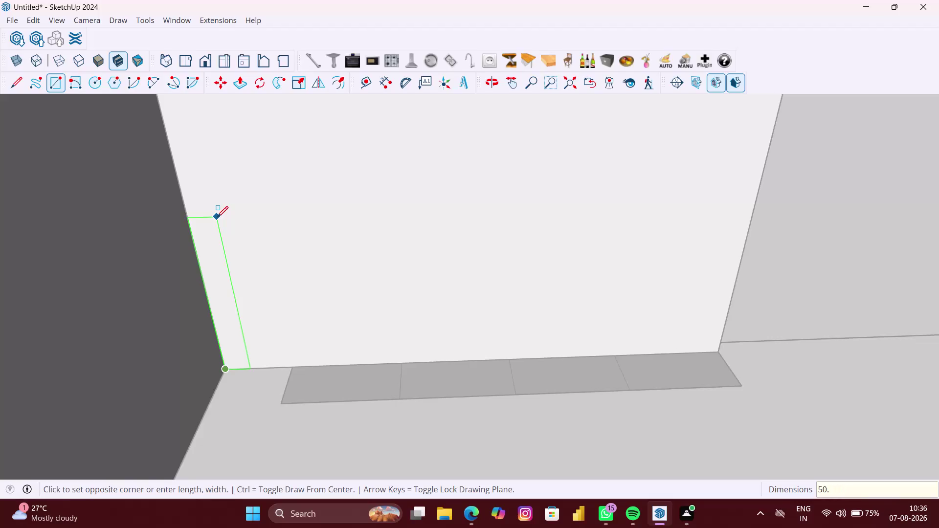
Enter a 1200 × 2660 mm rectangle size, then undo the wrongly sized result.
key(BackSpace)
key(BackSpace)
key(BackSpace)
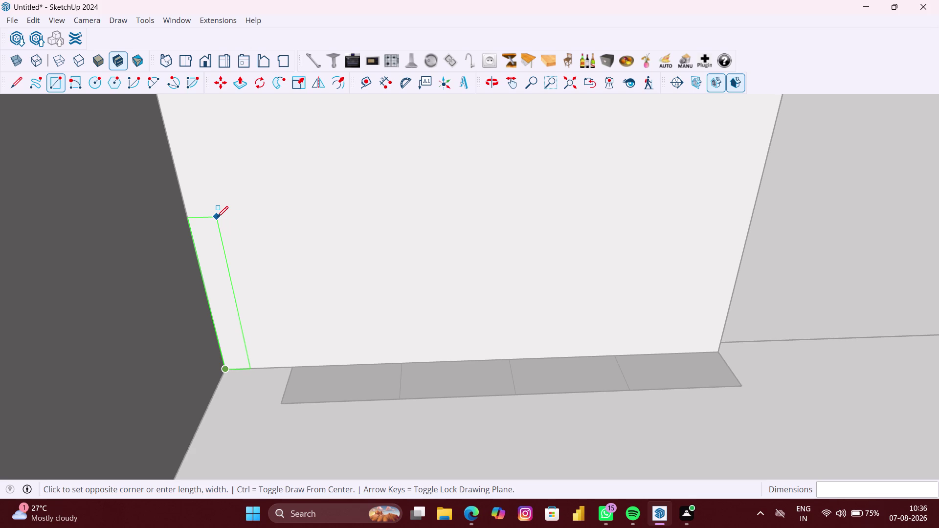
text(1200)
text(MM)
key(comma)
key(2)
key(6)
text(60)
text(MM)
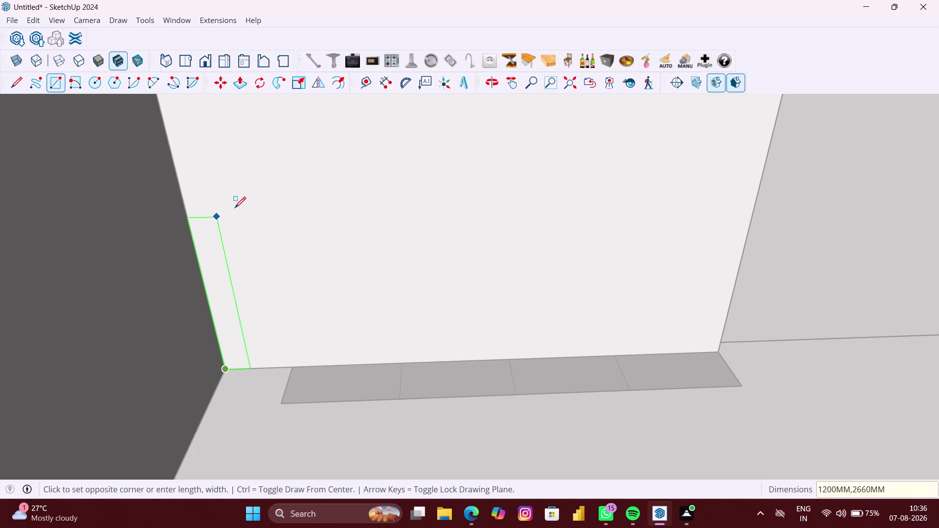
key(Return)
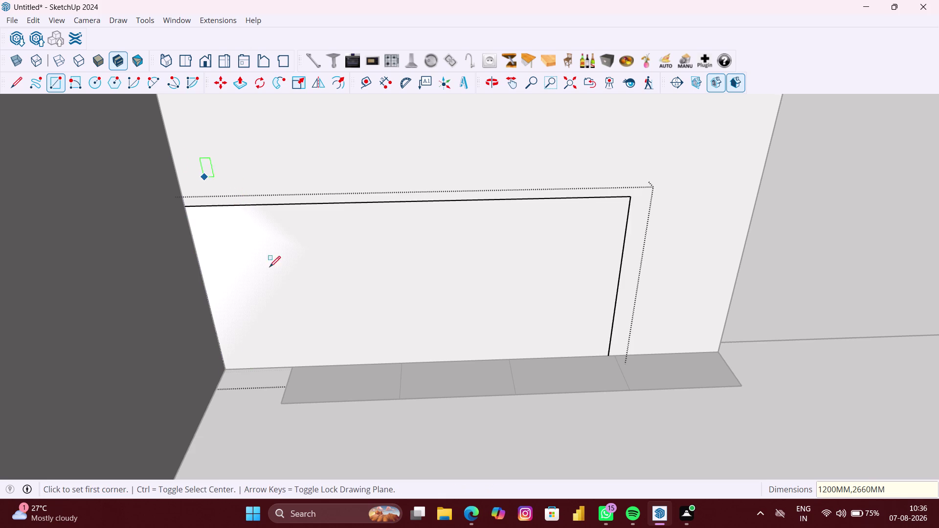
scroll(down, 3)
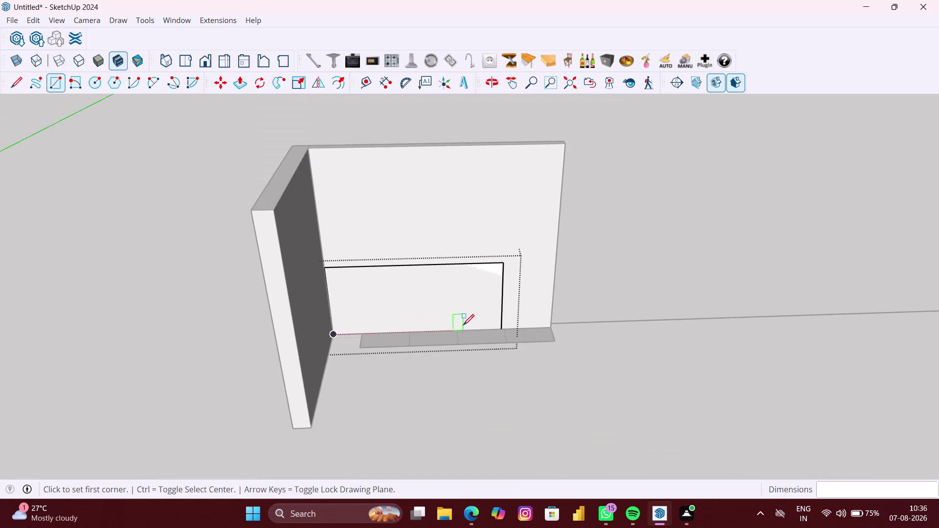
middle_drag(463, 326, 438, 273)
scroll(up, 3)
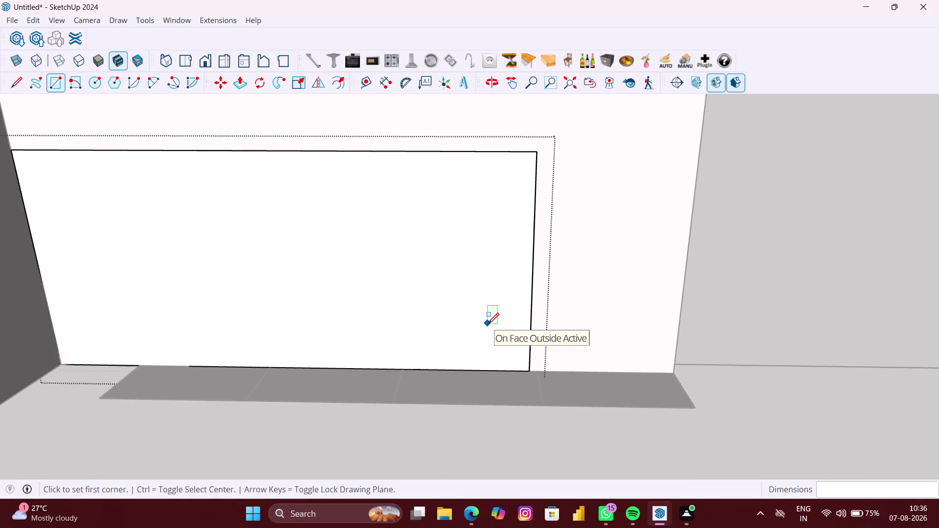
key(ctrl+z)
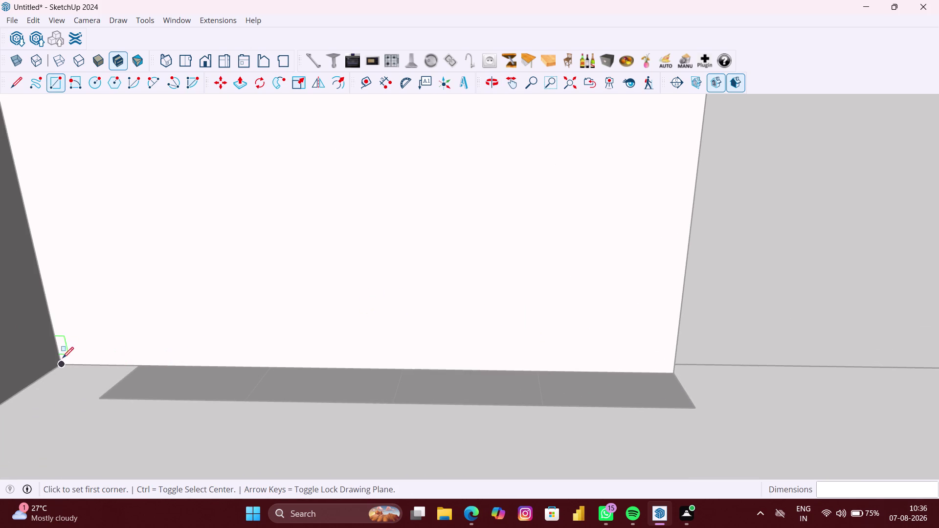
Start a rectangle at the wall's bottom-left corner, then erase the typed 1200MM,2660M size.
click(59, 364)
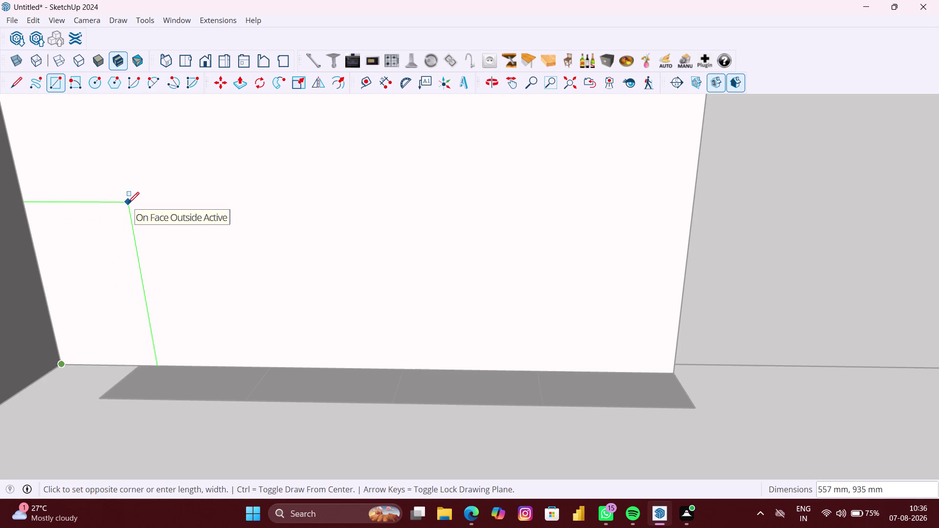
text(1200MM)
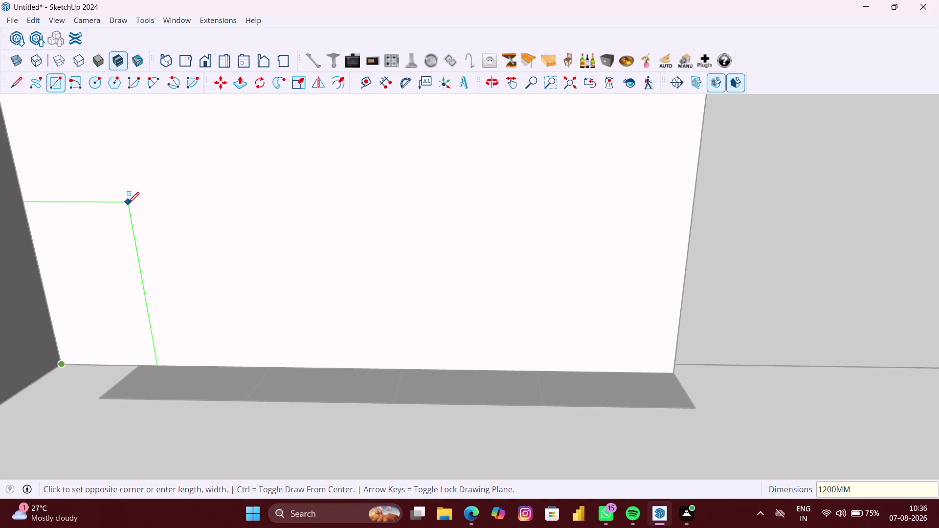
text(,)
text(2660M)
text(M)
key(BackSpace)
key(BackSpace)
key(BackSpace)
key(BackSpace)
key(BackSpace)
key(BackSpace)
key(BackSpace)
key(BackSpace)
key(BackSpace)
key(BackSpace)
key(BackSpace)
key(BackSpace)
key(BackSpace)
key(BackSpace)
key(BackSpace)
key(BackSpace)
key(BackSpace)
key(BackSpace)
key(BackSpace)
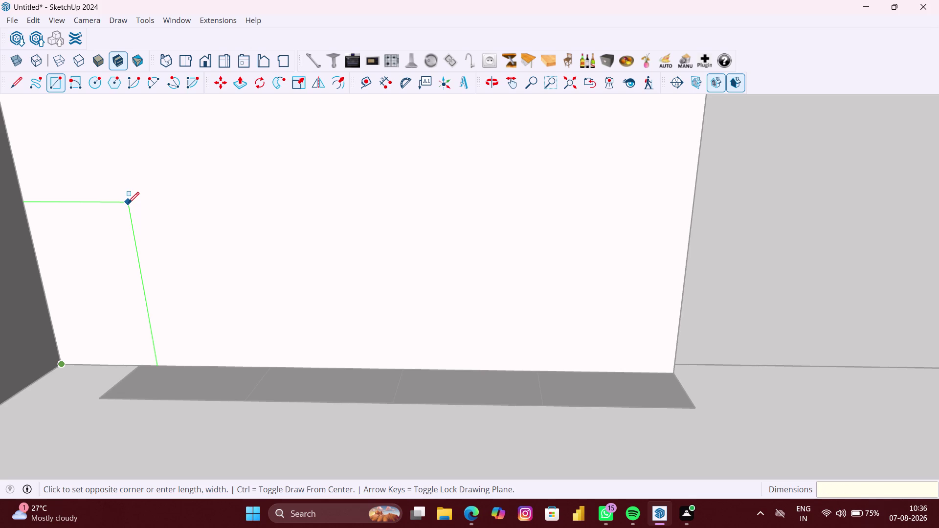
Enter a 2660 × 1200 mm size, then undo the resulting wide rectangle.
text(2660)
text(MM,)
text(1)
text(200MM)
key(Return)
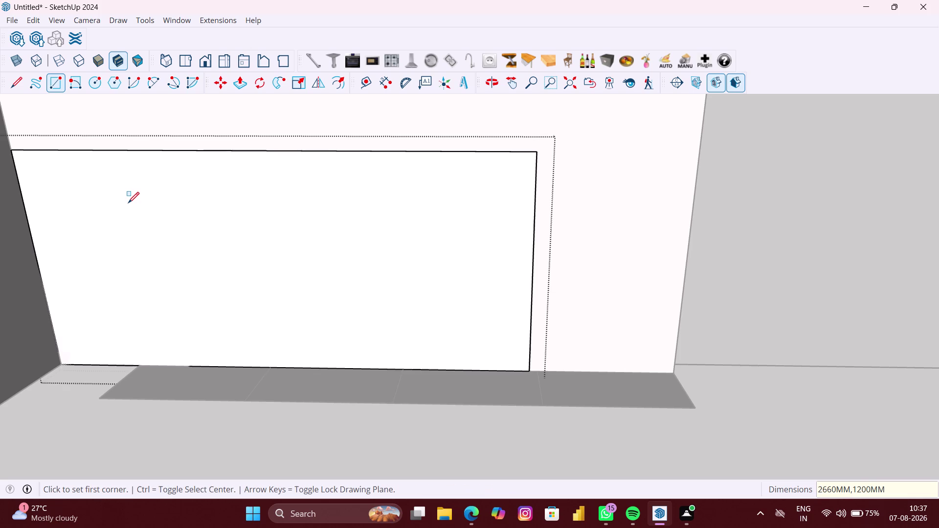
key(ctrl+z)
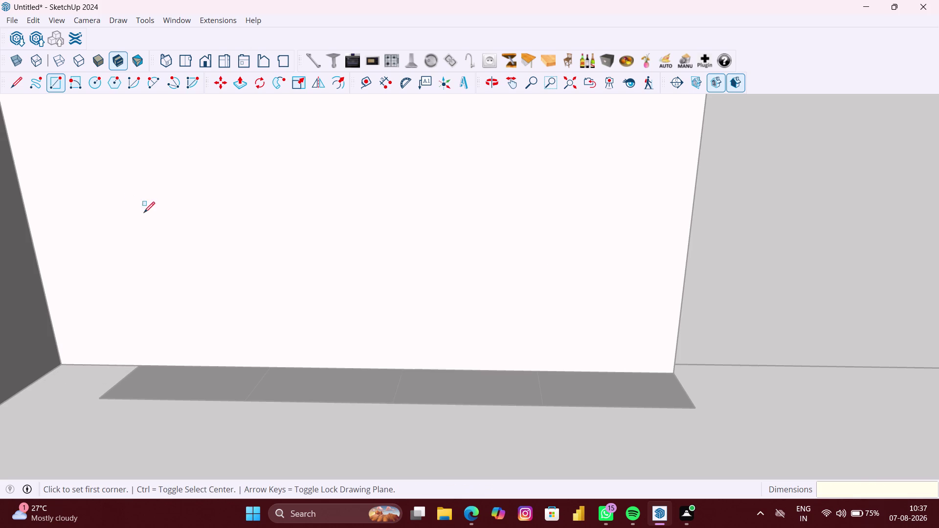
Draw the 1200 × 2660 mm panel from the wall's bottom-left corner and deselect.
scroll(down, 3)
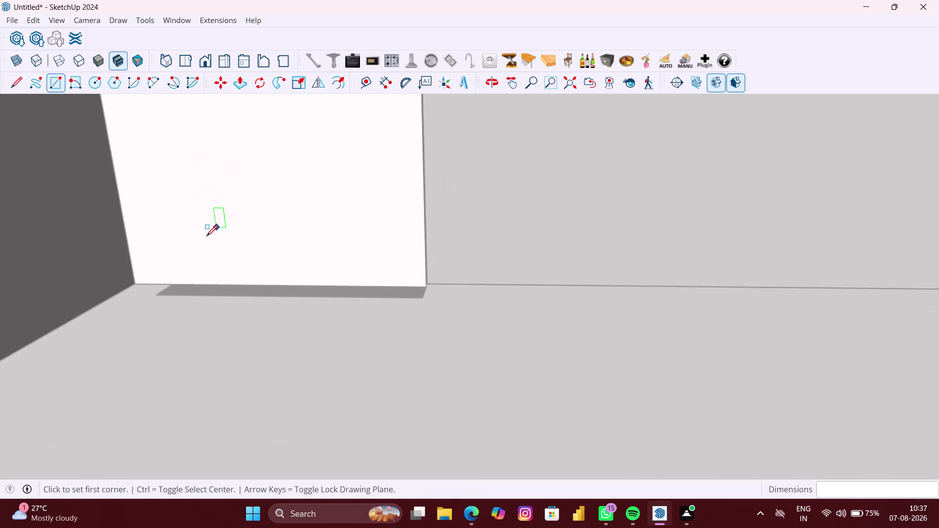
scroll(down, 3)
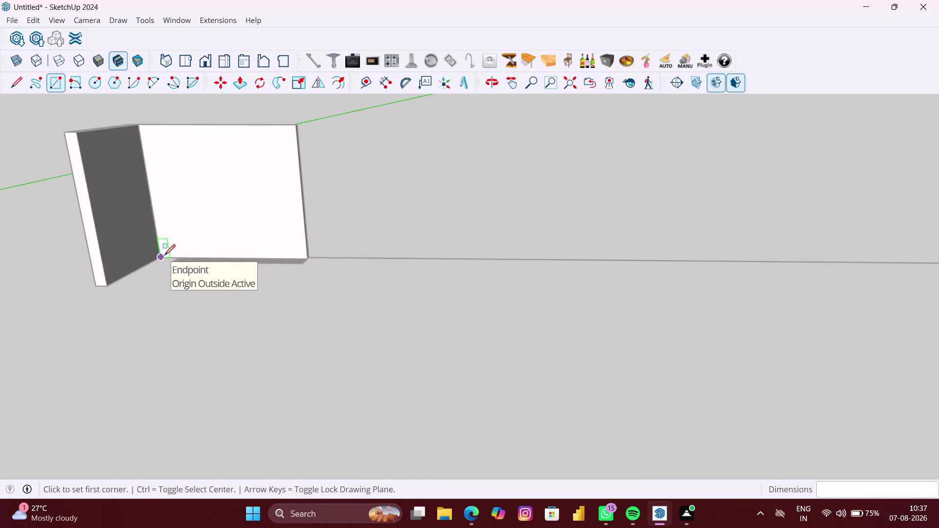
click(165, 255)
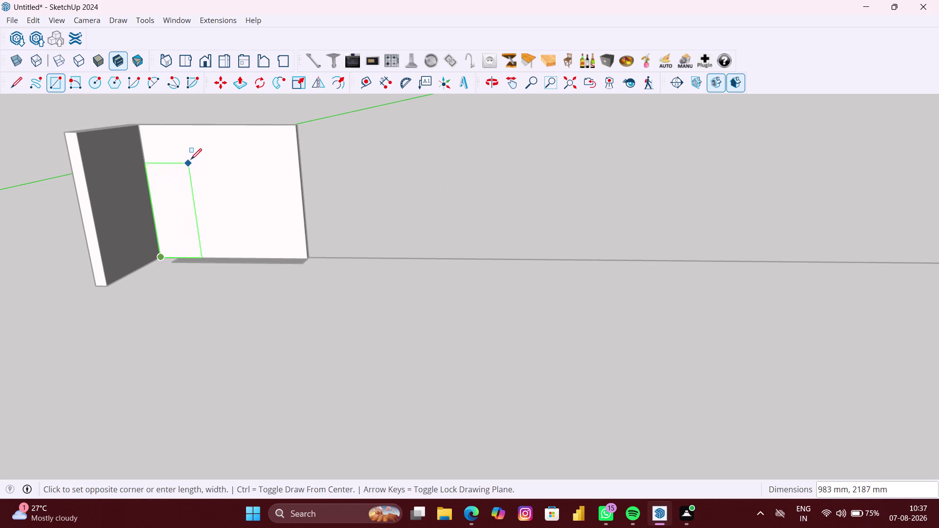
text(1200)
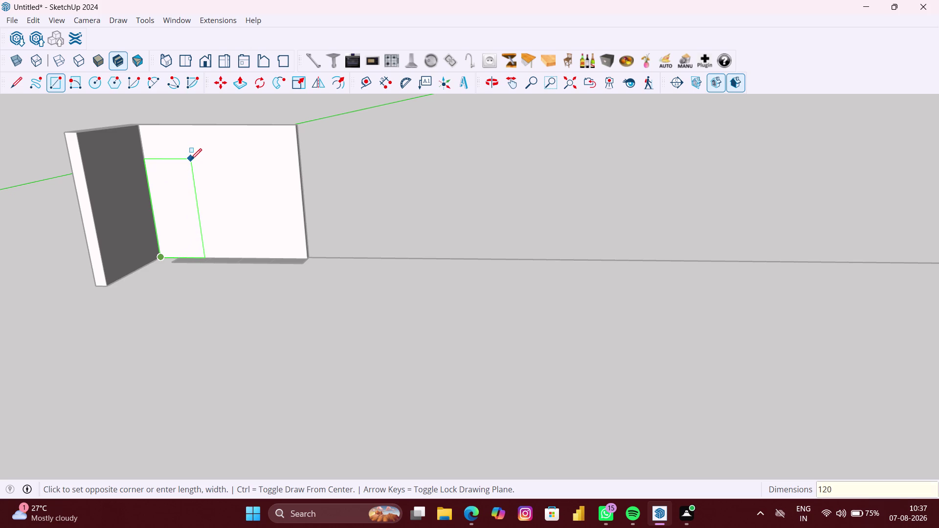
text(MM,)
text(2660)
text(MM)
key(Return)
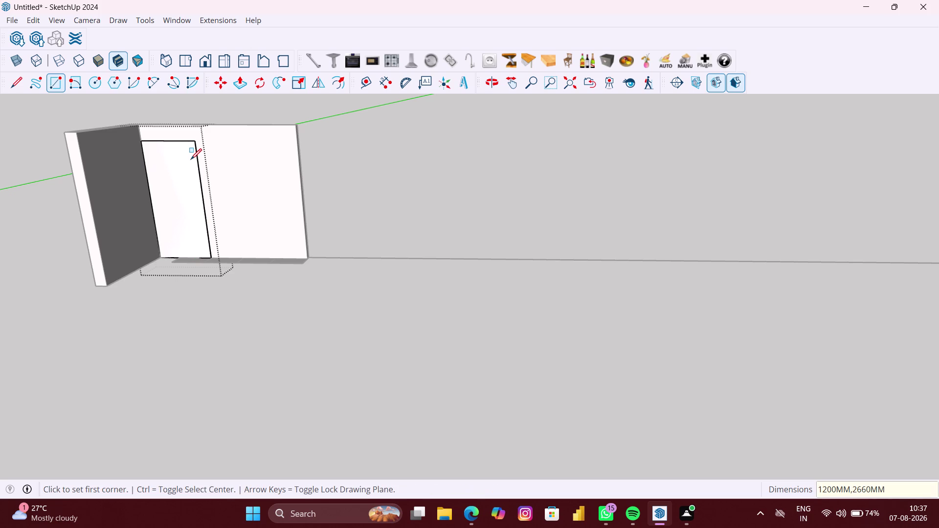
key(space)
scroll(up, 3)
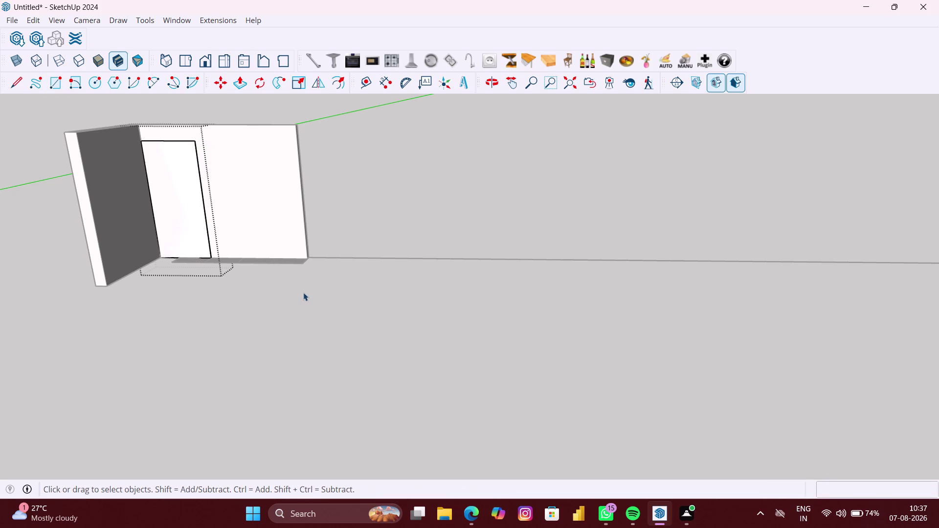
click(276, 285)
middle_drag(219, 283, 289, 298)
Pull the left wall panel out 0.5" with Push/Pull.
scroll(up, 3)
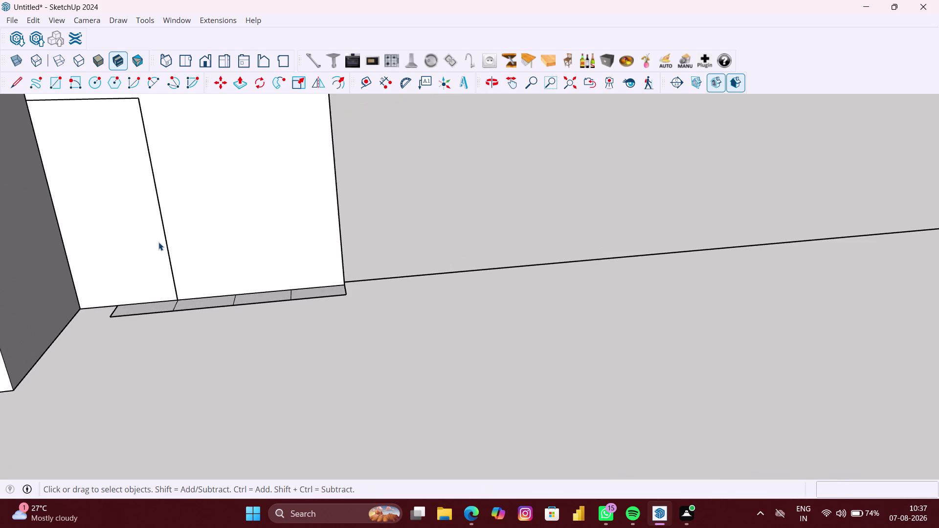
middle_drag(158, 242, 153, 245)
key(p)
scroll(up, 3)
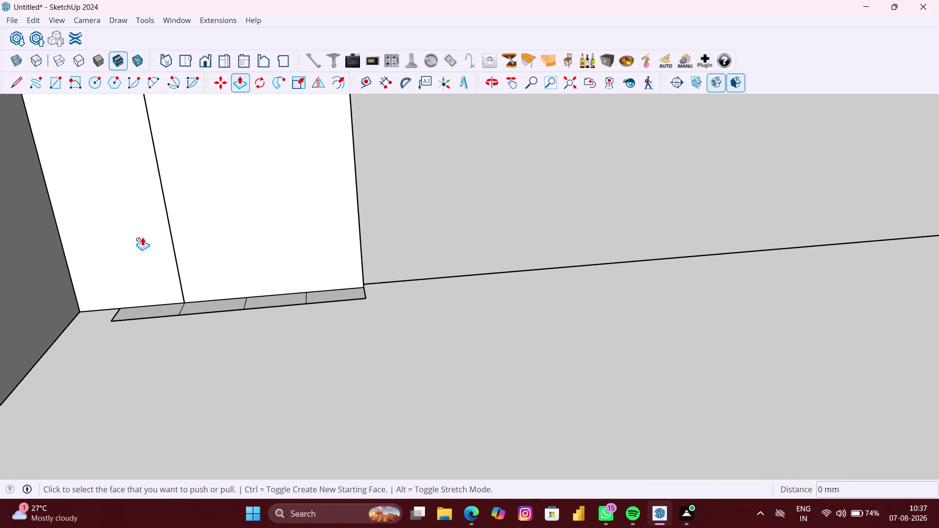
key(space)
double_click(142, 237)
key(p)
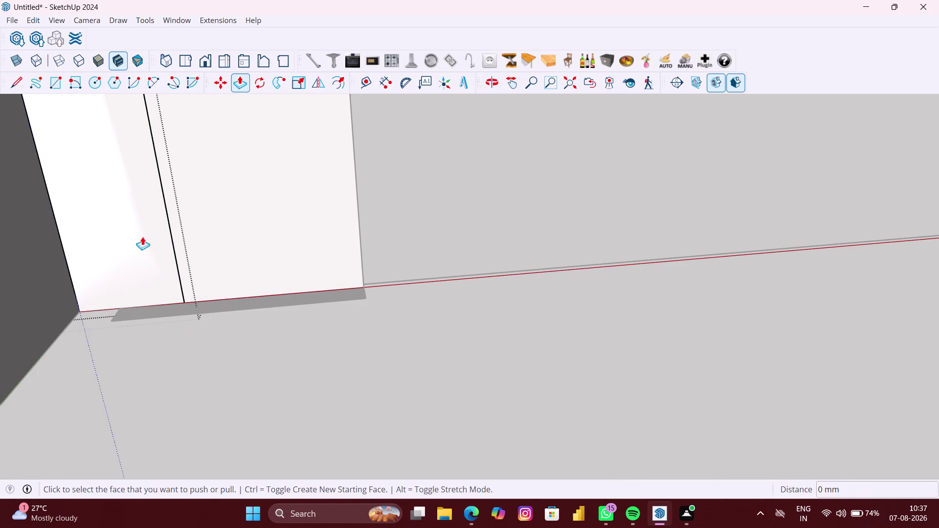
click(143, 236)
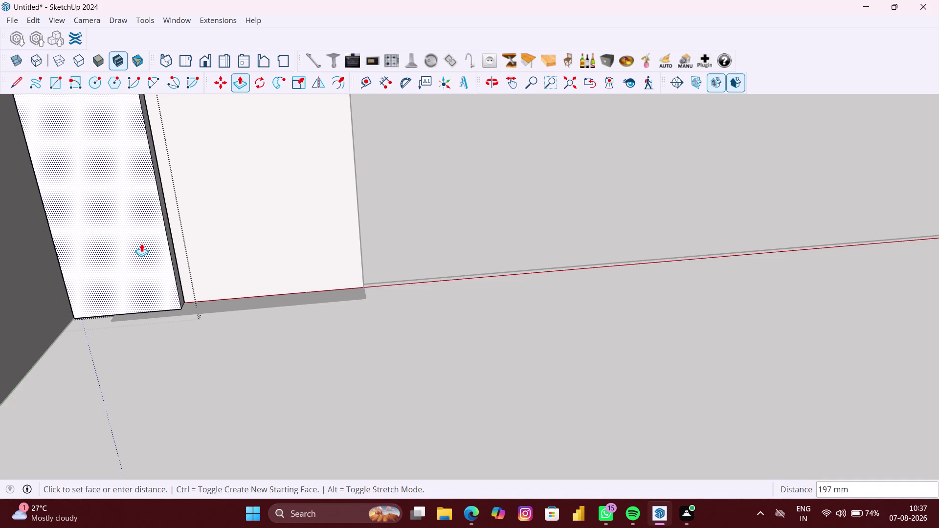
text(0.5")
key(Return)
scroll(up, 3)
middle_drag(217, 255, 147, 284)
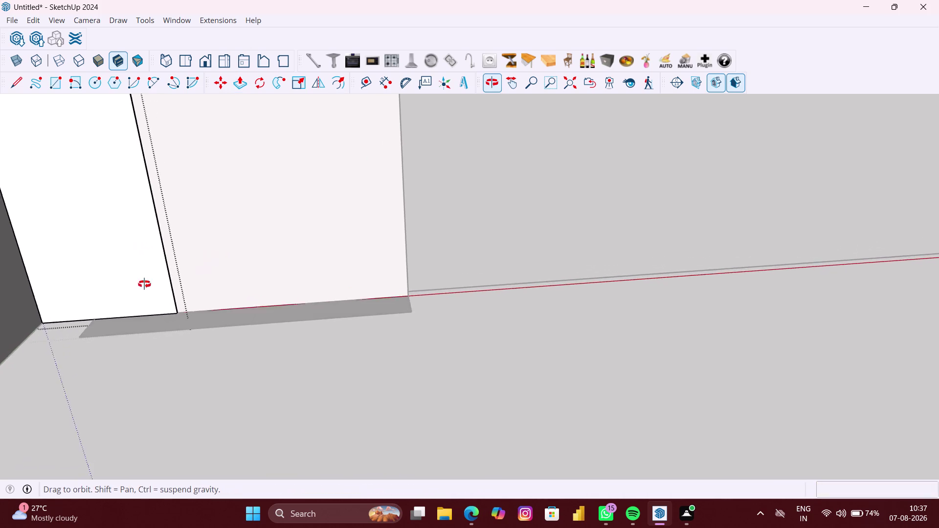
middle_drag(147, 284, 117, 294)
scroll(up, 3)
scroll(up, 3)
middle_drag(270, 250, 317, 242)
scroll(down, 3)
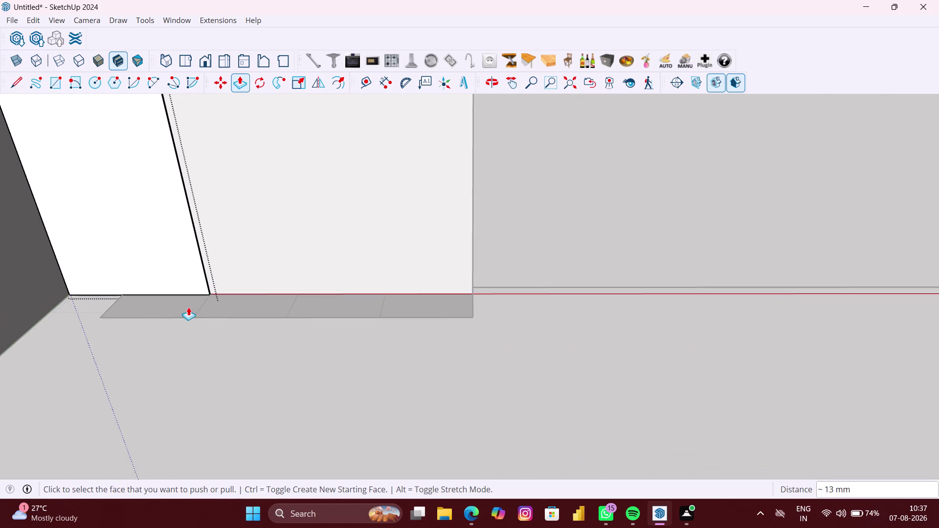
Make the panel a component with its origin at the bottom corner.
key(space)
right_click(533, 232)
click(551, 255)
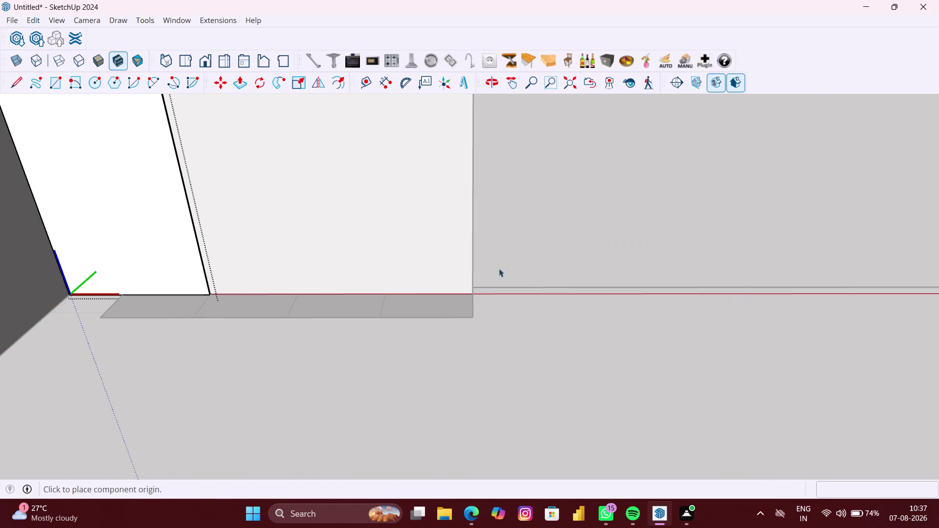
scroll(up, 3)
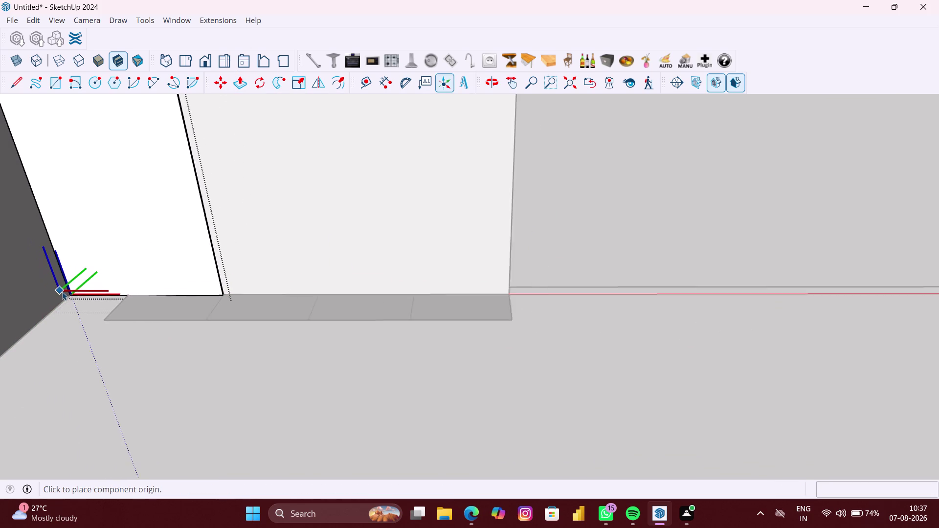
scroll(up, 3)
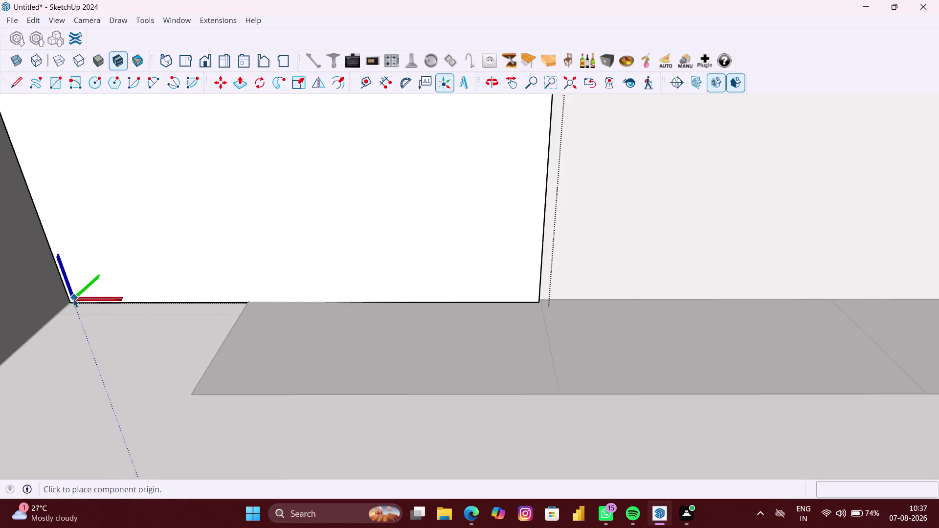
click(72, 299)
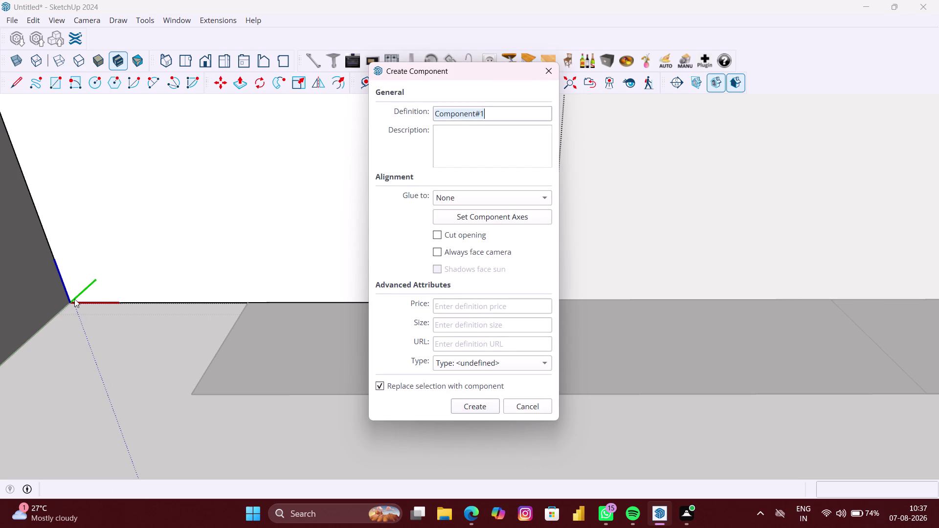
click(476, 409)
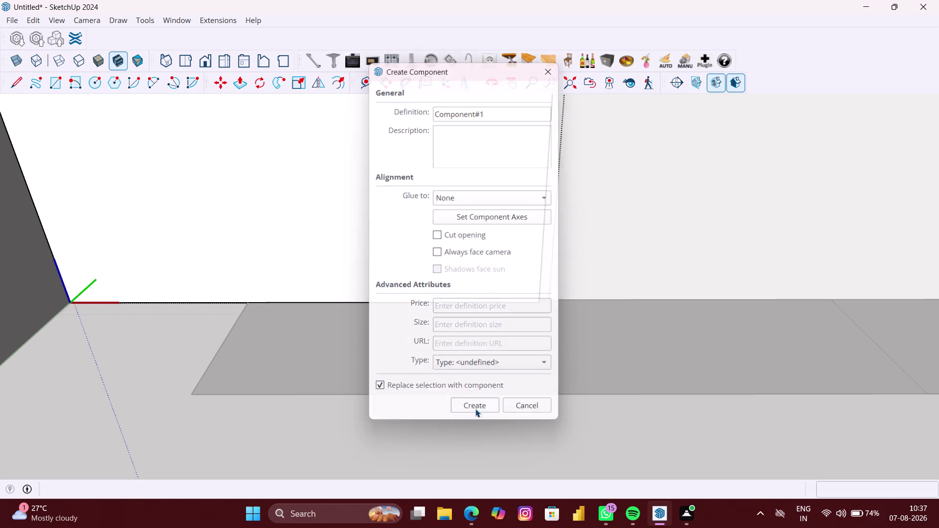
scroll(down, 3)
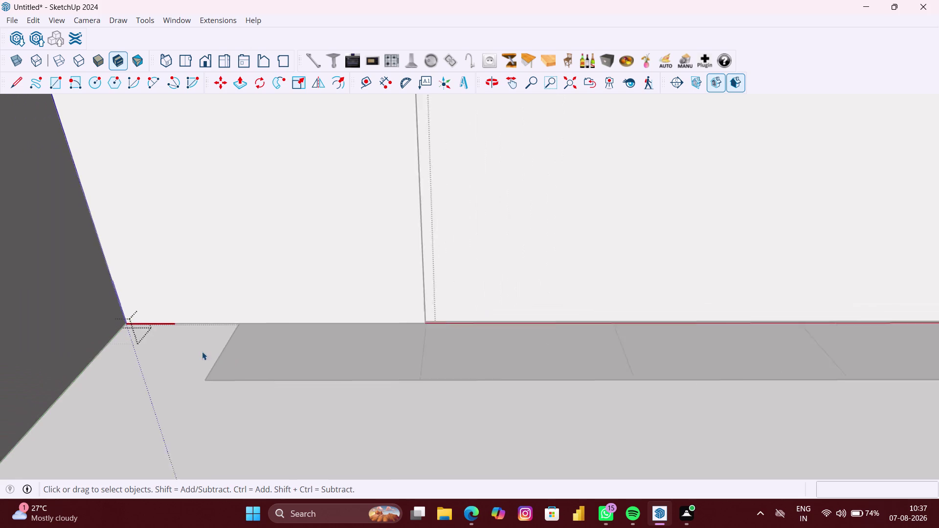
Draw a 50.4 × 2660 mm slat outline from the panel's bottom-left wall corner.
scroll(down, 3)
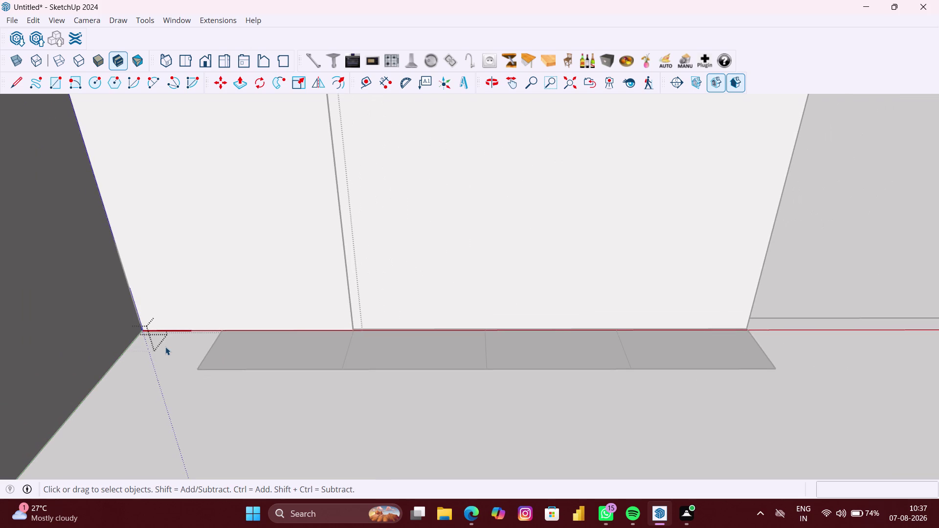
key(r)
scroll(up, 3)
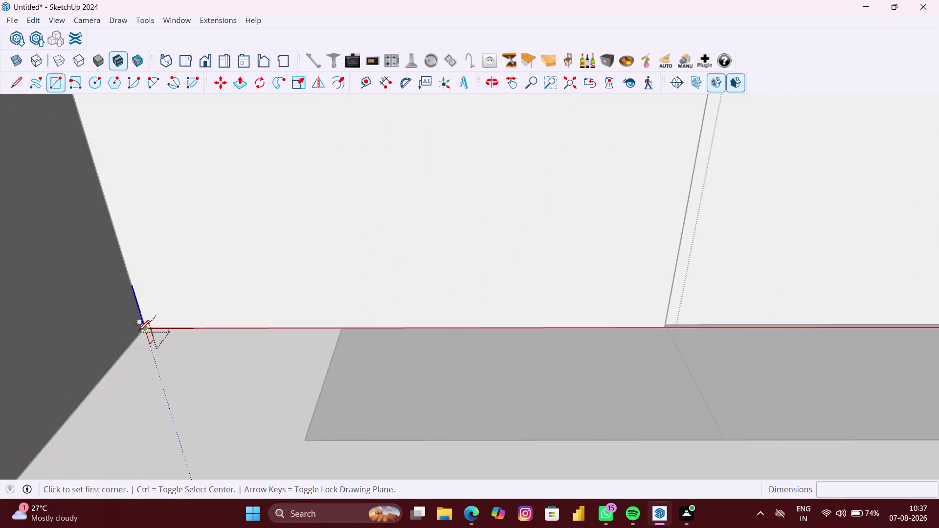
scroll(up, 3)
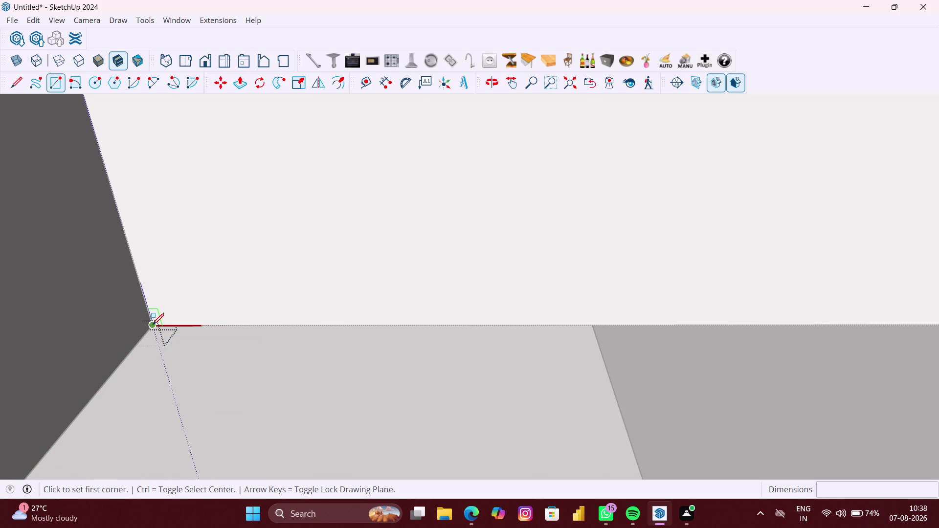
click(153, 325)
scroll(down, 3)
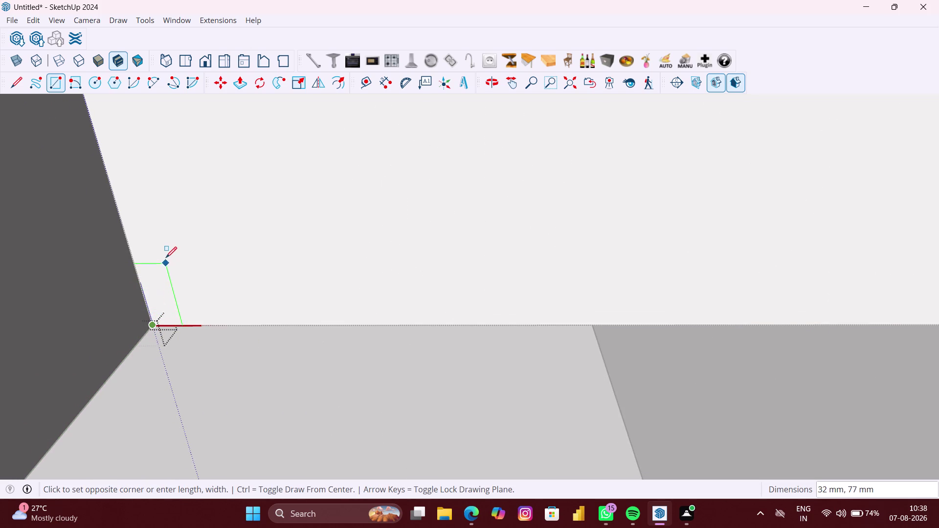
scroll(down, 3)
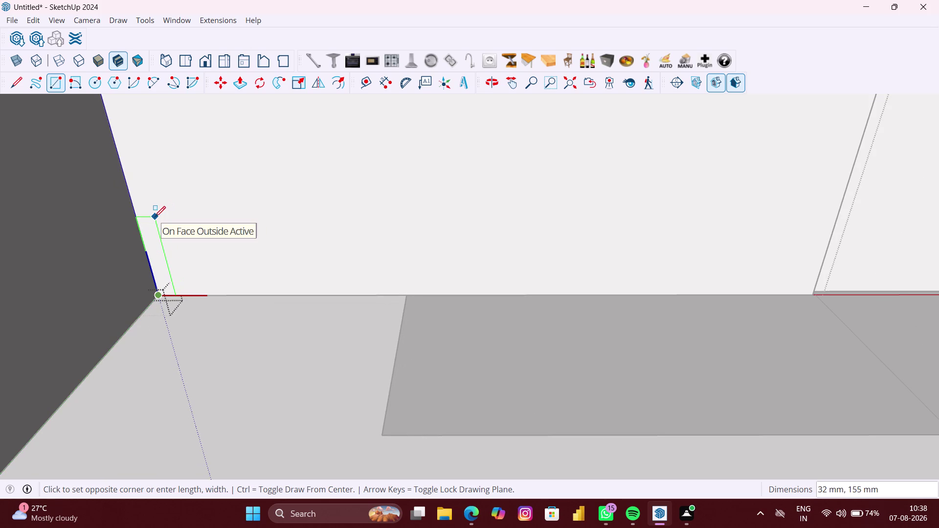
text(5)
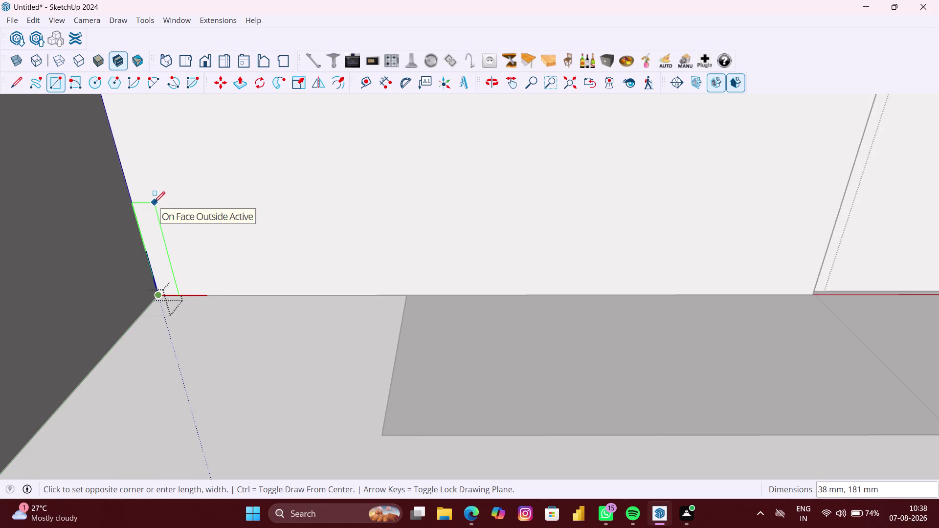
text(0.4)
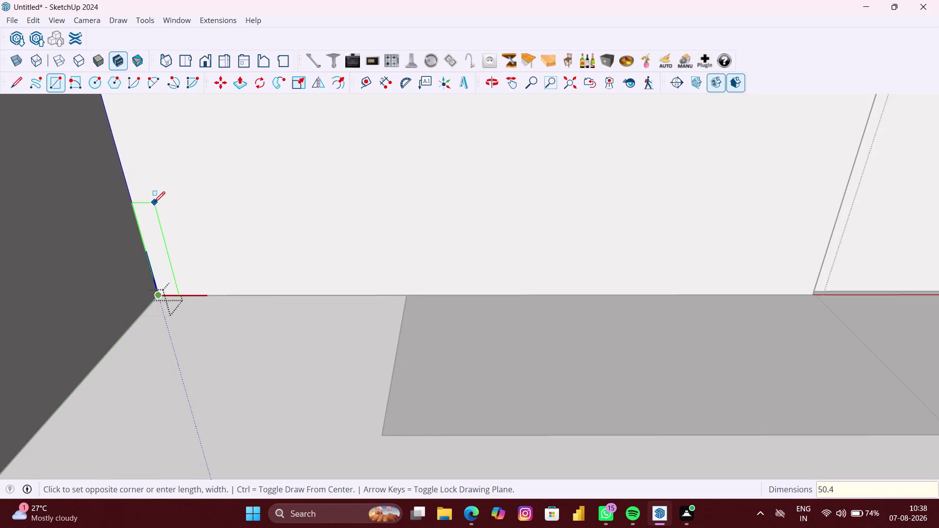
text(MM,)
text(2660)
text(MM)
key(Return)
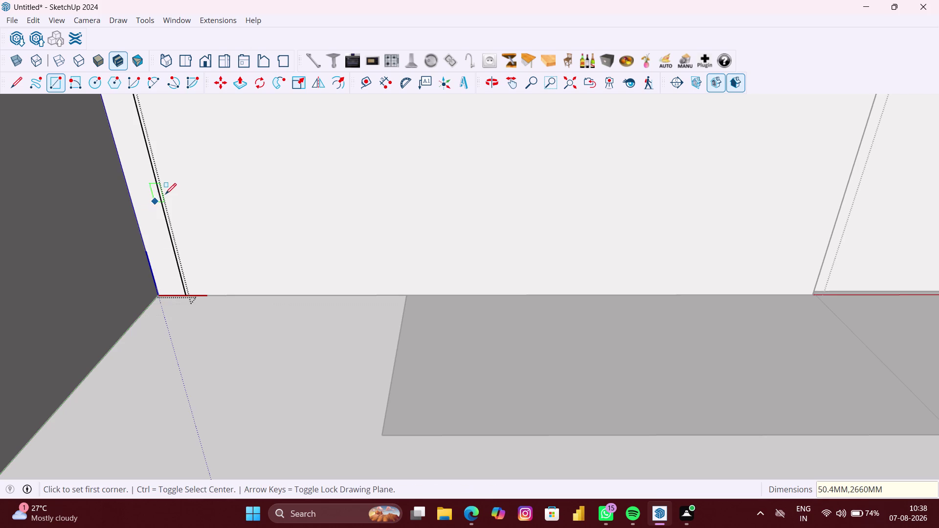
scroll(down, 3)
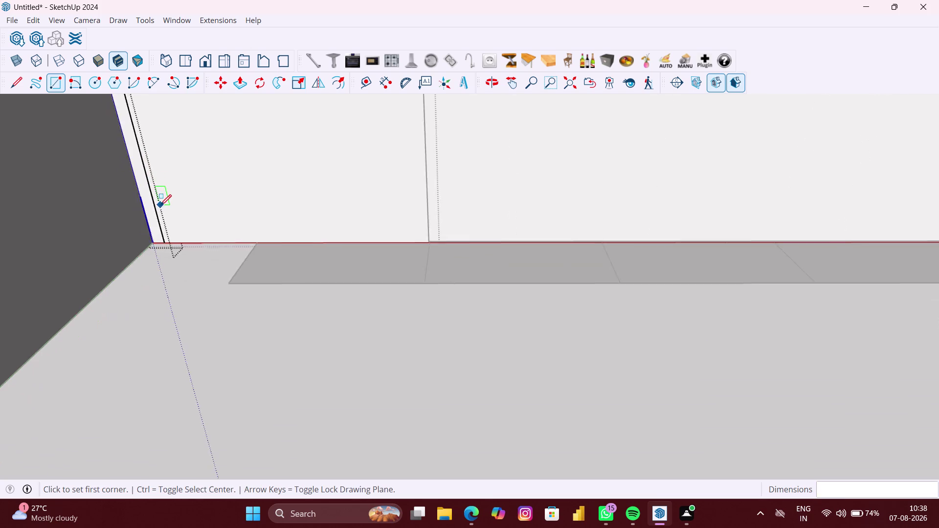
Extrude the 50.4 mm strip 0.5" outward, then return to Select.
scroll(down, 3)
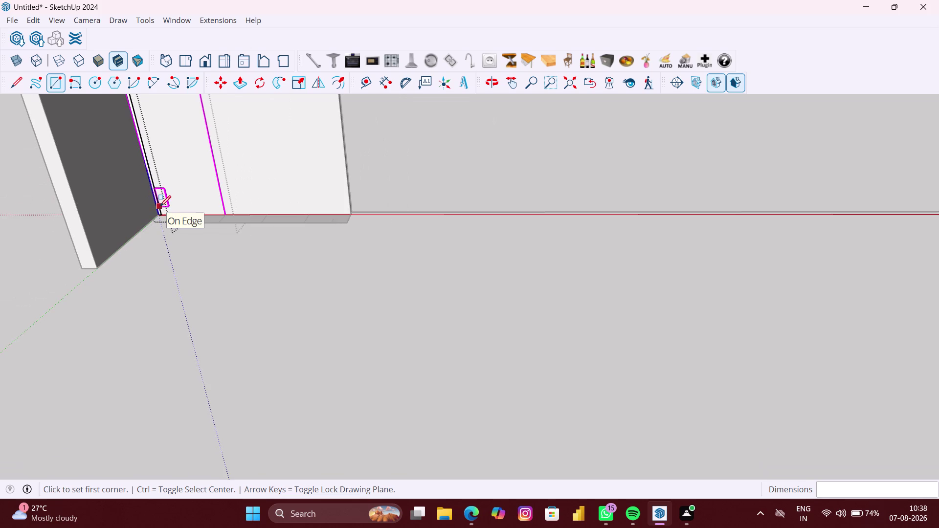
middle_drag(160, 206, 199, 380)
scroll(up, 3)
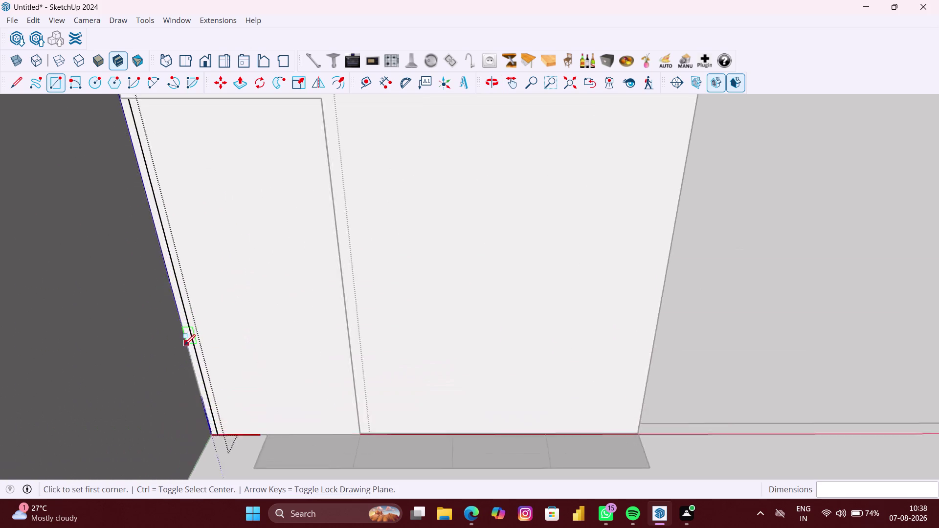
scroll(up, 3)
key(p)
scroll(up, 3)
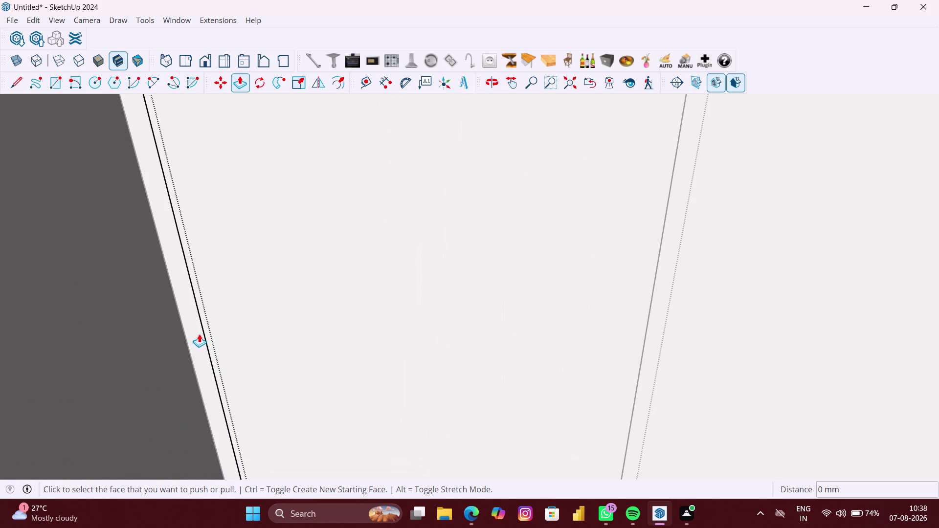
scroll(up, 3)
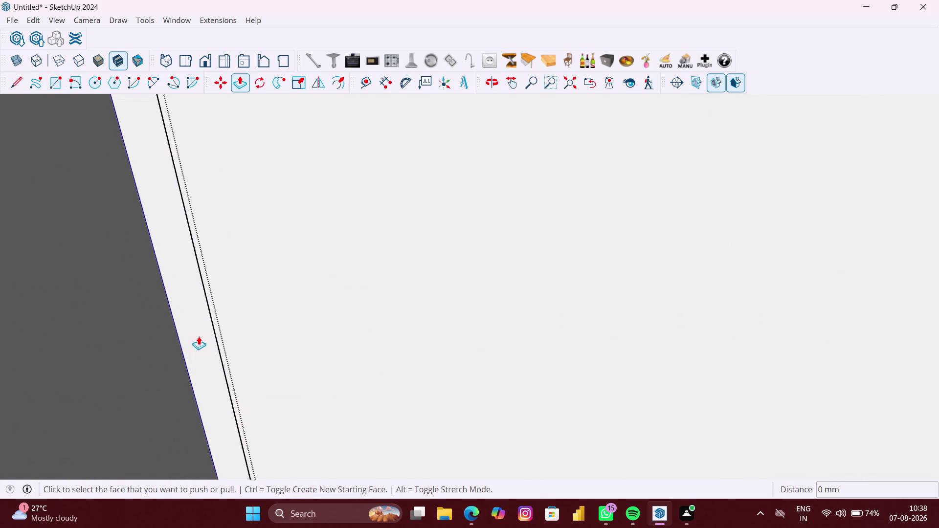
click(206, 336)
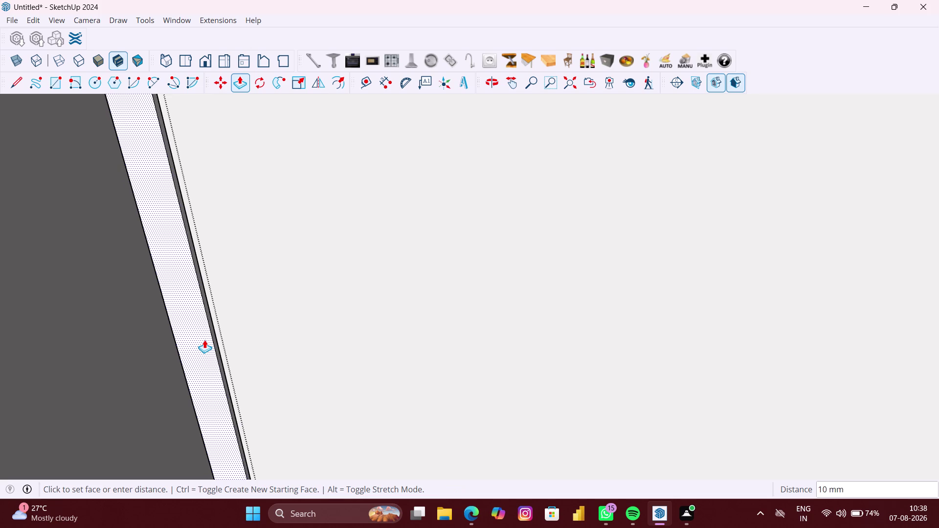
text(0.5")
key(Return)
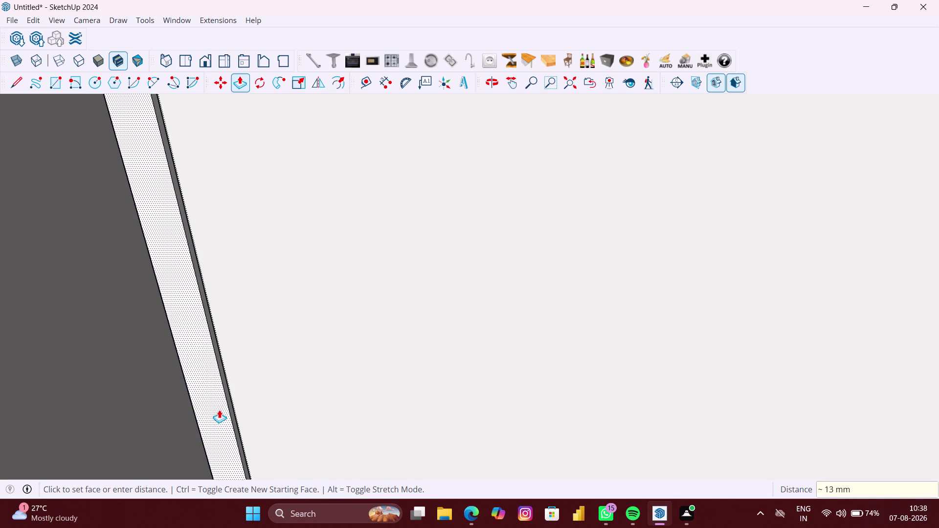
scroll(down, 3)
key(space)
scroll(down, 3)
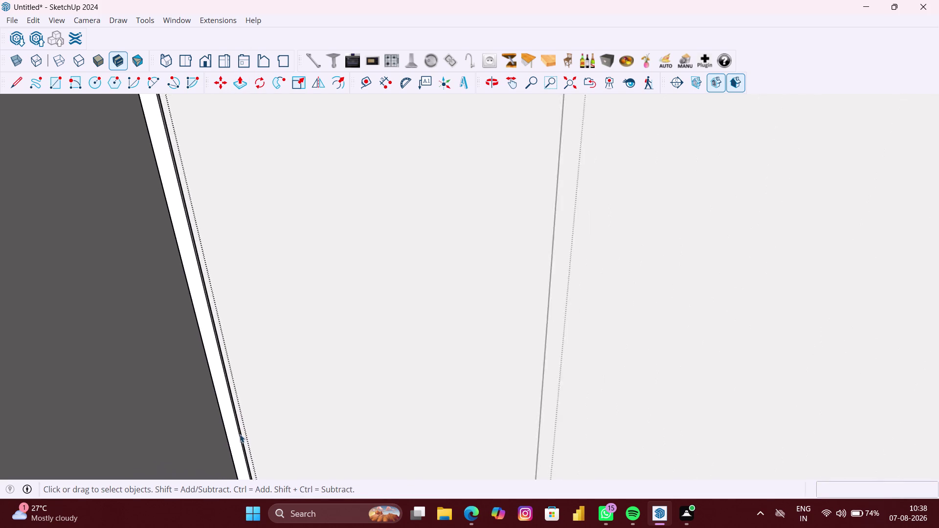
scroll(down, 3)
Select the new slat and all of its geometry.
middle_drag(313, 435, 317, 410)
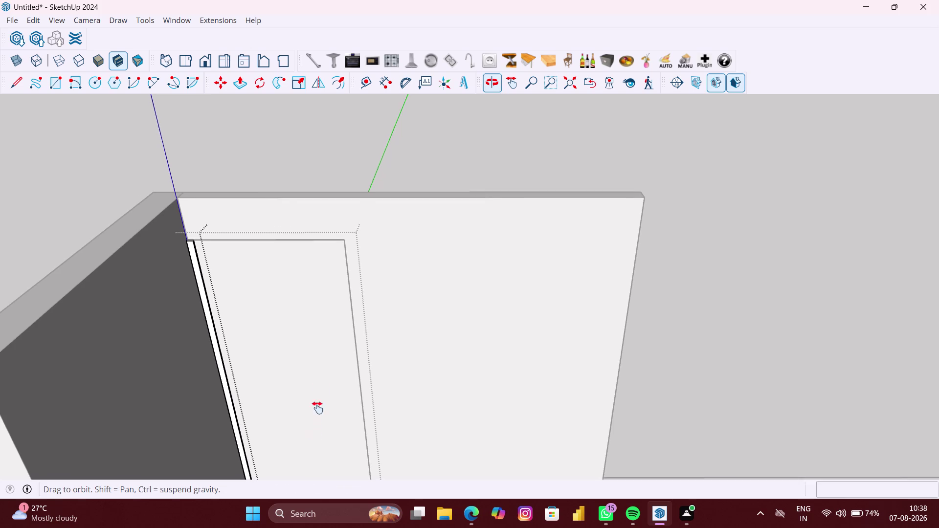
middle_drag(317, 410, 340, 304)
scroll(up, 3)
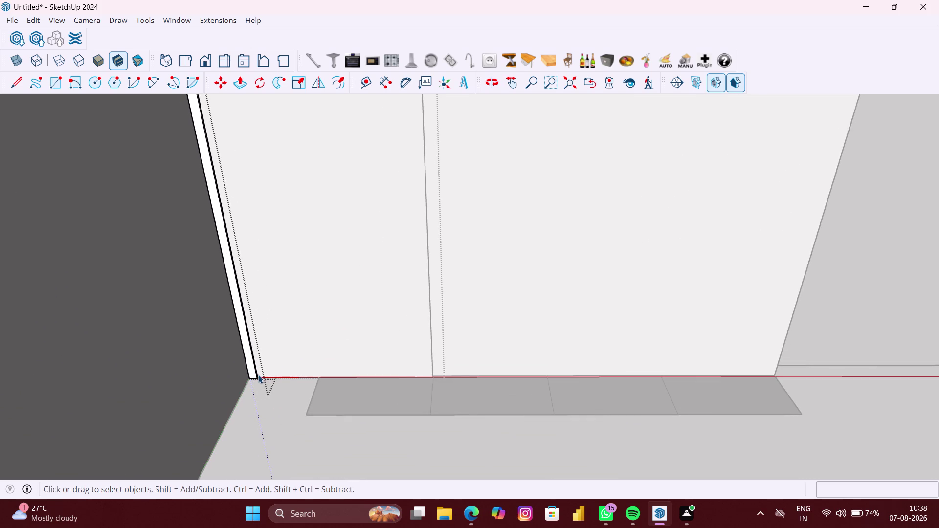
click(255, 376)
click(256, 427)
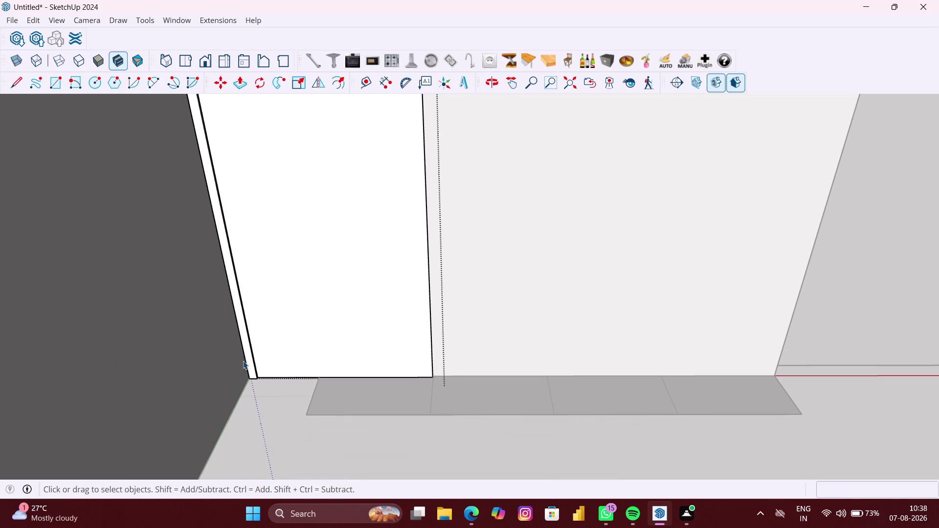
click(249, 364)
Start moving a copy of the slat, picking it up by its bottom corner.
key(m)
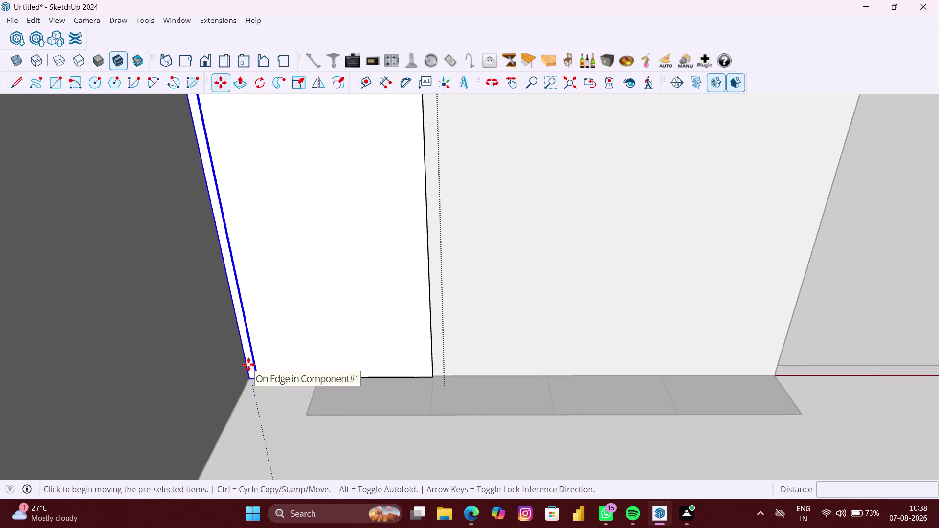
scroll(up, 3)
scroll(up, 3)
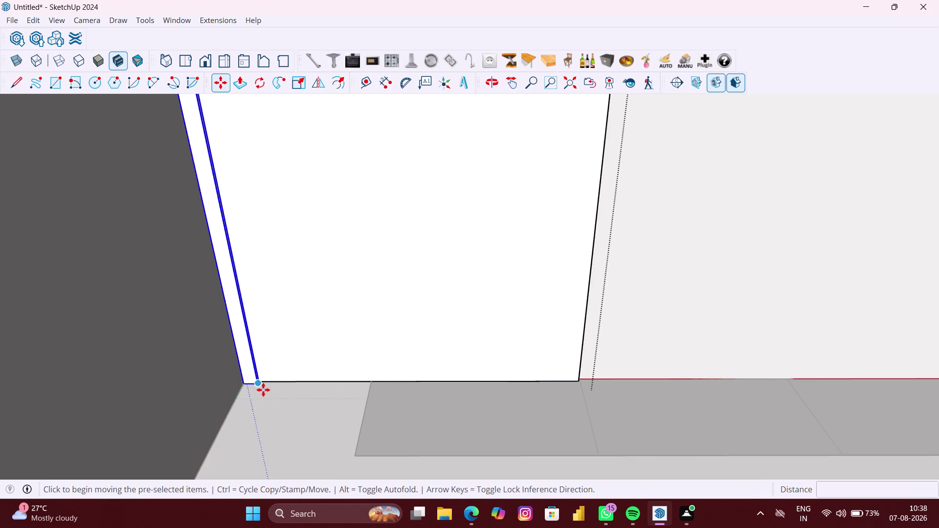
middle_drag(254, 387, 248, 385)
scroll(up, 3)
scroll(up, 3)
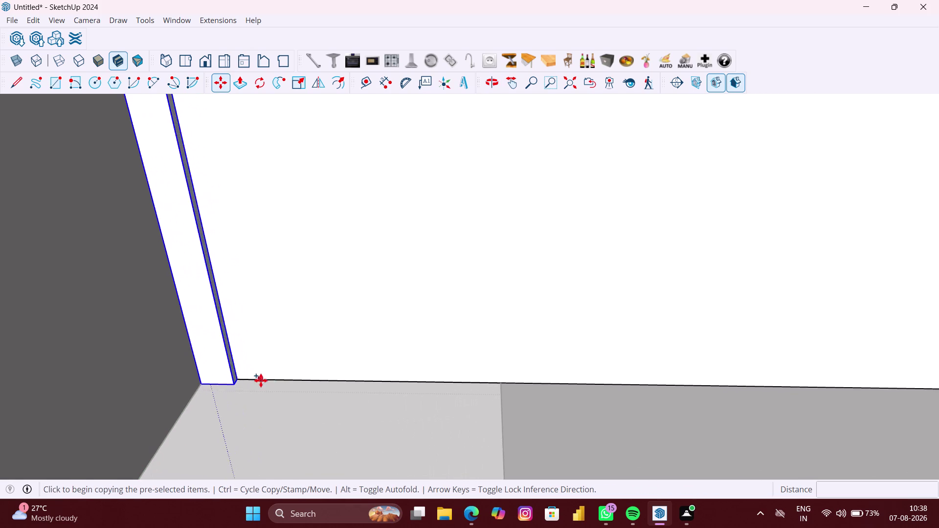
scroll(up, 3)
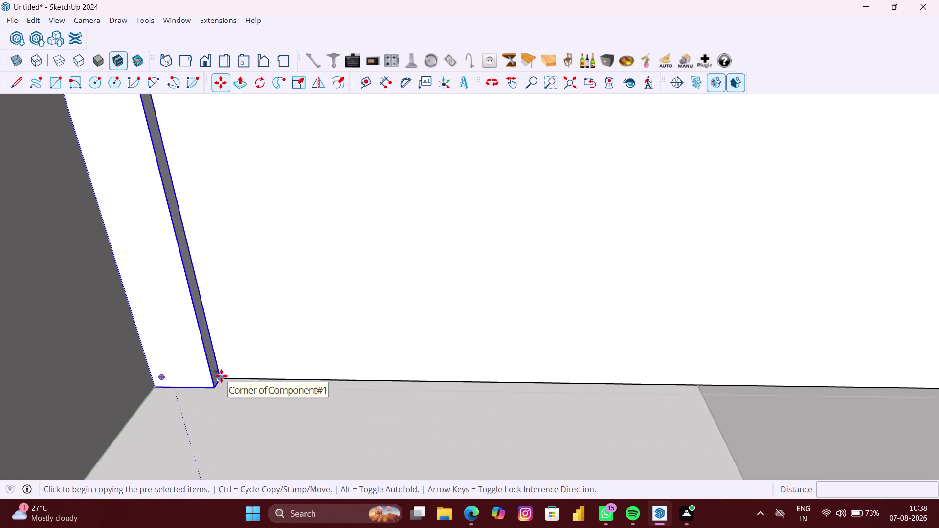
click(220, 376)
scroll(down, 3)
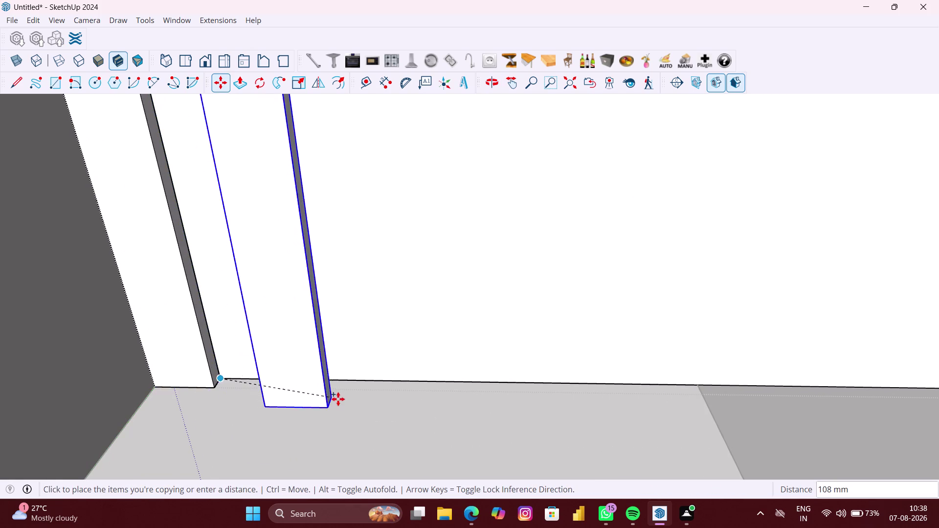
scroll(down, 3)
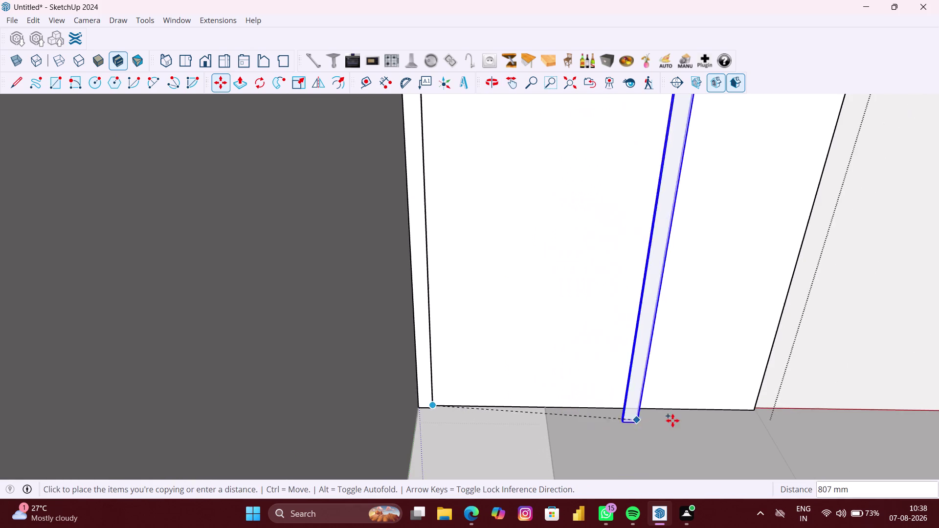
Place the slat copy at the panel area's far right edge.
middle_drag(673, 421, 453, 403)
scroll(up, 3)
middle_drag(533, 404, 527, 404)
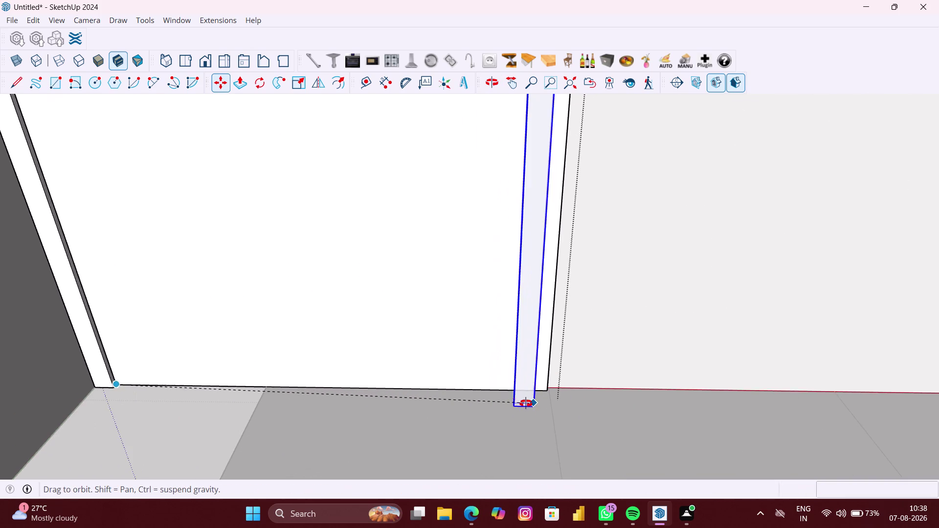
middle_drag(528, 403, 436, 397)
scroll(up, 3)
scroll(up, 3)
scroll(up, 3)
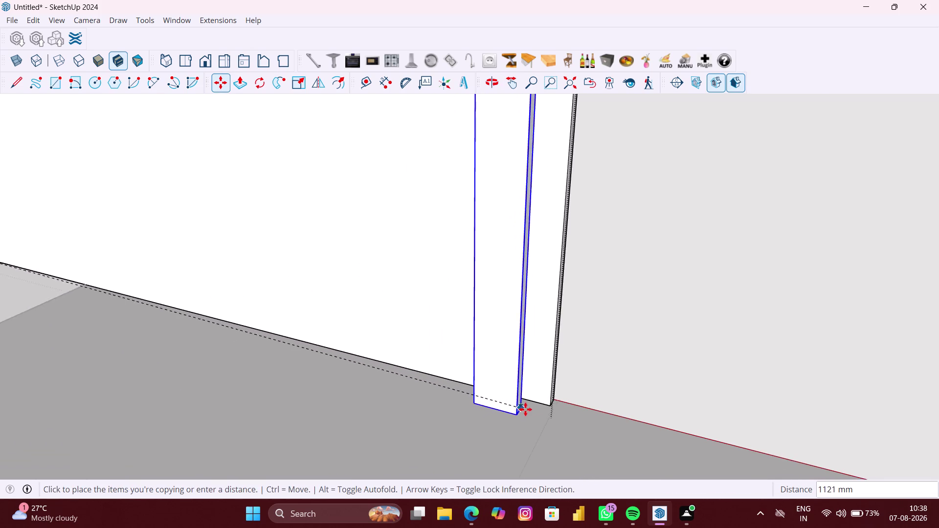
click(549, 408)
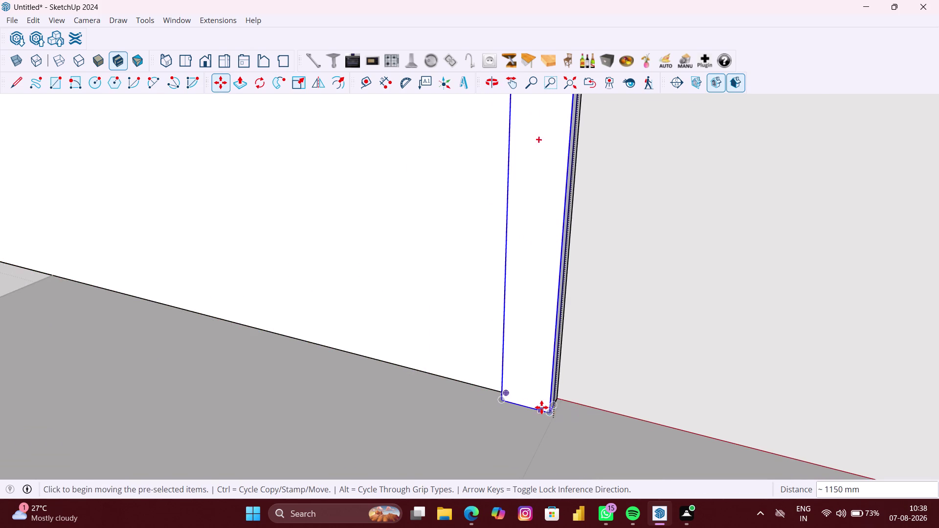
scroll(down, 3)
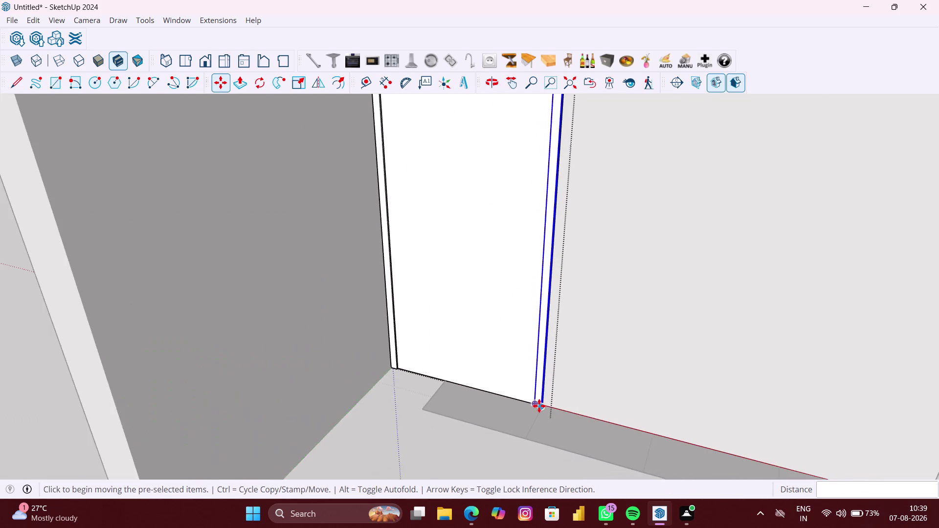
scroll(down, 3)
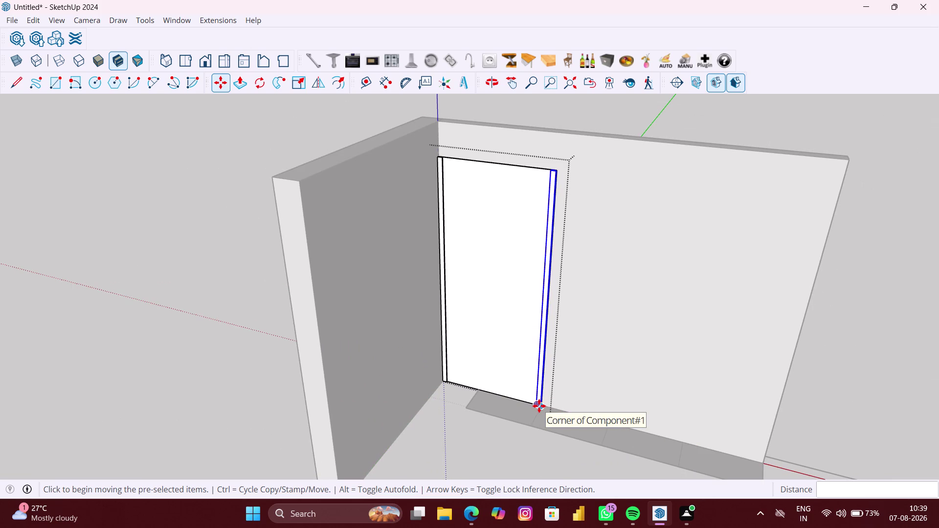
text(/18)
key(Return)
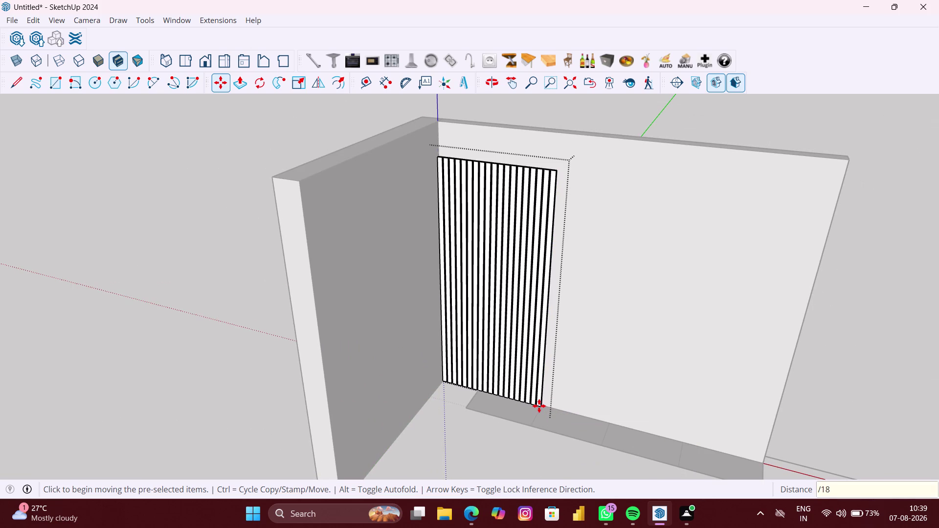
key(space)
scroll(up, 3)
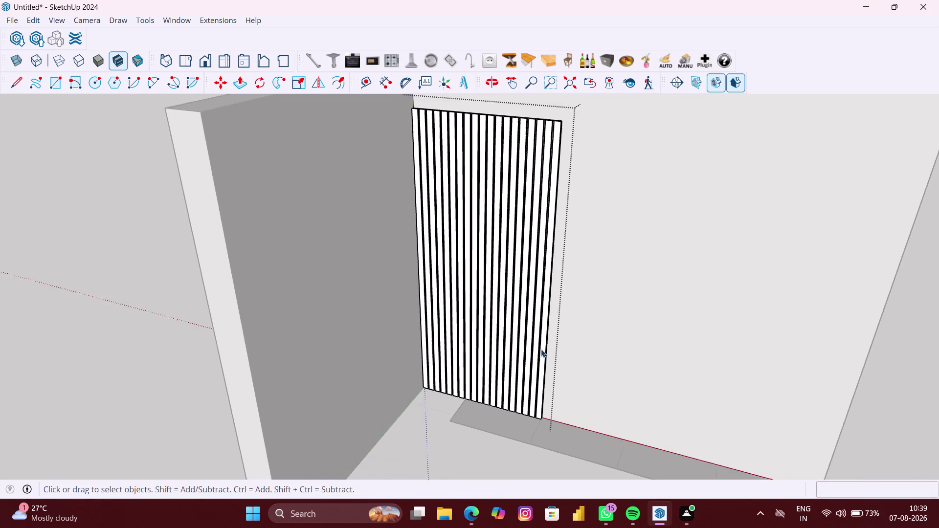
scroll(up, 3)
click(542, 351)
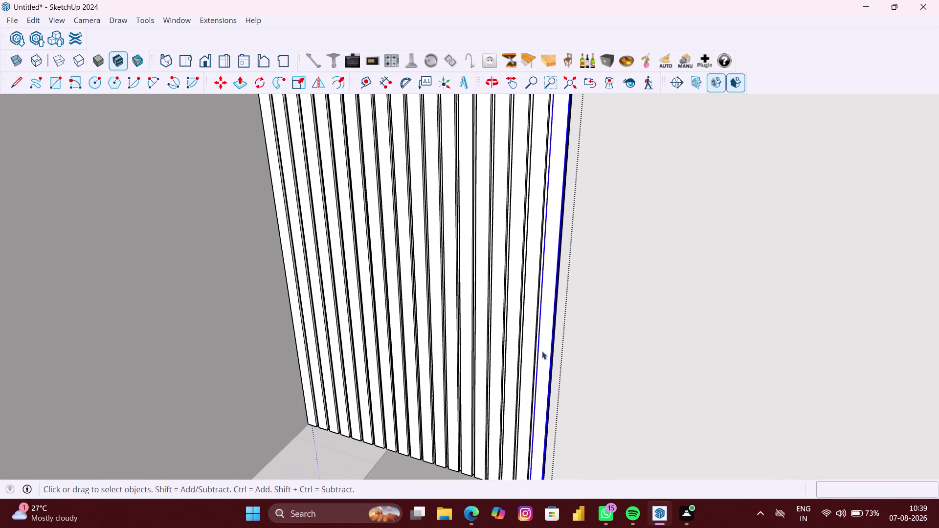
right_click(542, 351)
click(541, 367)
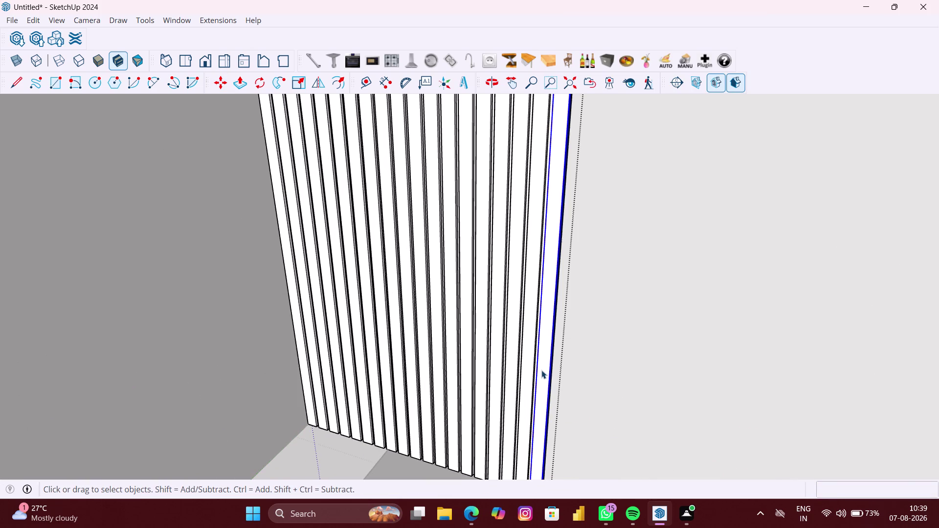
double_click(542, 370)
click(542, 370)
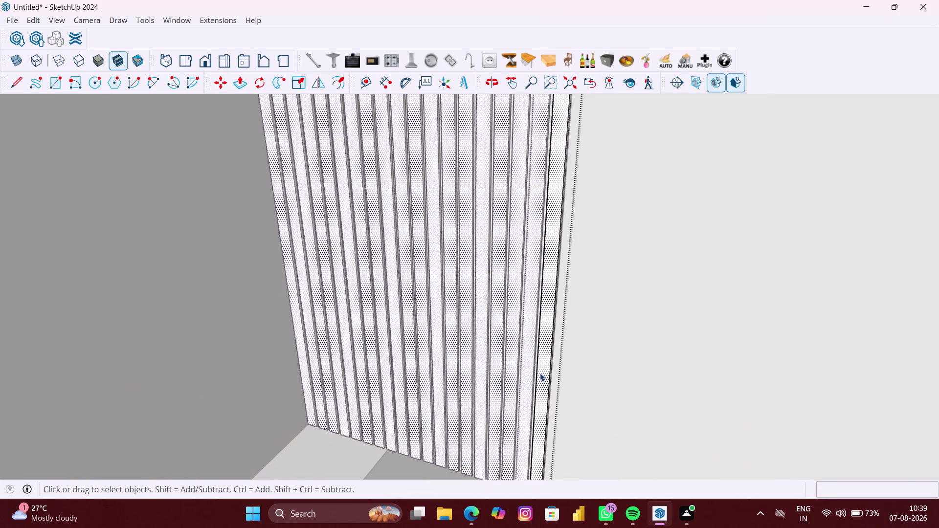
double_click(542, 373)
click(541, 374)
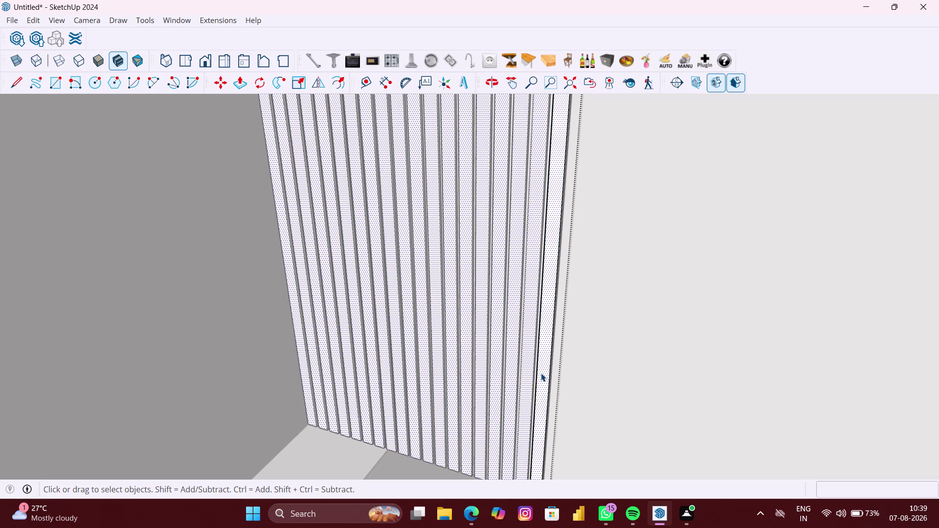
right_click(541, 373)
click(540, 383)
key(b)
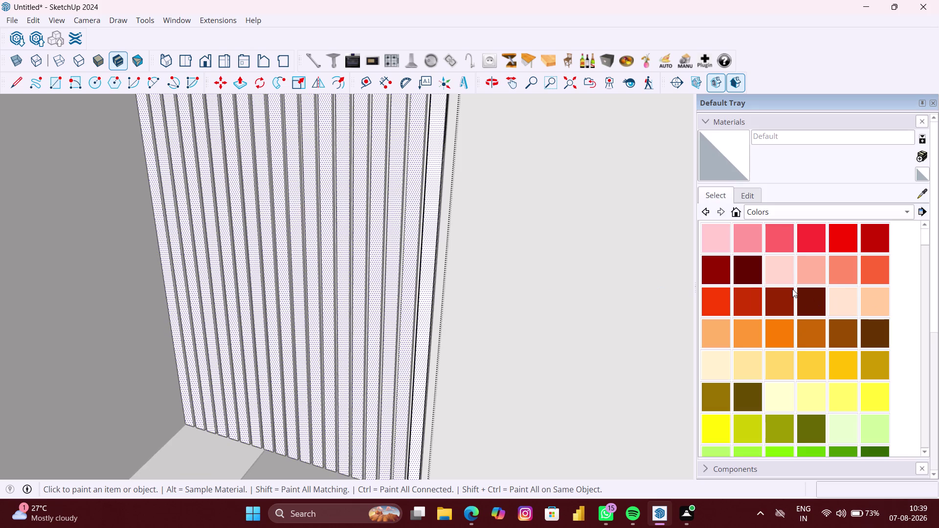
Paint the wall slats with Wood Bamboo from the Wood materials.
click(810, 210)
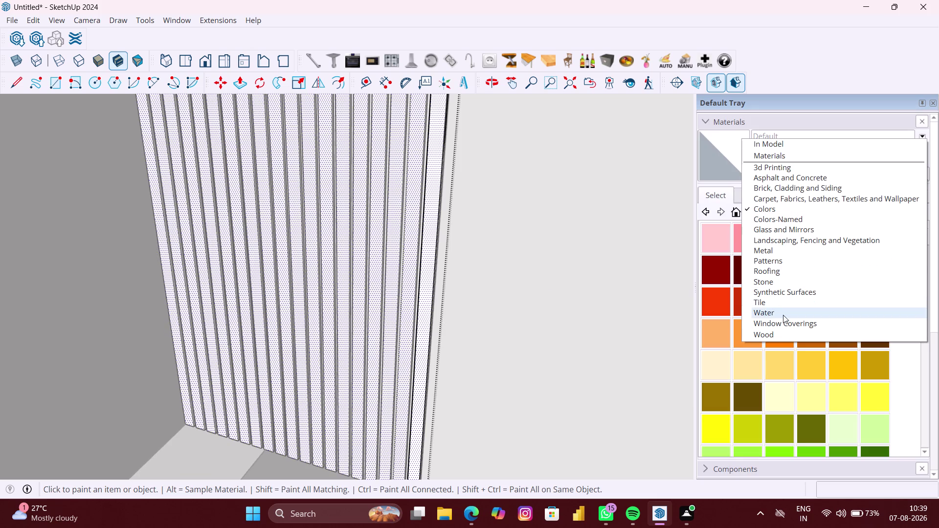
click(782, 333)
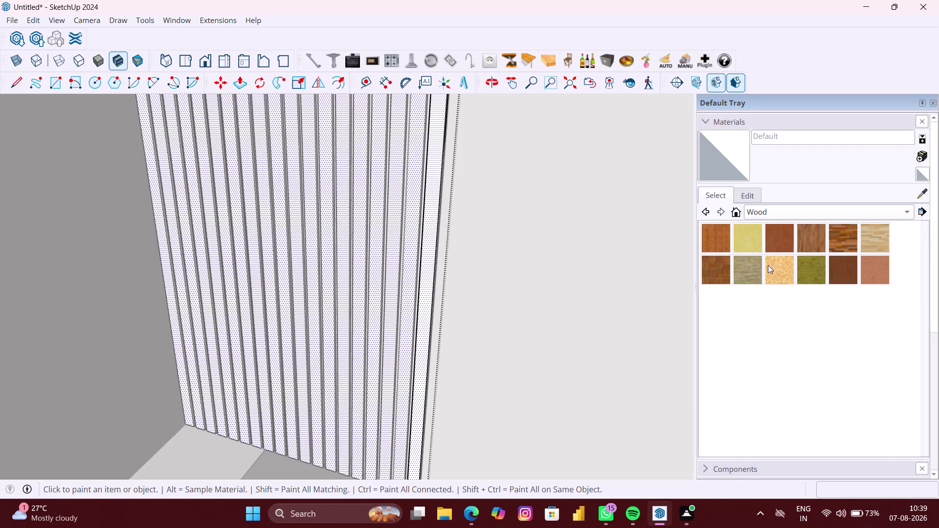
click(749, 242)
scroll(up, 3)
click(426, 293)
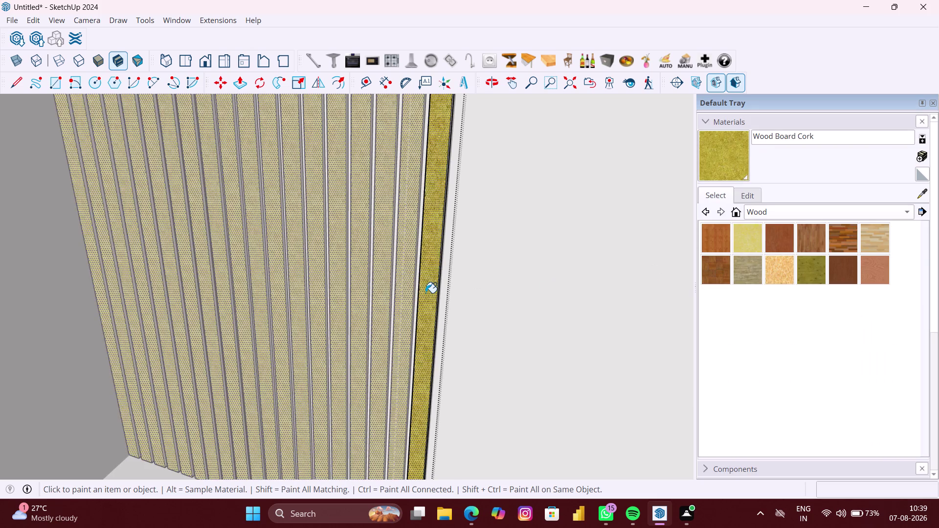
click(720, 249)
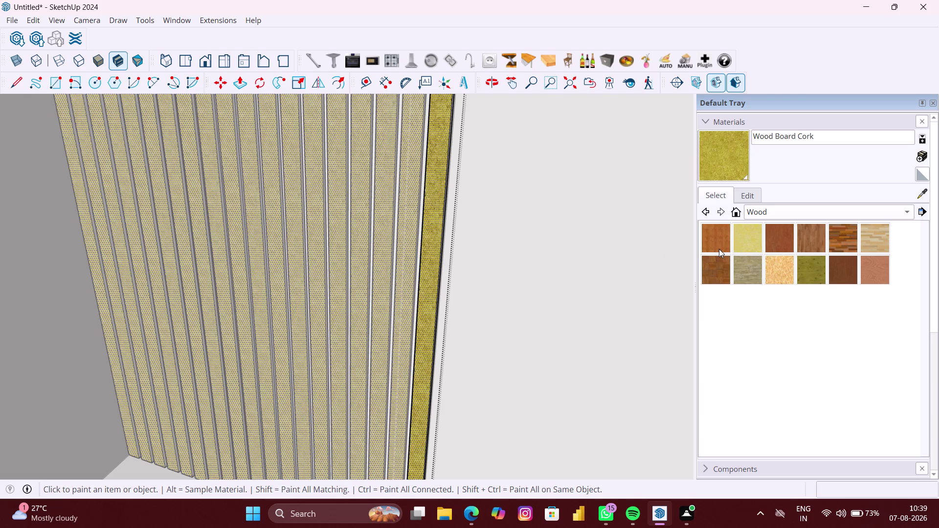
click(429, 278)
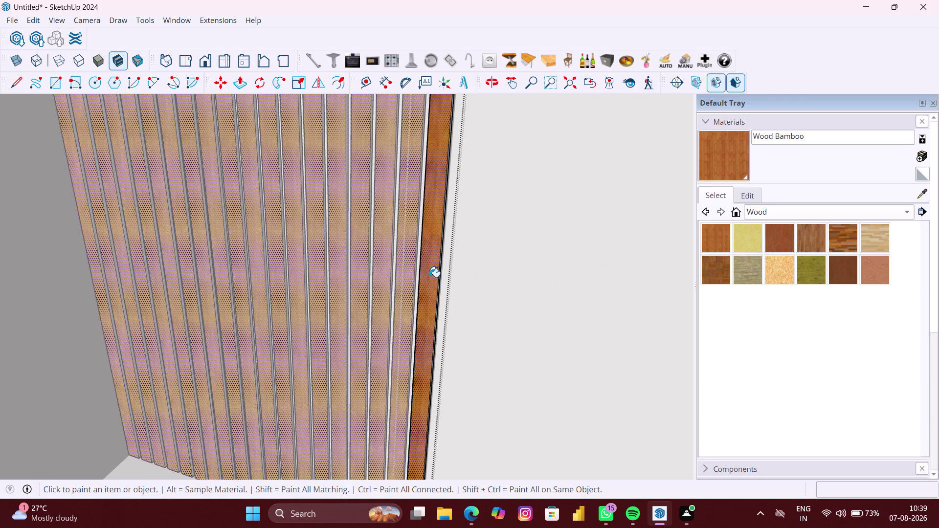
Orbit to the side of the slats and open the slat group for editing.
middle_drag(670, 281, 549, 273)
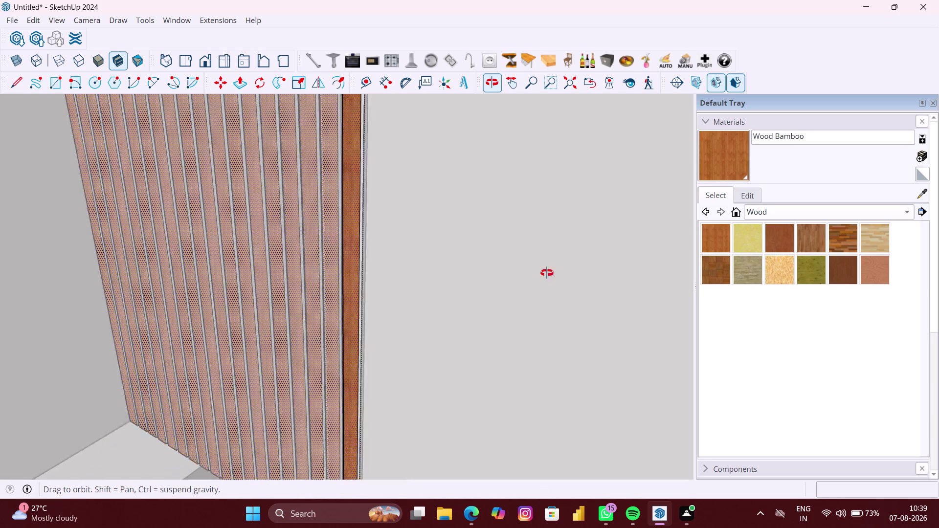
middle_drag(548, 273, 515, 266)
key(space)
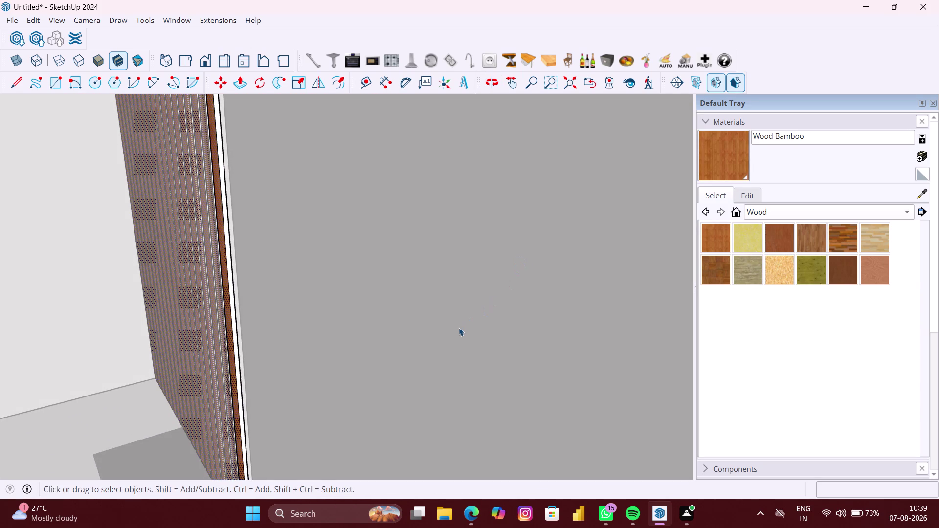
key(space)
click(459, 328)
scroll(up, 3)
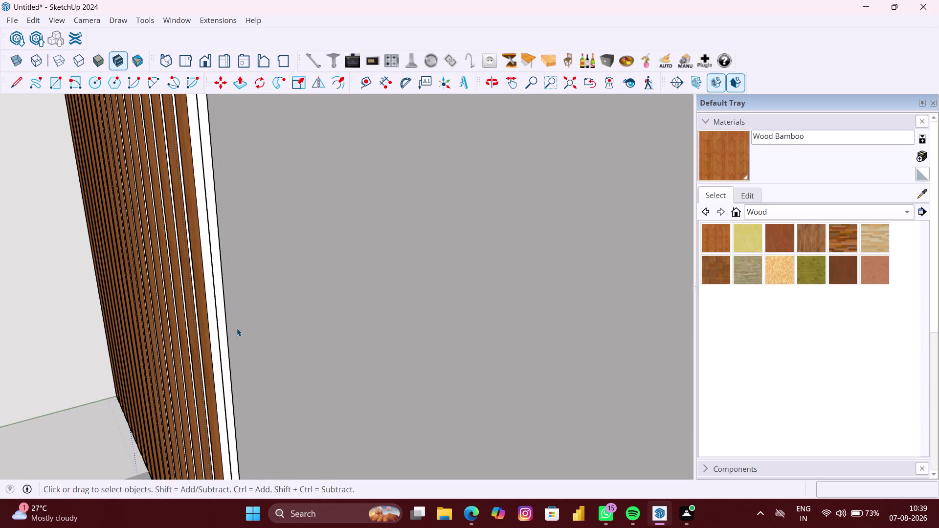
scroll(up, 3)
double_click(214, 327)
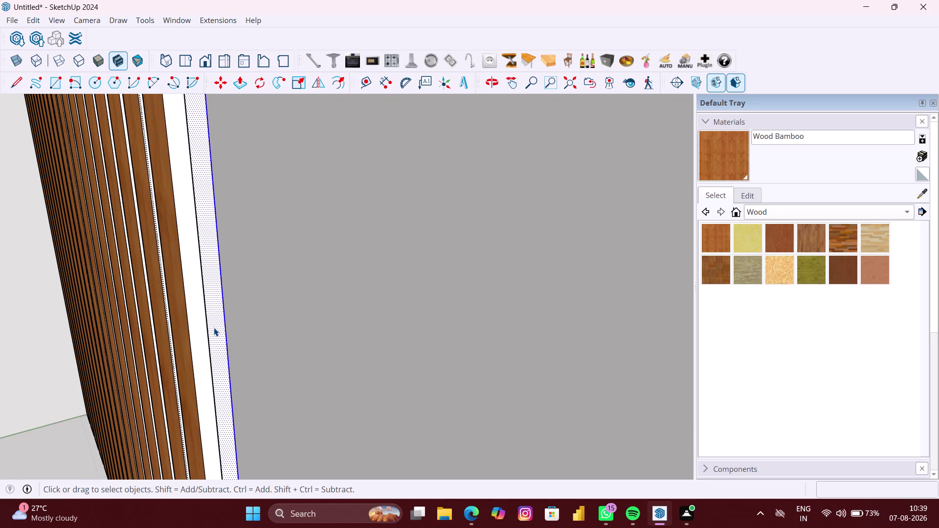
Paint the slat side faces with Wood Board Cork and leave the slat group.
click(754, 245)
click(217, 300)
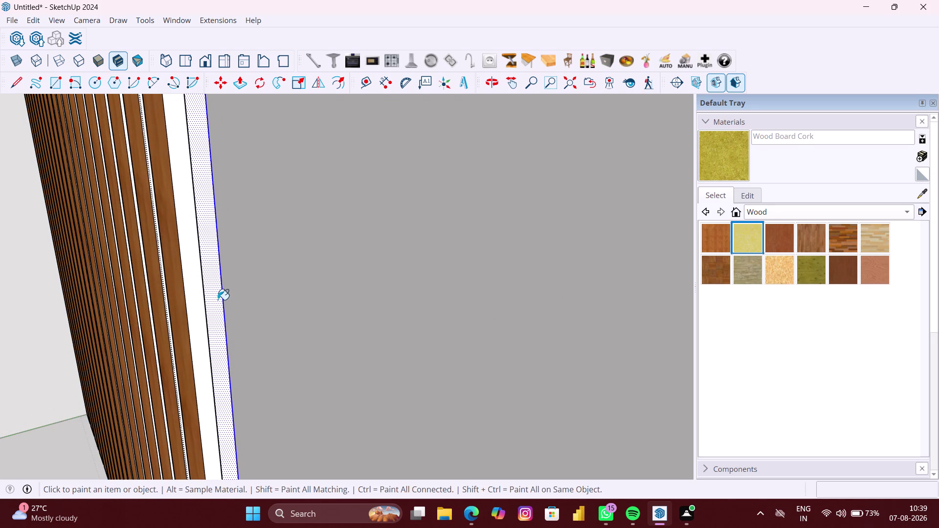
scroll(down, 3)
middle_drag(219, 332, 372, 320)
scroll(up, 3)
click(507, 332)
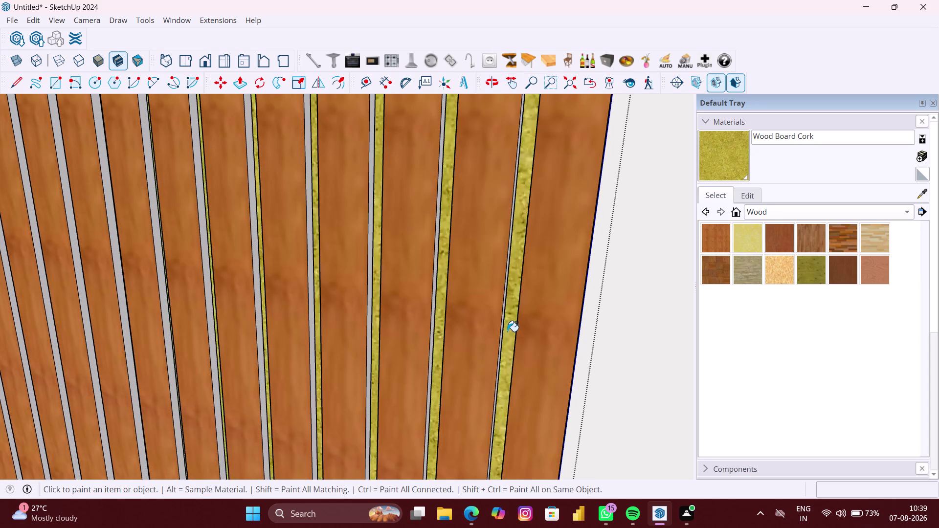
scroll(down, 3)
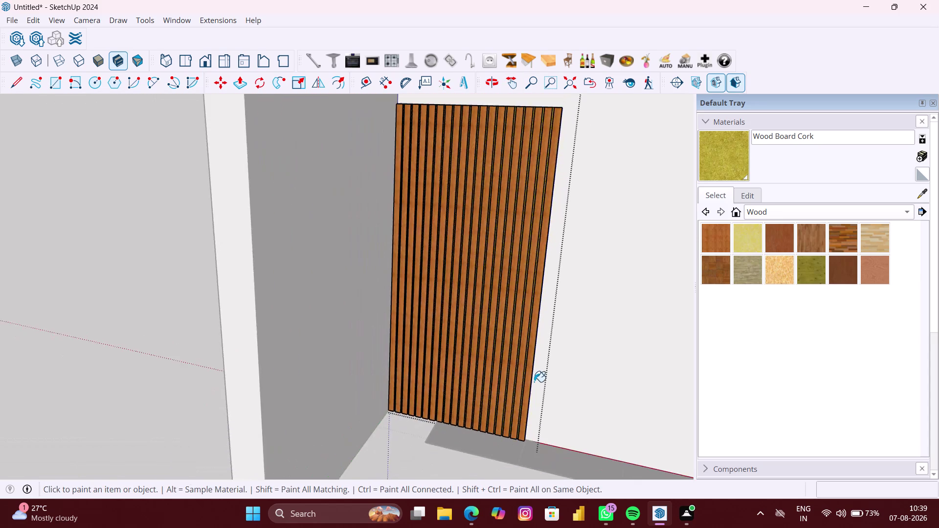
scroll(down, 3)
key(space)
click(307, 383)
scroll(up, 3)
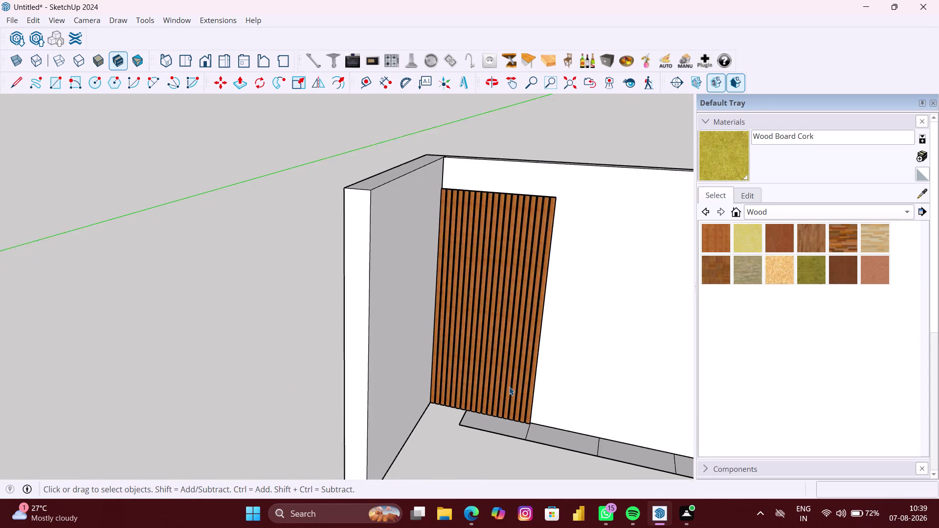
Orbit and zoom to face the empty back wall, with Tape Measure active.
middle_drag(510, 387, 566, 387)
scroll(up, 3)
middle_drag(588, 394, 562, 391)
scroll(down, 3)
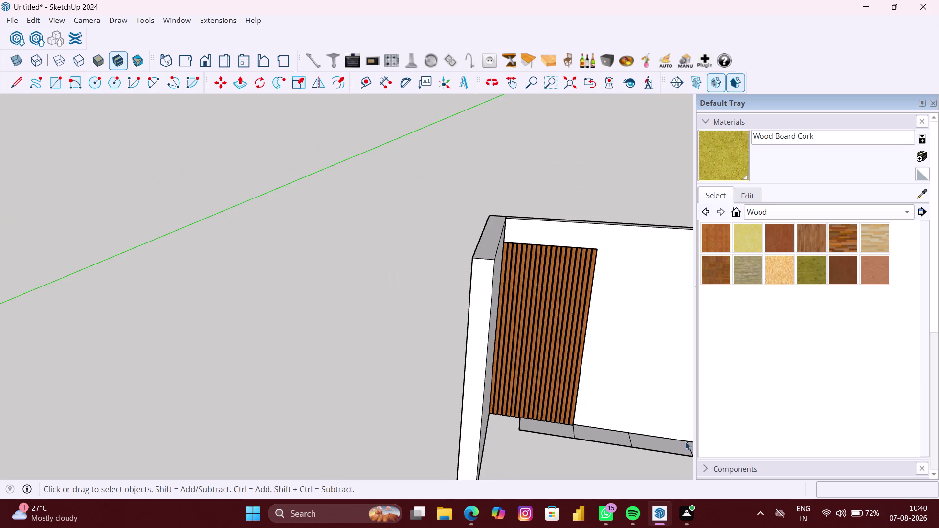
middle_drag(686, 441, 452, 365)
scroll(up, 3)
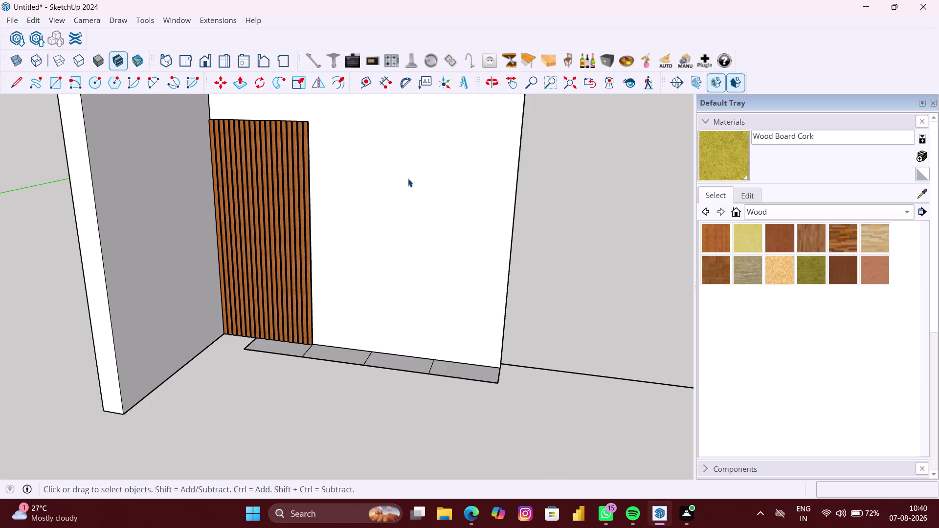
click(369, 81)
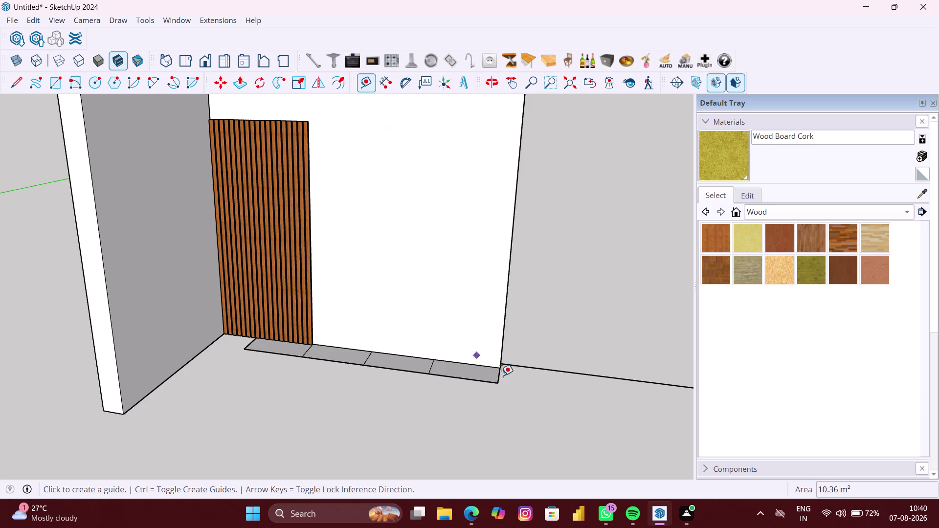
Place horizontal guides 430 mm above the wall's bottom edge and 250 mm above that.
scroll(up, 3)
scroll(up, 3)
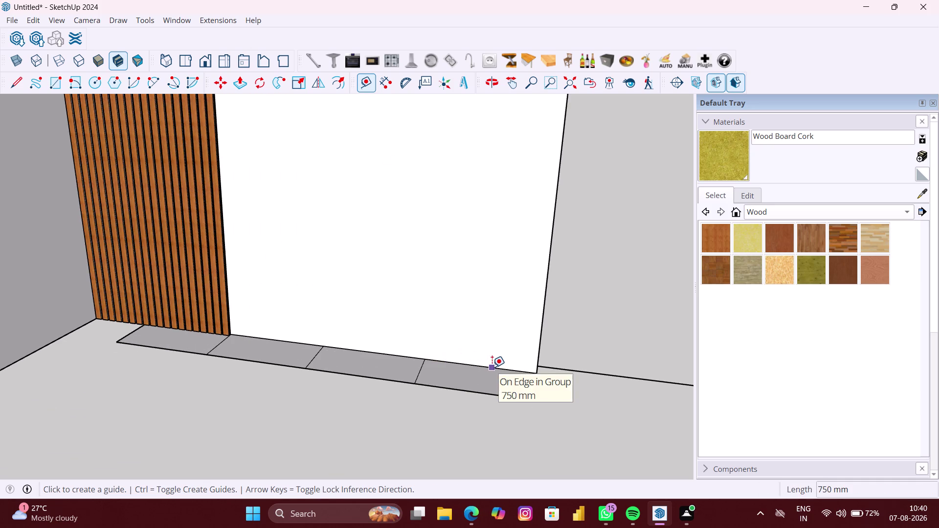
click(492, 367)
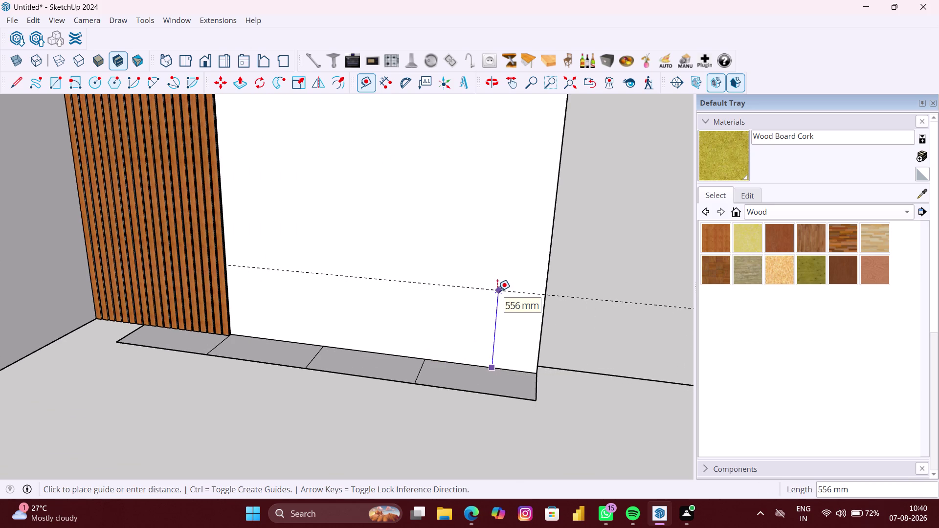
text(430)
text(MM)
key(Return)
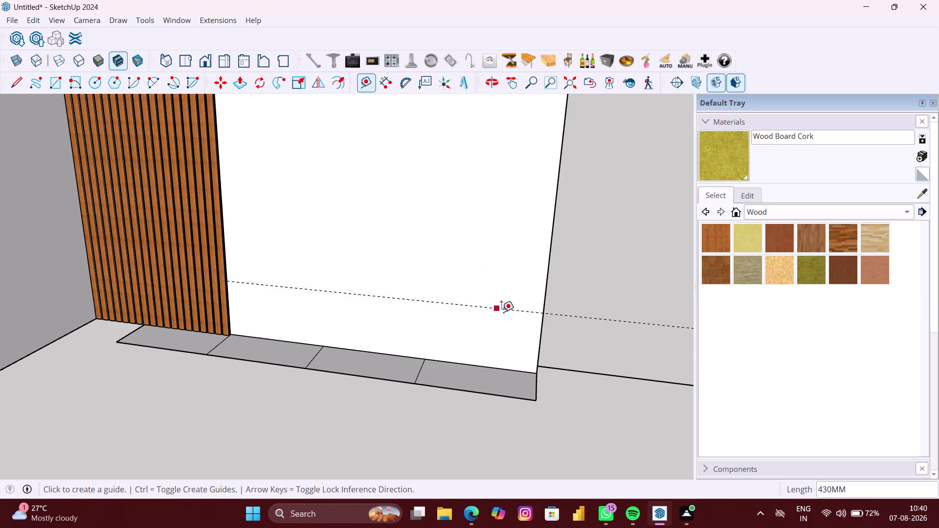
click(503, 311)
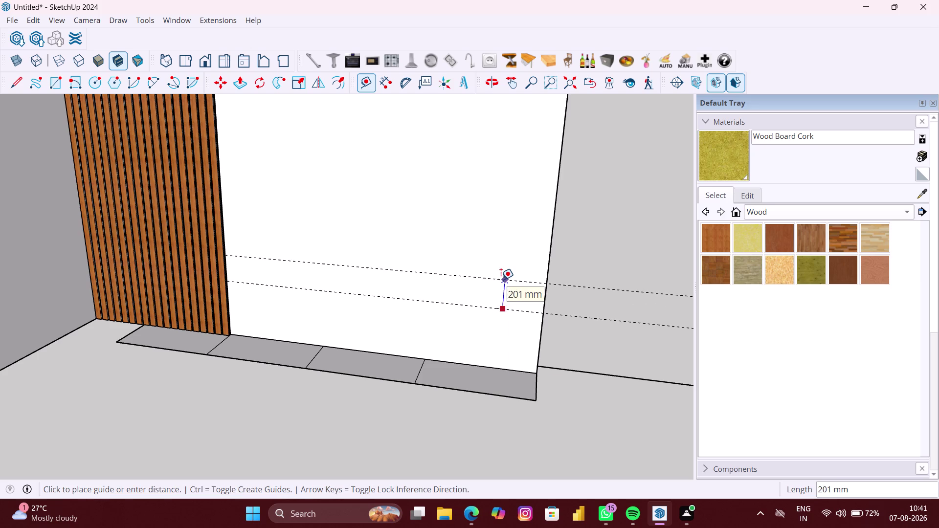
text(250)
text(MM)
key(Return)
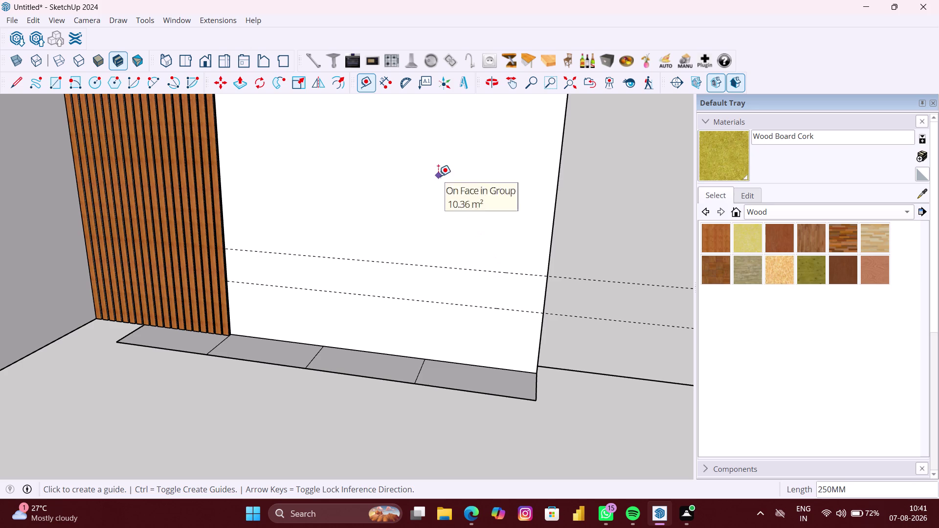
Add a vertical guide 750 mm from the wall's right edge.
scroll(up, 3)
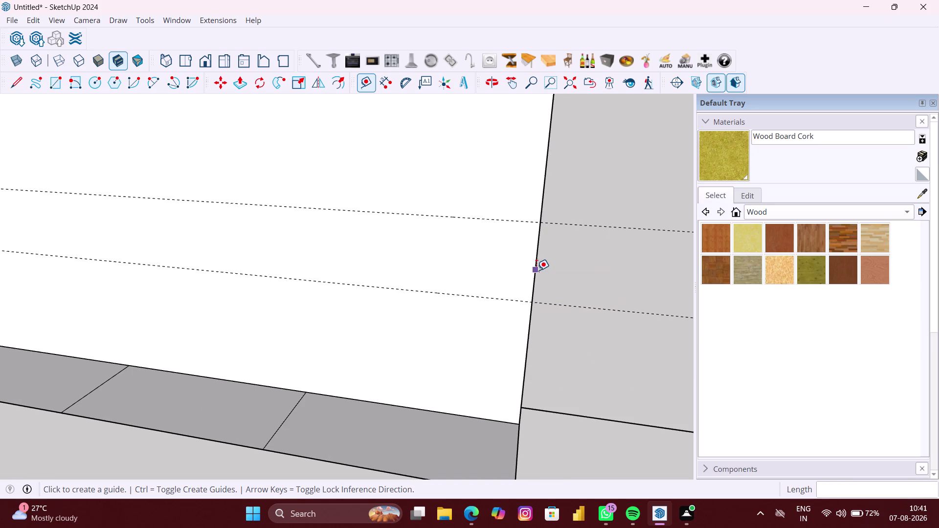
click(536, 269)
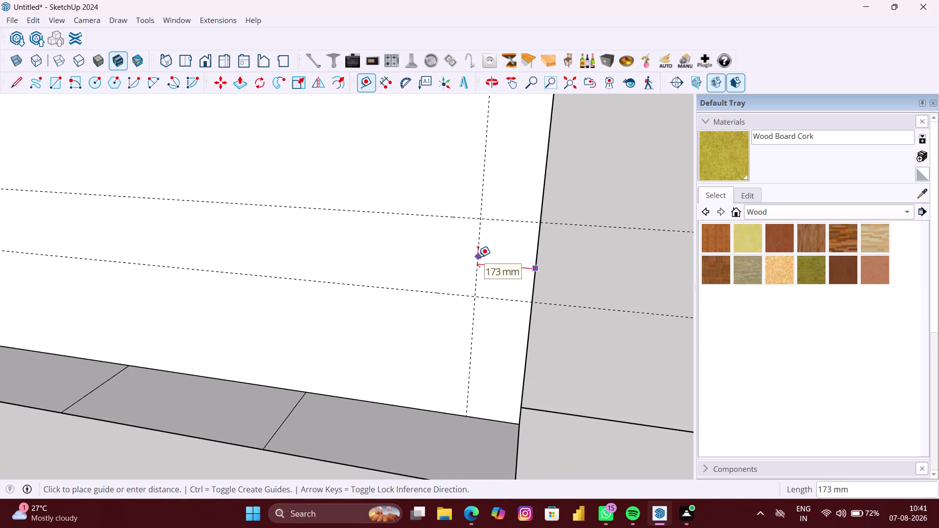
text(750)
text(MM)
key(Return)
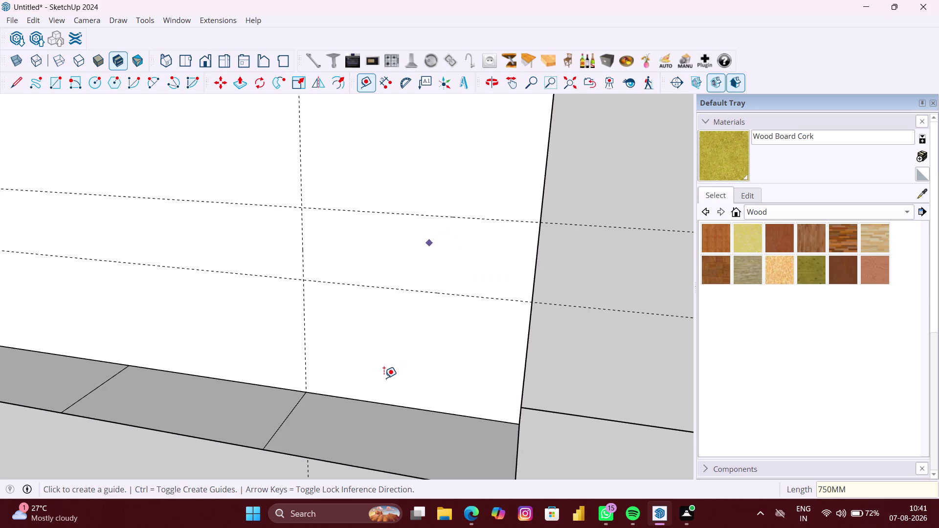
scroll(down, 3)
middle_drag(384, 377, 450, 378)
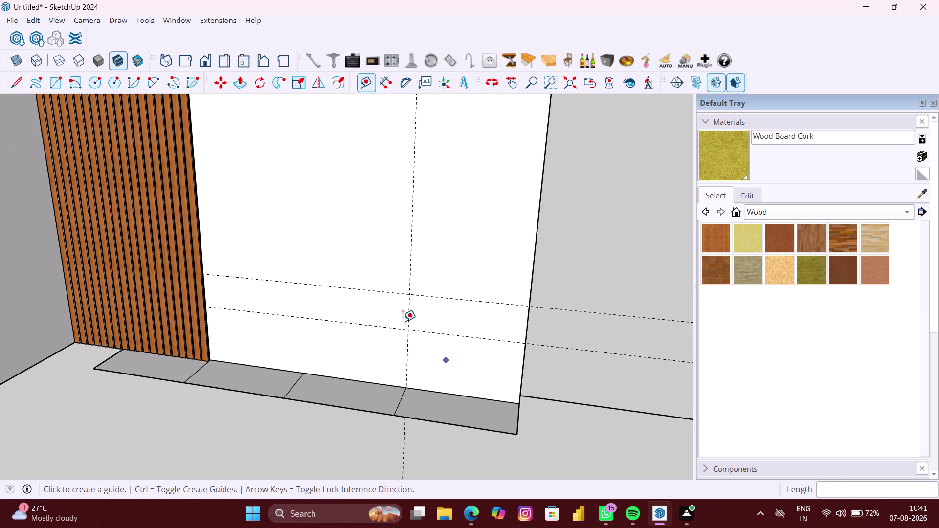
scroll(up, 3)
Add two more vertical guides, each 750 mm from the previous one.
click(410, 315)
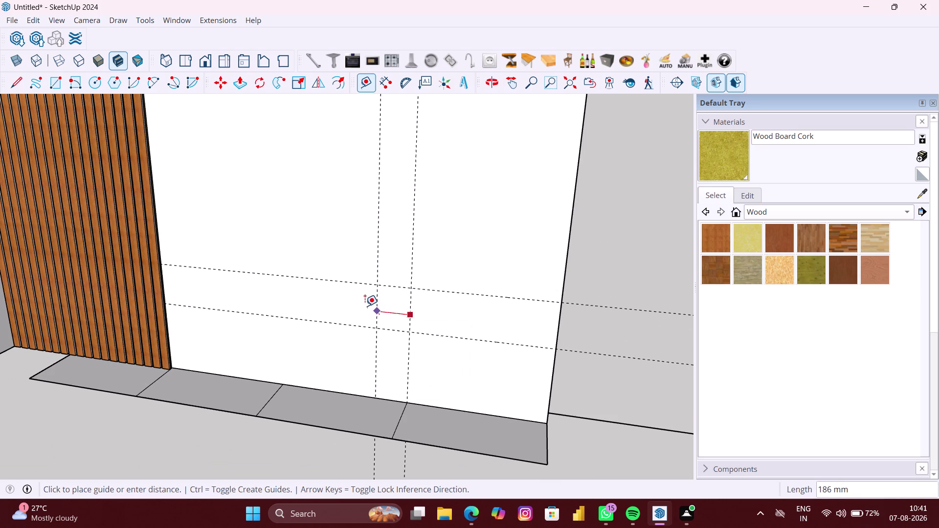
text(750)
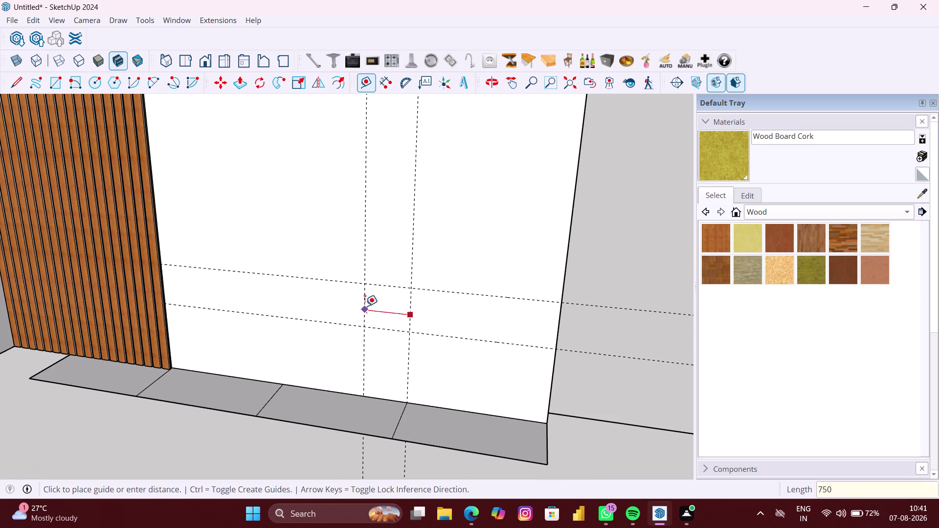
text(MM)
key(Return)
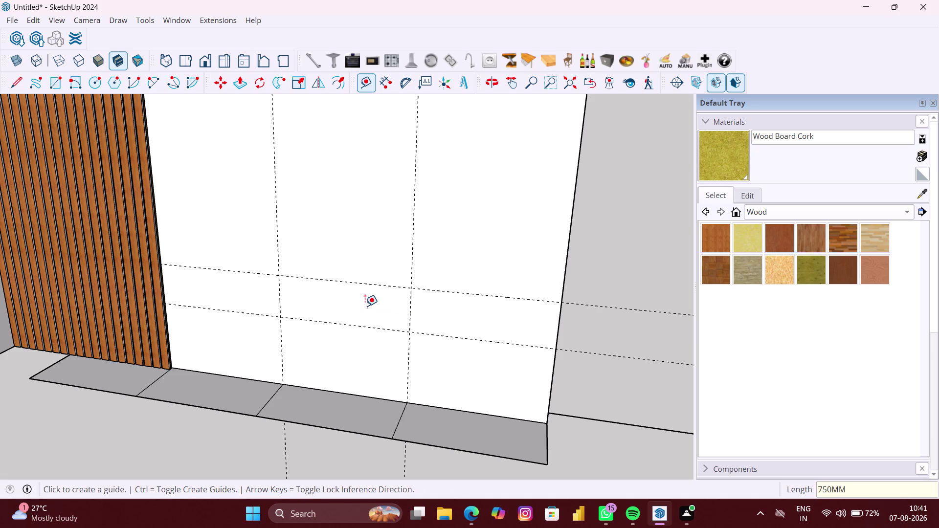
click(277, 295)
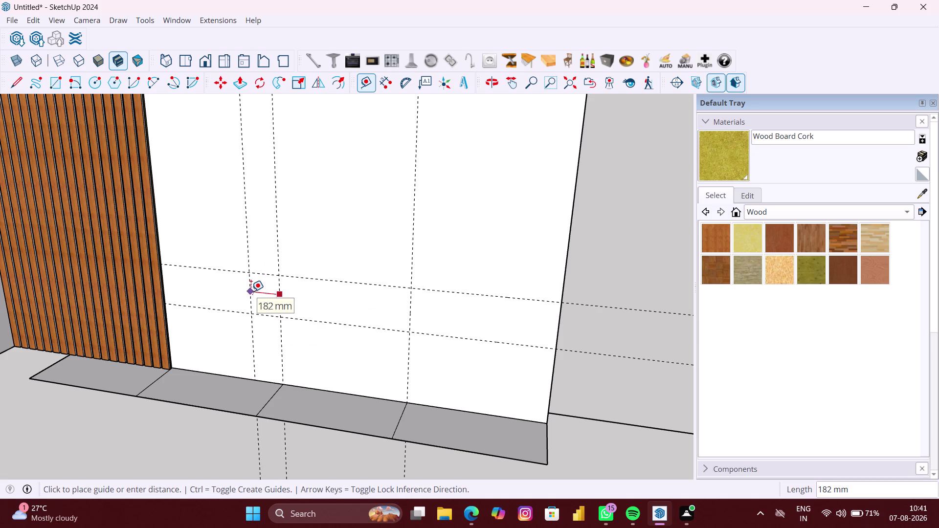
text(750)
text(MM)
key(Return)
Orbit toward the slat wall panel and select it.
scroll(down, 3)
key(space)
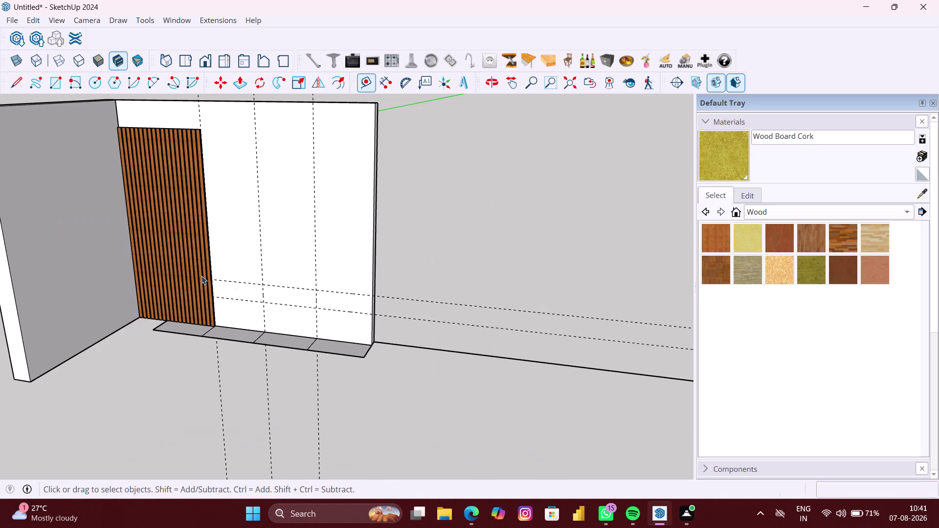
middle_drag(209, 265, 281, 256)
click(166, 257)
Hide the slat wall panel.
right_click(160, 259)
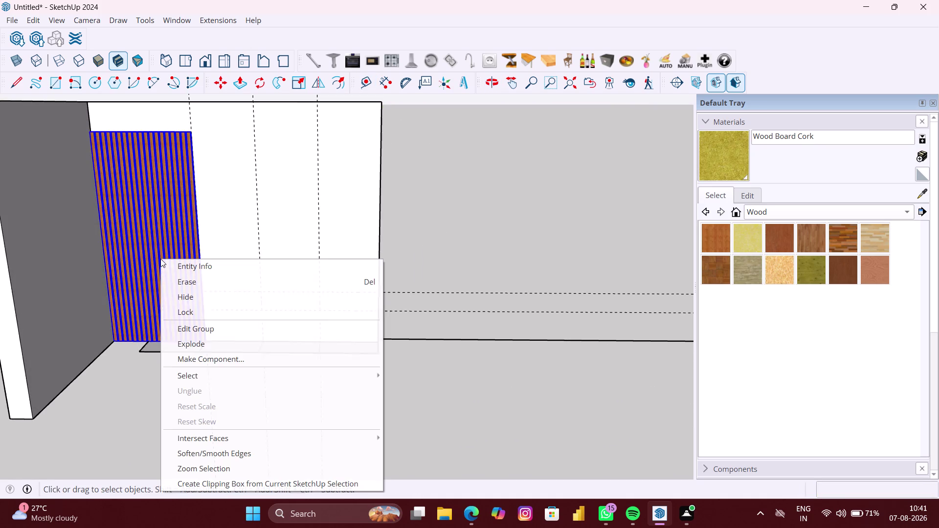
click(196, 300)
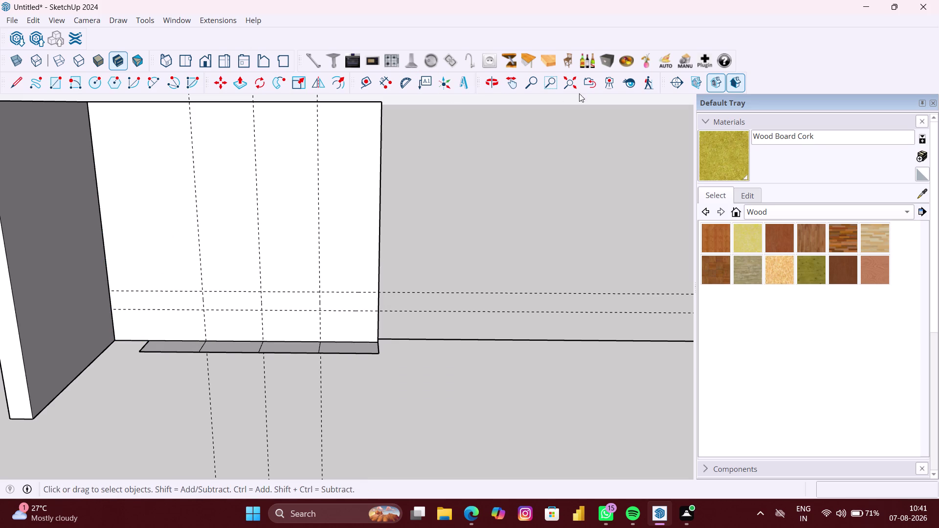
click(365, 87)
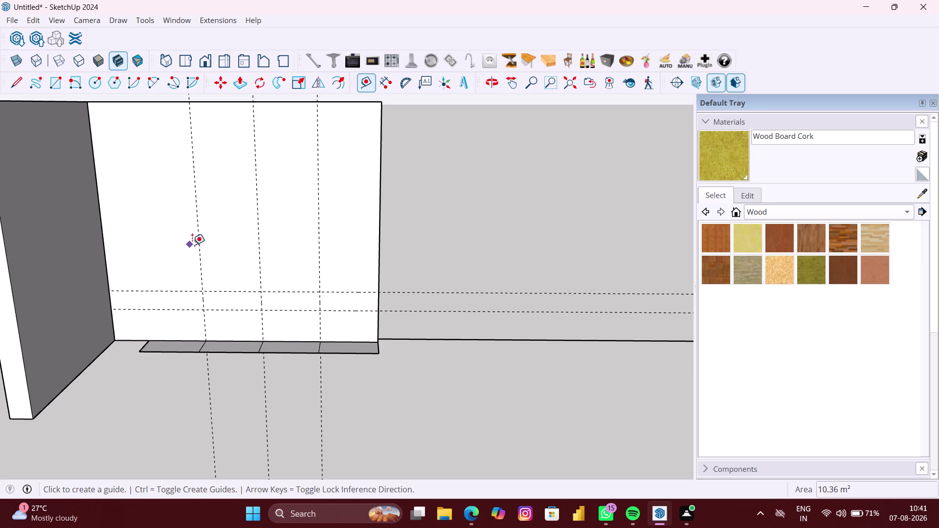
Add a vertical guide 750 mm from the existing guide and orbit closer to the bare wall.
click(198, 248)
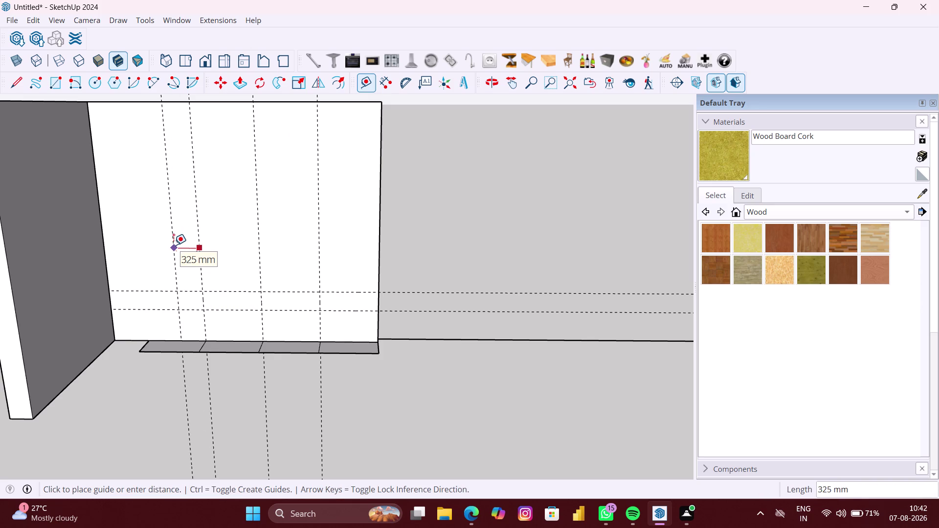
text(750)
text(MM)
key(Return)
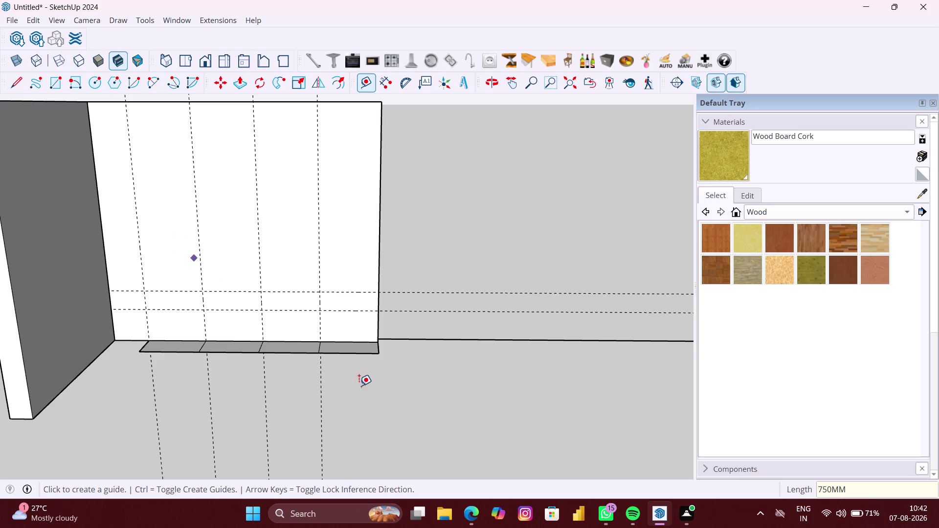
key(space)
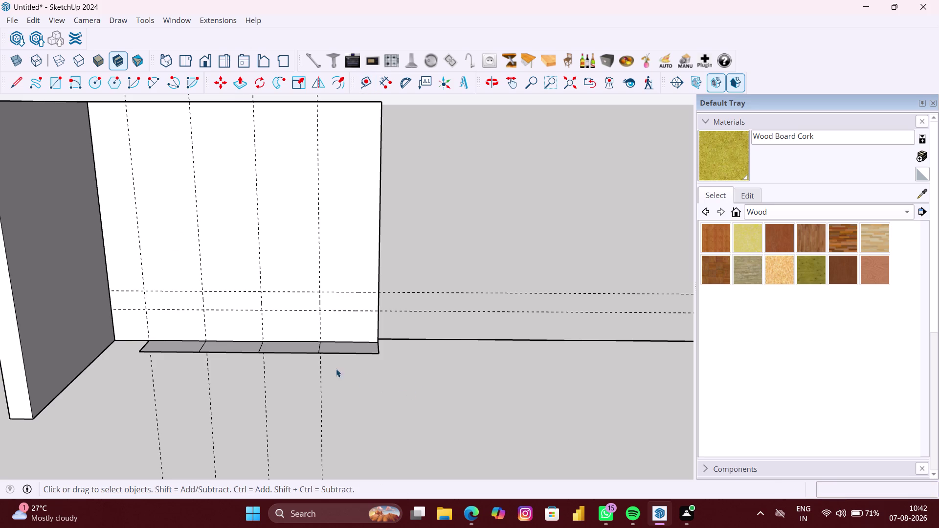
scroll(up, 3)
middle_drag(304, 359, 315, 360)
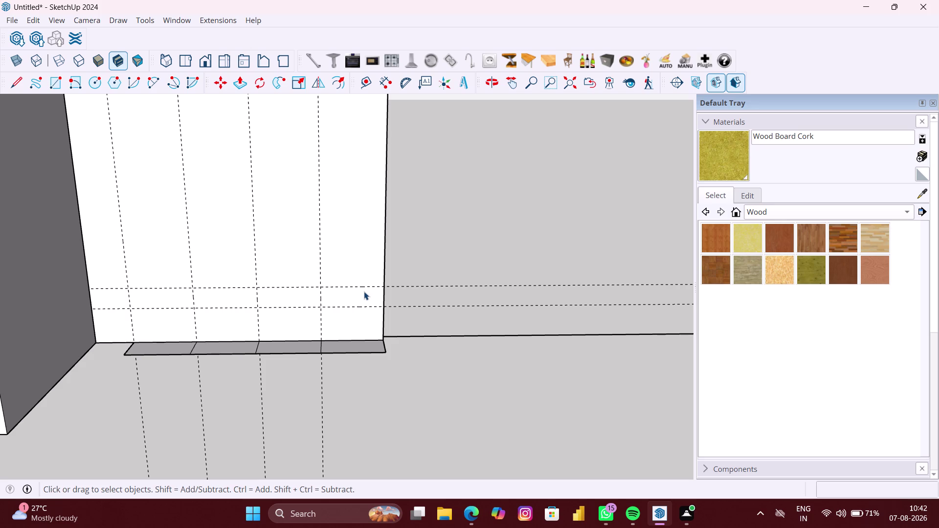
right_click(516, 225)
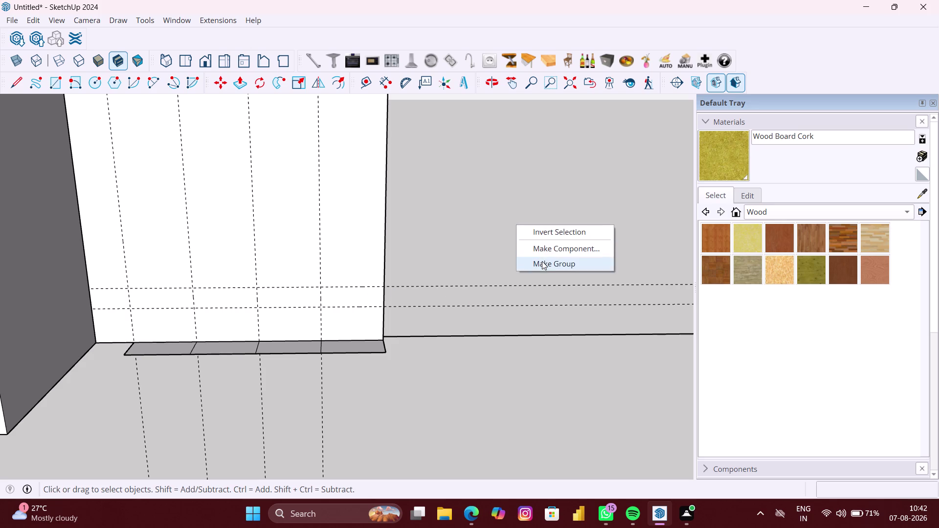
Group the selection and draw the first two 750 × 250 mm rectangles along the guides.
click(542, 261)
scroll(up, 3)
key(r)
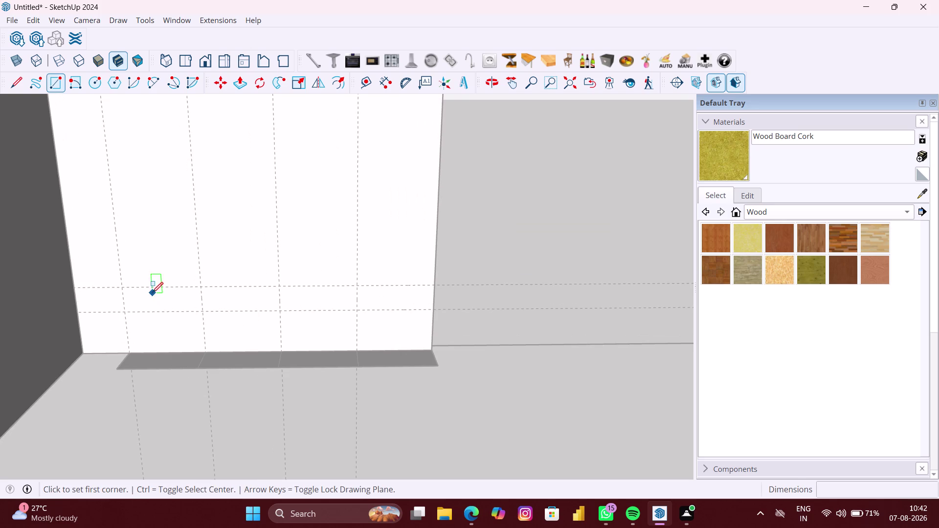
click(121, 289)
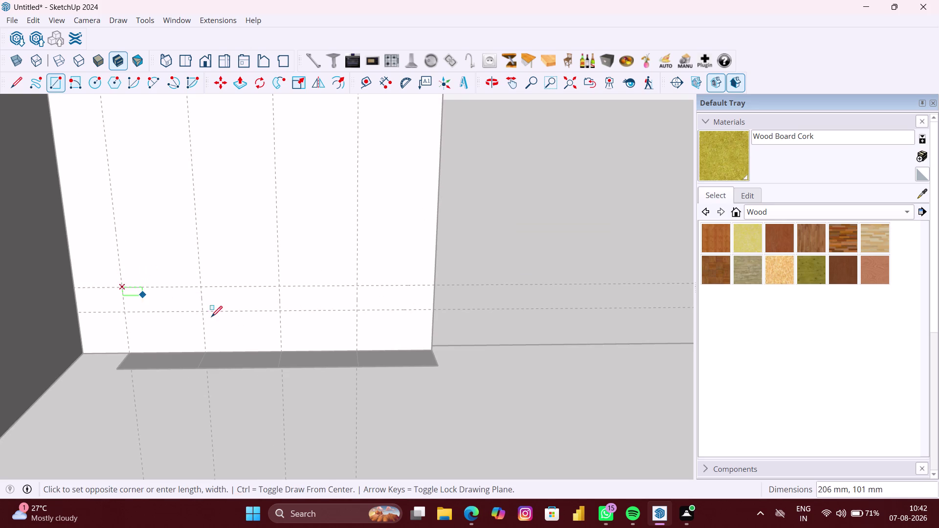
click(204, 312)
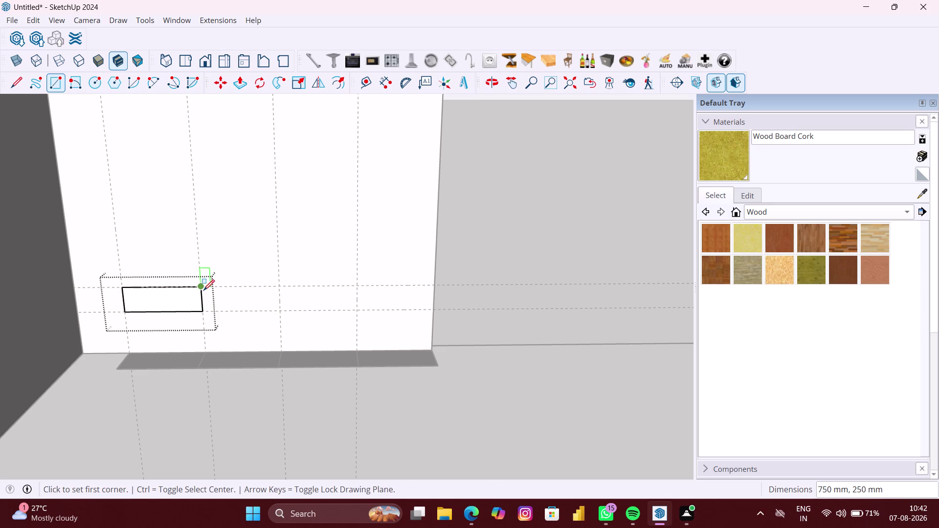
click(203, 290)
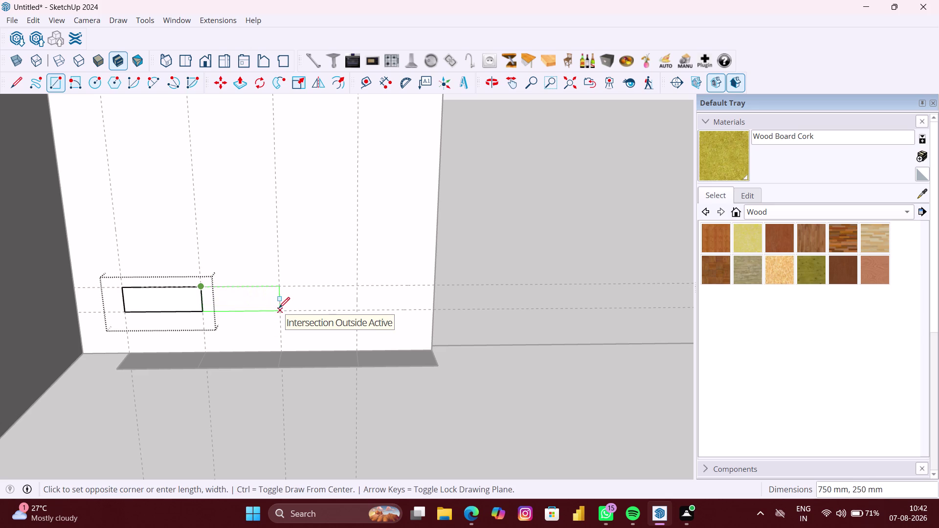
click(279, 309)
Draw the third and fourth 750 × 250 mm rectangles beside them.
click(279, 289)
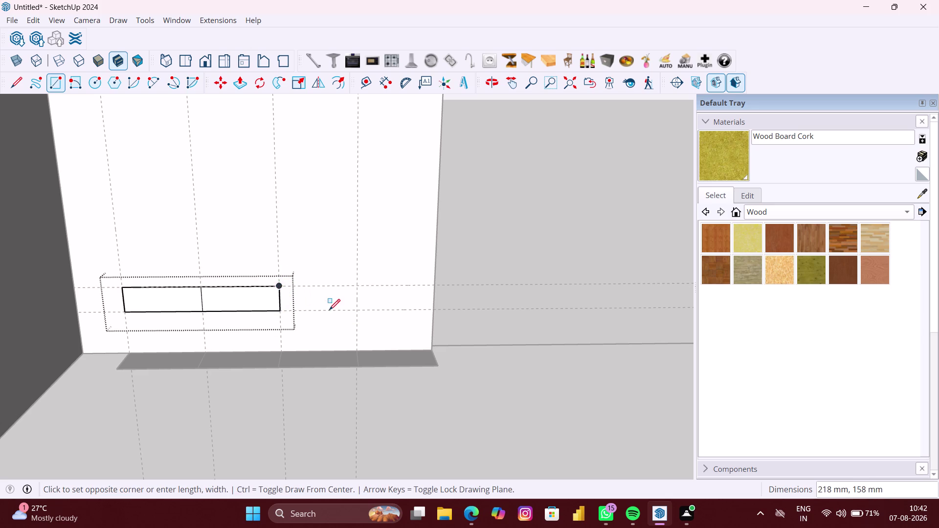
click(355, 311)
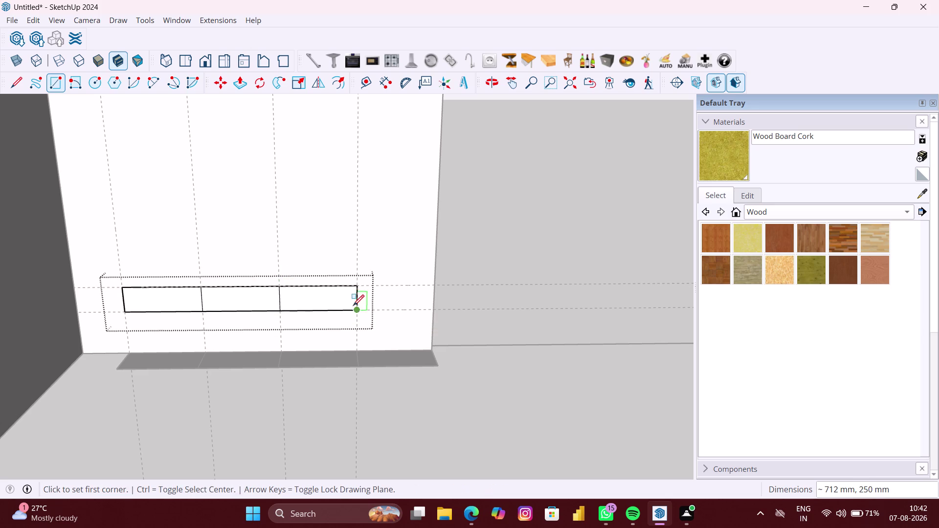
click(357, 289)
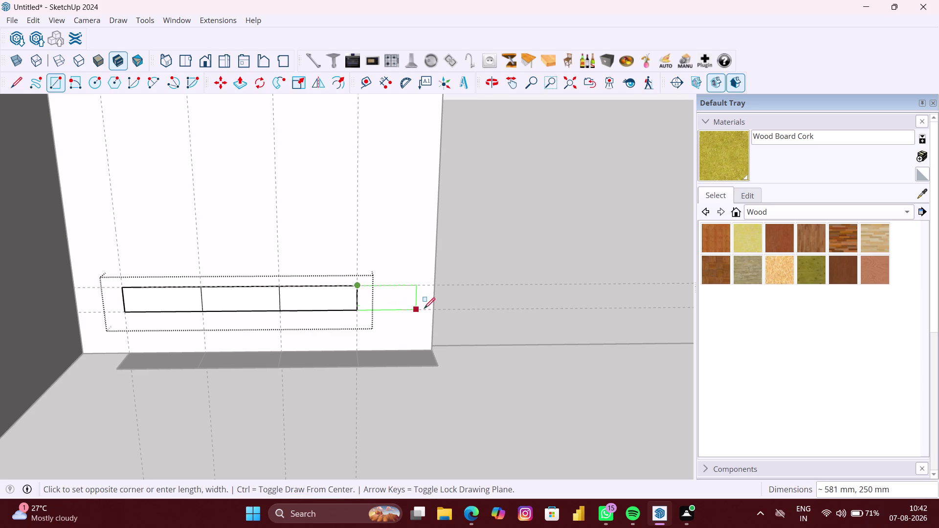
click(432, 309)
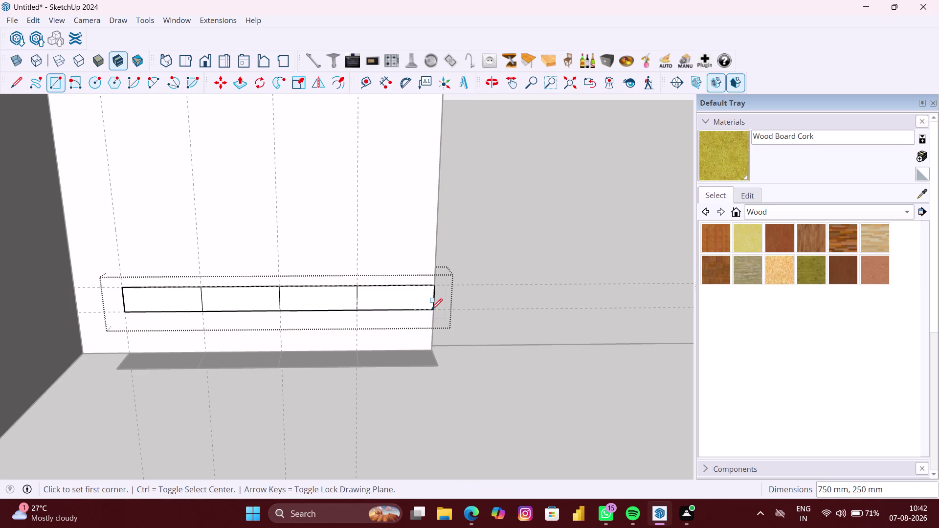
key(space)
scroll(up, 3)
key(p)
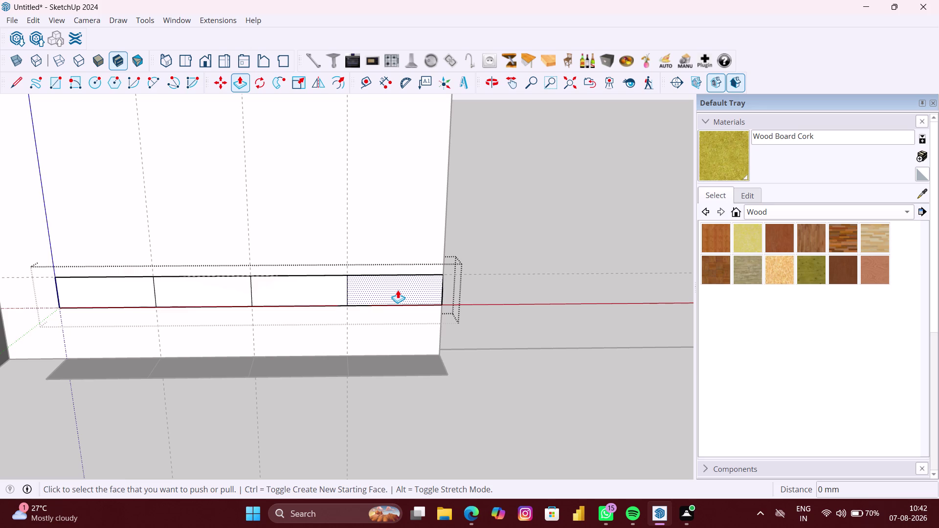
Extrude the rightmost rectangle 380 mm and repeat that depth on the other three.
click(398, 291)
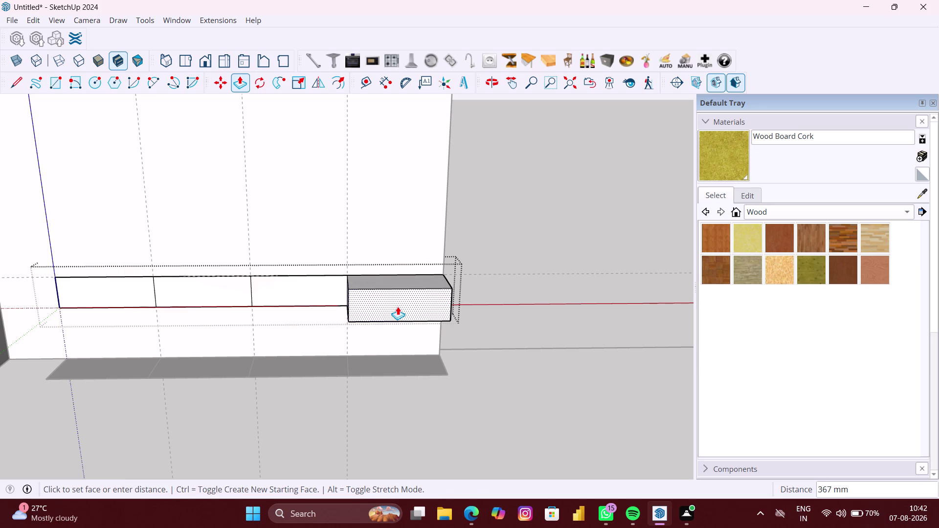
text(380)
text(M)
text(M)
key(Return)
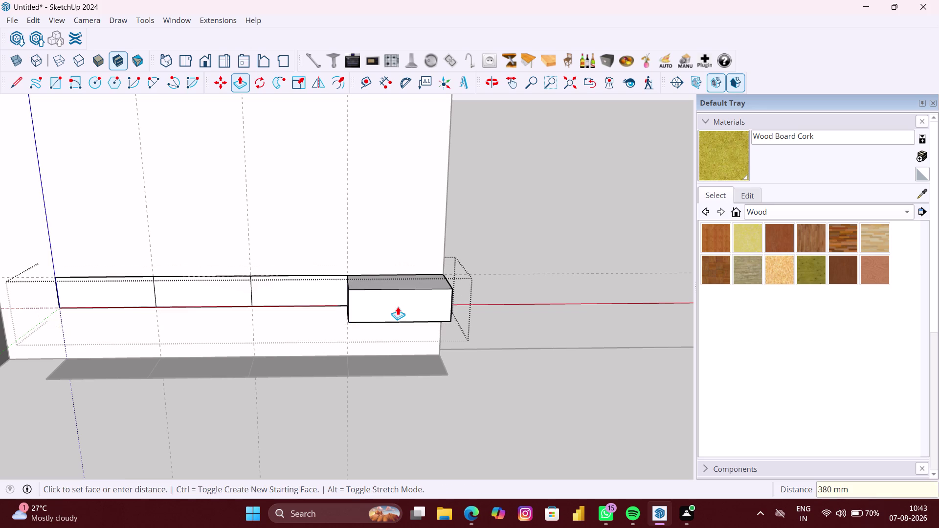
double_click(330, 292)
double_click(226, 292)
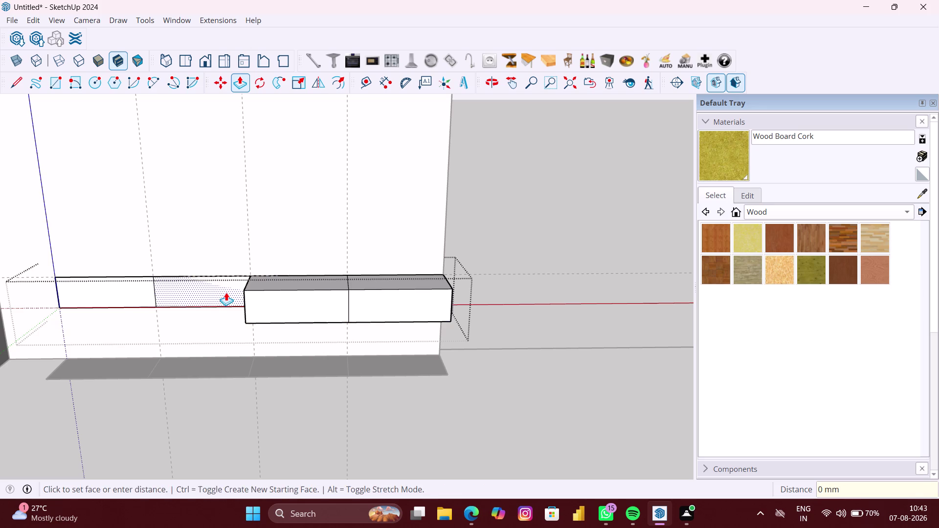
double_click(132, 289)
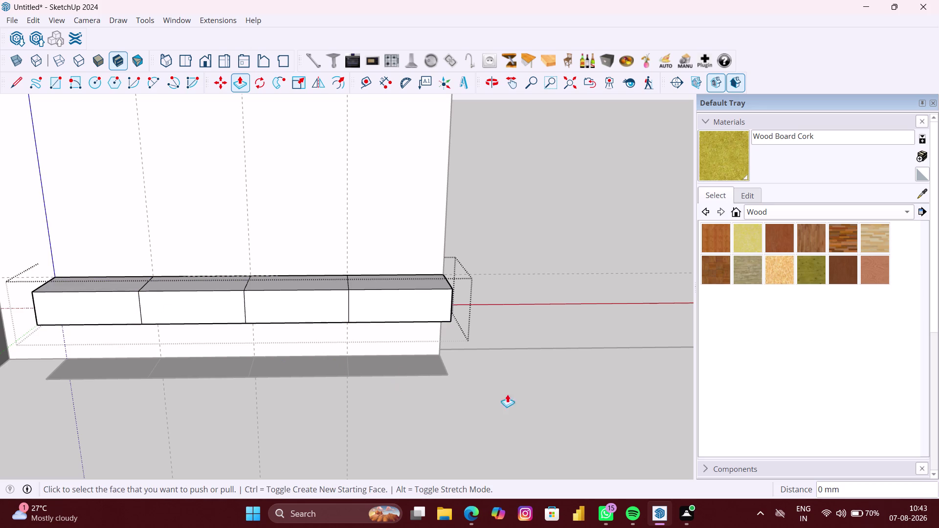
key(space)
scroll(up, 3)
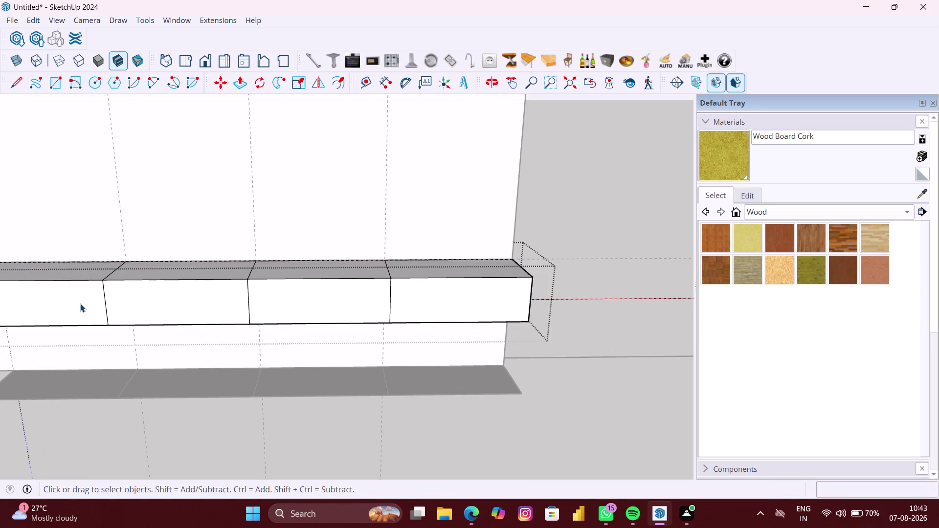
click(81, 304)
scroll(down, 3)
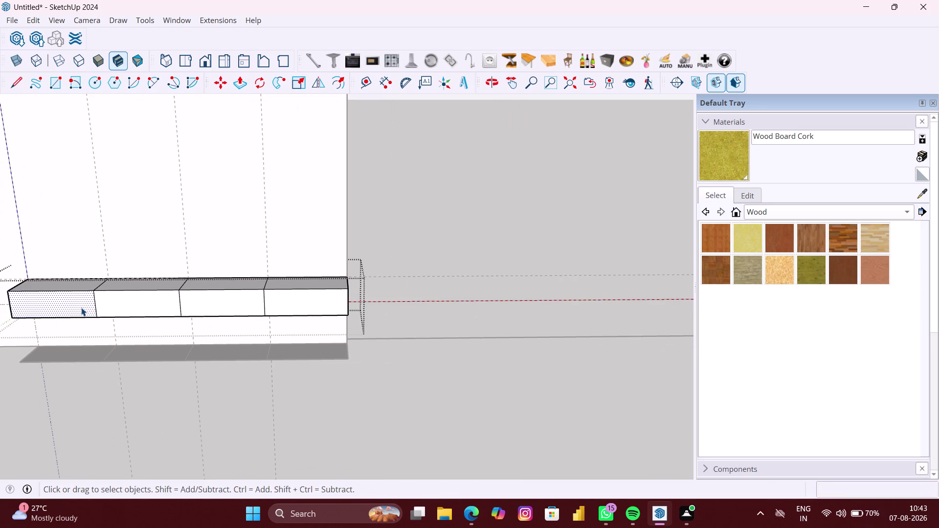
Offset the leftmost box's front face by 3 mm.
key(f)
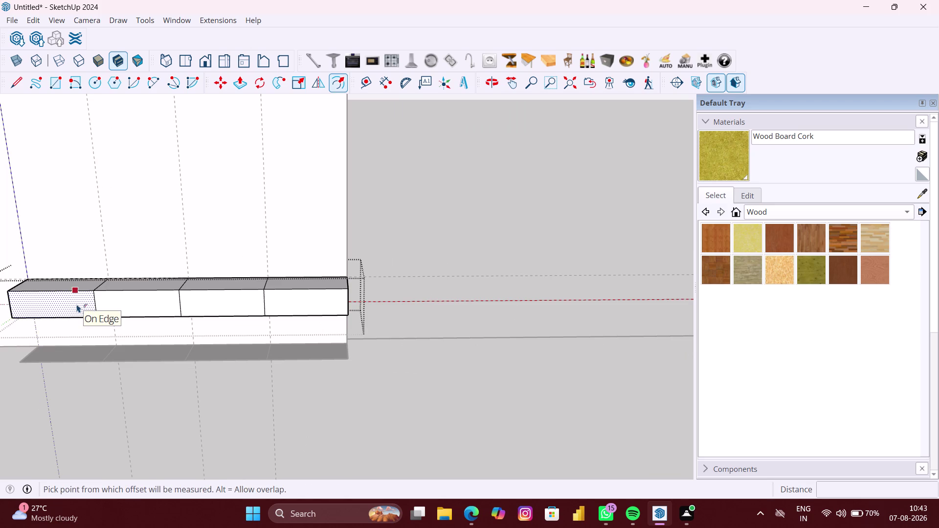
click(77, 304)
scroll(up, 3)
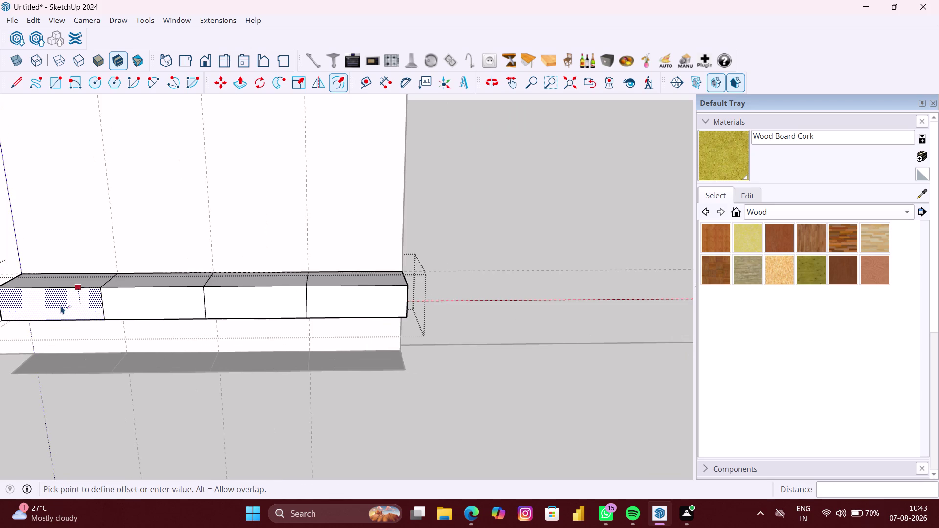
scroll(up, 3)
scroll(up, 3)
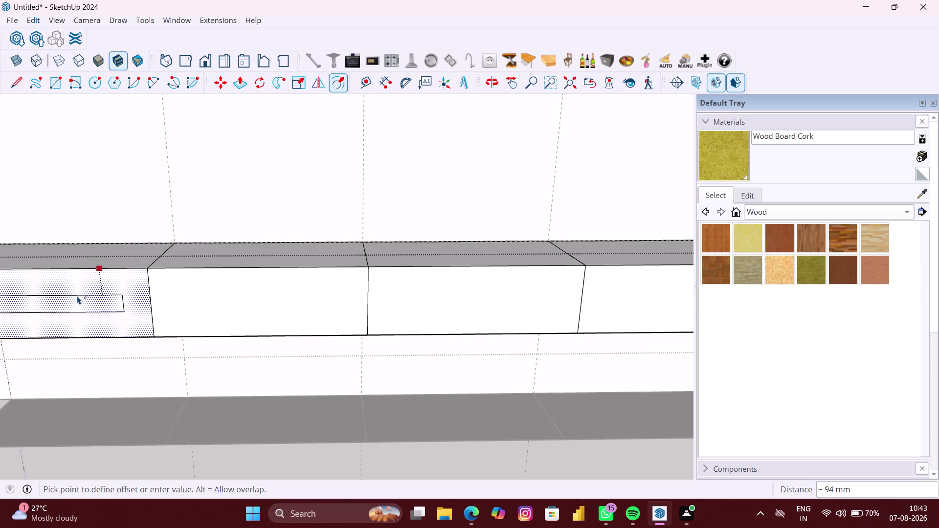
text(3MM)
key(Return)
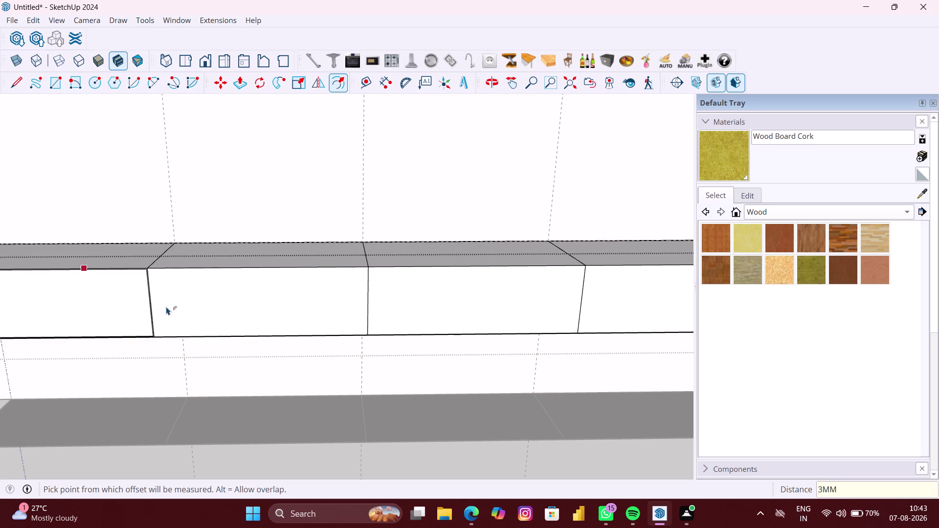
Repeat the offset on the other box fronts.
double_click(283, 300)
scroll(down, 3)
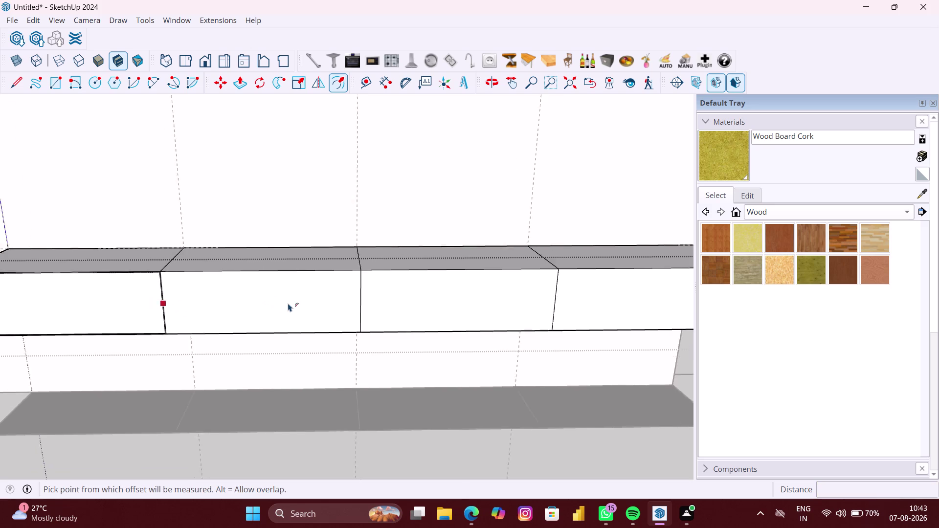
click(535, 308)
click(535, 308)
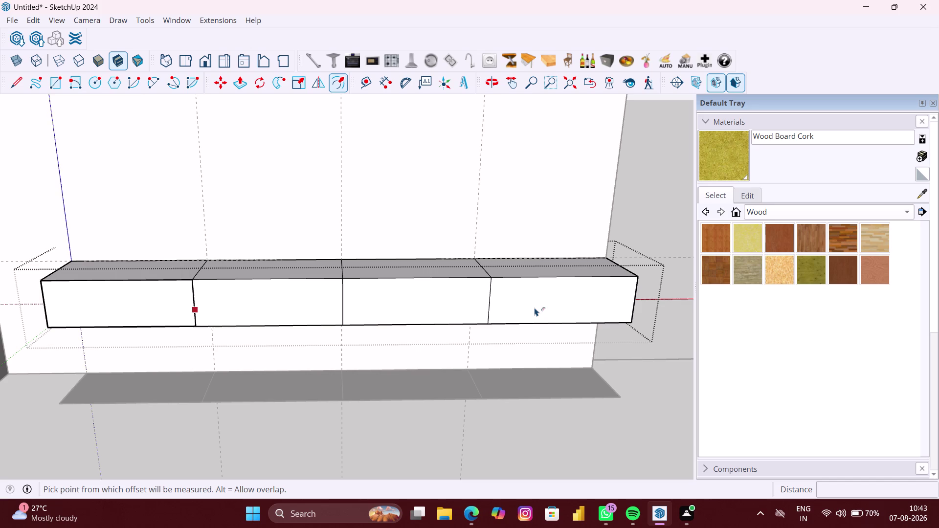
scroll(up, 3)
click(429, 304)
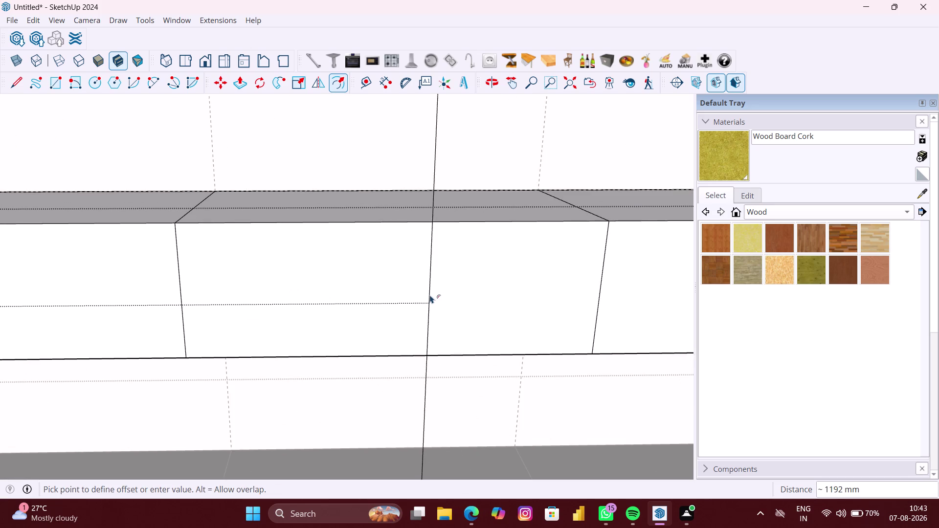
key(space)
scroll(down, 3)
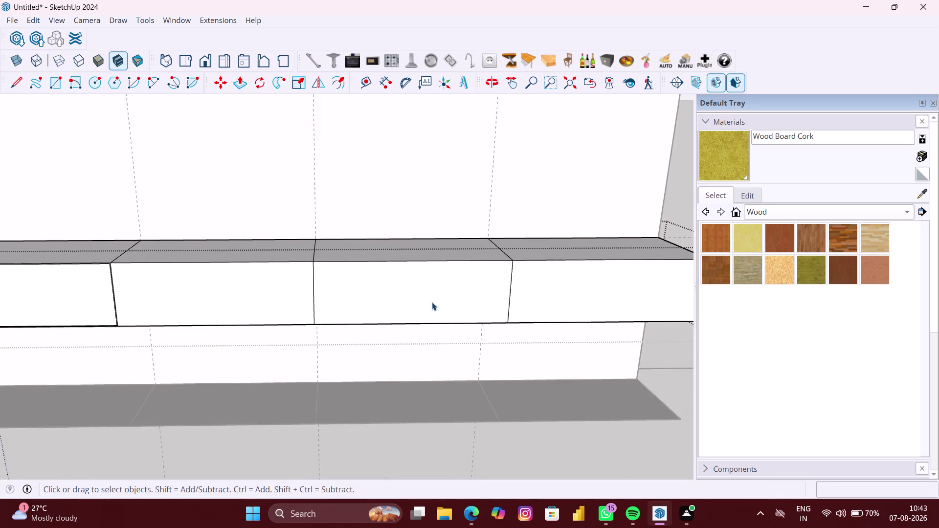
scroll(down, 3)
click(689, 382)
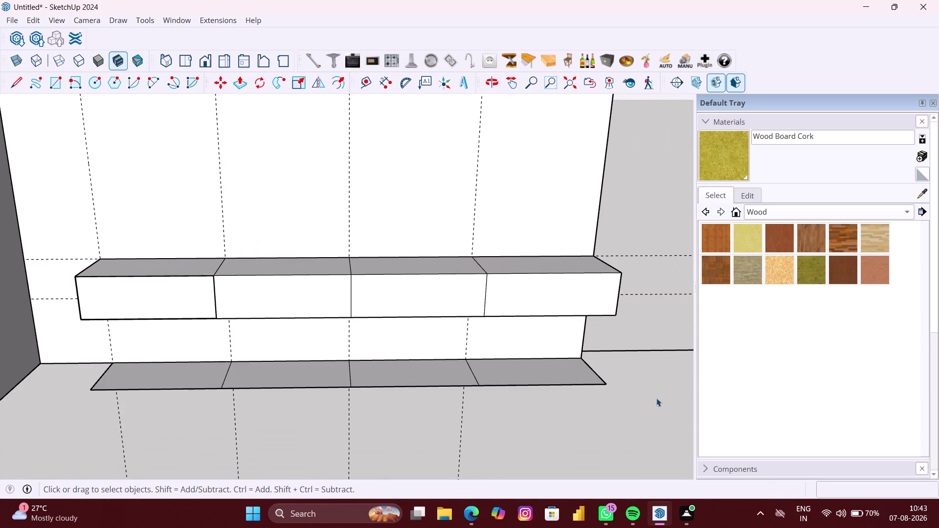
Open the TV unit group and inset the third section's front face by 30 mm.
click(399, 292)
double_click(401, 292)
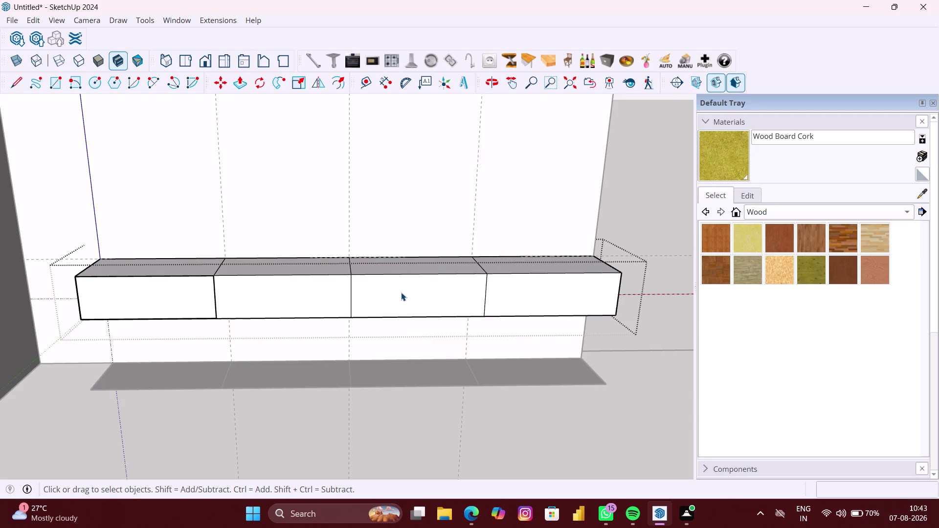
key(f)
click(404, 293)
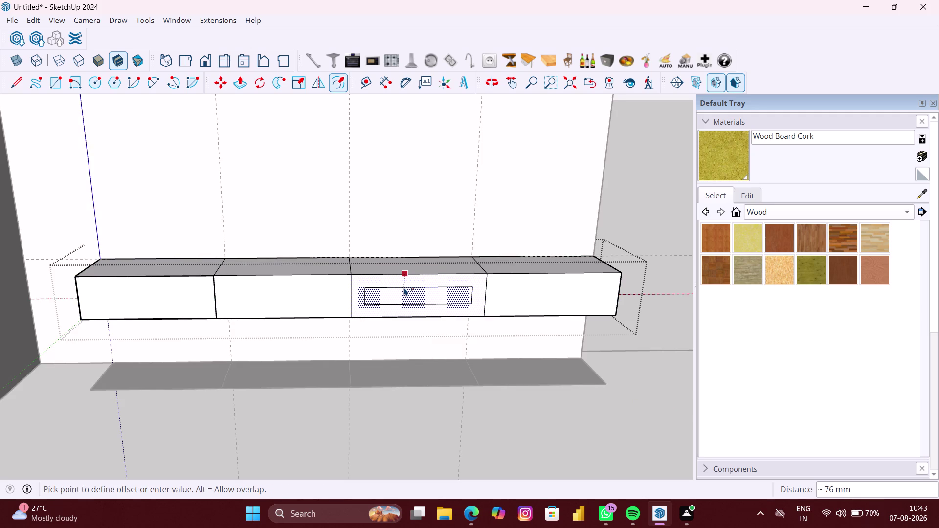
text(30MM)
key(Return)
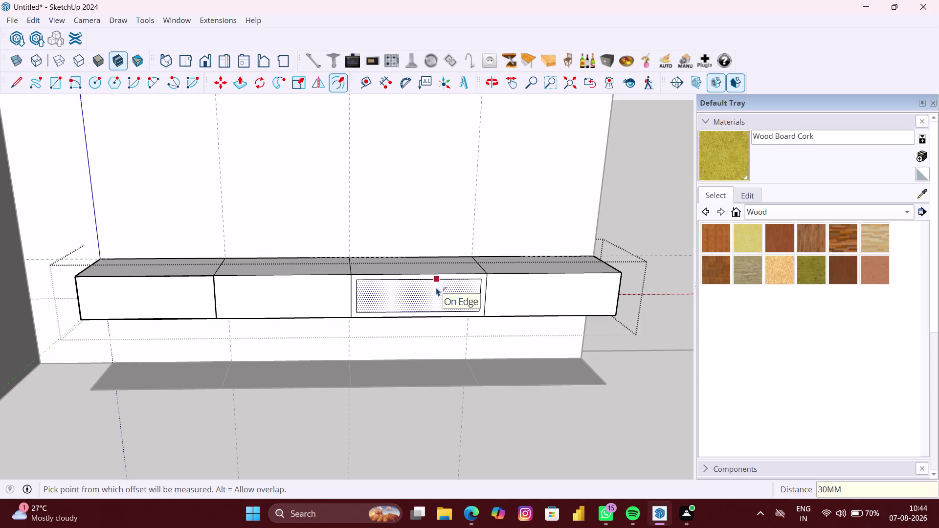
key(space)
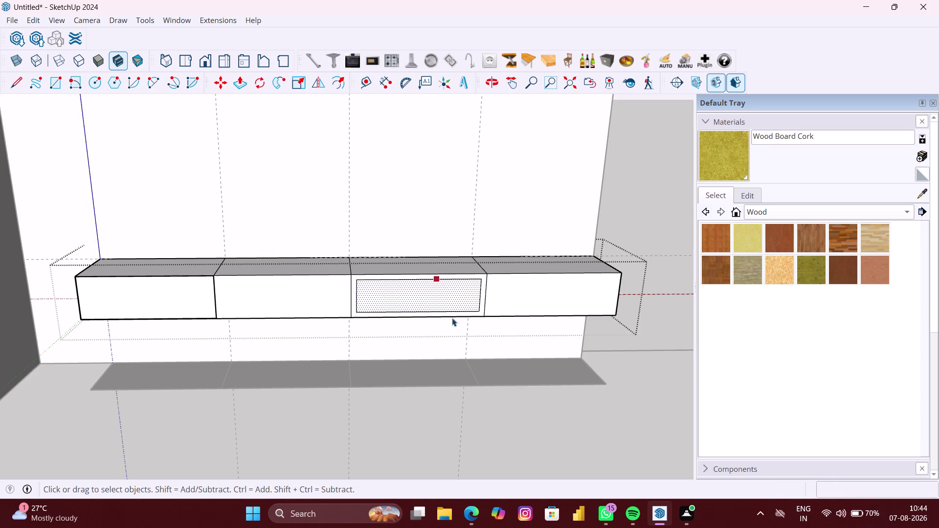
Leave the TV unit group, orbit to the room corner, and delete all guides.
click(650, 392)
middle_drag(643, 392, 562, 374)
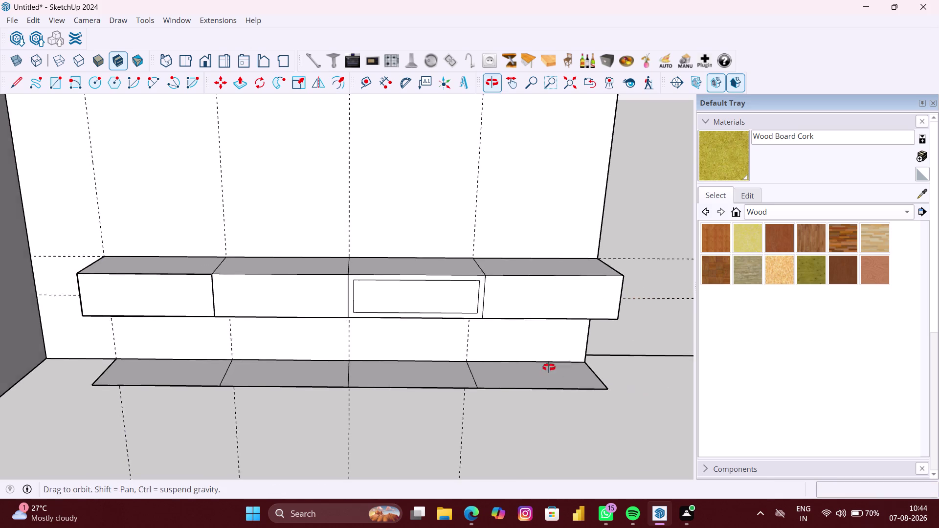
middle_drag(562, 375, 549, 368)
scroll(up, 3)
middle_drag(425, 317, 431, 319)
scroll(down, 3)
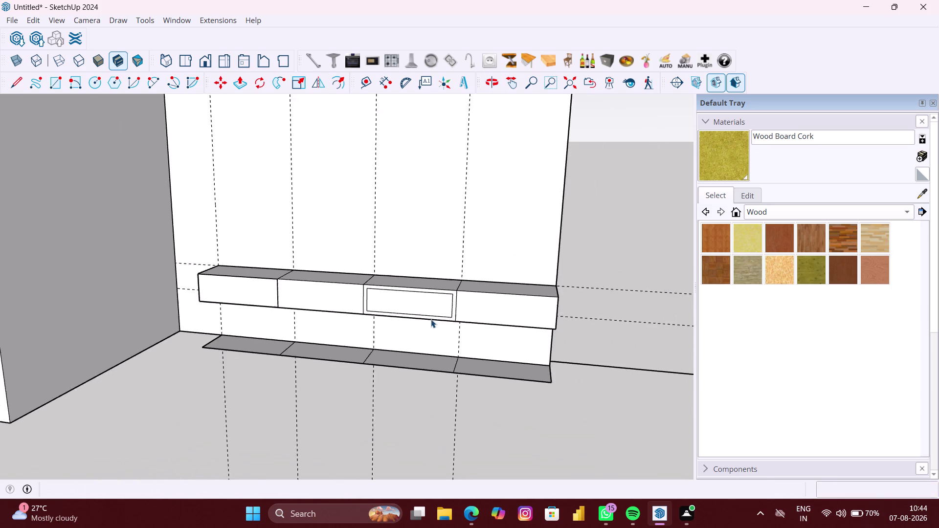
scroll(down, 3)
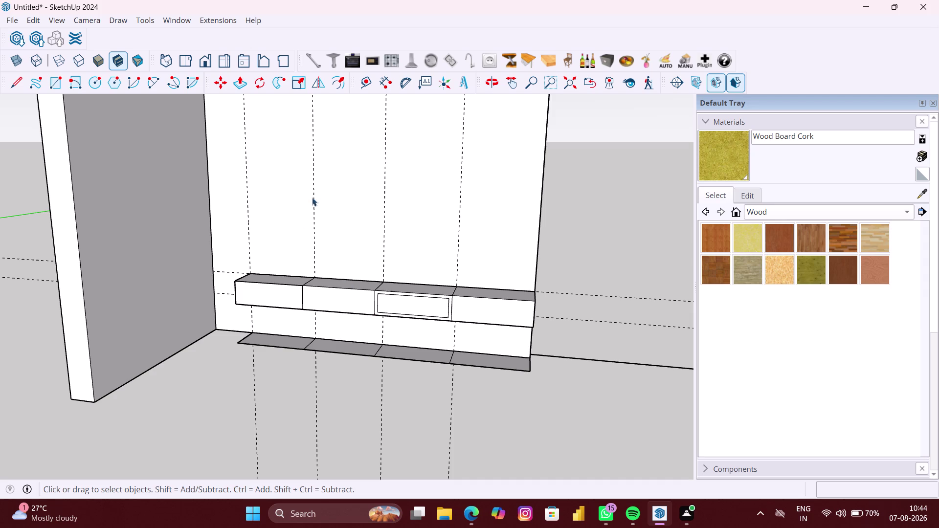
click(40, 23)
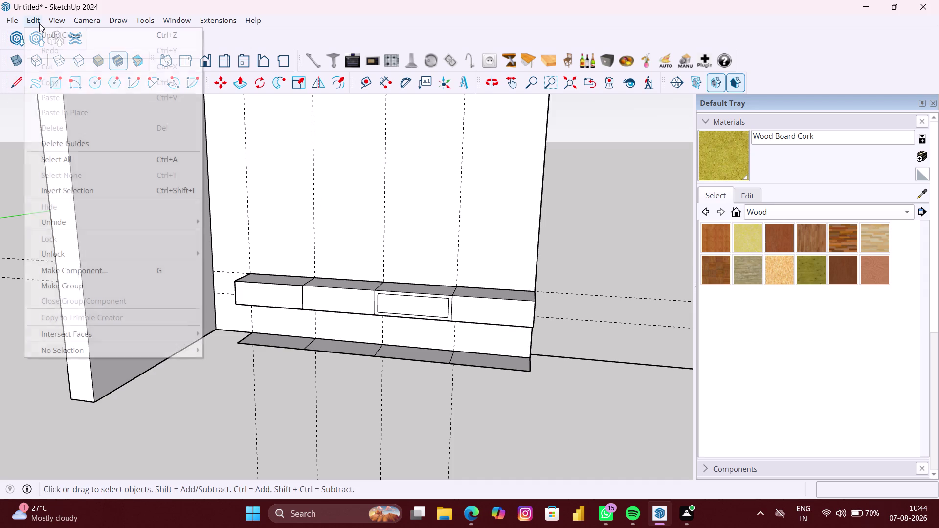
click(77, 146)
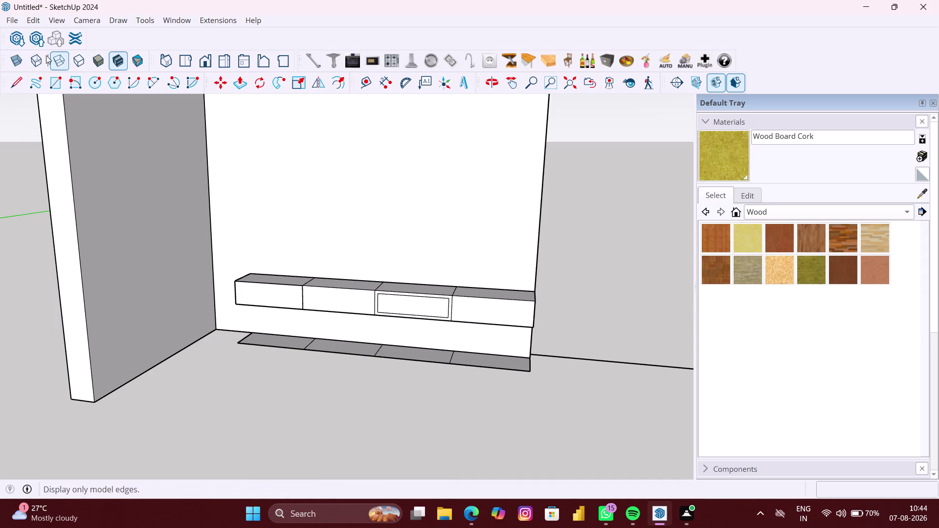
Unhide all hidden objects so the bamboo slat panel reappears.
click(34, 25)
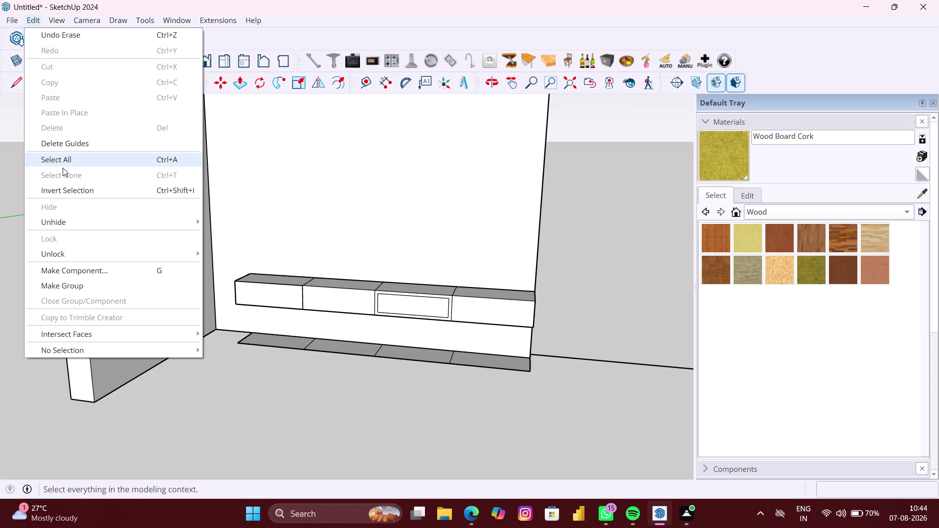
click(68, 222)
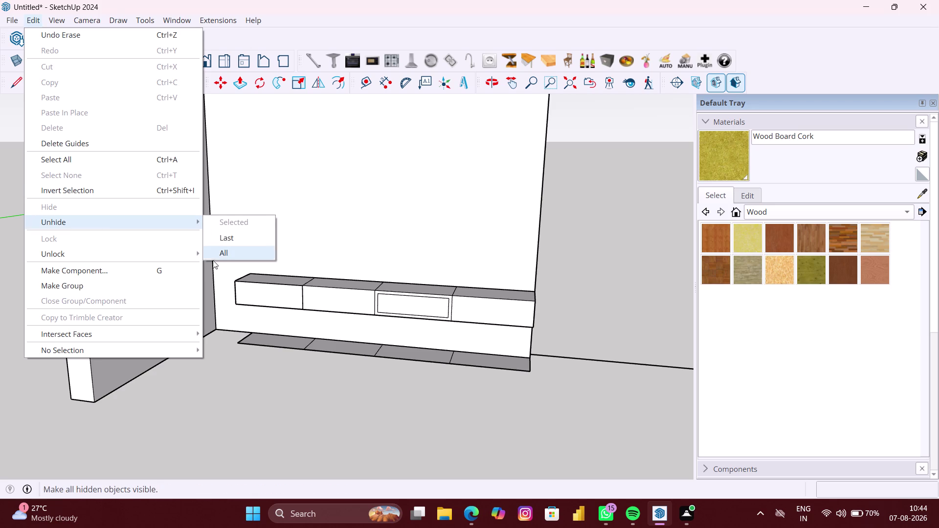
click(216, 254)
scroll(down, 3)
click(386, 393)
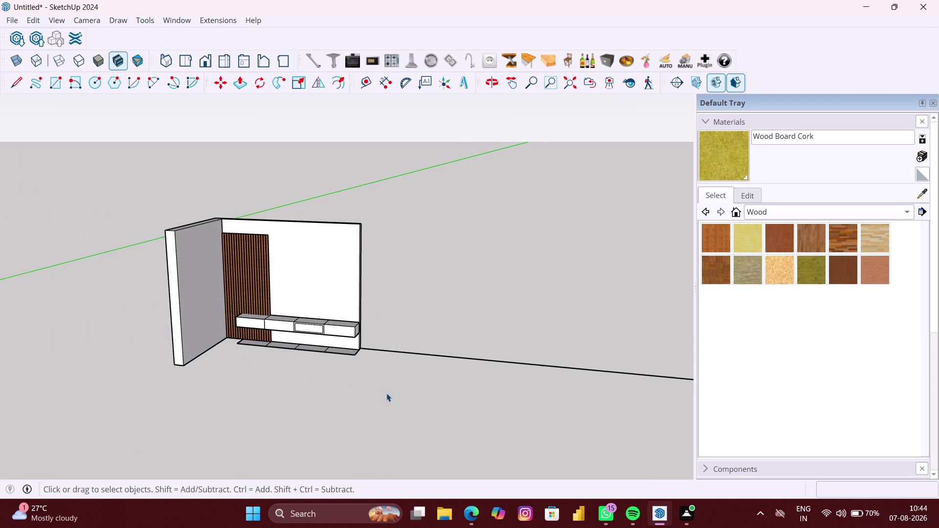
scroll(up, 3)
middle_drag(240, 334, 283, 339)
scroll(up, 3)
scroll(up, 3)
scroll(down, 3)
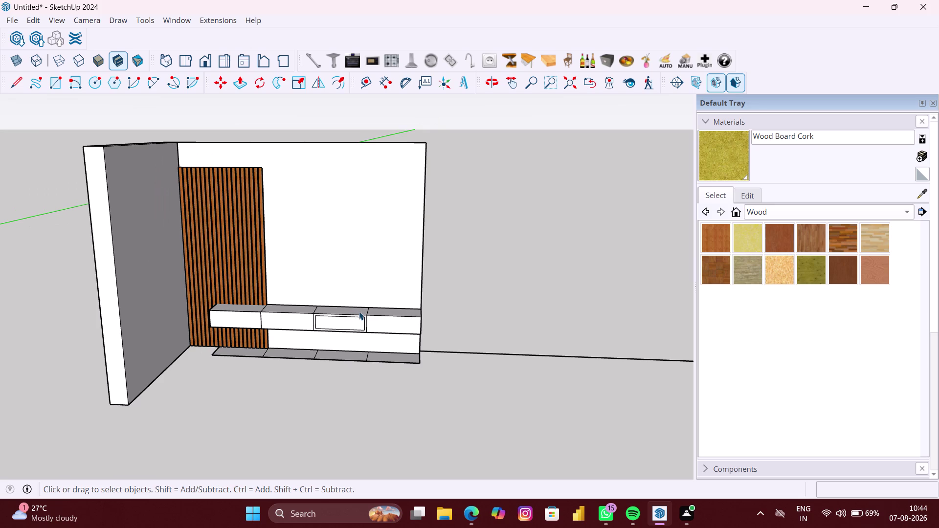
scroll(down, 3)
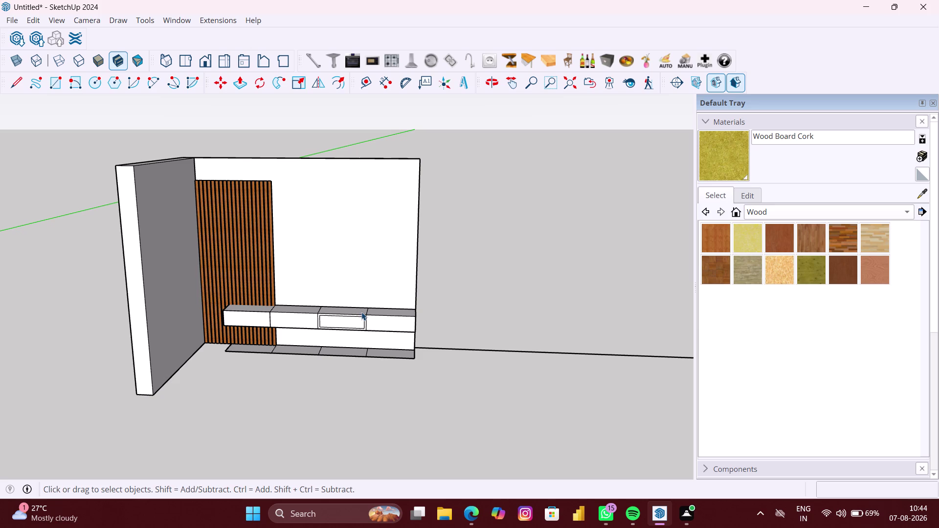
scroll(up, 3)
middle_drag(361, 312, 354, 380)
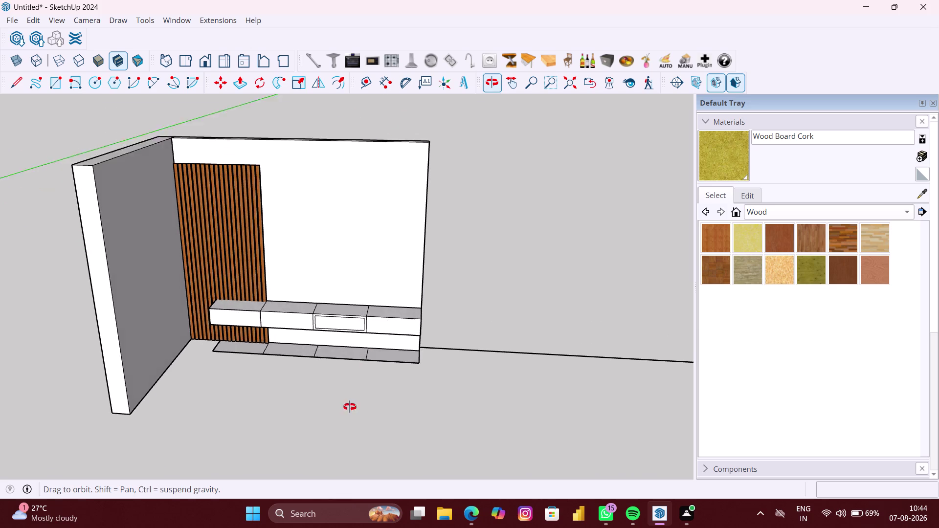
middle_drag(353, 380, 348, 429)
key(r)
scroll(up, 3)
scroll(up, 3)
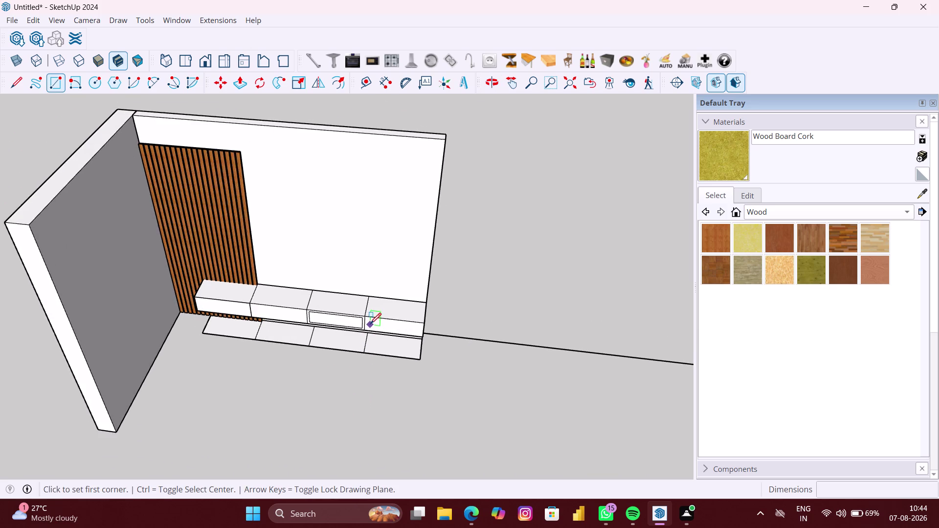
scroll(up, 3)
scroll(up, 3)
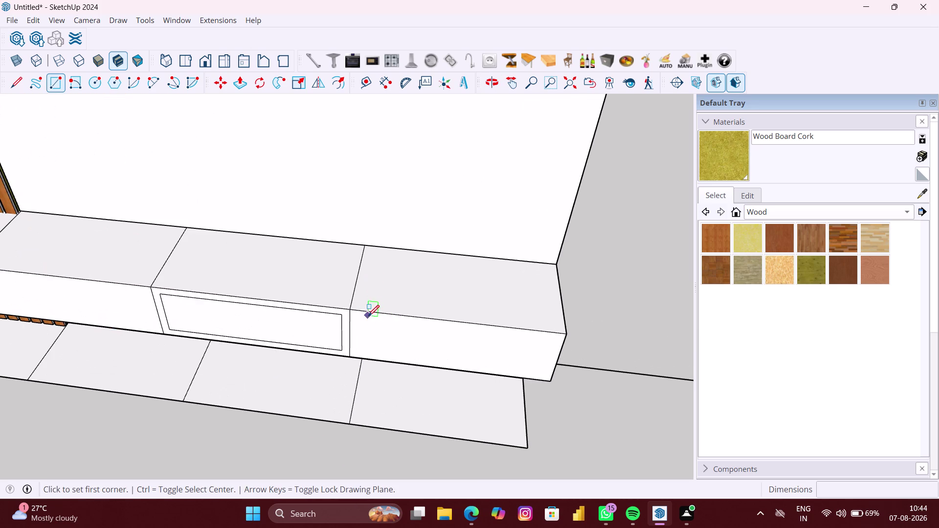
key(space)
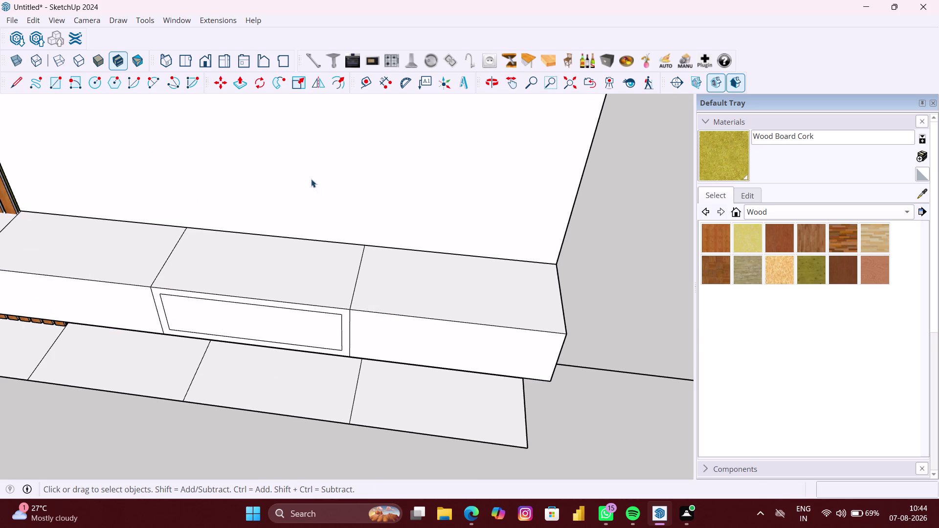
click(371, 78)
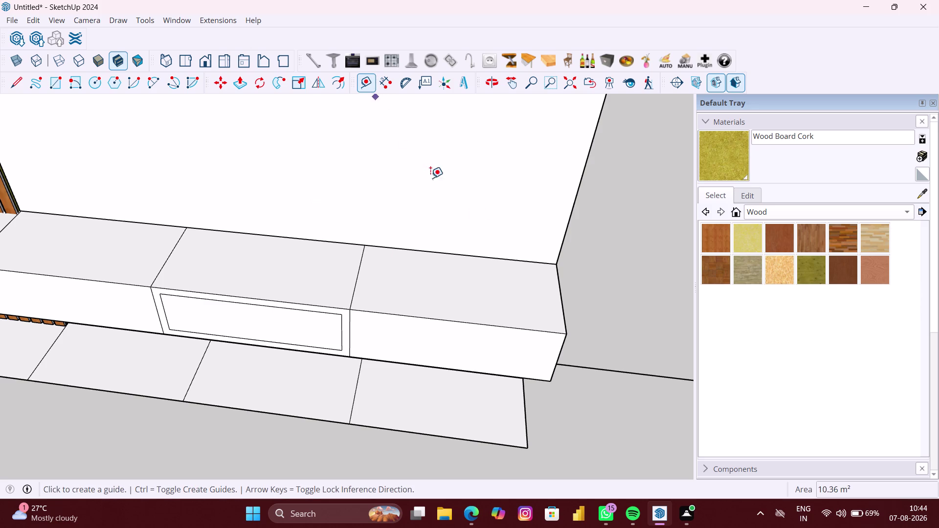
Place a guide 300 mm out from the TV unit's back top edge.
click(489, 256)
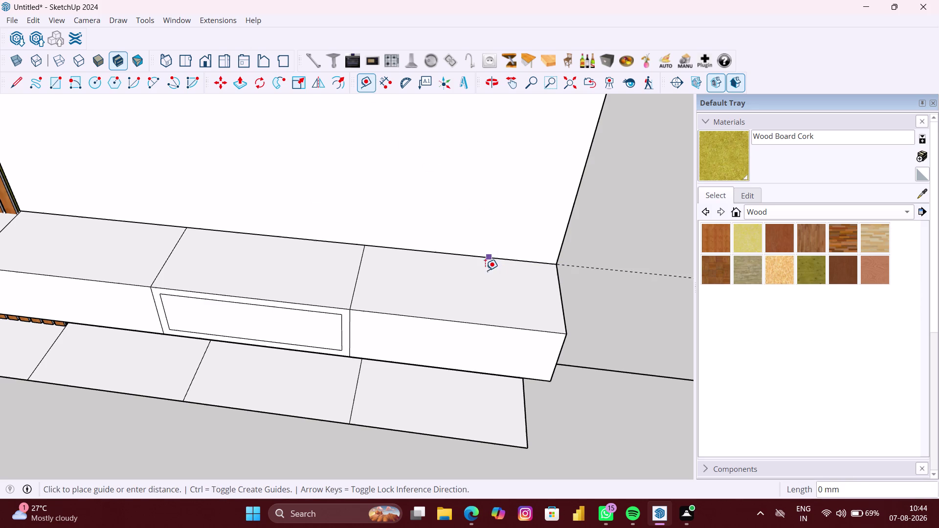
text(300)
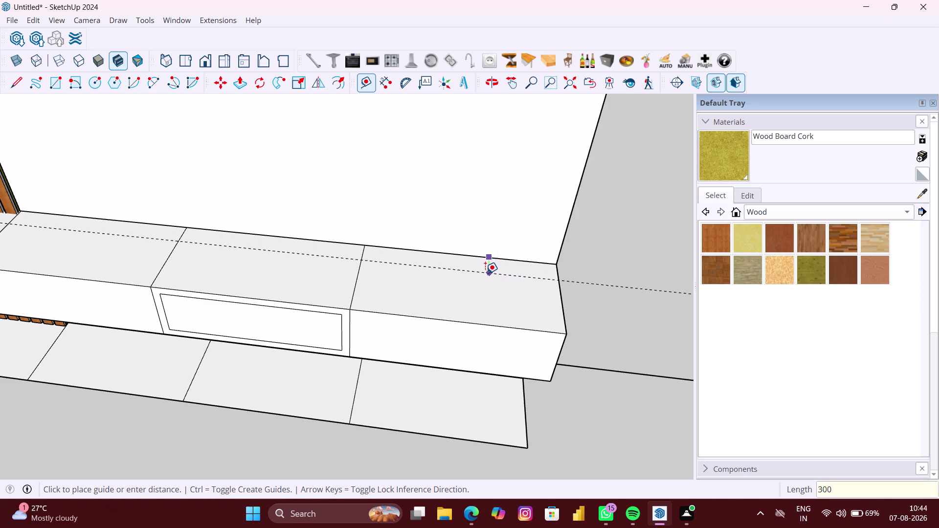
text(MM)
key(Return)
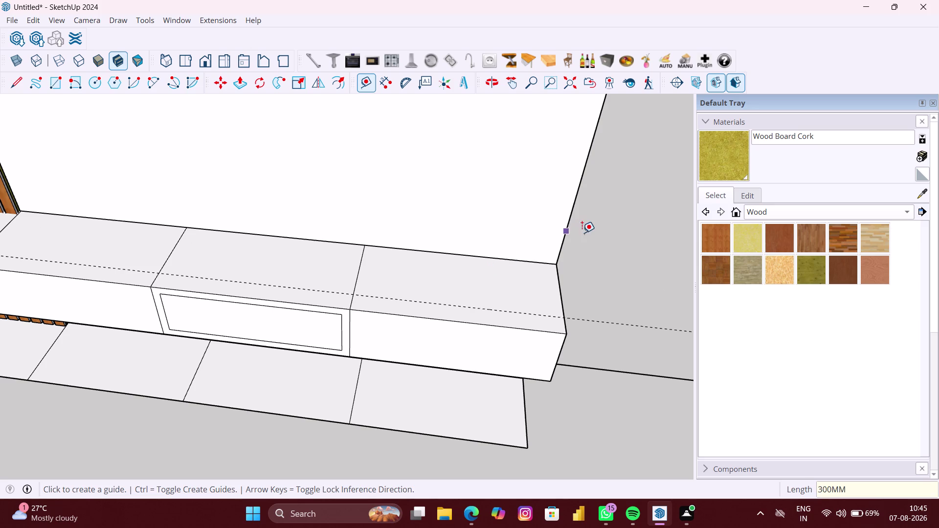
Create an empty group for the cabinet from the empty-space context menu.
key(space)
right_click(603, 243)
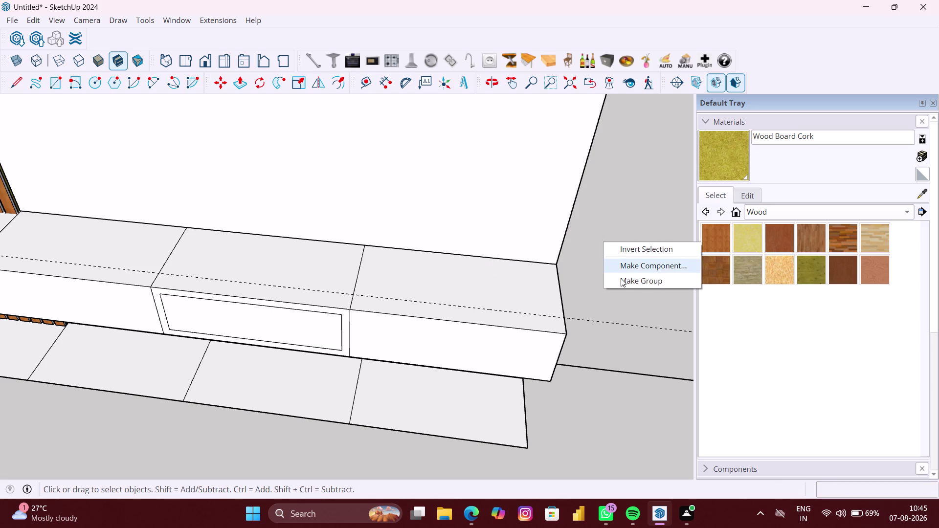
click(624, 284)
Draw a rectangle from the right section's back corner to the guide's front corner.
key(r)
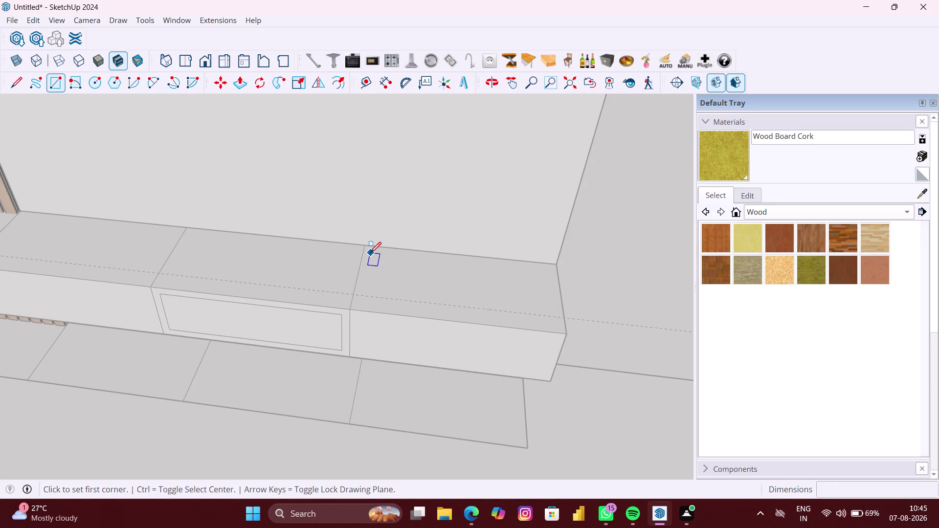
click(365, 242)
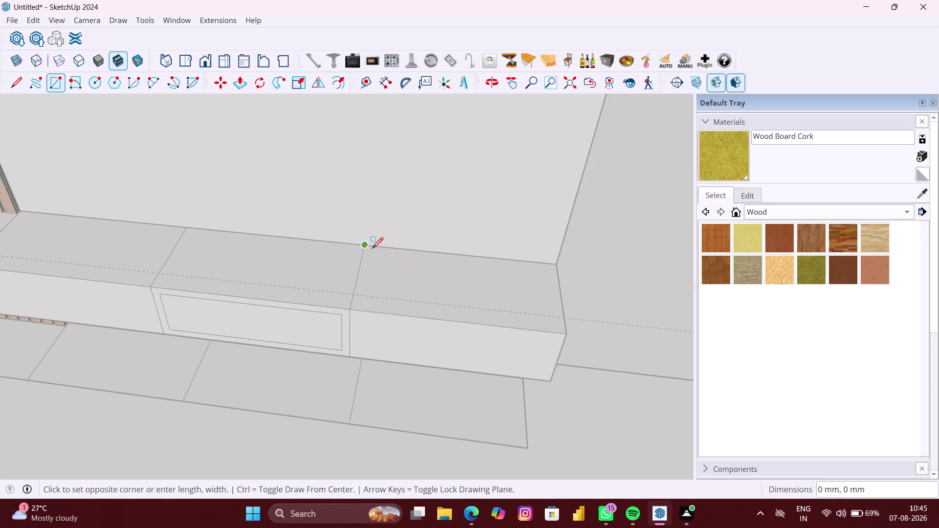
click(564, 317)
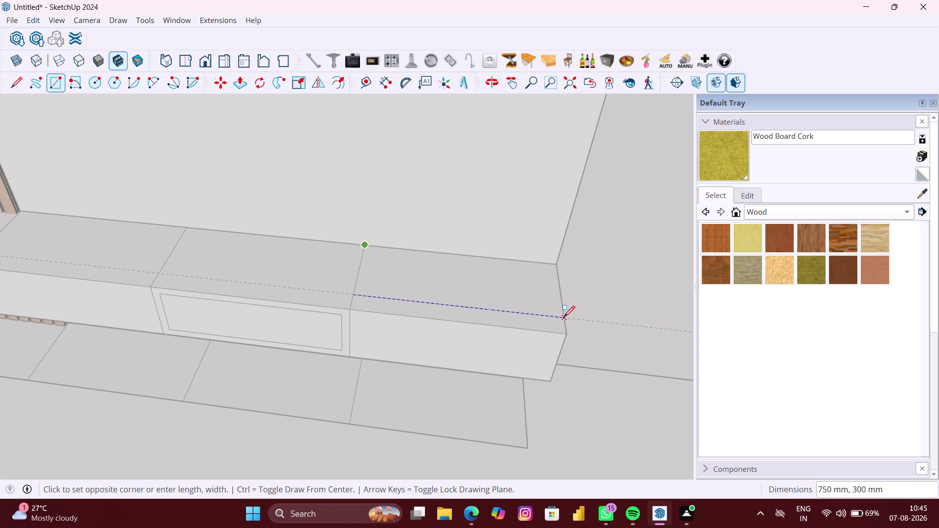
key(space)
scroll(down, 3)
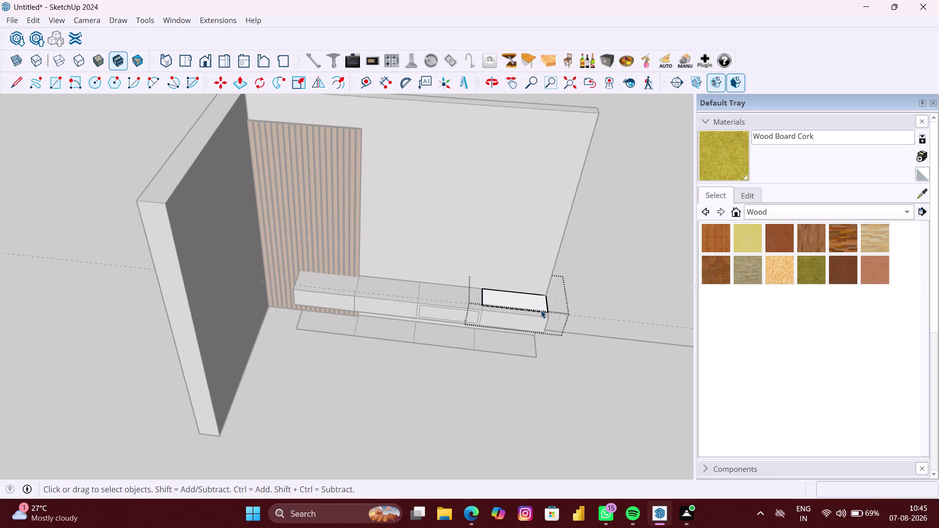
key(p)
scroll(up, 3)
Push the footprint up 1930 mm into a tall cabinet and view it from the front.
click(533, 296)
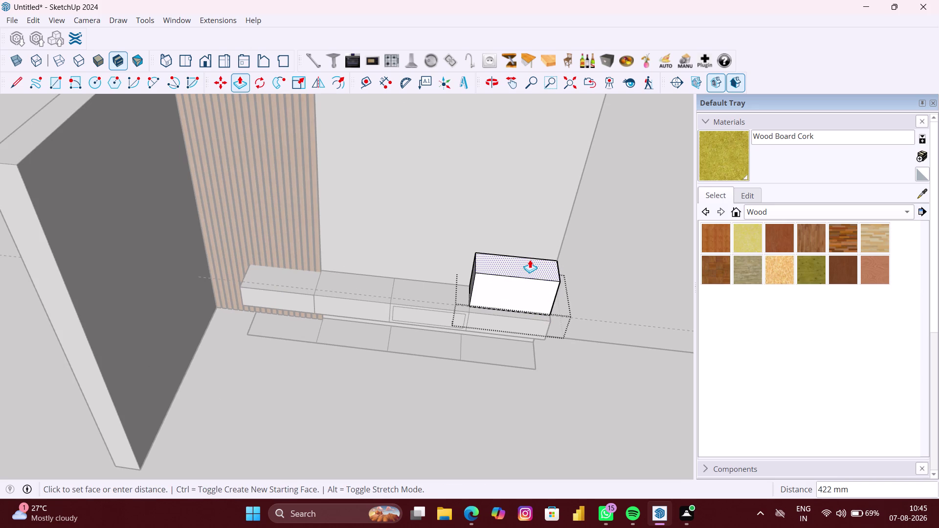
text(1930)
text(MM)
key(Return)
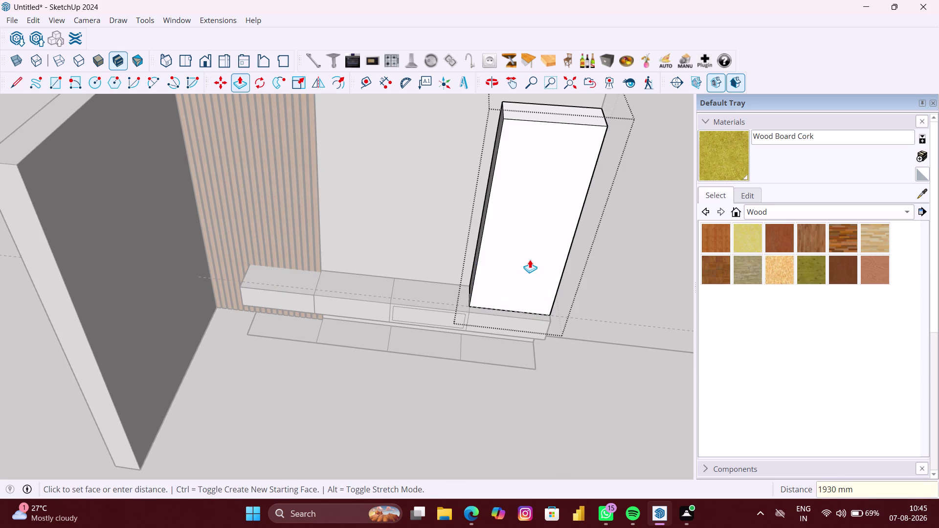
scroll(down, 3)
middle_drag(521, 256, 512, 251)
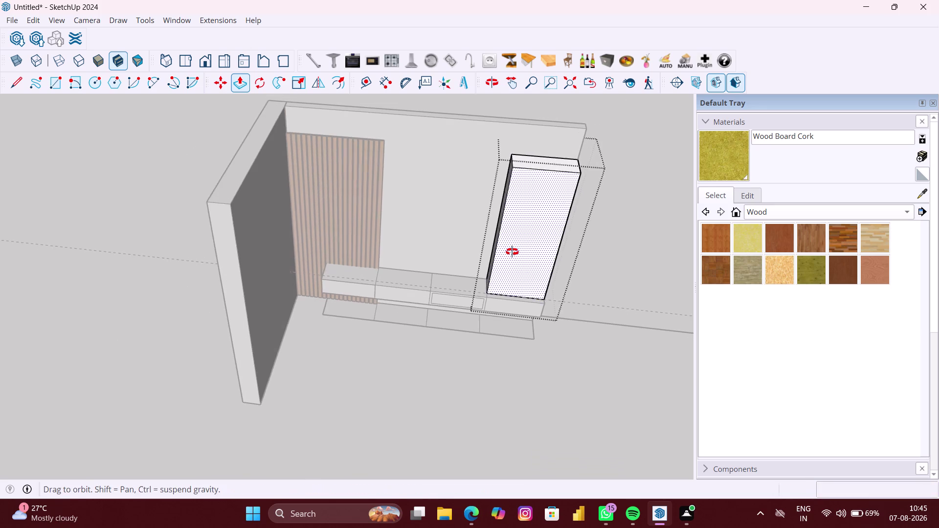
middle_drag(511, 251, 501, 213)
scroll(up, 3)
middle_drag(542, 273, 515, 246)
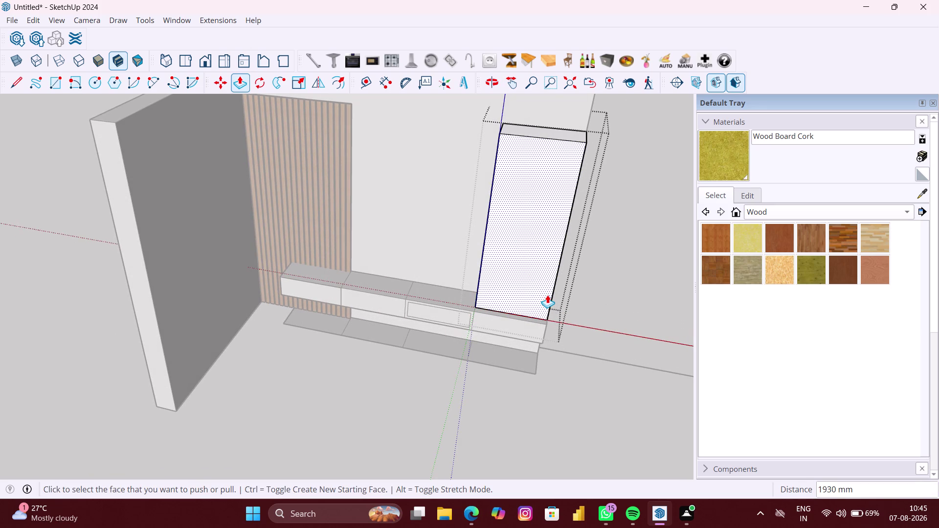
Draw a vertical divider line from the cabinet front's top edge to its bottom edge.
key(l)
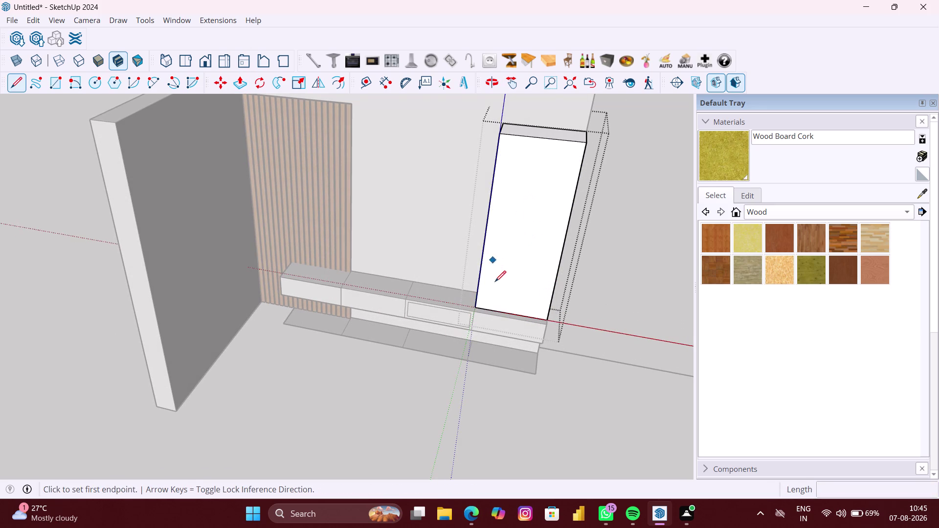
click(542, 142)
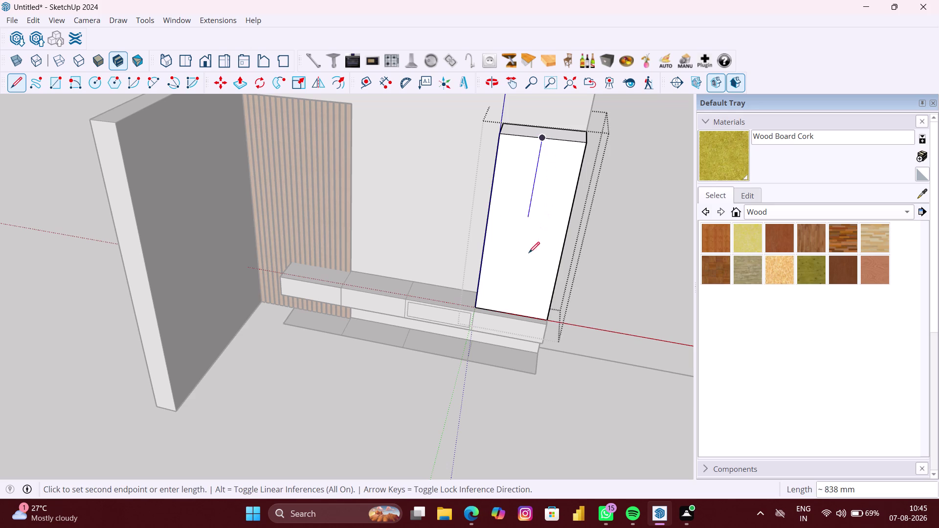
click(512, 313)
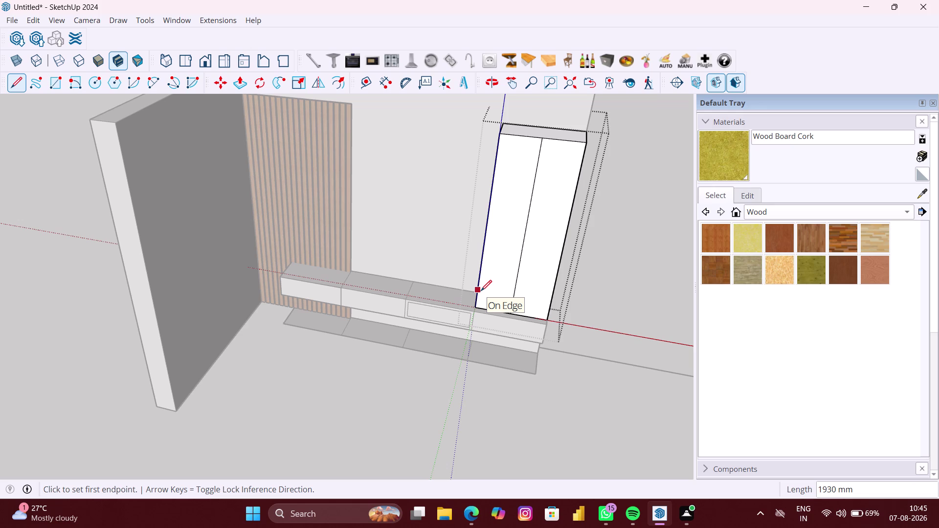
key(f)
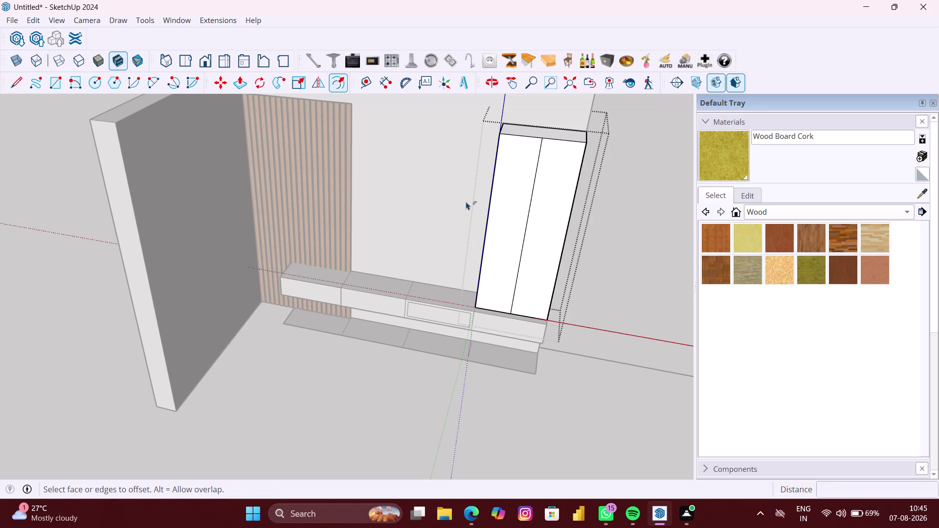
click(513, 205)
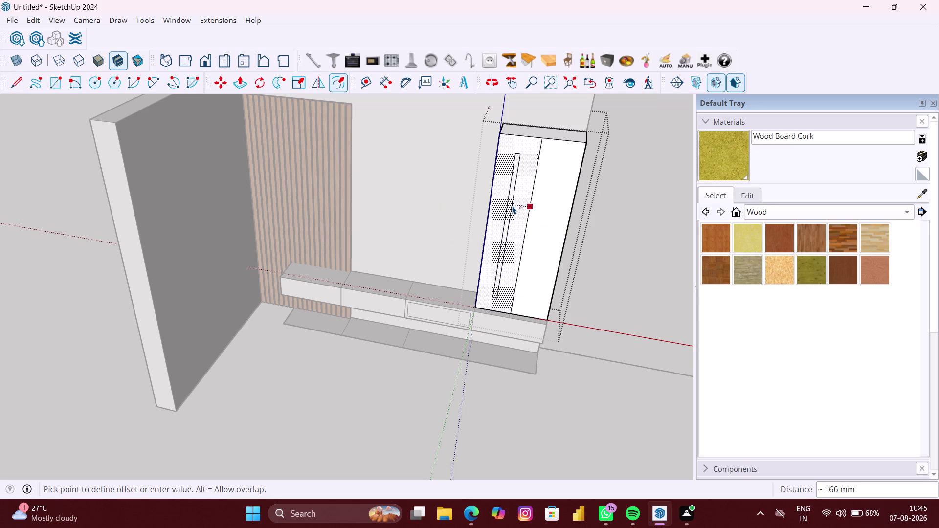
Try a 30 mm inset on both door panels, then undo both insets.
text(30)
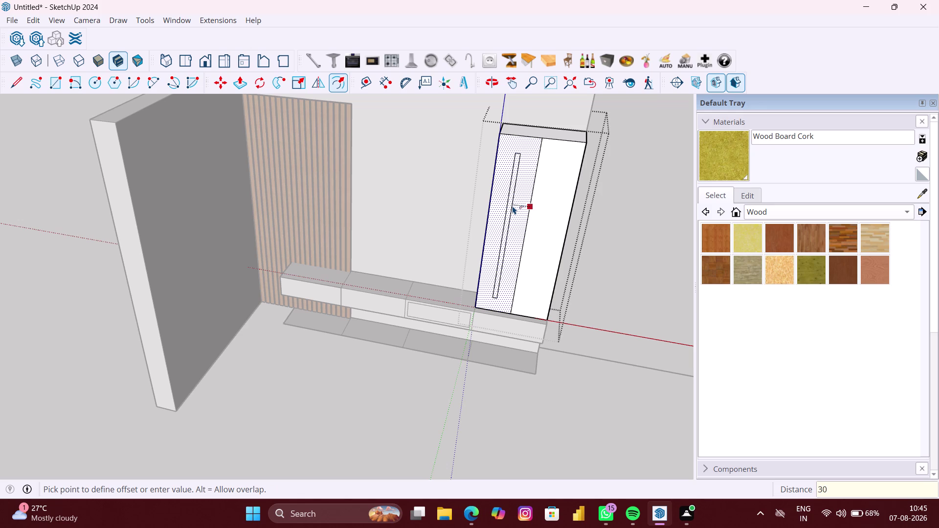
text(MM)
key(Return)
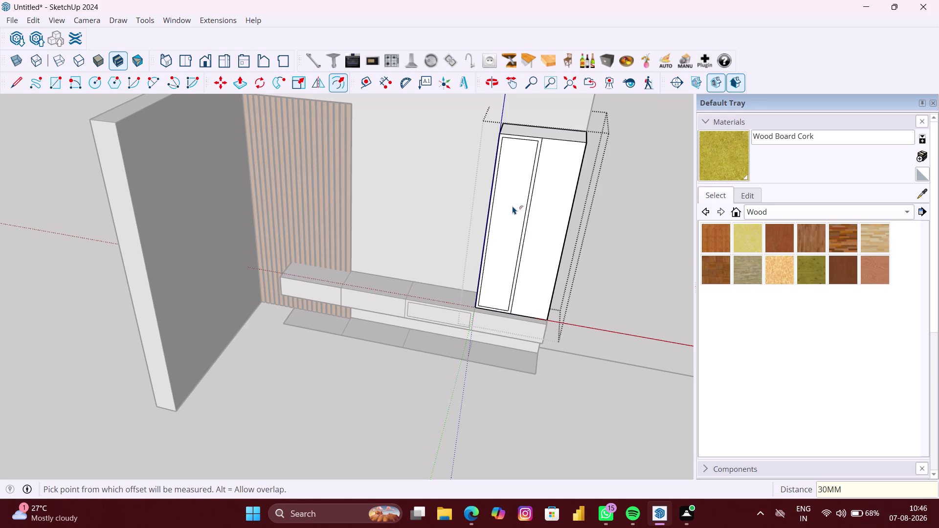
double_click(550, 222)
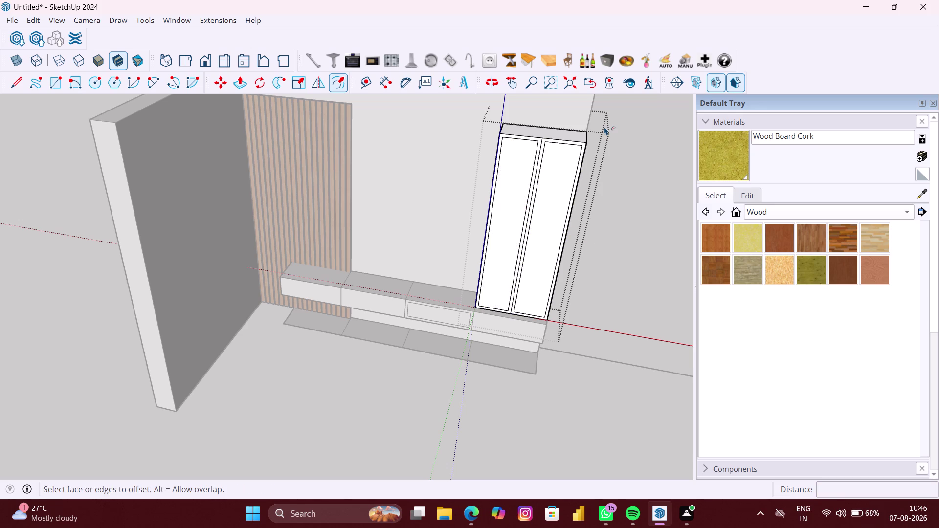
key(ctrl+z)
key(ctrl+z)
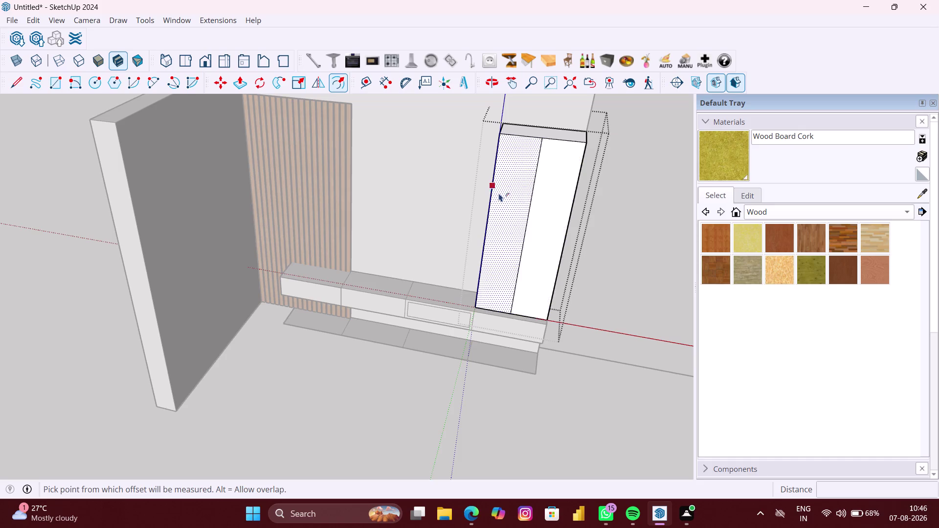
Inset the left and right door panels by 40 mm each.
click(513, 196)
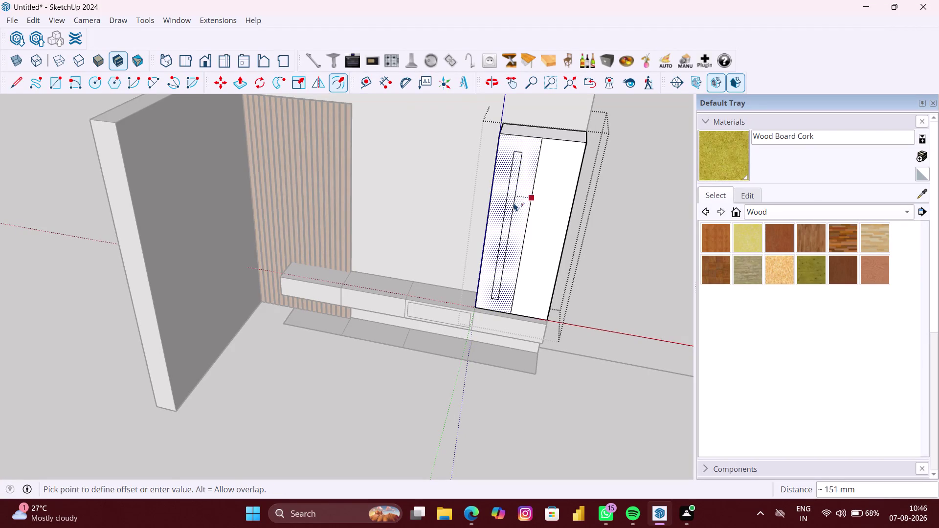
text(40)
text(MM)
key(Return)
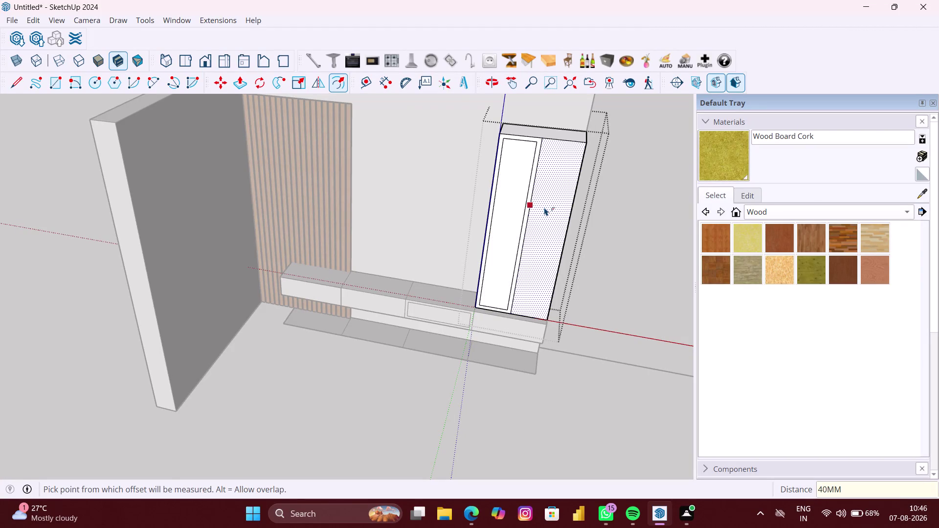
double_click(544, 207)
key(space)
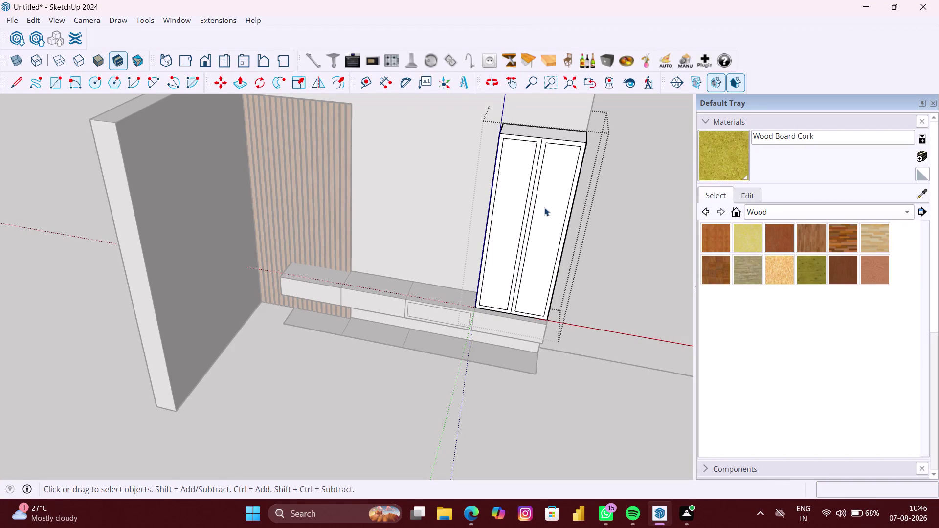
middle_drag(551, 227, 573, 199)
scroll(up, 3)
Push the left door's inner panel back into the cabinet.
scroll(up, 3)
middle_drag(532, 204, 526, 202)
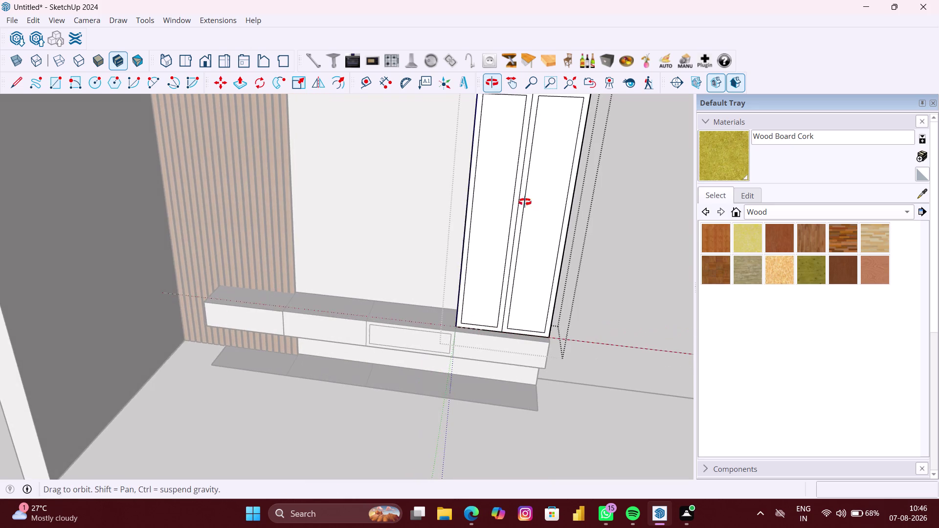
middle_drag(526, 202, 516, 201)
scroll(up, 3)
click(484, 229)
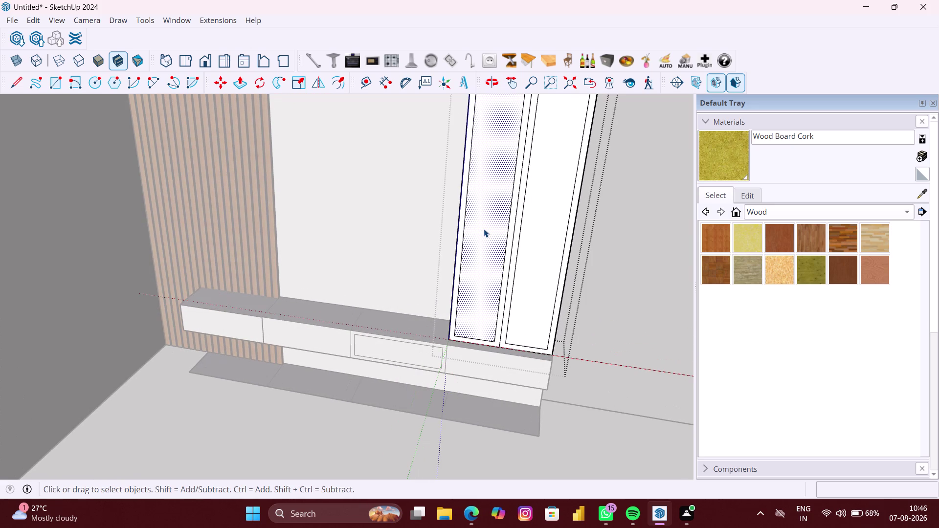
middle_click(485, 250)
key(p)
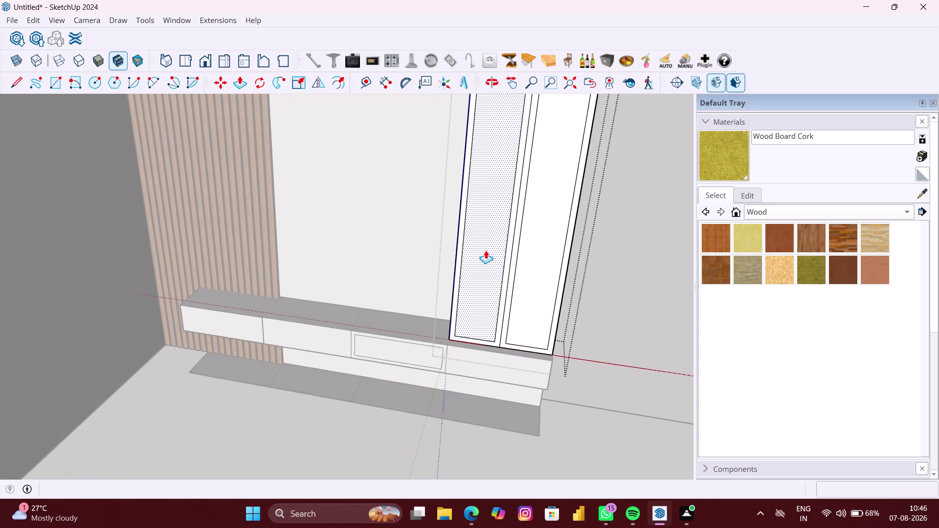
click(486, 251)
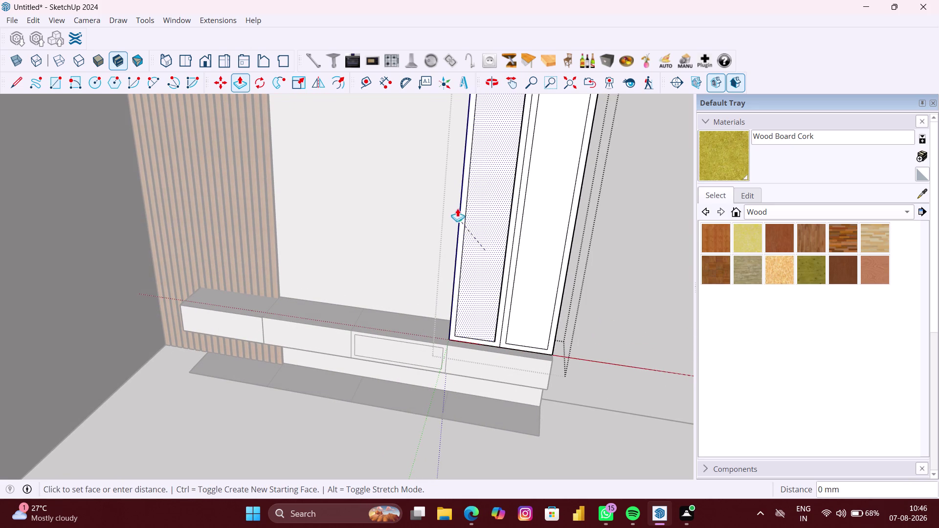
click(449, 193)
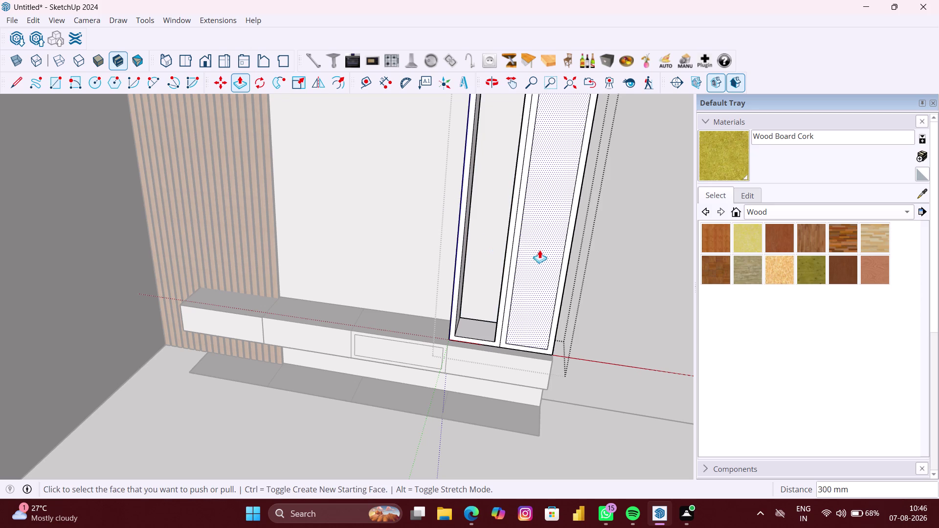
Recess the right door panel to the same depth and view the whole room.
double_click(542, 250)
scroll(down, 3)
middle_drag(533, 265, 488, 247)
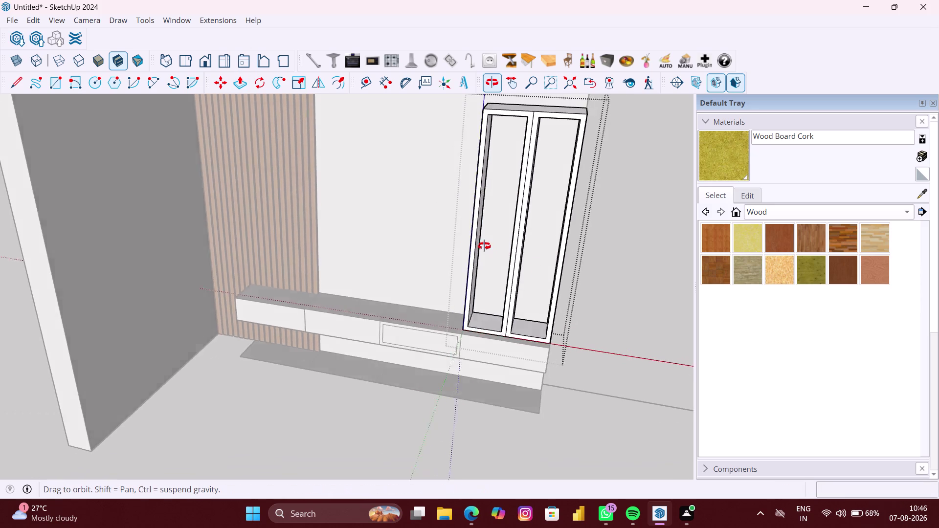
middle_drag(489, 247, 535, 243)
scroll(down, 3)
scroll(down, 3)
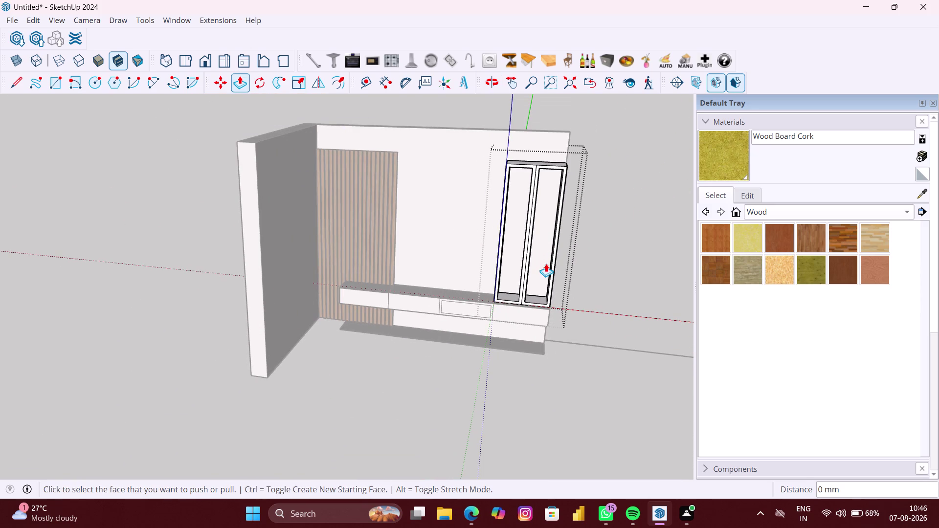
key(space)
click(381, 352)
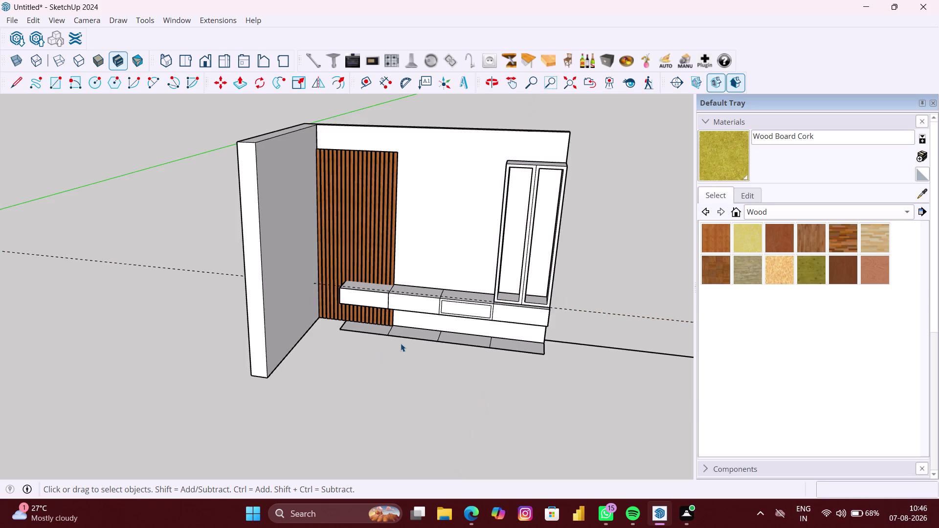
Push the TV unit's central rectangle back to form the open niche.
scroll(up, 3)
scroll(up, 3)
middle_drag(499, 300, 531, 246)
scroll(up, 3)
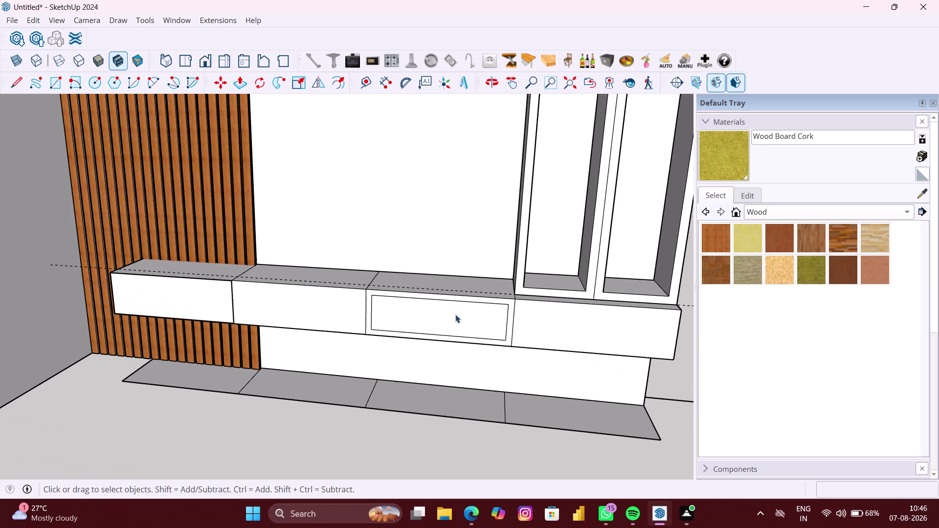
click(454, 314)
double_click(455, 315)
key(p)
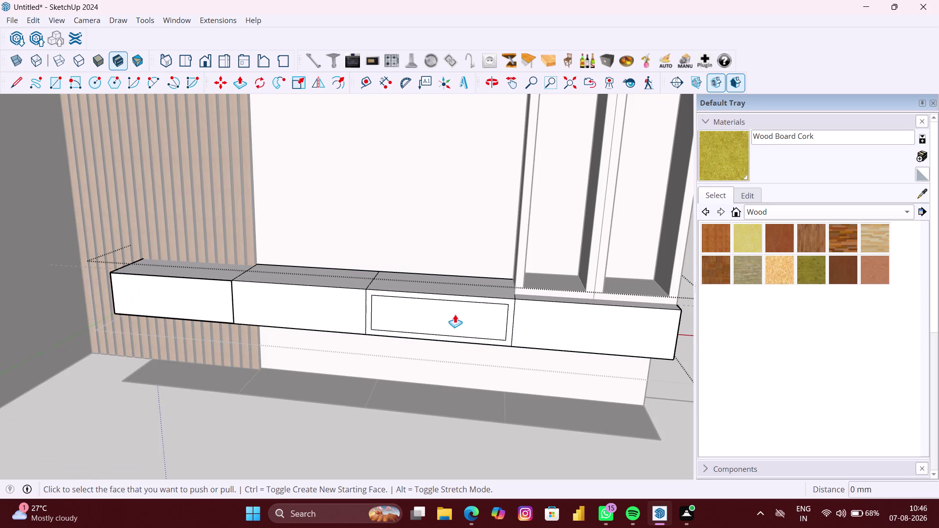
click(455, 315)
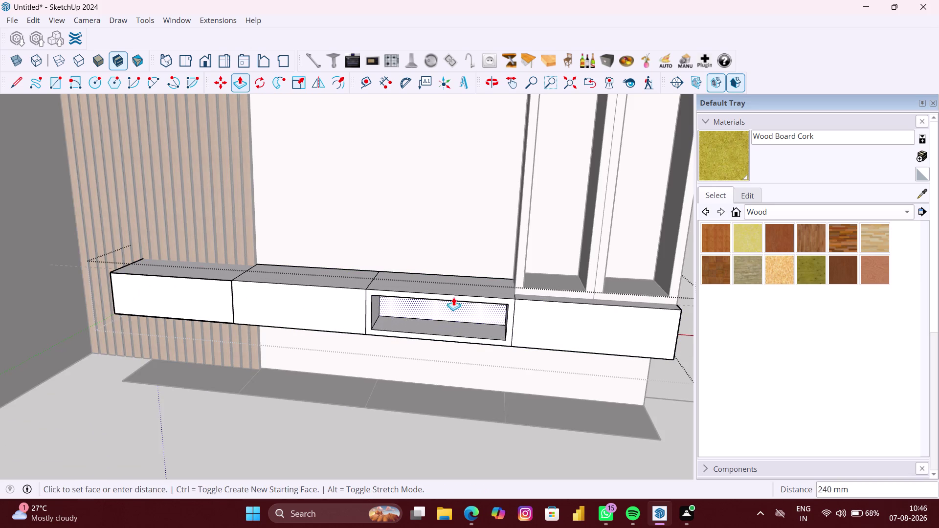
click(471, 256)
middle_drag(462, 302, 466, 283)
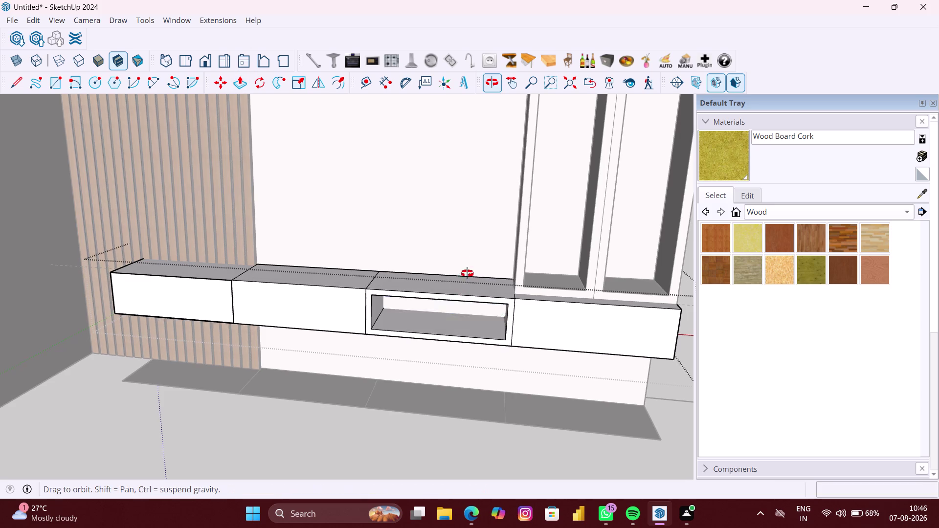
middle_drag(465, 283, 477, 238)
scroll(up, 3)
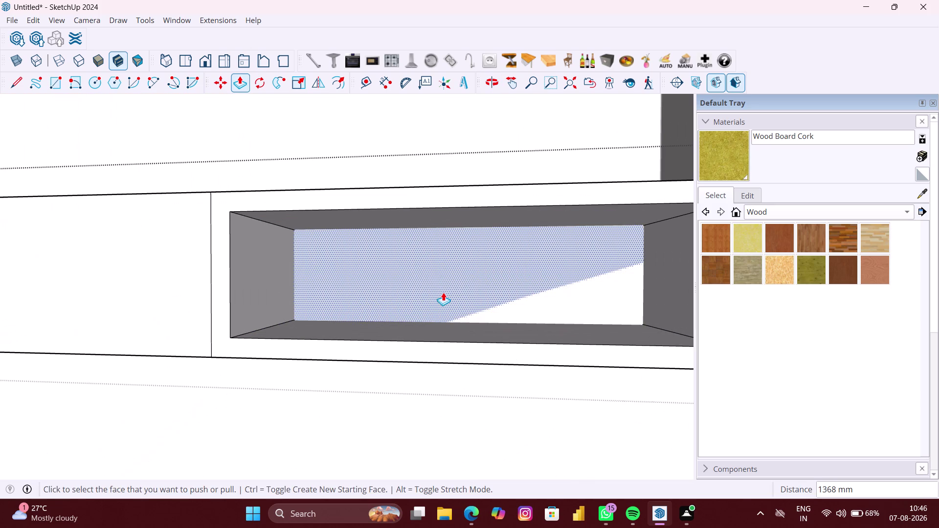
key(space)
click(461, 282)
Orbit close to the niche's inner corner and pick faces there.
scroll(down, 3)
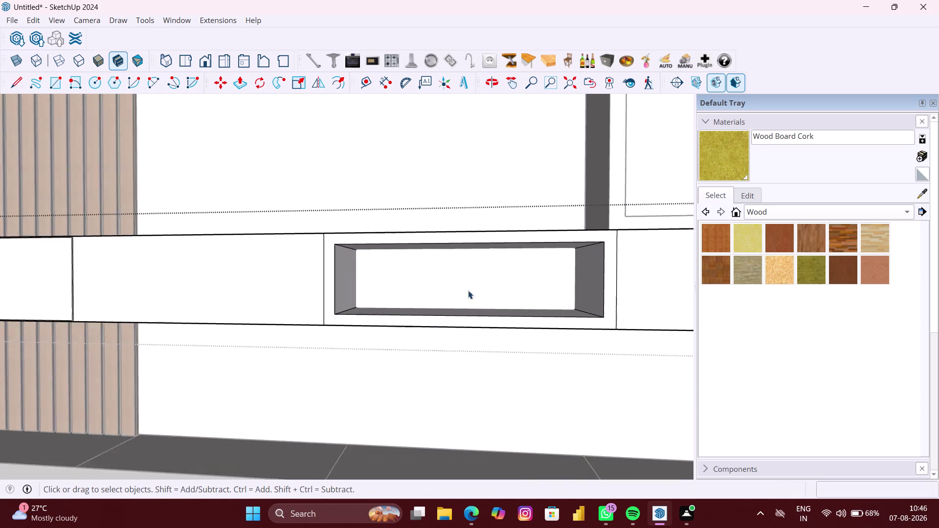
scroll(down, 3)
click(442, 423)
scroll(down, 3)
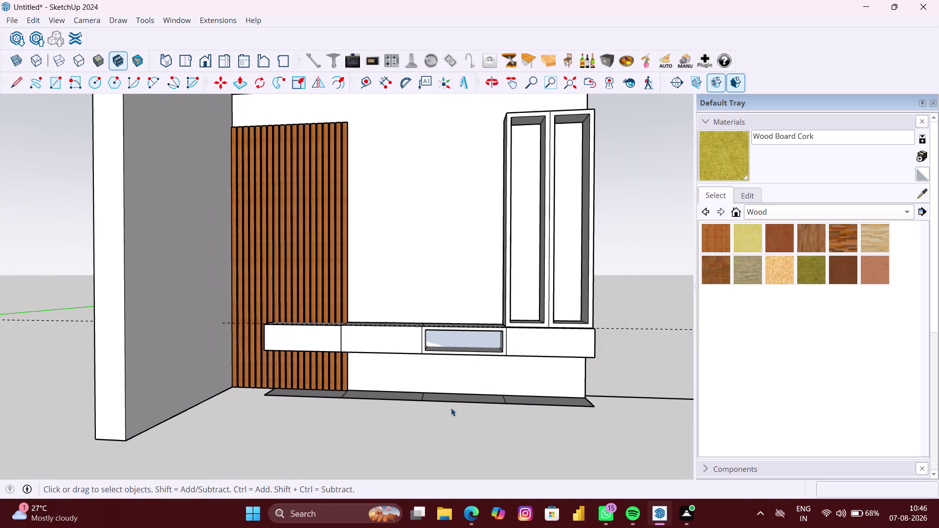
middle_drag(451, 408, 446, 420)
scroll(up, 3)
middle_drag(443, 355, 397, 355)
middle_click(396, 355)
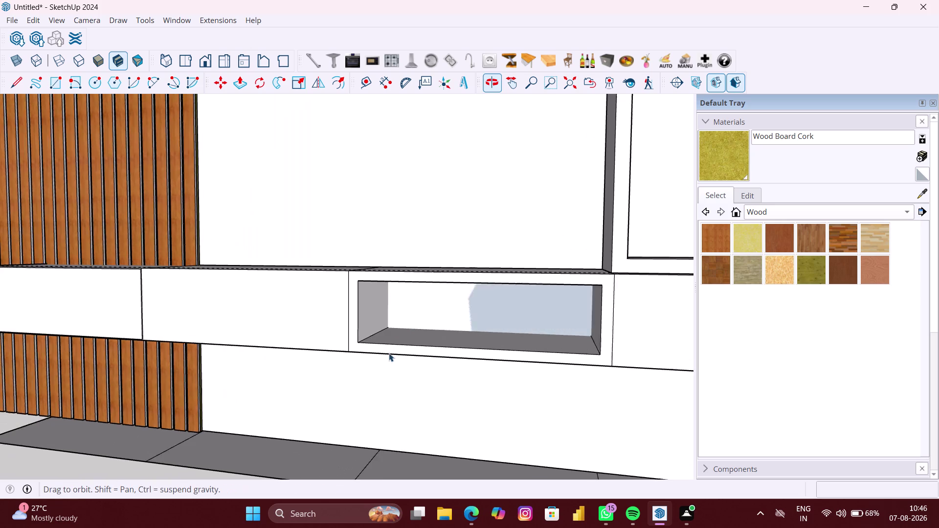
scroll(up, 3)
middle_drag(355, 344, 374, 357)
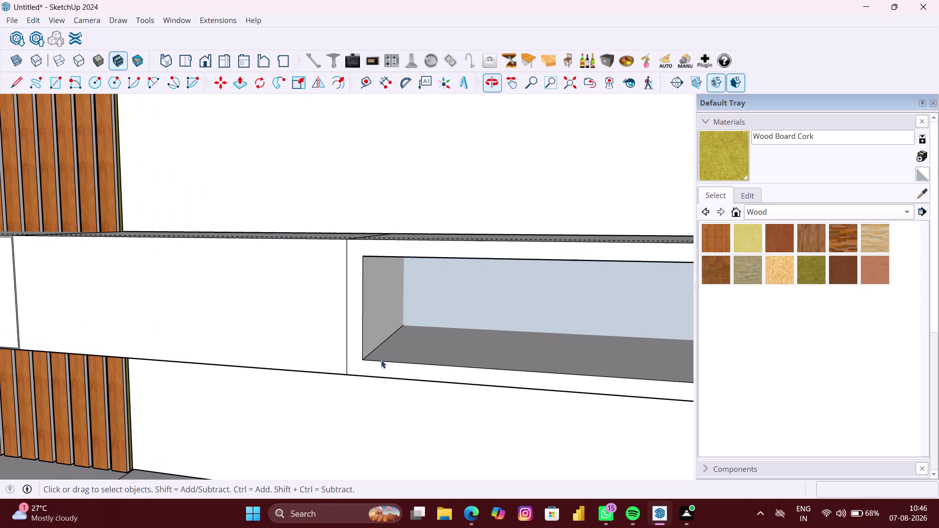
key(p)
key(space)
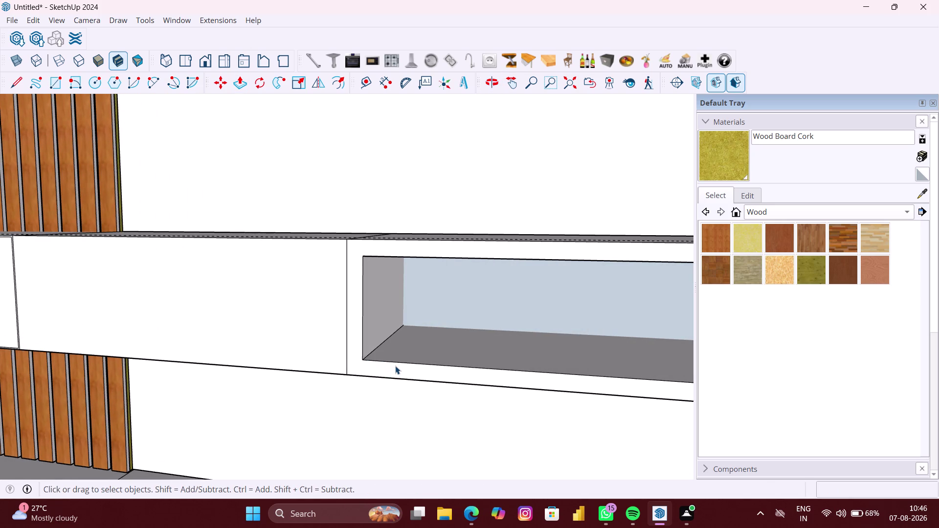
double_click(396, 366)
scroll(up, 3)
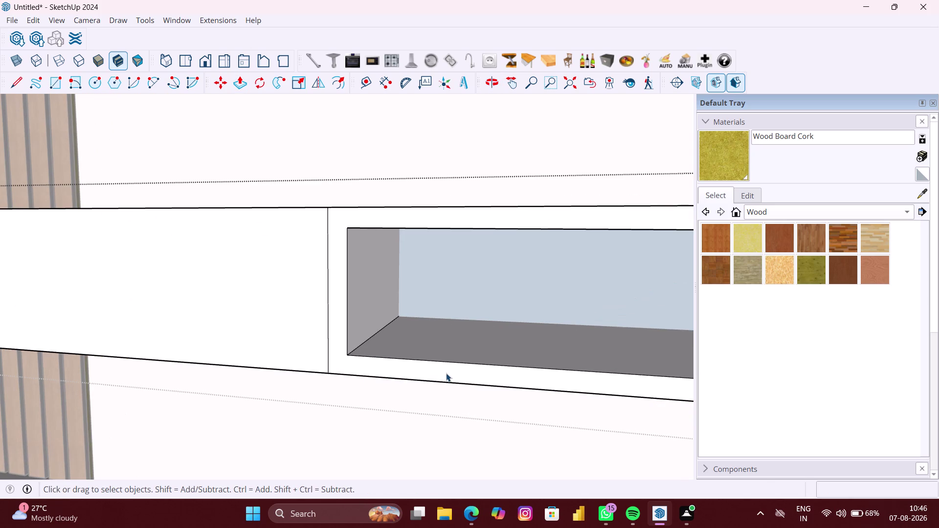
click(446, 374)
Push/pull the niche's bottom lip by 18 mm.
key(p)
click(448, 370)
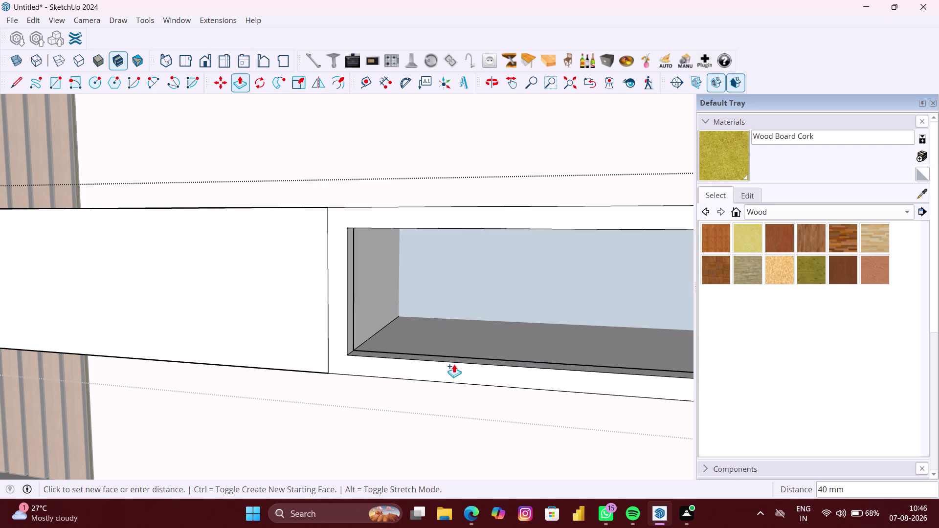
text(18)
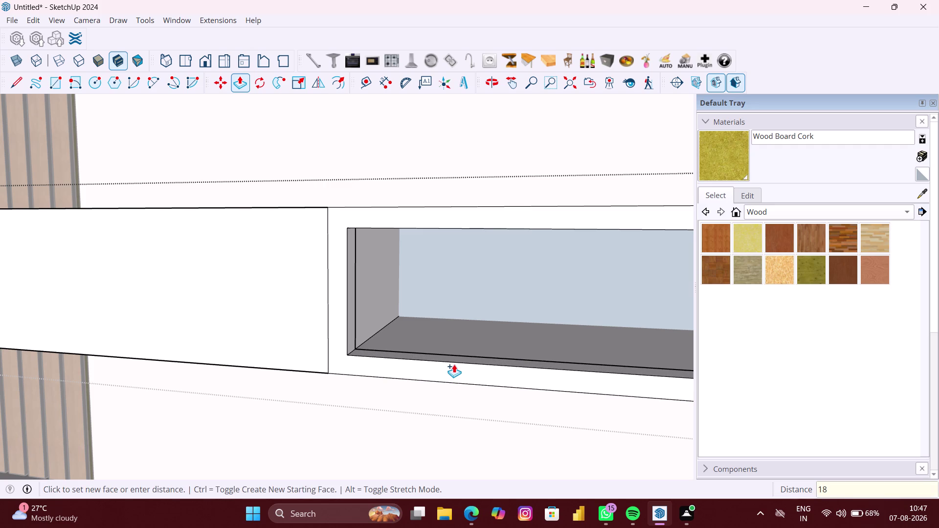
text(MM)
key(Return)
scroll(up, 3)
middle_drag(443, 372, 398, 386)
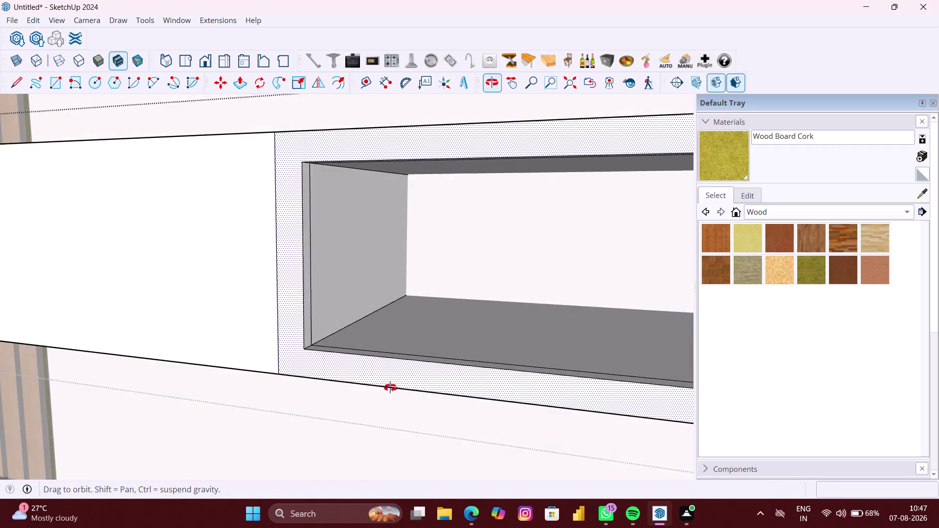
middle_drag(398, 385, 390, 388)
Clear the selection and orbit closer toward the niche.
key(r)
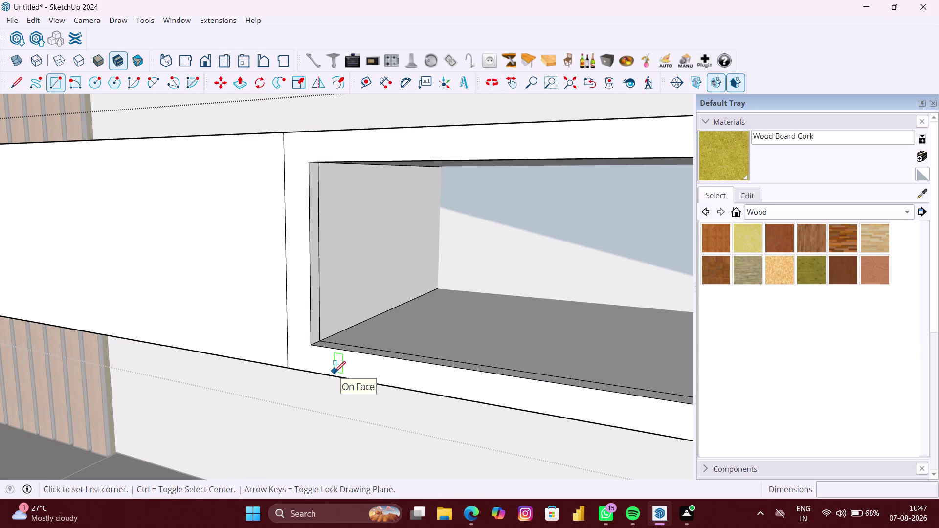
key(space)
scroll(down, 3)
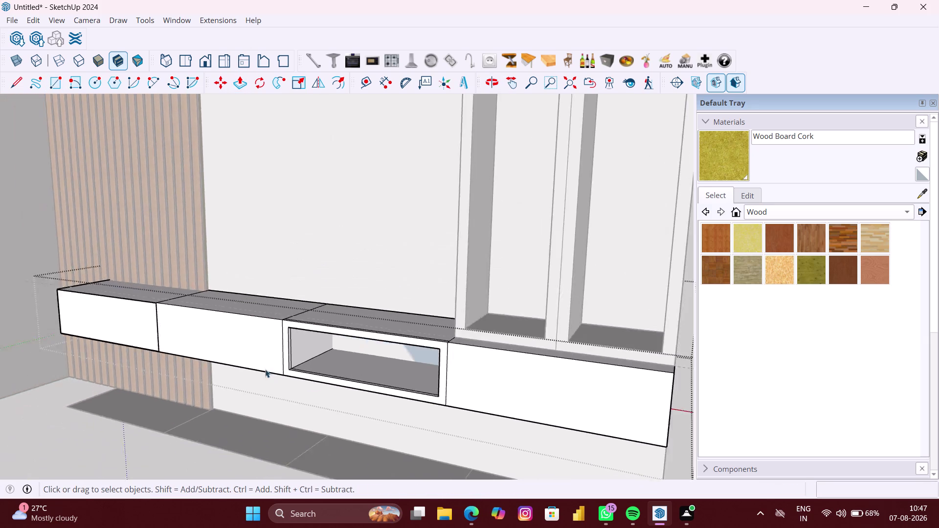
scroll(down, 3)
click(522, 364)
right_click(523, 362)
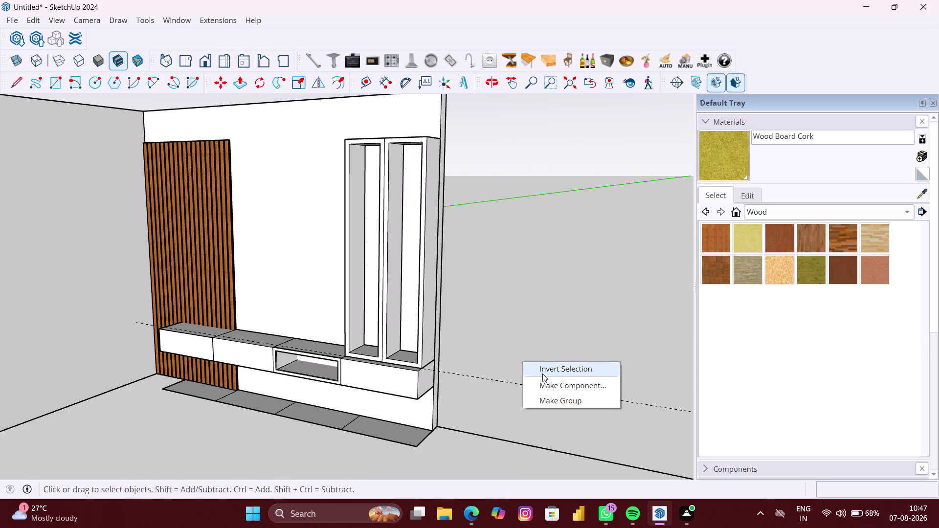
click(546, 397)
scroll(up, 3)
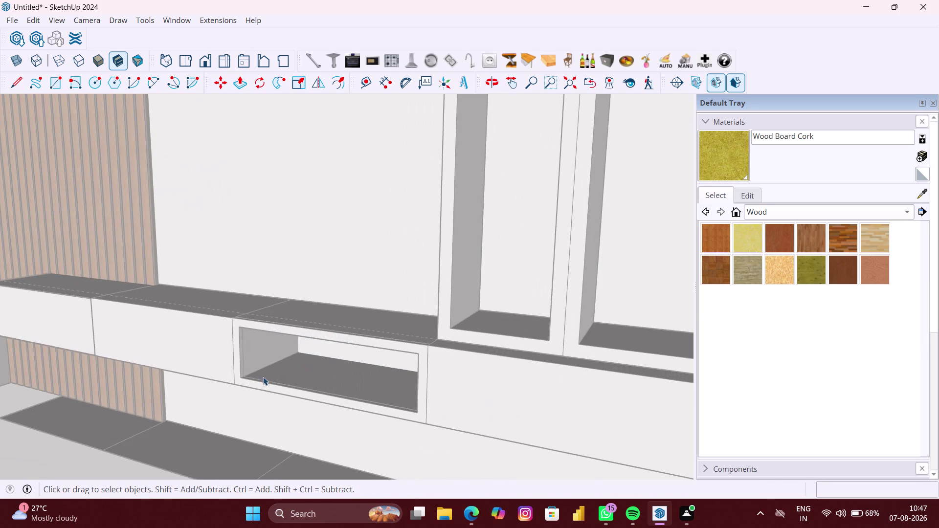
middle_drag(263, 377, 314, 372)
scroll(up, 3)
Start a rectangle at the niche's bottom-left corner, locked to the front plane.
key(r)
scroll(up, 3)
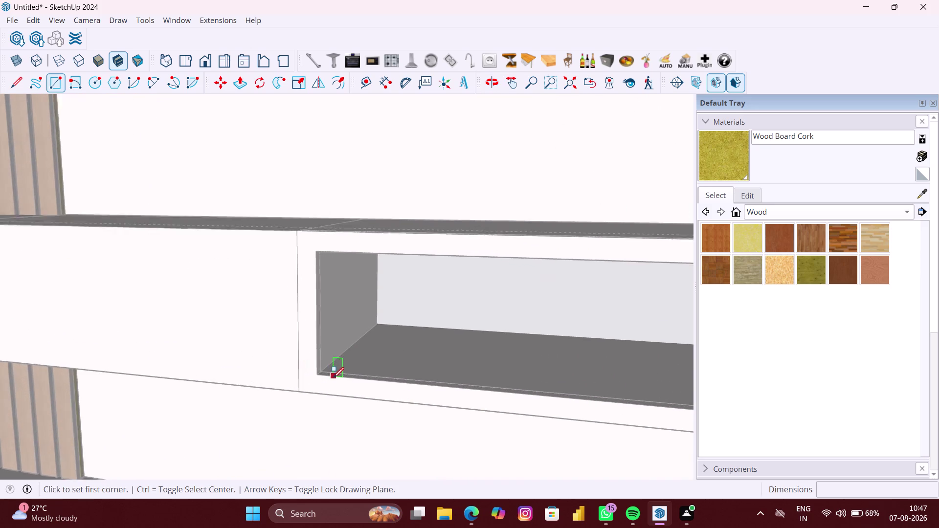
scroll(up, 3)
middle_drag(313, 377, 287, 383)
scroll(up, 3)
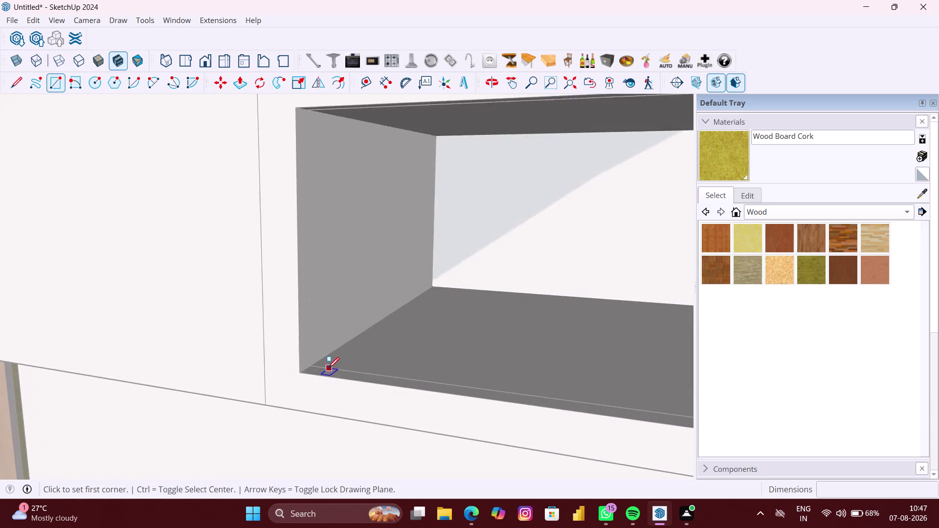
scroll(up, 3)
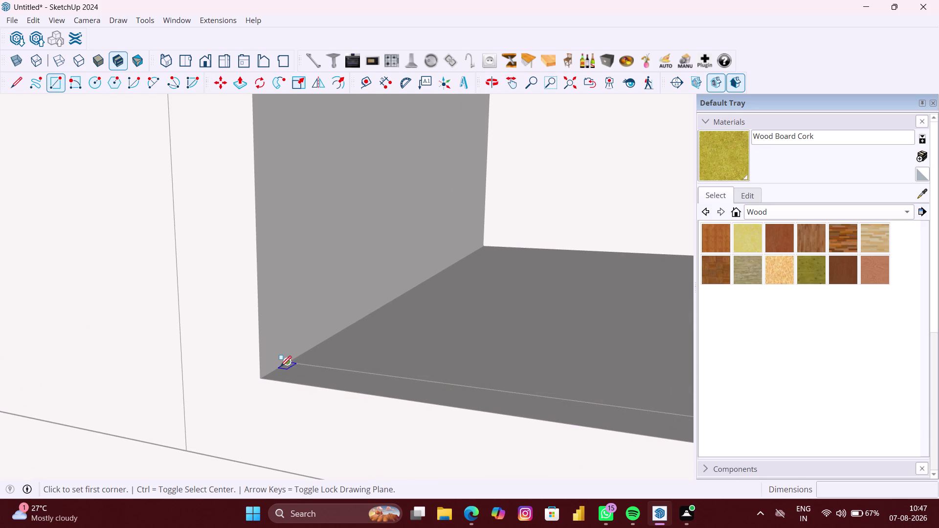
click(277, 369)
scroll(down, 3)
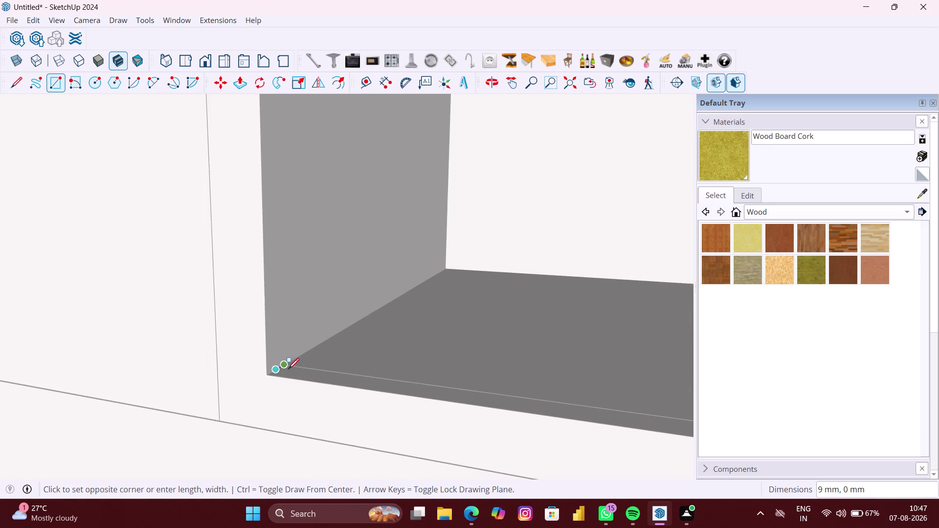
scroll(down, 3)
scroll(down, 3)
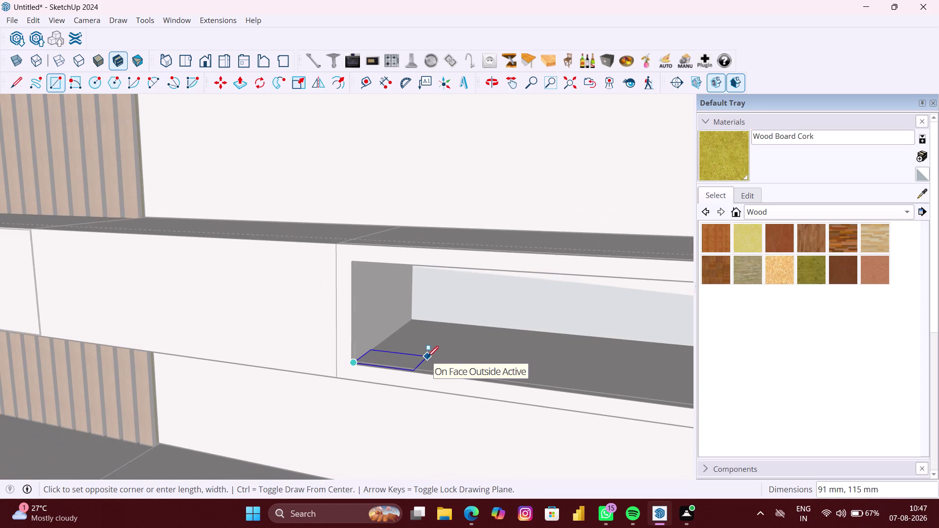
key(Up)
key(Left)
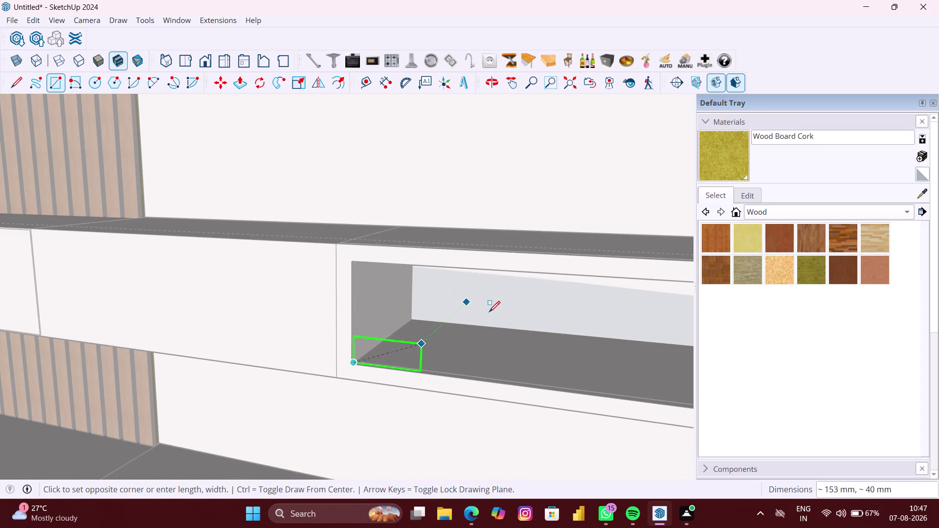
Finish the 690 × 190 mm rectangle at the opening's top-right corner.
middle_drag(543, 317, 495, 287)
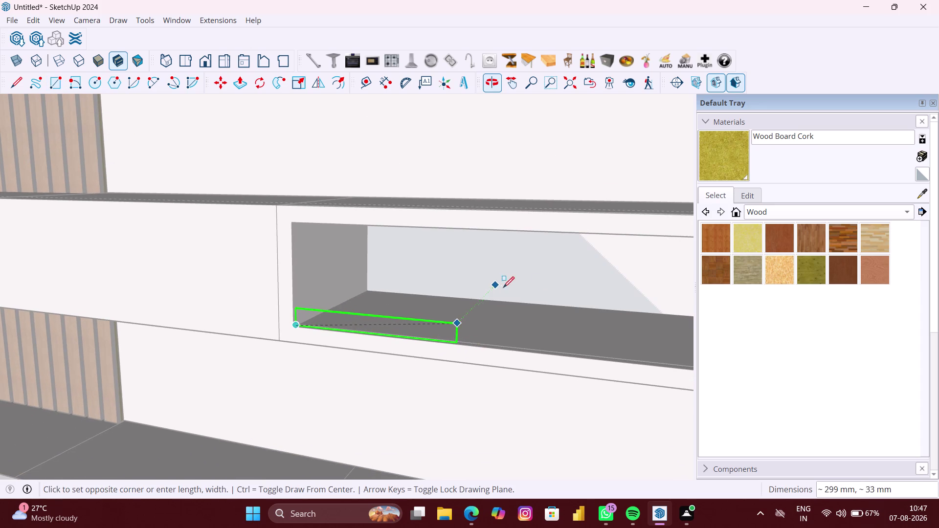
middle_drag(583, 274, 452, 246)
middle_drag(455, 247, 528, 234)
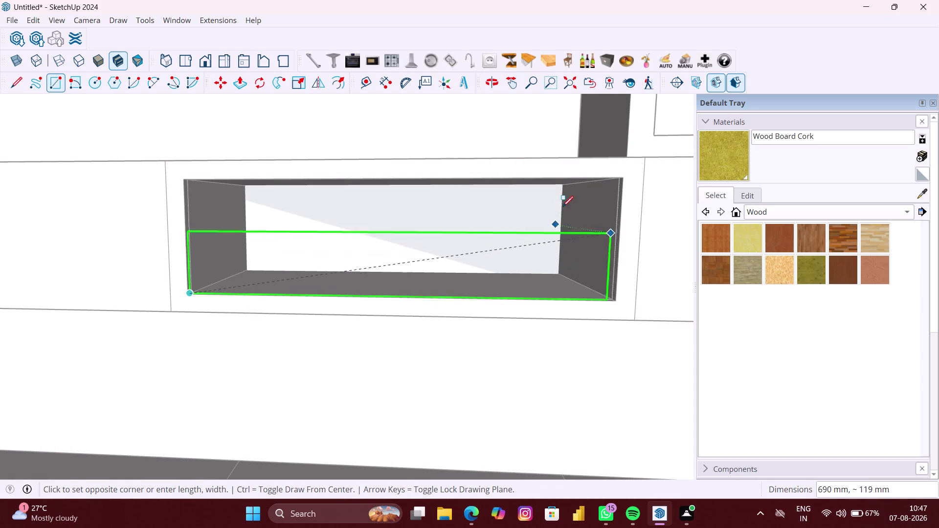
scroll(up, 3)
middle_drag(612, 194, 619, 181)
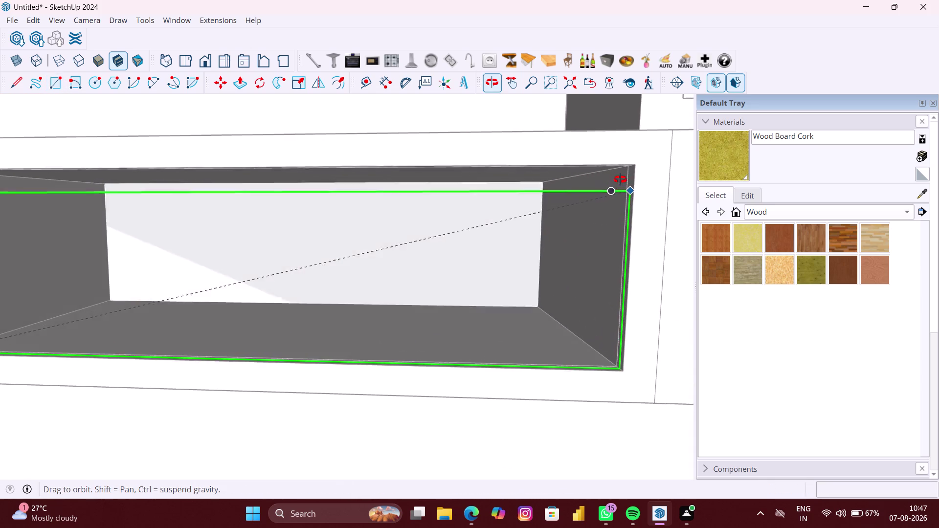
middle_drag(619, 182, 623, 176)
scroll(up, 3)
scroll(up, 3)
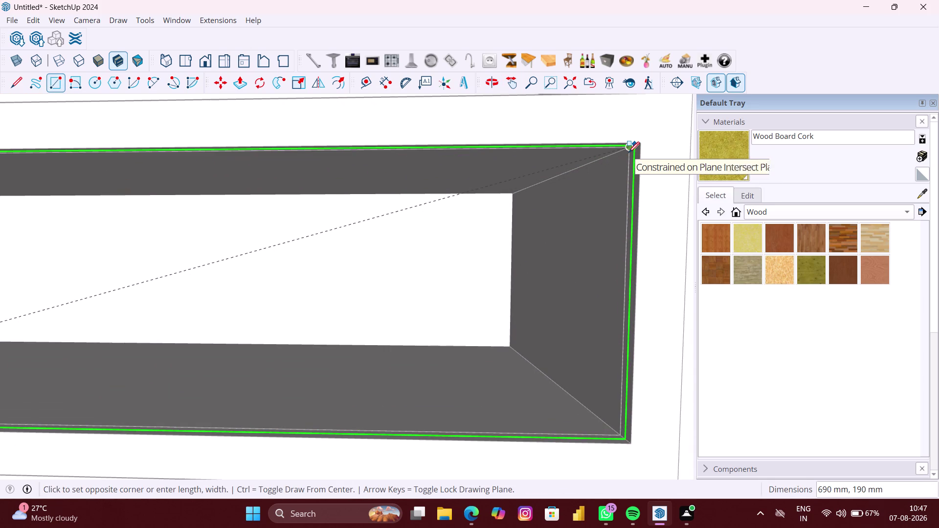
scroll(up, 3)
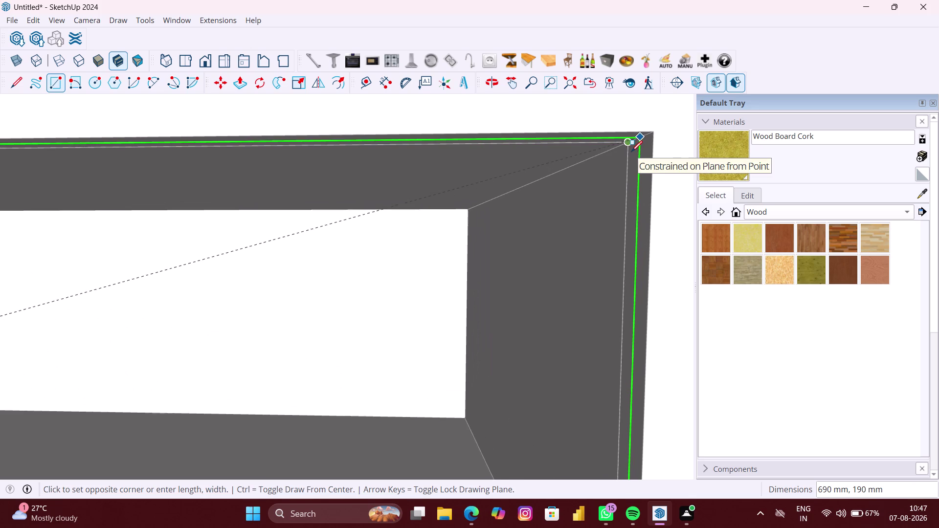
click(641, 138)
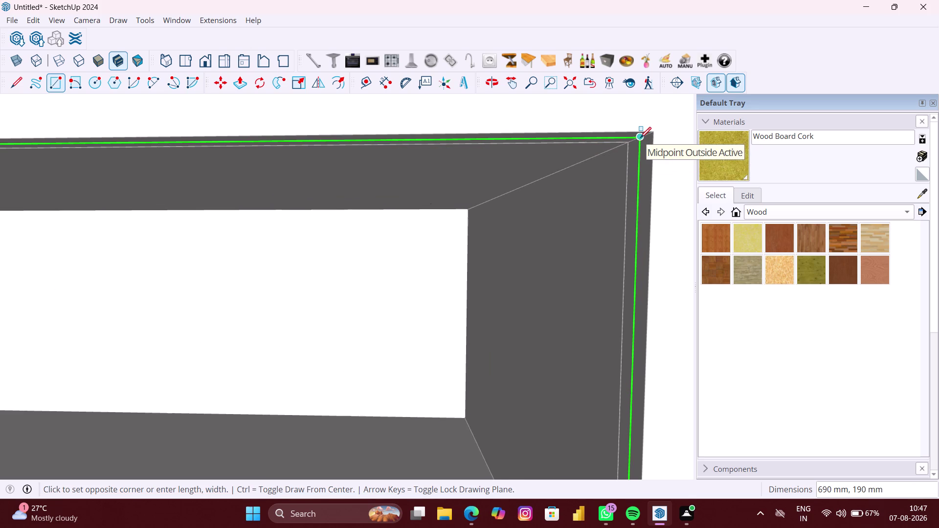
scroll(down, 3)
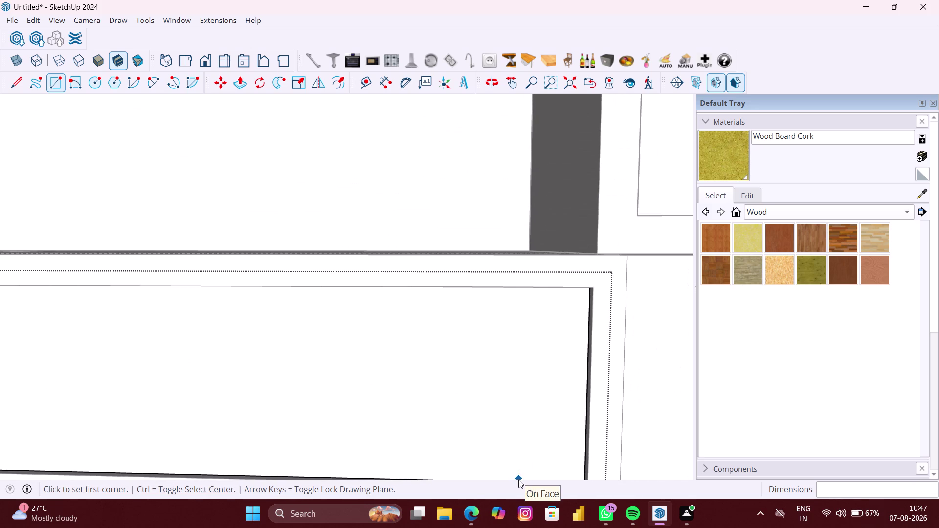
Pull the new niche cover face out 6 mm.
middle_drag(500, 461, 475, 353)
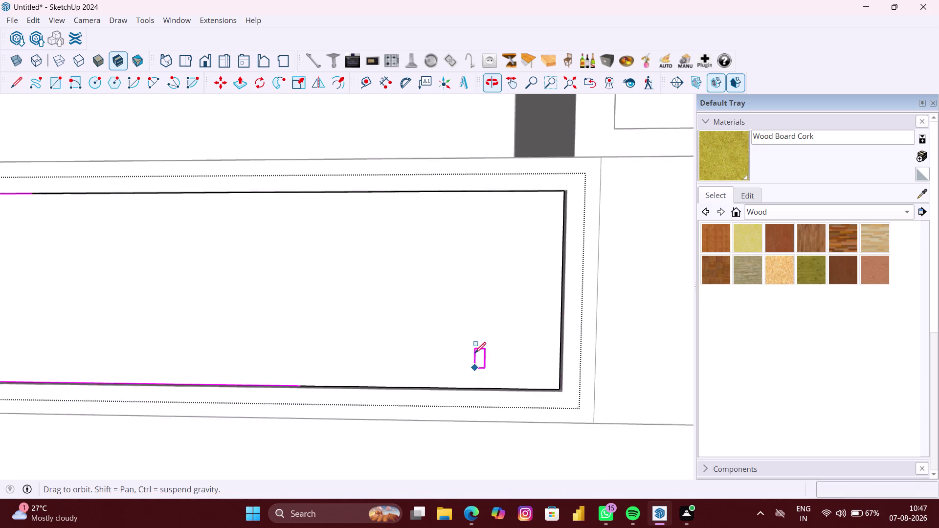
key(p)
click(454, 311)
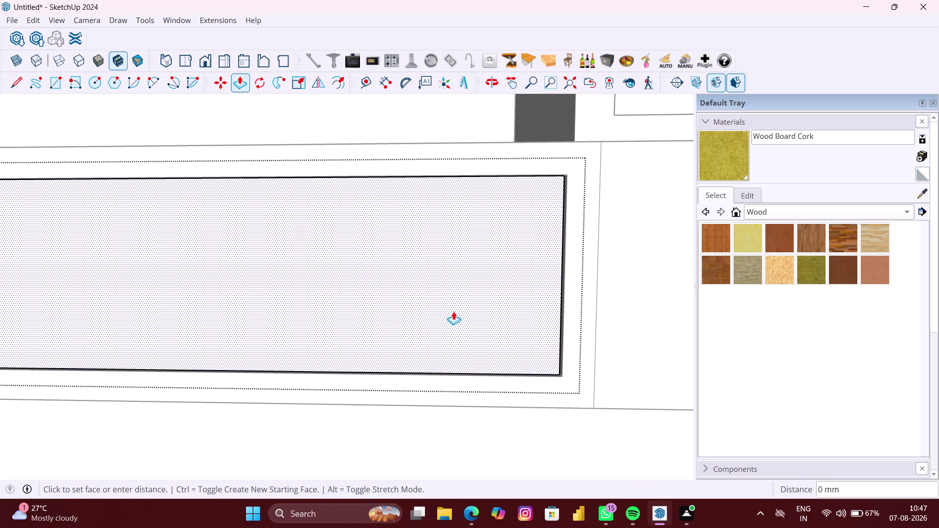
key(6)
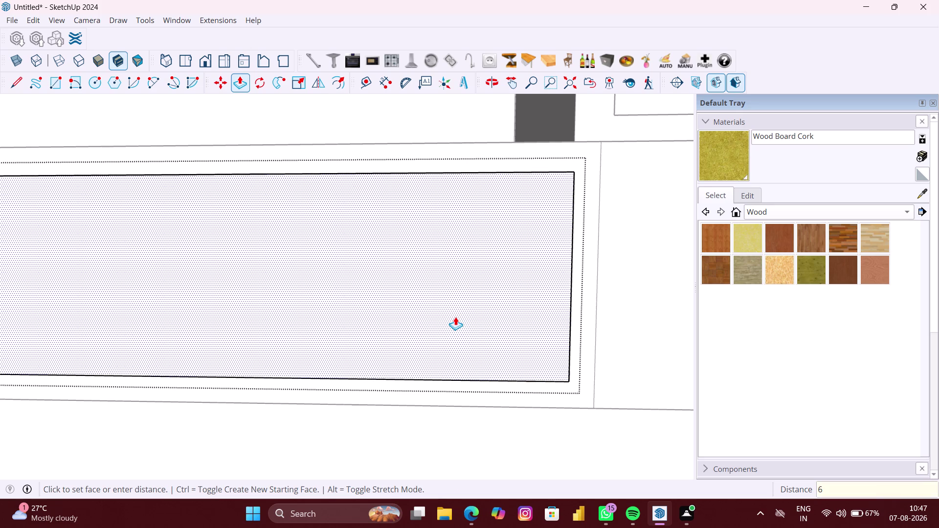
text(MM)
key(Return)
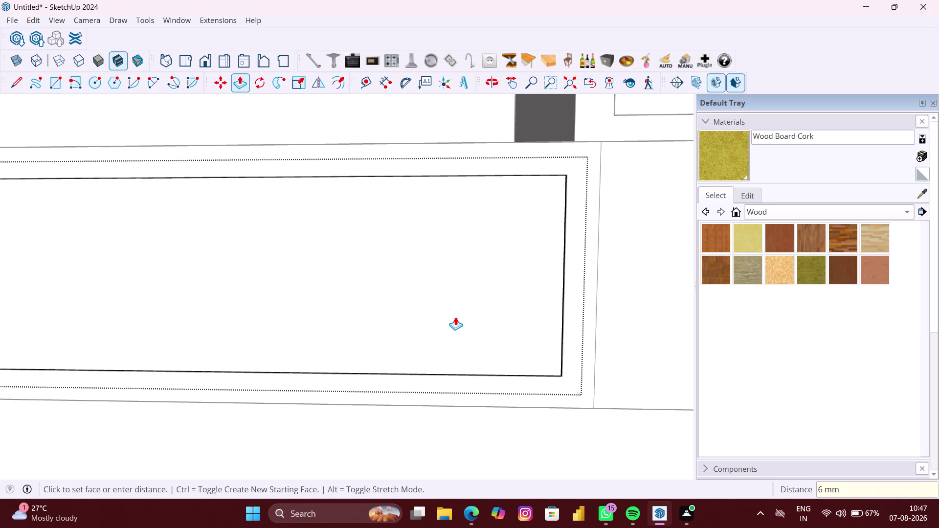
Select the new 6 mm front panel.
key(space)
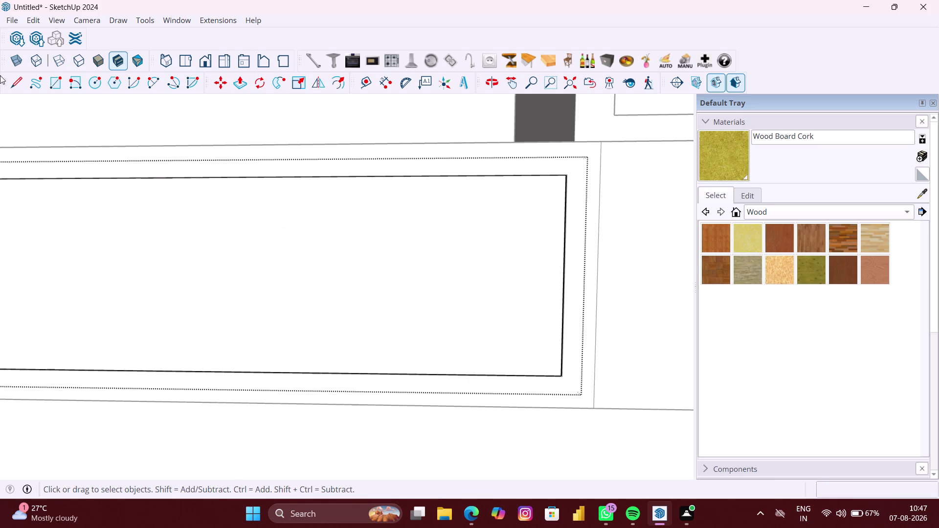
click(20, 56)
middle_drag(490, 352, 530, 392)
click(491, 299)
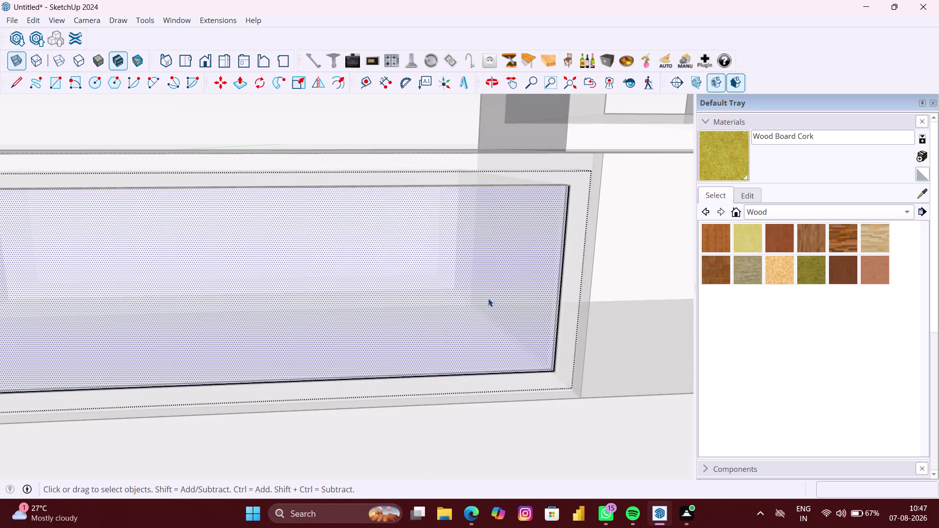
key(m)
scroll(up, 3)
middle_drag(521, 348, 591, 392)
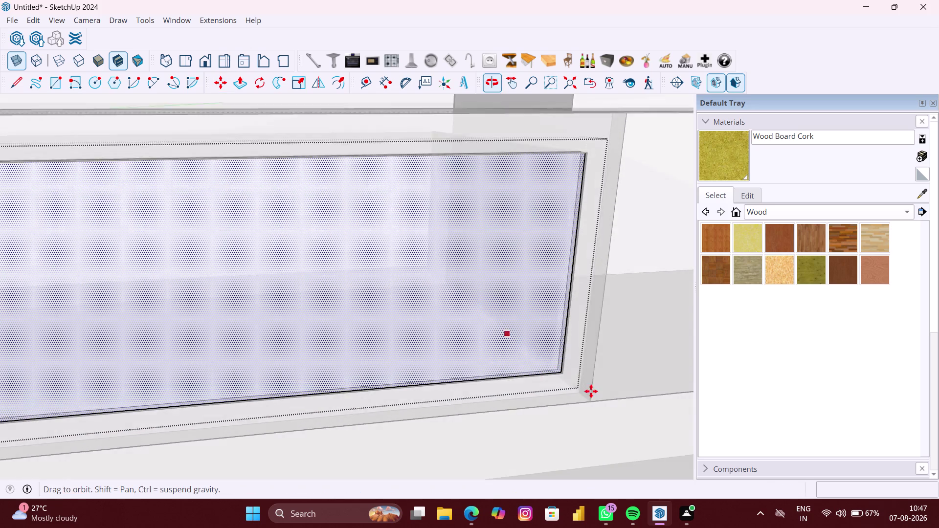
scroll(up, 3)
scroll(up, 3)
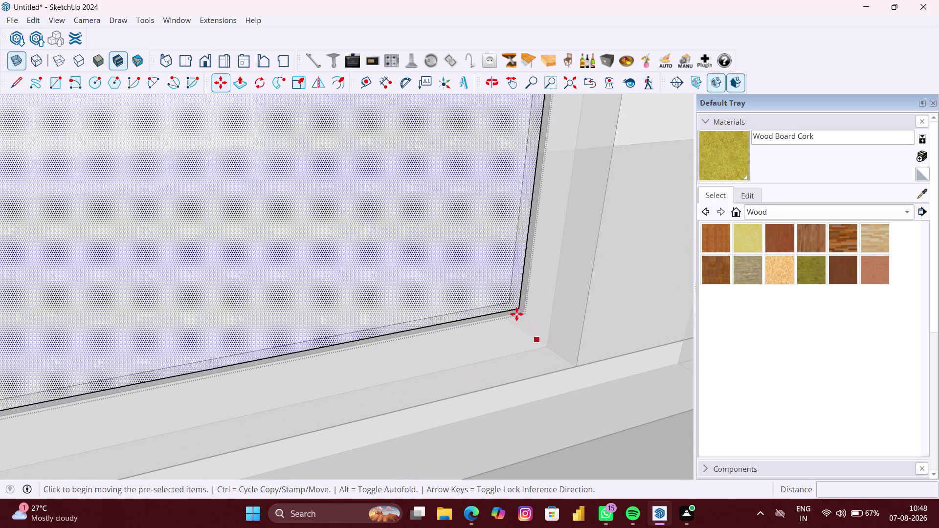
scroll(up, 3)
scroll(up, 3)
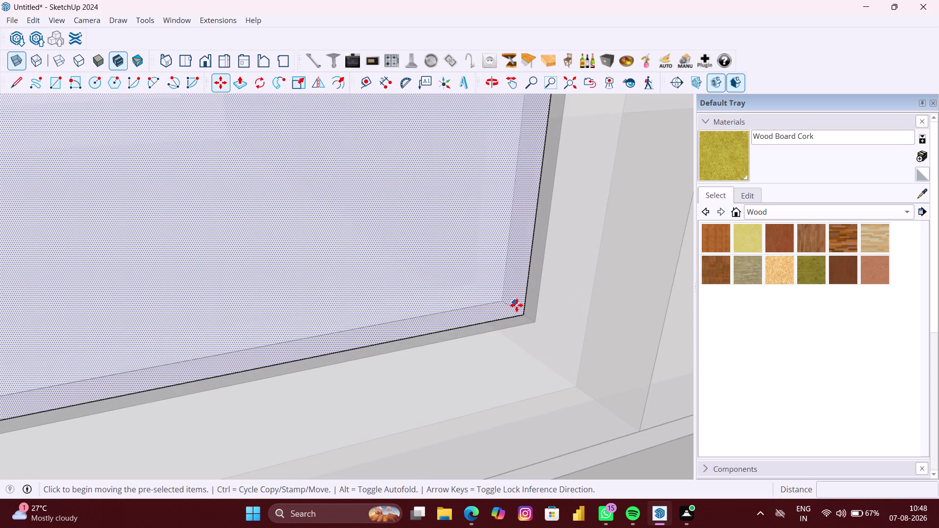
scroll(up, 3)
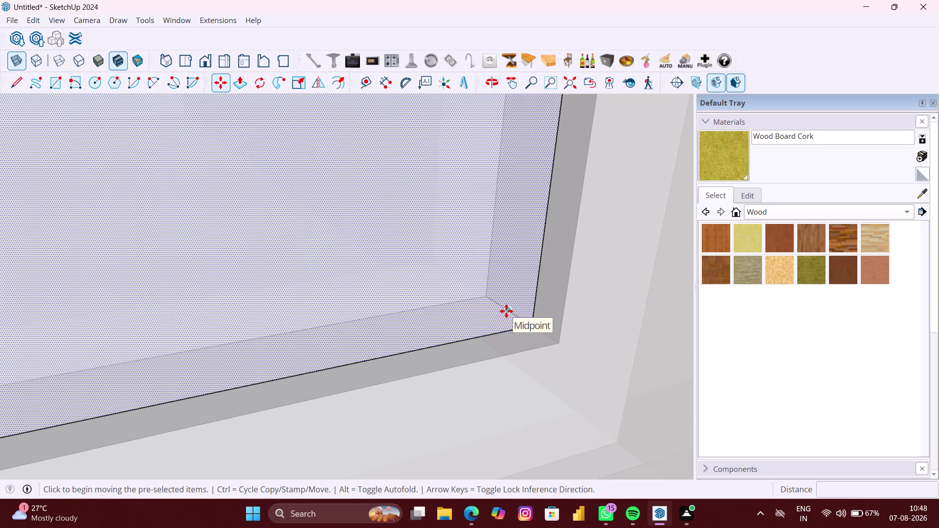
click(507, 311)
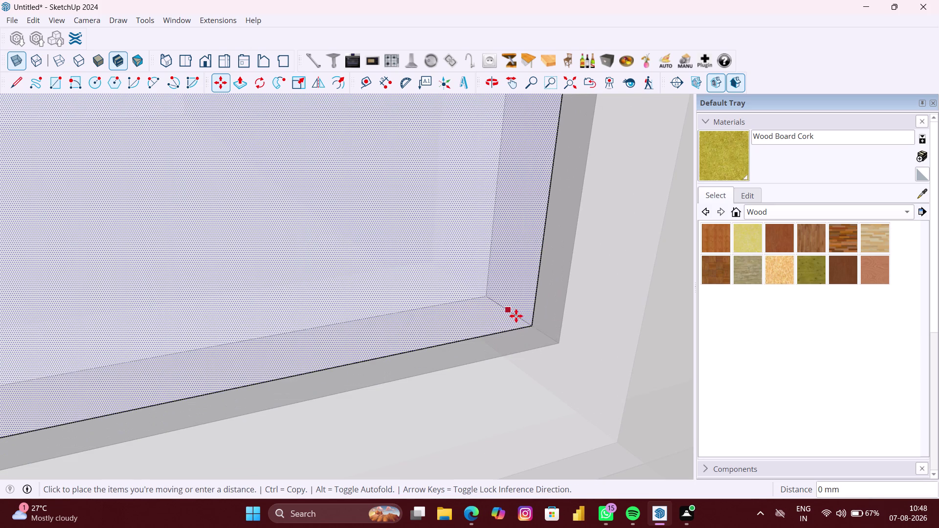
scroll(up, 3)
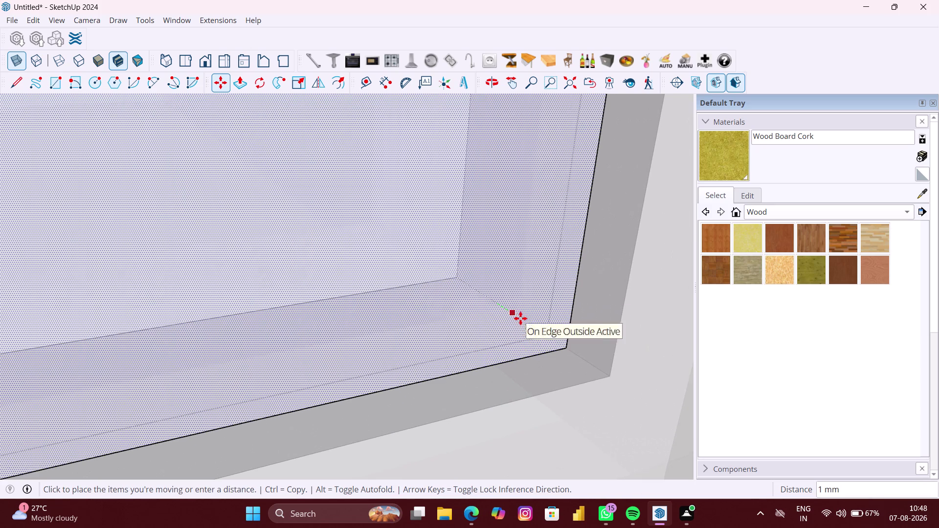
scroll(down, 3)
scroll(down, 3)
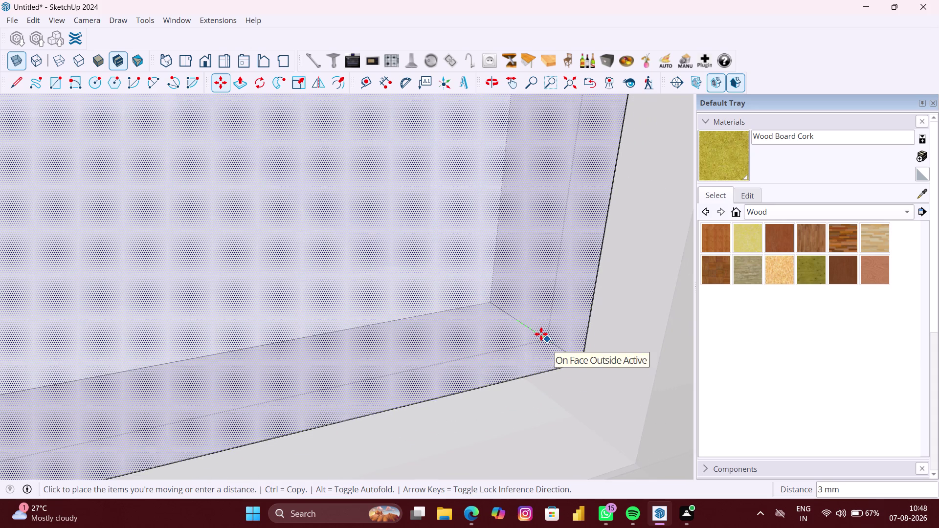
scroll(down, 3)
key(Escape)
scroll(down, 3)
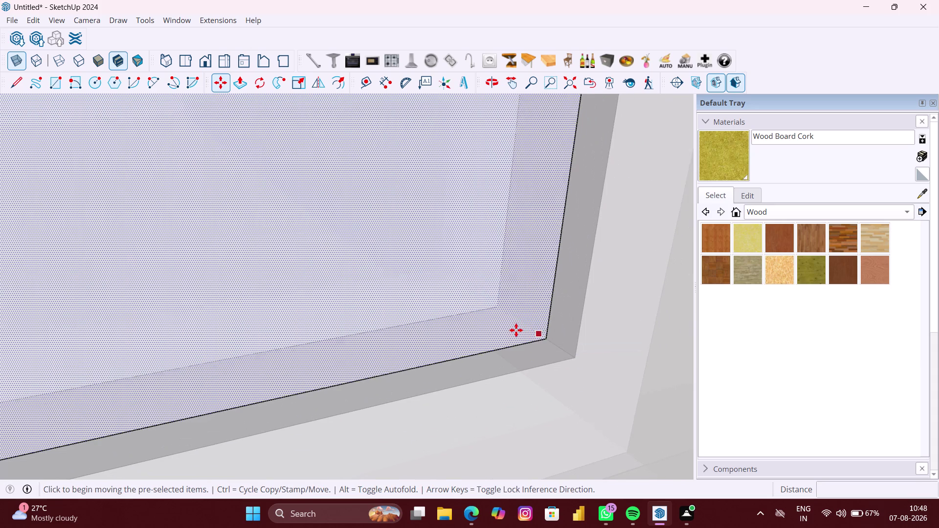
scroll(down, 3)
key(space)
scroll(down, 3)
key(space)
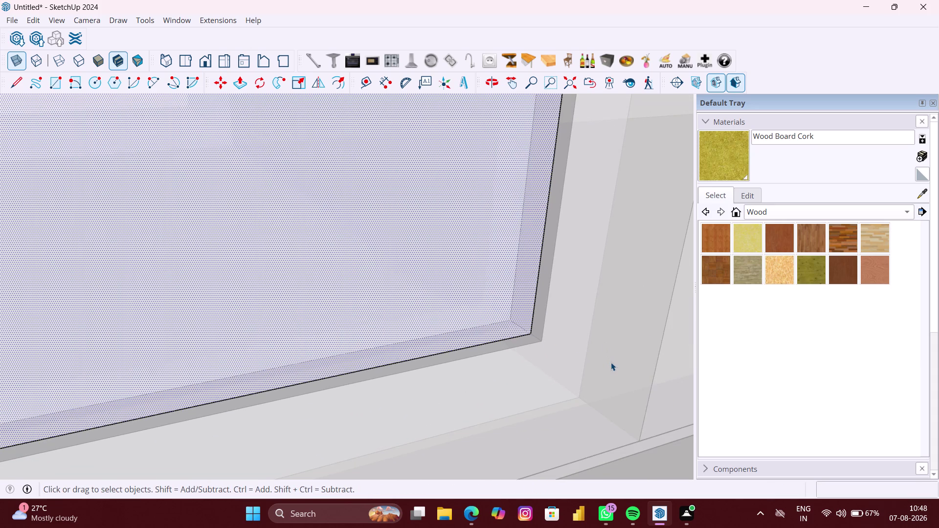
scroll(down, 3)
key(space)
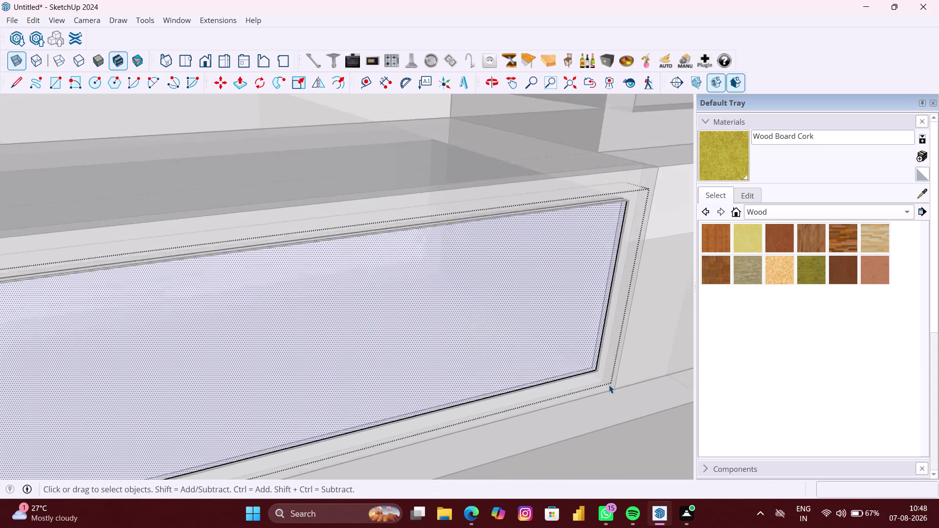
scroll(down, 3)
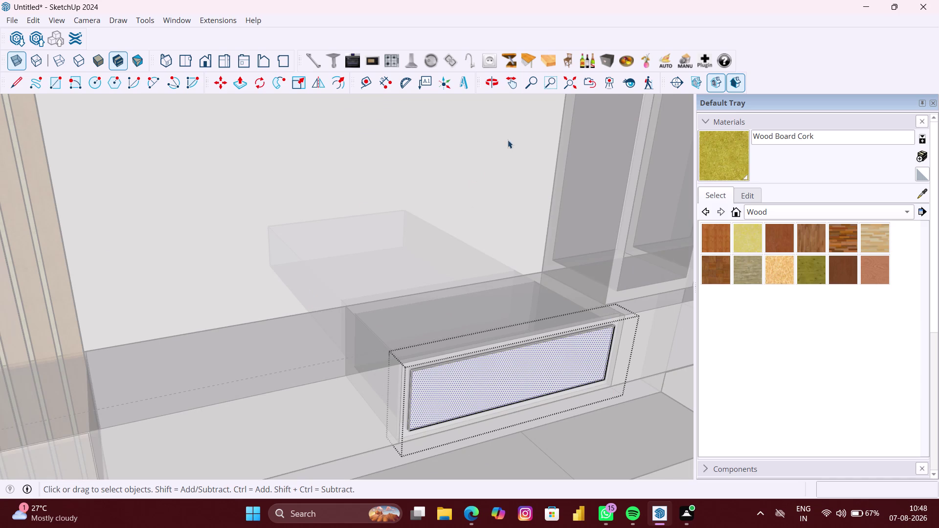
click(569, 88)
scroll(down, 3)
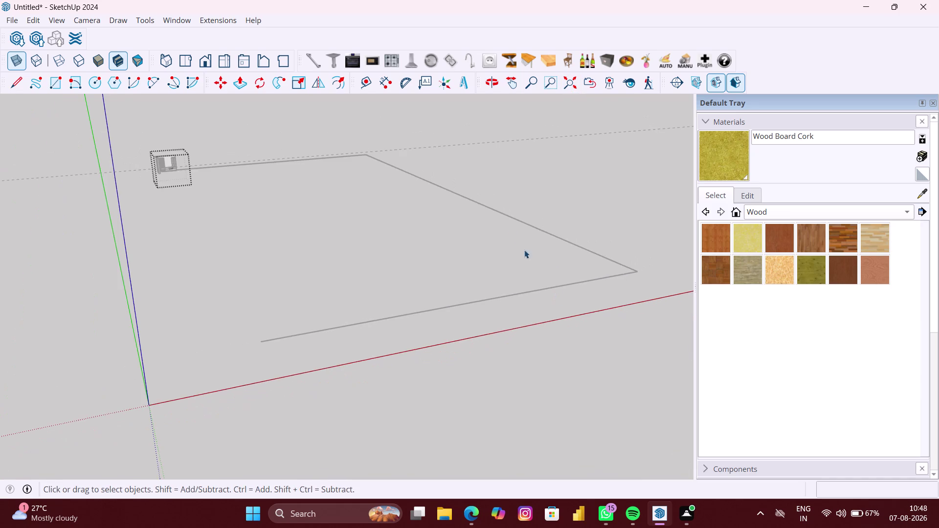
click(510, 228)
scroll(up, 3)
middle_drag(179, 204, 98, 206)
scroll(up, 3)
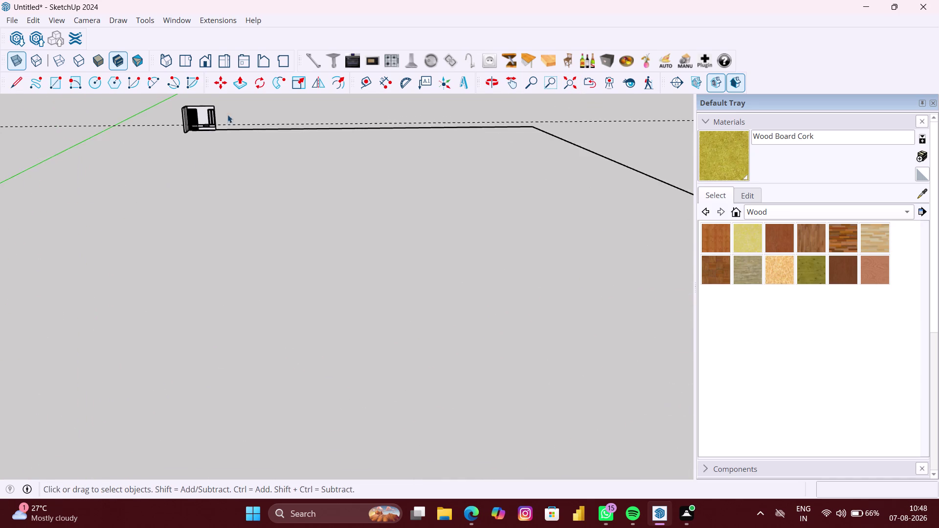
scroll(up, 3)
click(182, 173)
Orbit around the floating TV unit to view it from the side and below.
scroll(up, 3)
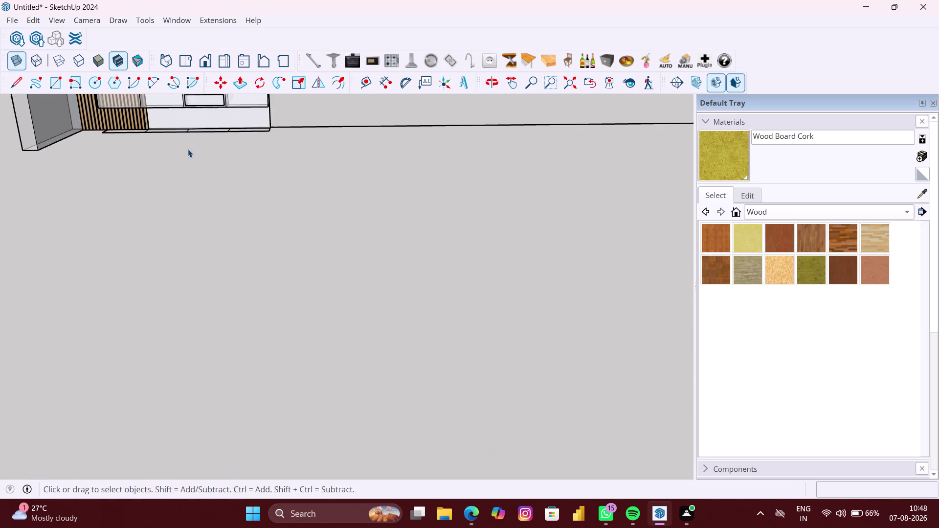
middle_drag(217, 159, 202, 274)
scroll(up, 3)
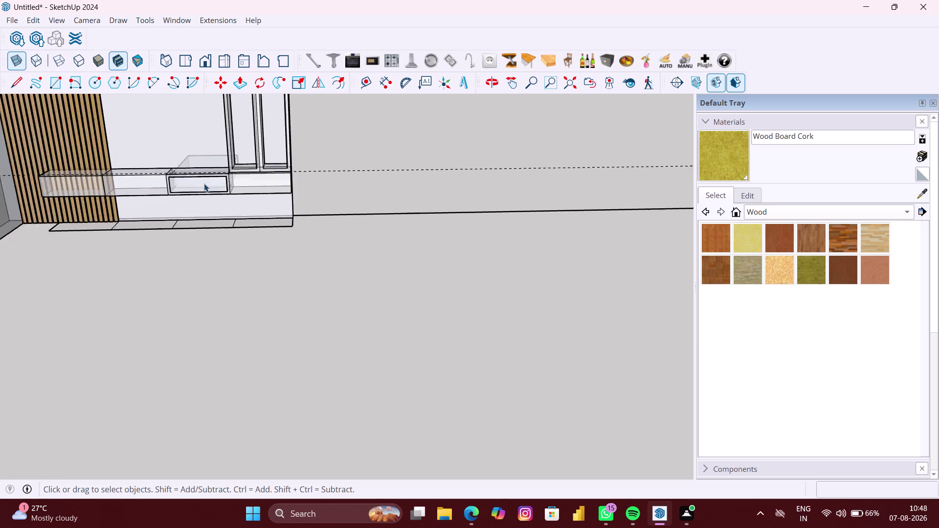
scroll(up, 3)
middle_drag(209, 184, 224, 206)
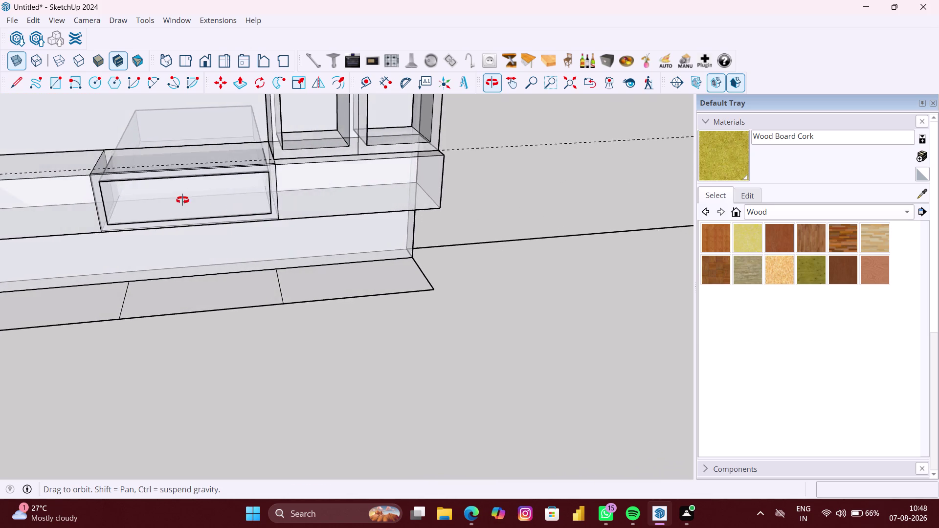
middle_drag(224, 206, 160, 199)
scroll(down, 3)
middle_drag(402, 232, 84, 205)
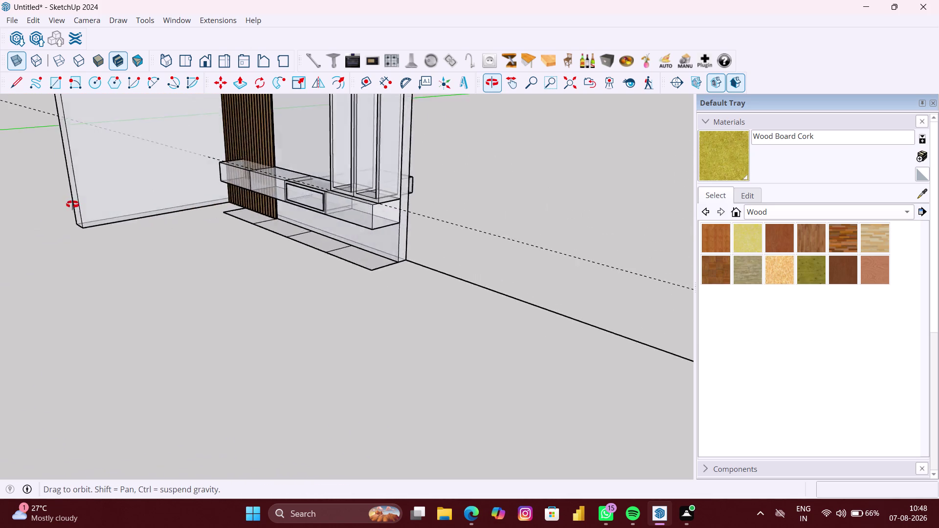
middle_drag(84, 205, 20, 205)
Undo the last nine operations.
key(ctrl+z)
key(ctrl+z)
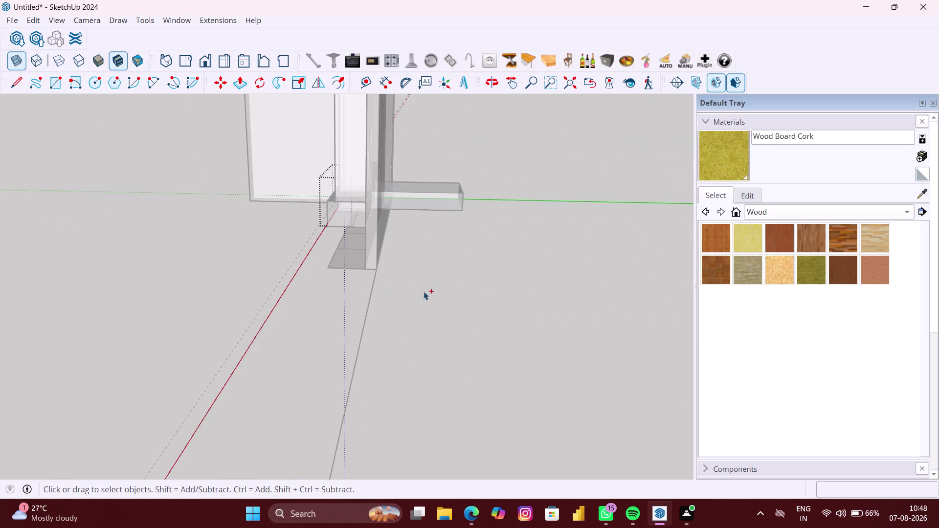
key(ctrl+z)
key(ctrl+z)
key(ctrl+z)
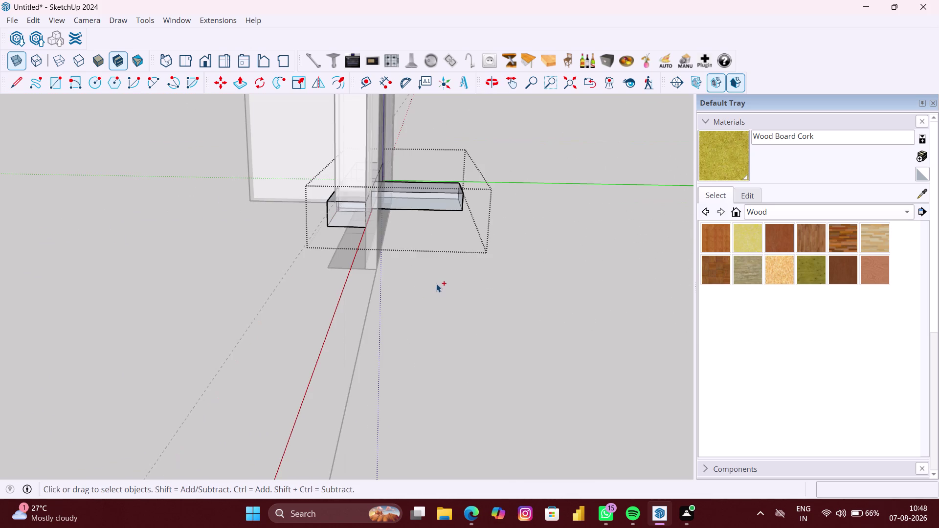
key(ctrl+z)
key(ctrl+z)
key(ctrl+z)
key(ctrl+z)
Delete the front face of the TV unit's middle niche.
middle_drag(395, 272, 648, 297)
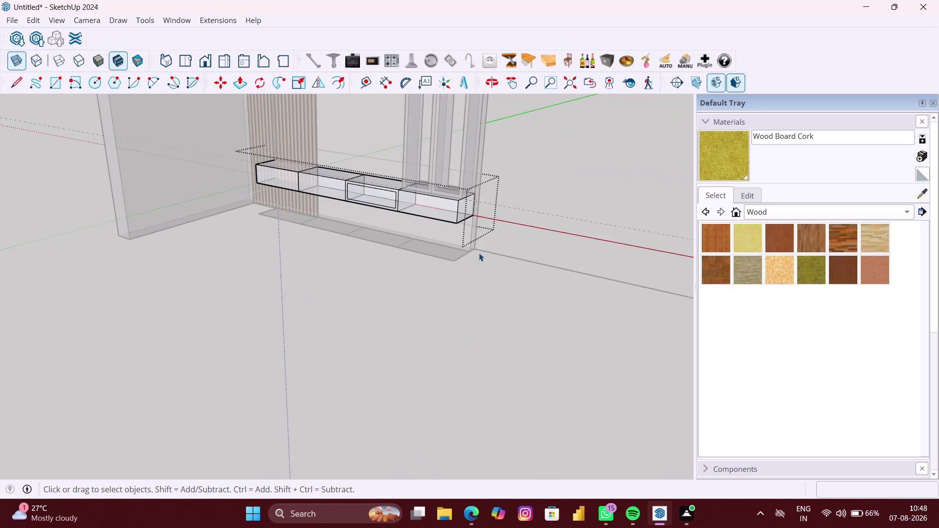
scroll(up, 3)
scroll(up, 3)
middle_drag(365, 211, 438, 227)
scroll(up, 3)
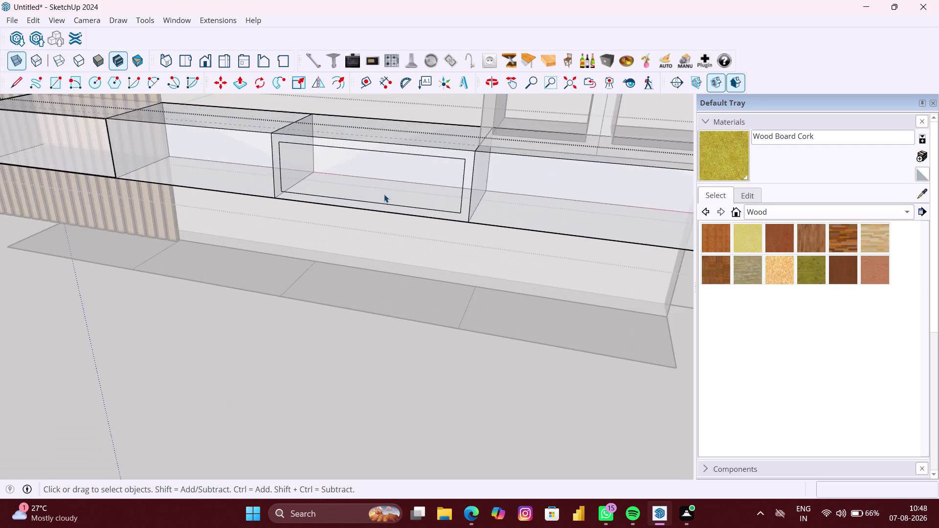
scroll(up, 3)
click(383, 191)
scroll(up, 3)
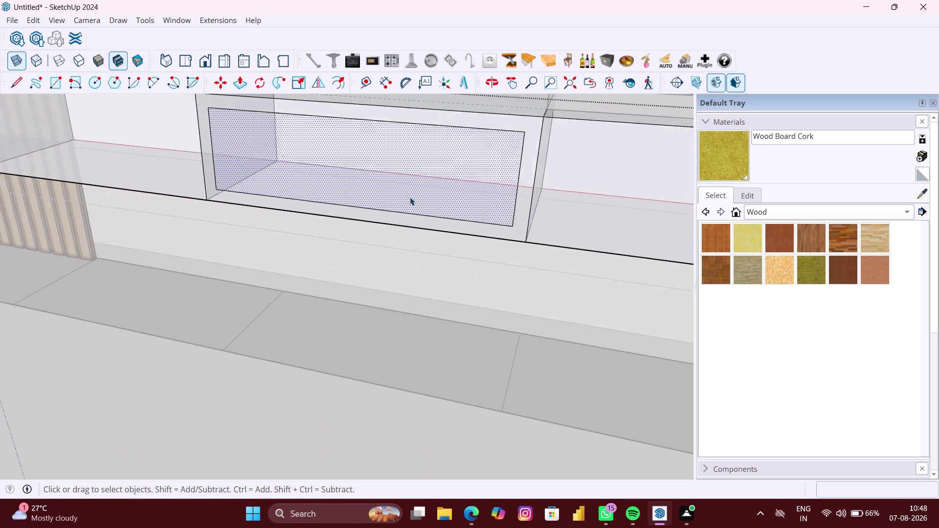
key(Delete)
Check the opened niche and bring up the TV unit group's context menu.
scroll(down, 3)
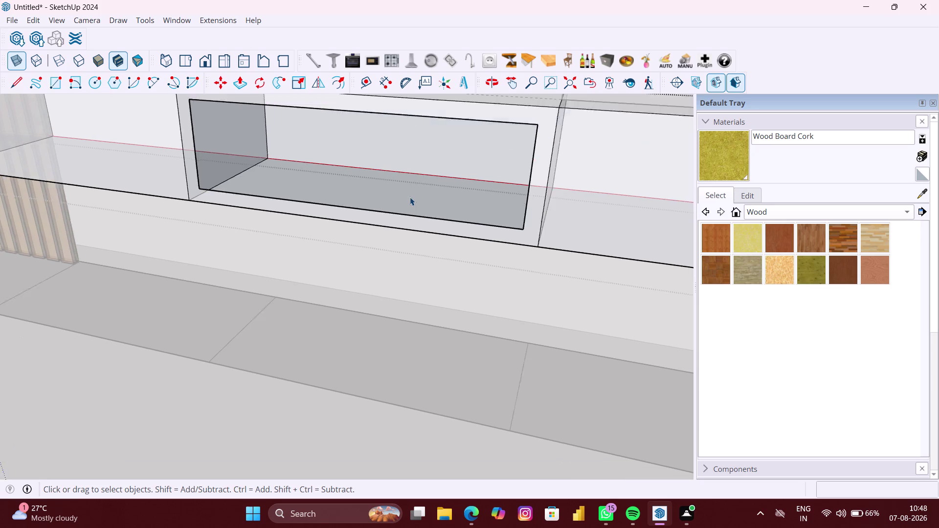
scroll(down, 3)
scroll(down, 3)
middle_drag(365, 198, 320, 194)
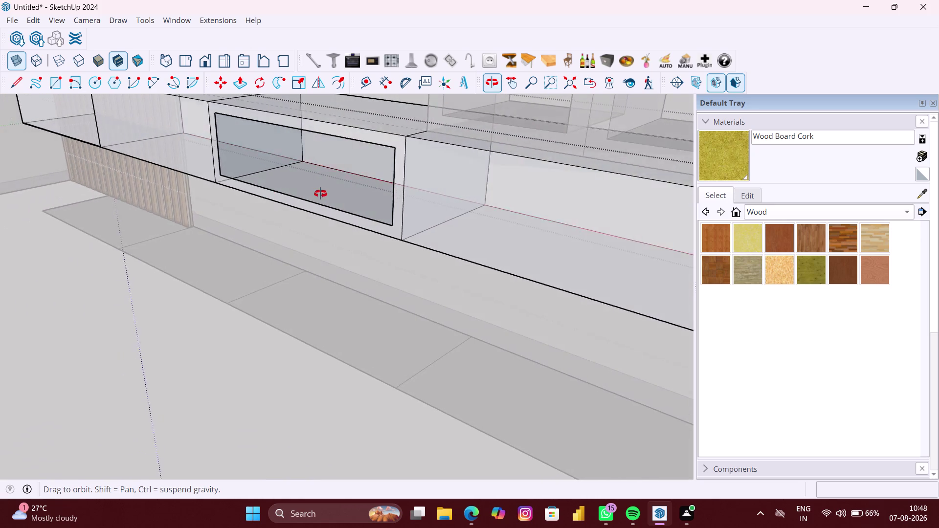
middle_drag(320, 194, 347, 183)
scroll(up, 3)
middle_drag(346, 178, 346, 184)
scroll(down, 3)
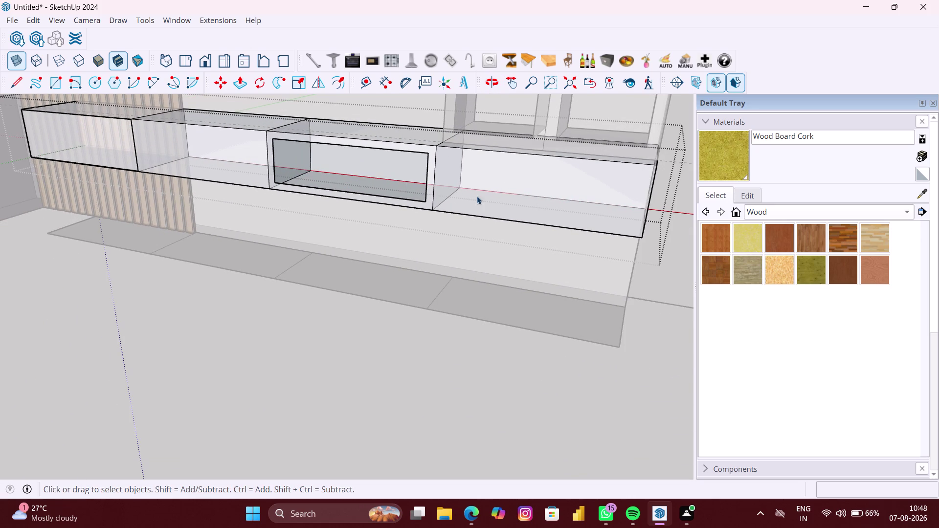
right_click(666, 284)
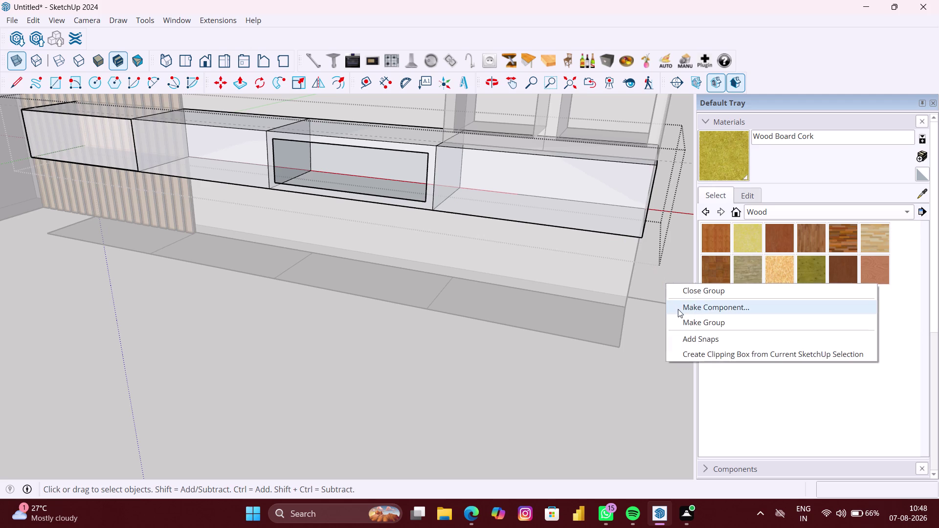
Inspect the niche interior from several angles, then cancel the Rectangle tool.
click(693, 325)
scroll(up, 3)
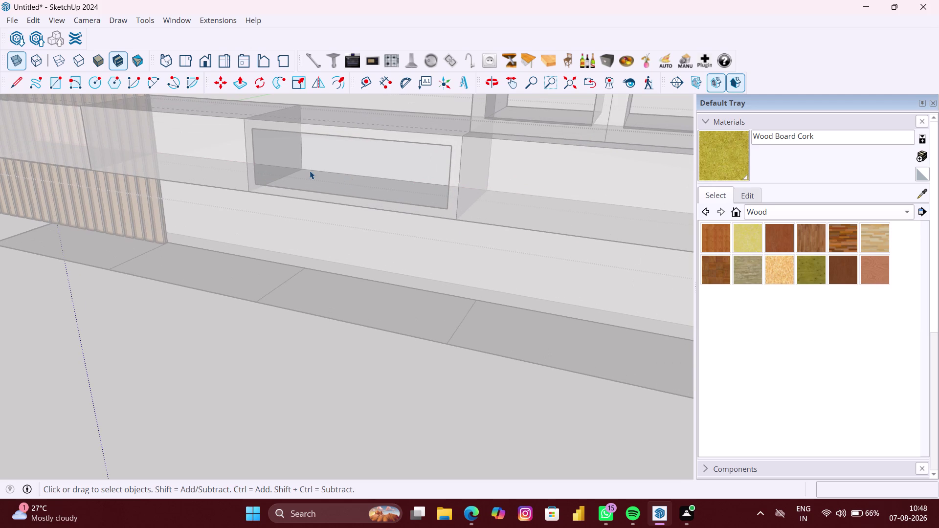
key(r)
scroll(up, 3)
middle_drag(281, 136, 299, 116)
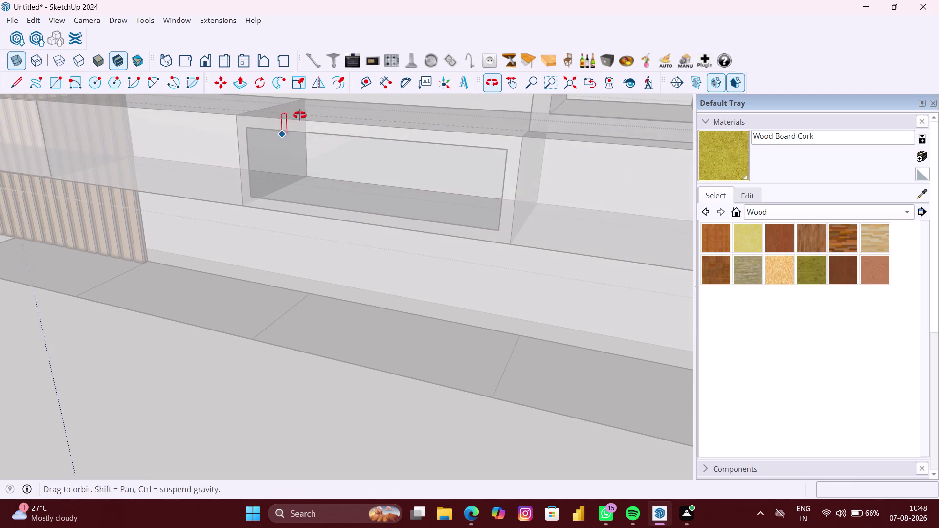
middle_drag(299, 116, 300, 115)
scroll(up, 3)
middle_drag(290, 129, 292, 164)
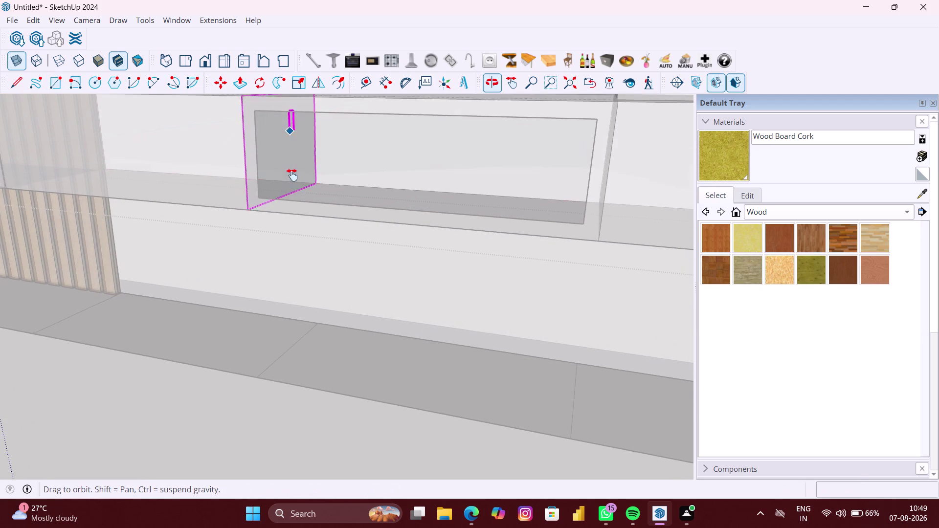
middle_drag(291, 164, 291, 212)
scroll(up, 3)
middle_drag(284, 200, 300, 149)
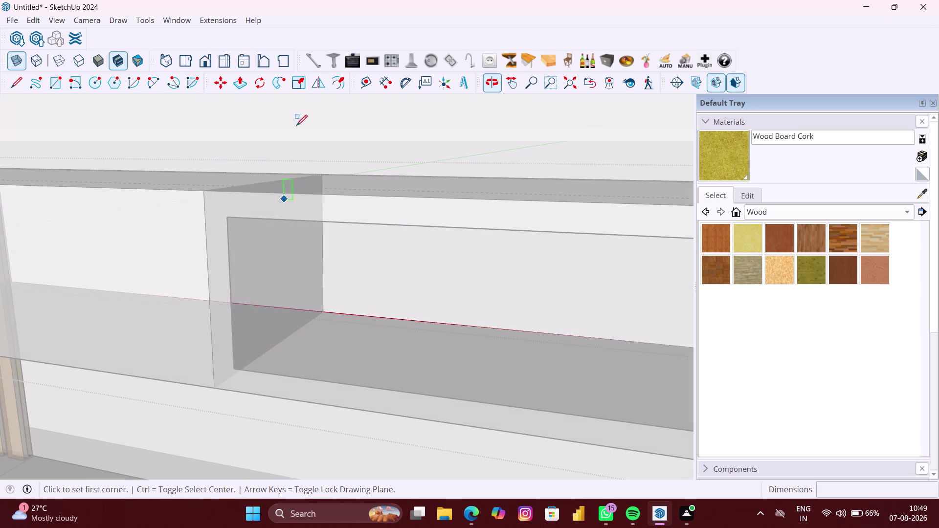
scroll(up, 3)
middle_drag(259, 227, 172, 179)
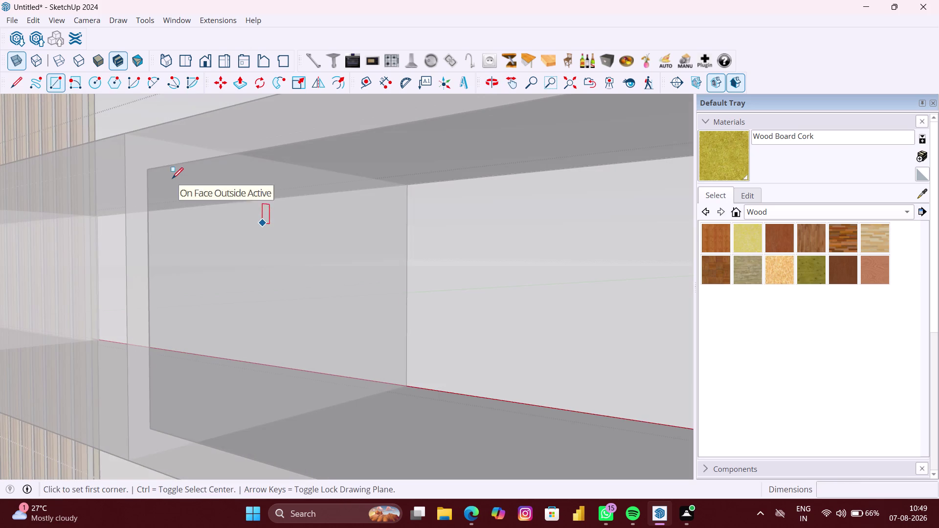
key(Escape)
key(space)
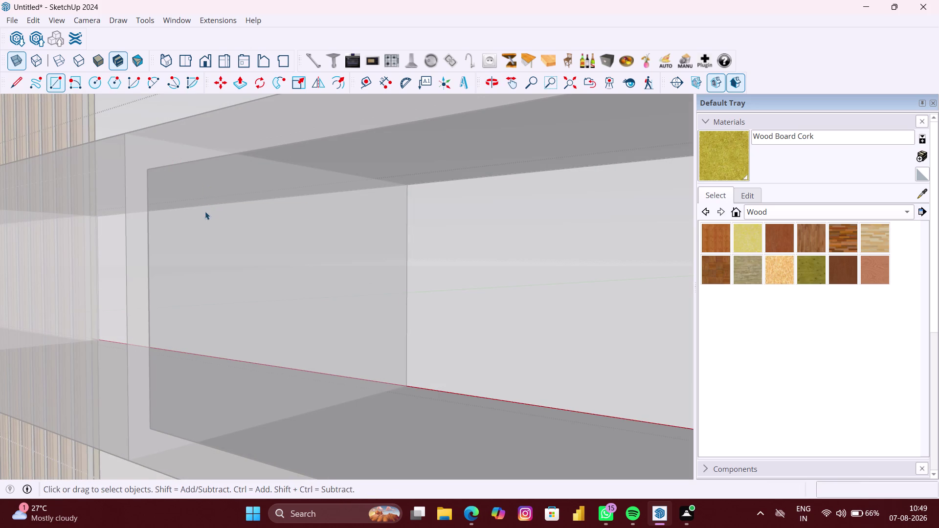
Select the floating TV unit and the frame face around its middle niche.
scroll(down, 3)
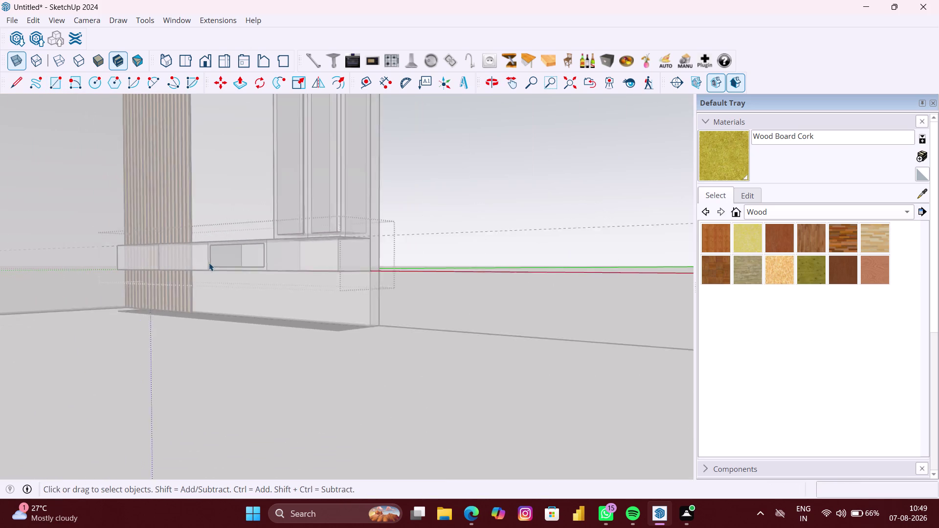
click(421, 221)
scroll(up, 3)
middle_drag(181, 258, 207, 281)
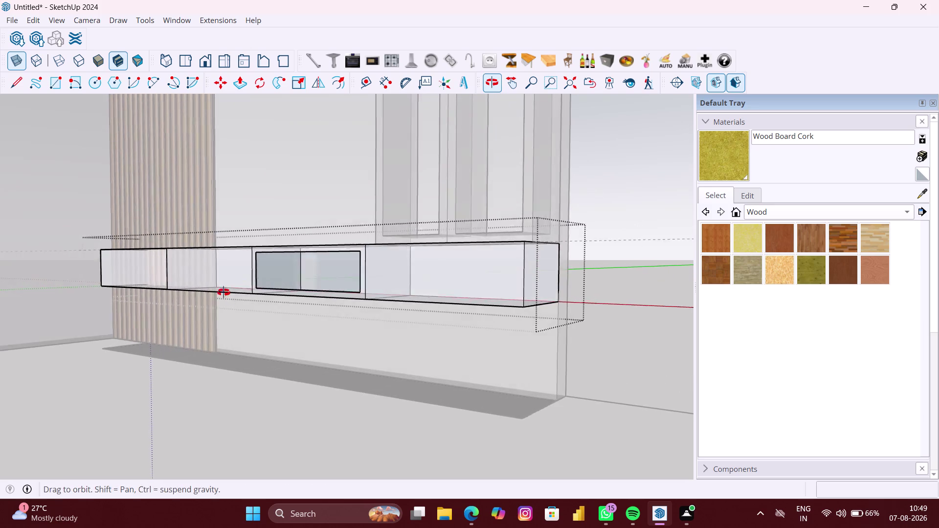
middle_drag(207, 281, 223, 293)
scroll(up, 3)
click(376, 302)
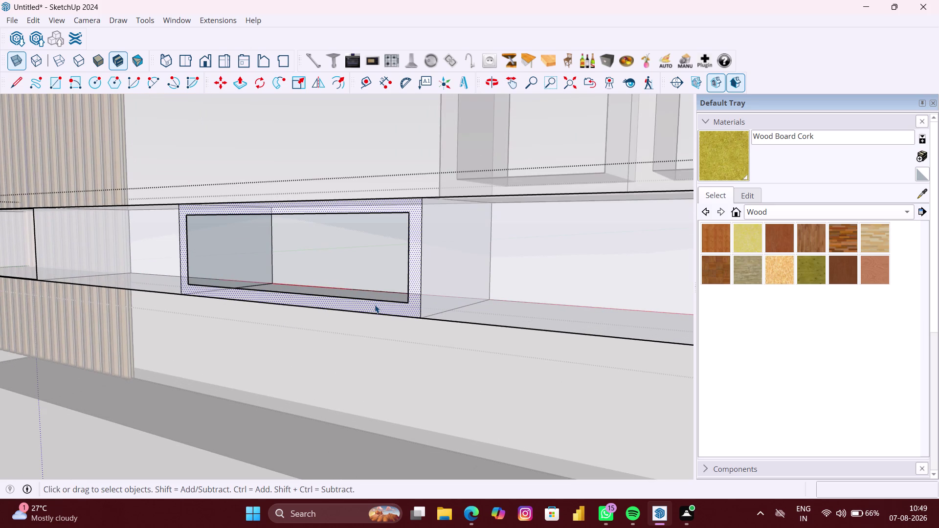
Push/Pull the niche frame out 18 mm and bring up the selected parts' context menu.
key(p)
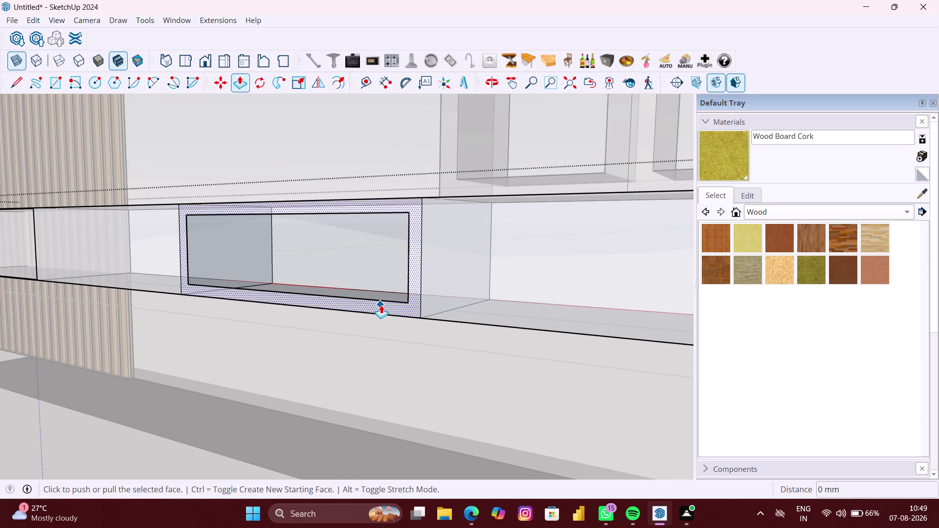
click(381, 306)
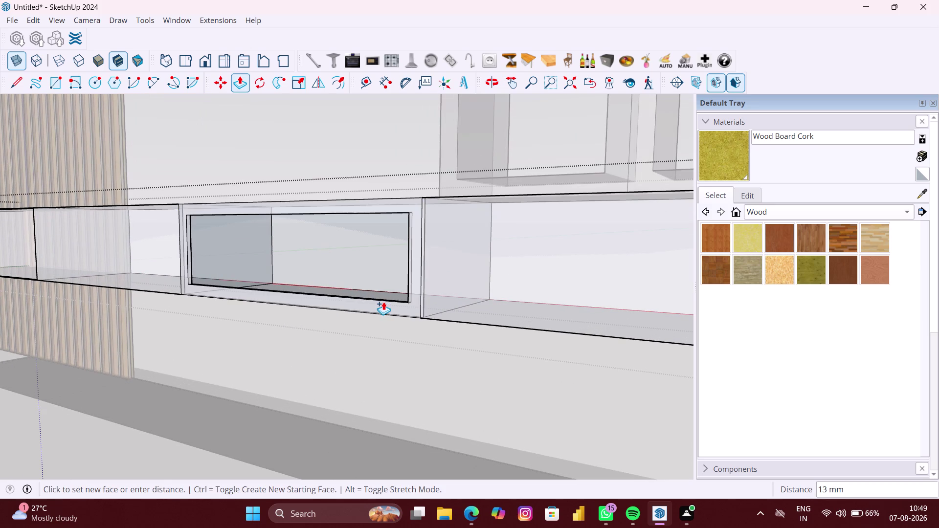
text(18)
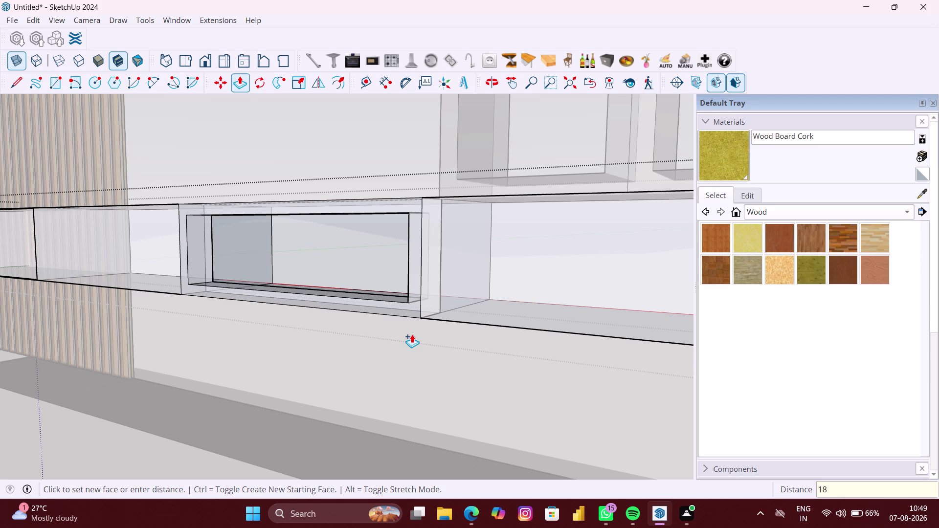
text(MM)
key(Return)
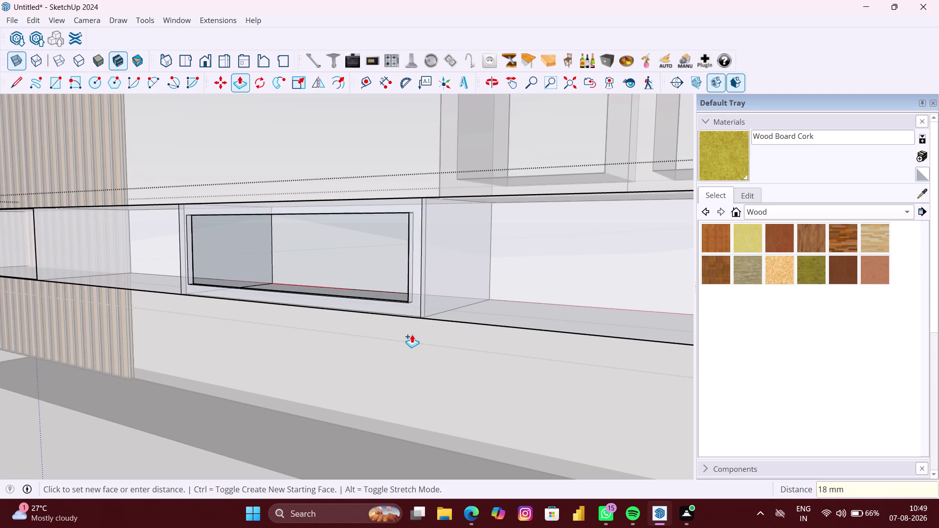
key(space)
scroll(down, 3)
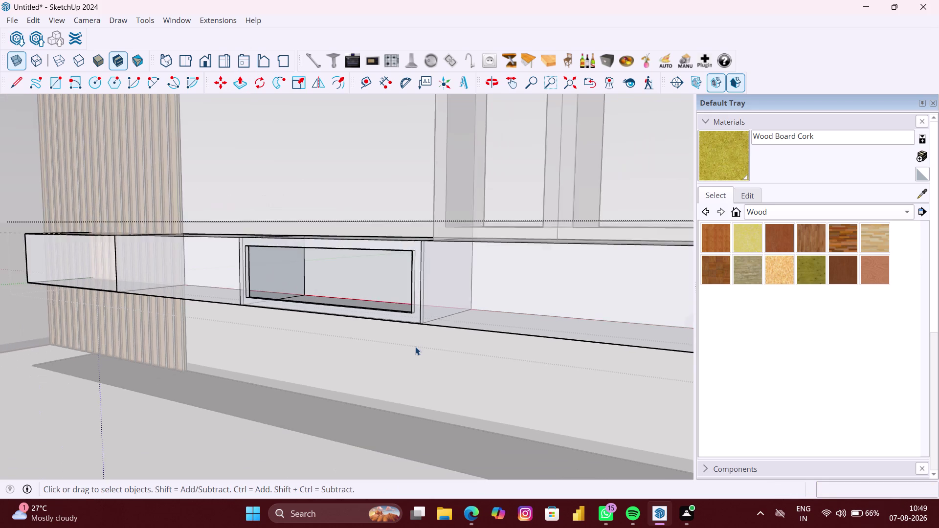
right_click(419, 352)
Make the selected TV unit parts into a group.
click(446, 386)
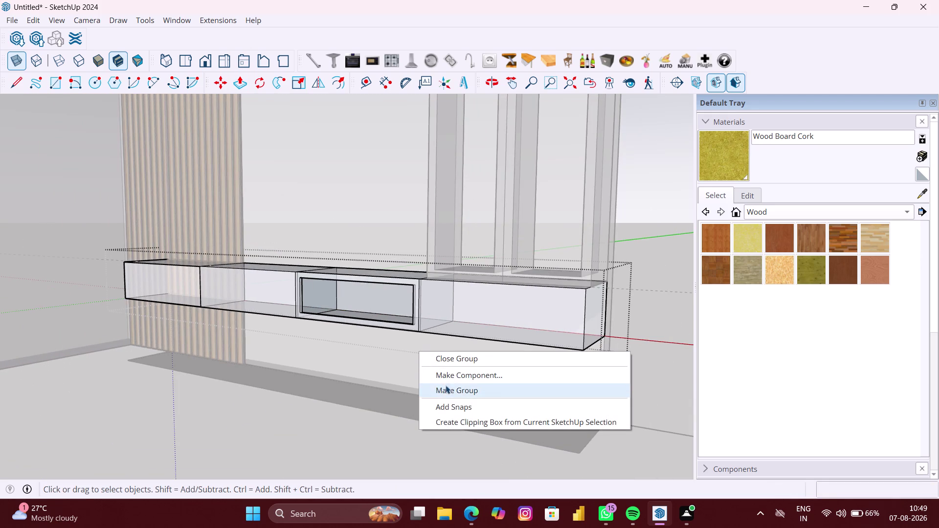
scroll(up, 3)
middle_drag(315, 312, 285, 334)
scroll(up, 3)
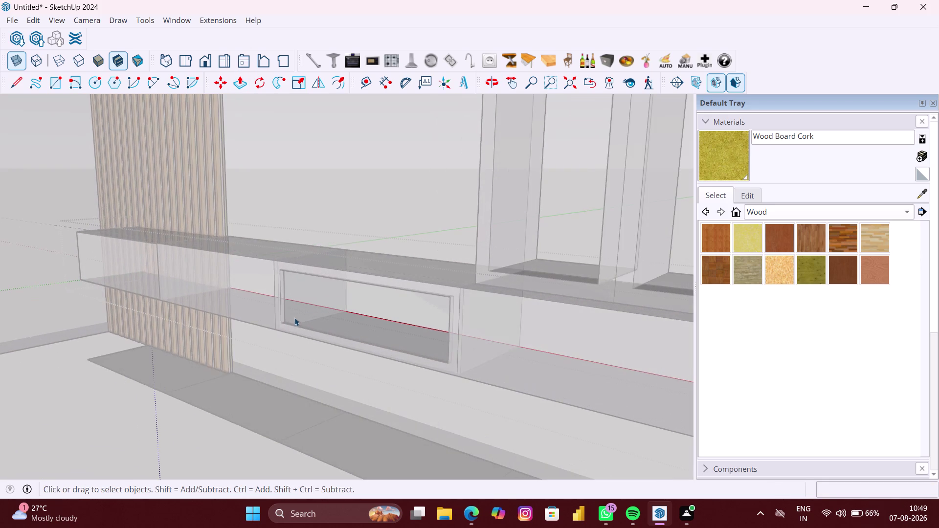
scroll(up, 3)
Start the panel rectangle at a corner of the central opening.
key(r)
scroll(up, 3)
scroll(up, 3)
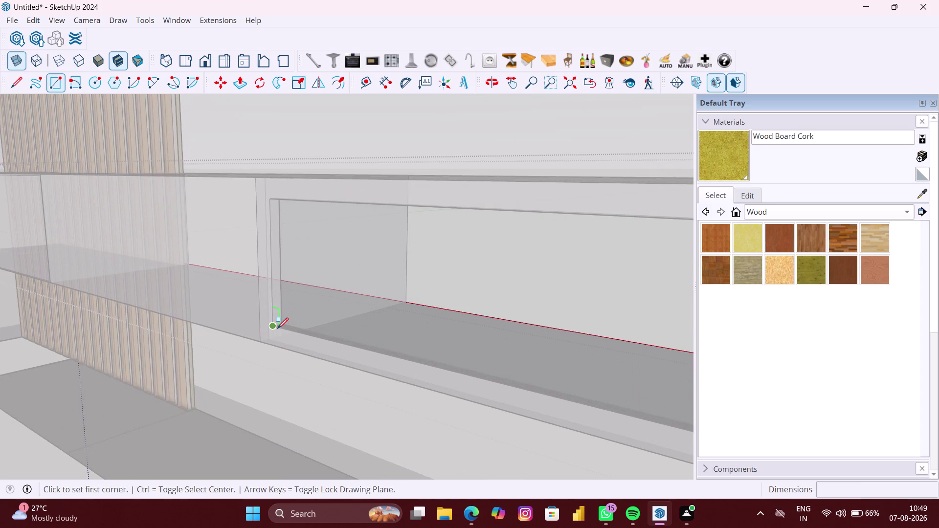
scroll(up, 3)
scroll(up, 3)
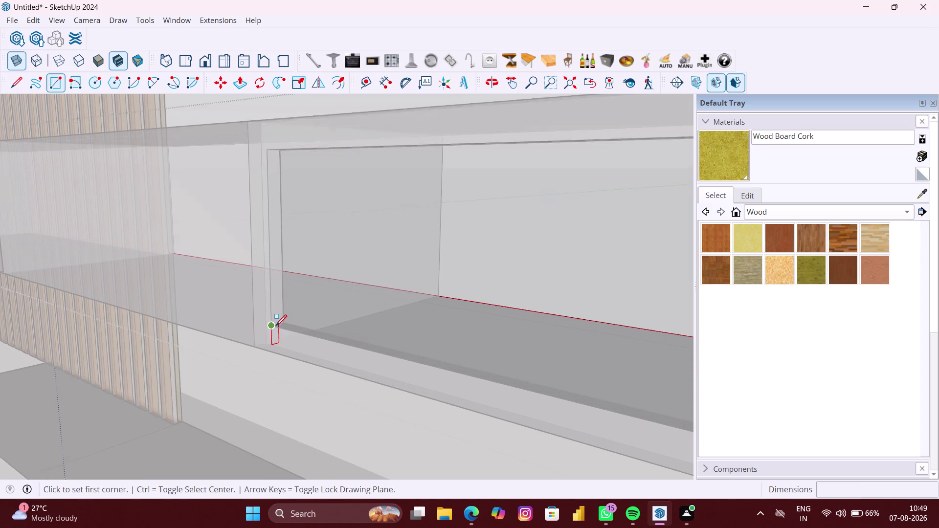
scroll(up, 3)
click(278, 325)
scroll(down, 3)
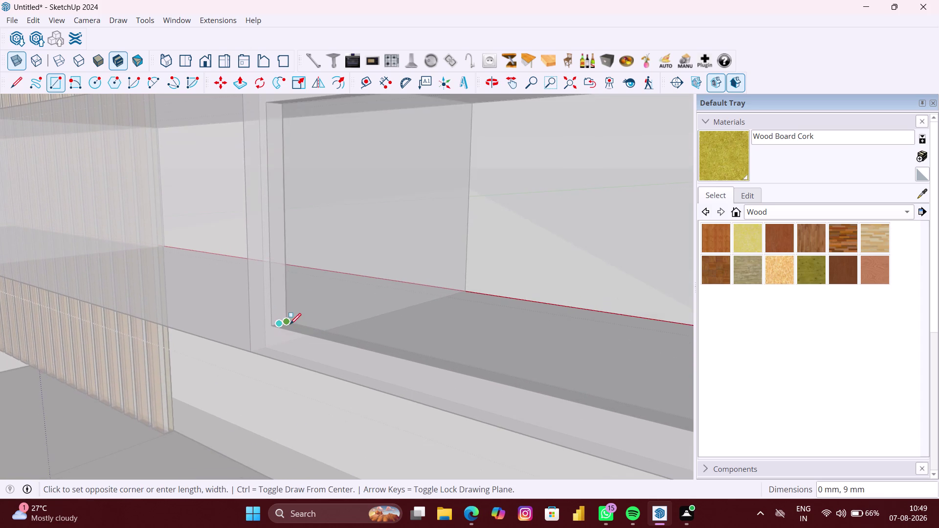
scroll(down, 3)
scroll(down, 3)
key(Right)
scroll(down, 3)
scroll(down, 3)
Finish the roughly 690 × 189 mm rectangle at the opening's opposite corner.
middle_drag(333, 329, 411, 337)
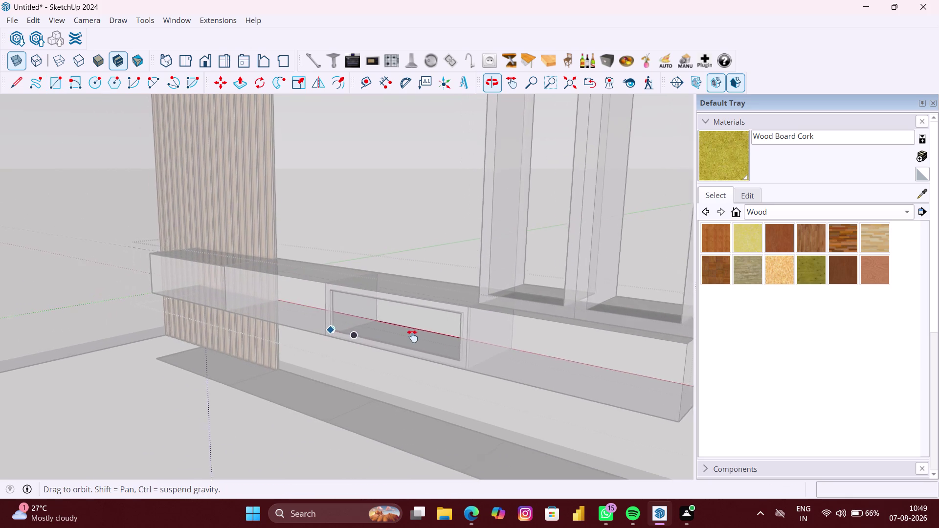
middle_drag(411, 336, 417, 336)
middle_drag(435, 345, 609, 353)
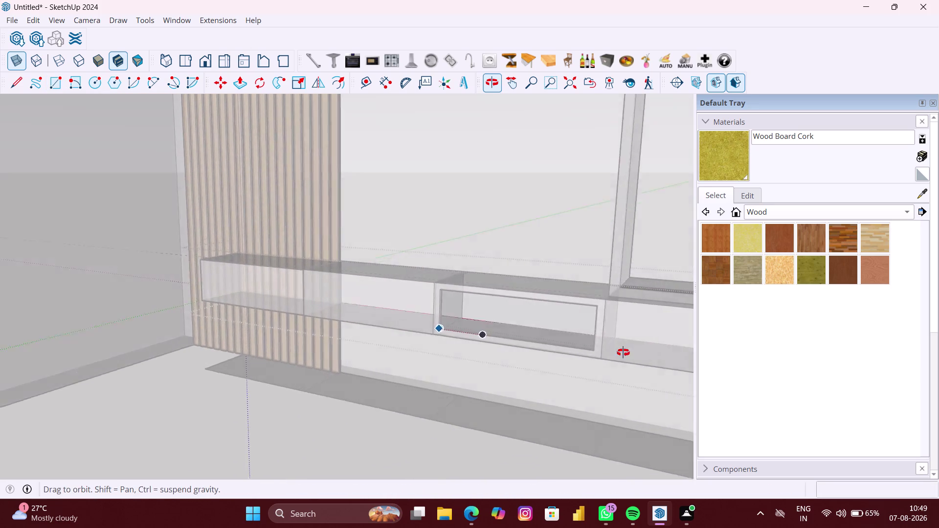
middle_drag(609, 352, 647, 354)
middle_drag(648, 353, 511, 385)
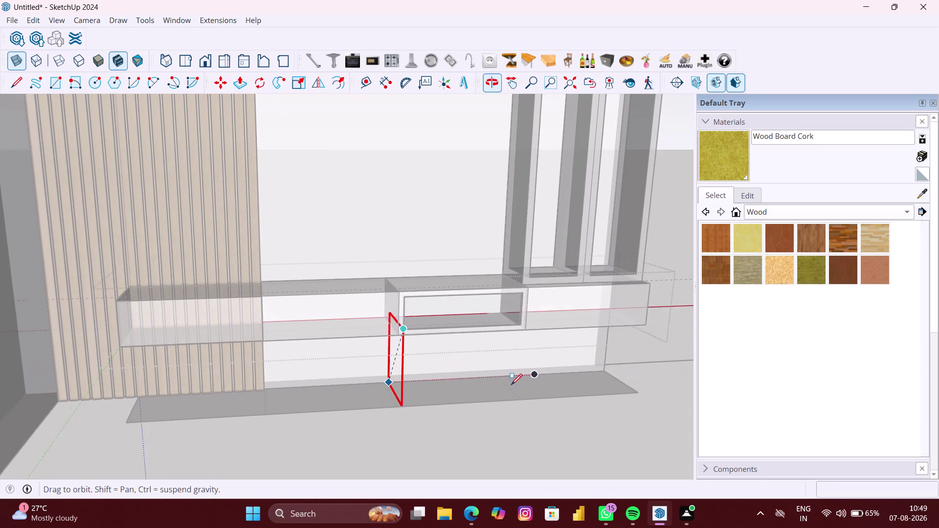
scroll(up, 3)
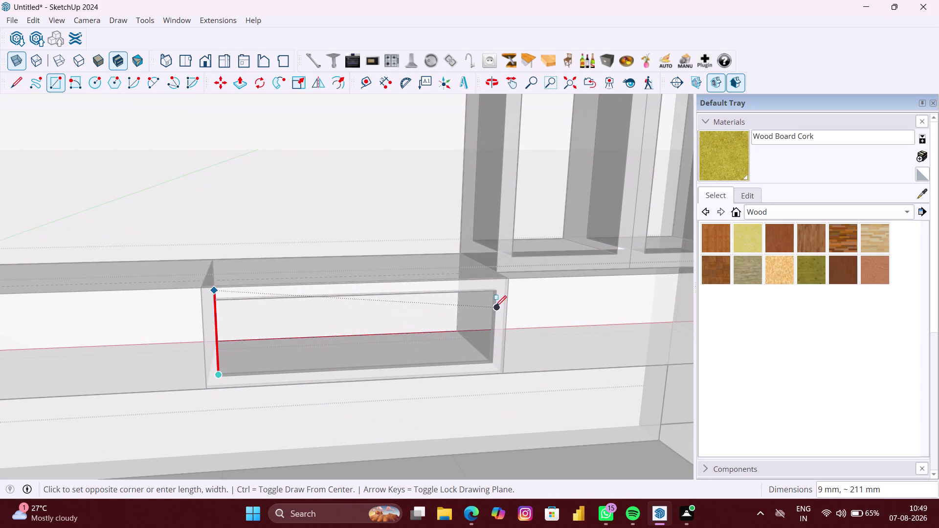
key(Right)
scroll(up, 3)
scroll(up, 3)
scroll(up, 3)
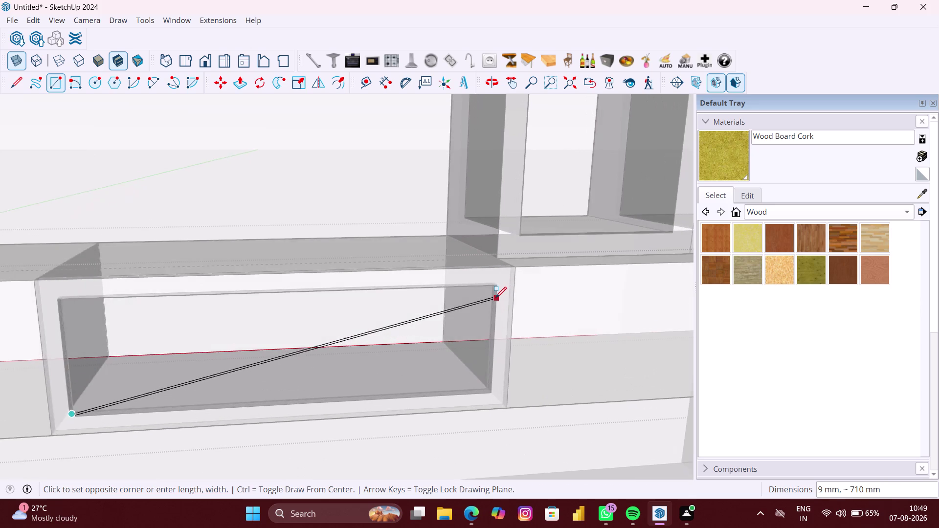
scroll(up, 3)
key(Left)
scroll(up, 3)
scroll(up, 3)
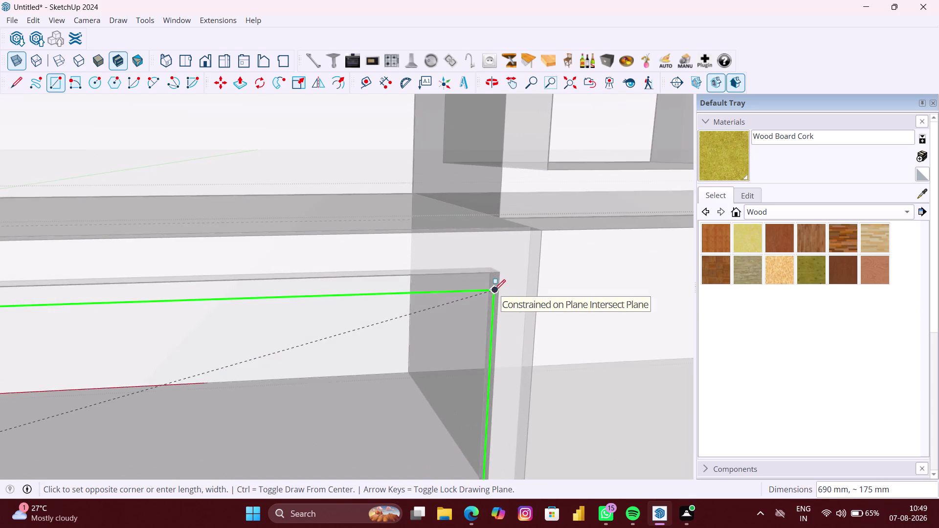
scroll(up, 3)
middle_drag(495, 291, 536, 257)
scroll(up, 3)
scroll(up, 3)
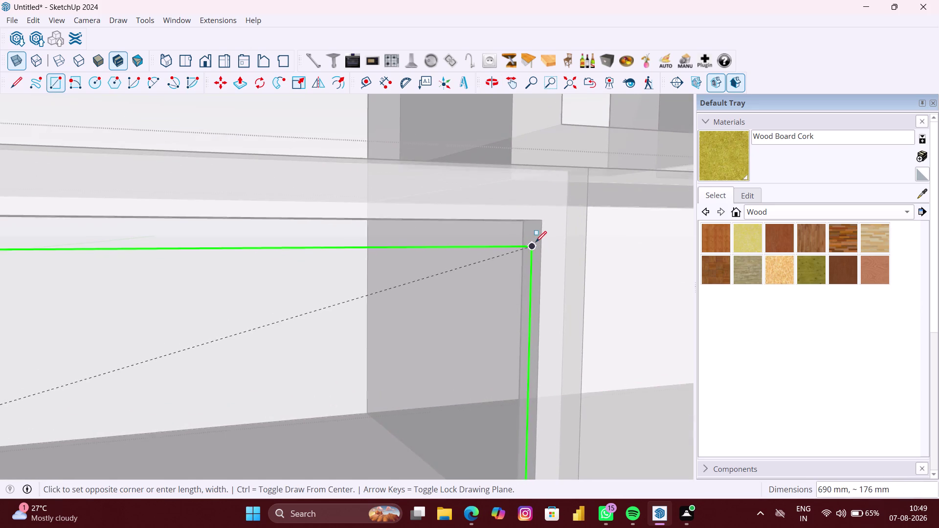
scroll(up, 3)
scroll(up, 3)
middle_drag(537, 234, 583, 195)
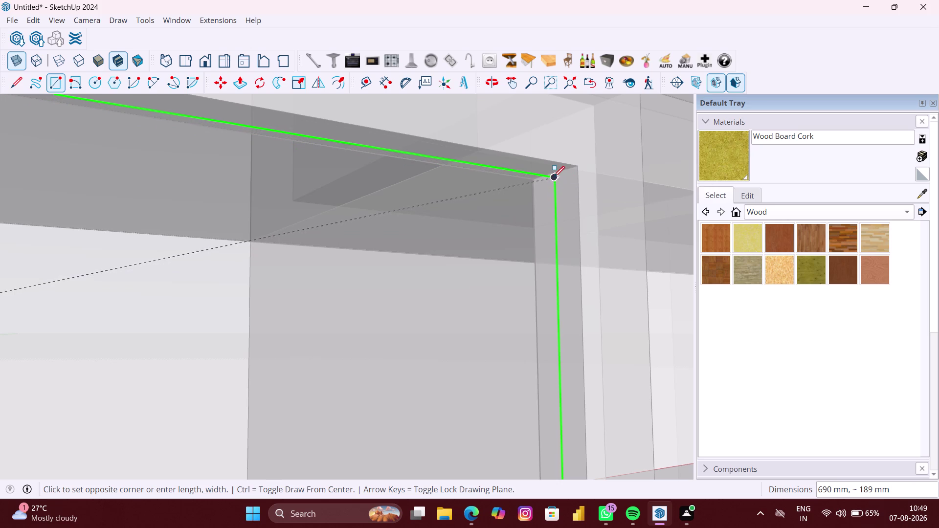
click(554, 177)
Pull the panel face out 12 mm thick.
scroll(down, 3)
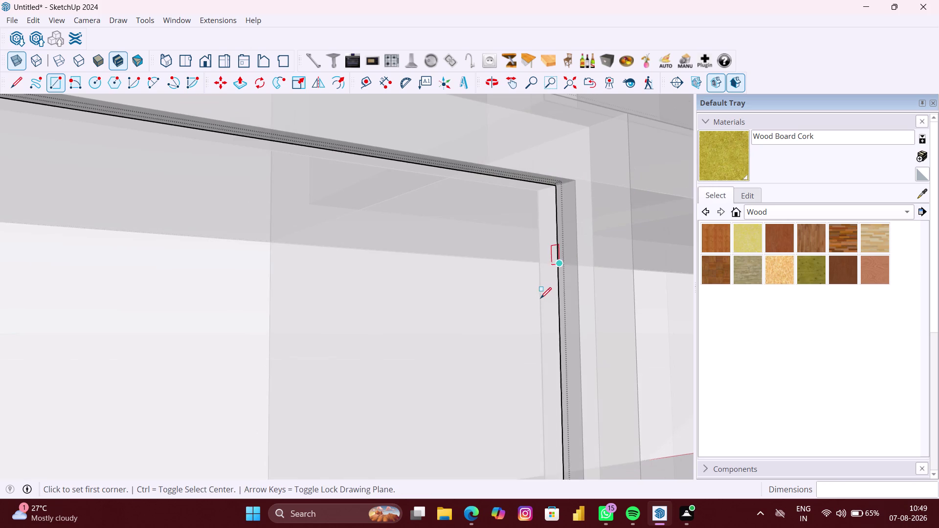
scroll(down, 3)
key(p)
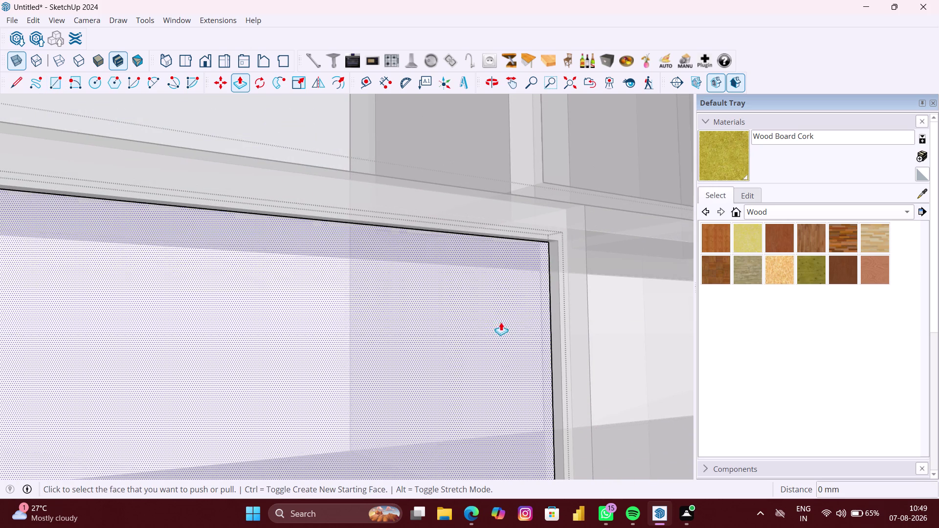
click(490, 323)
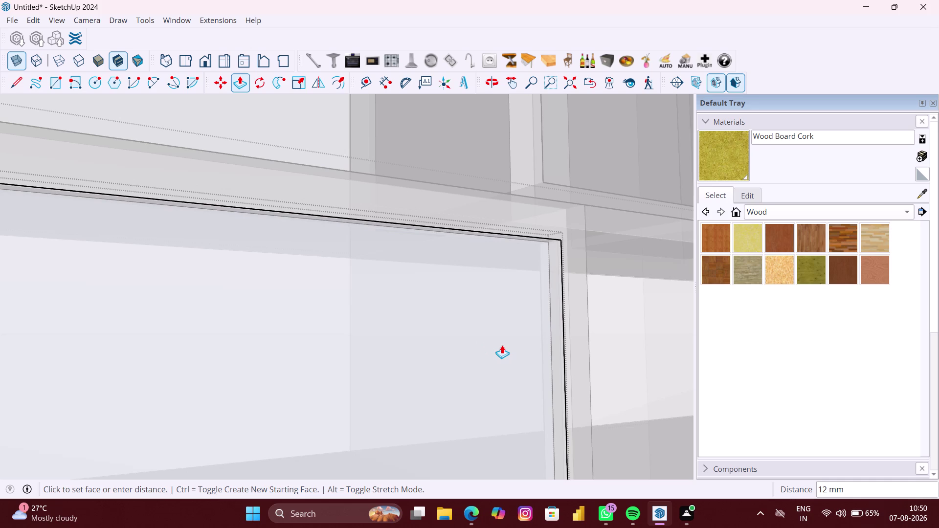
key(6)
text(MM)
key(Return)
scroll(down, 3)
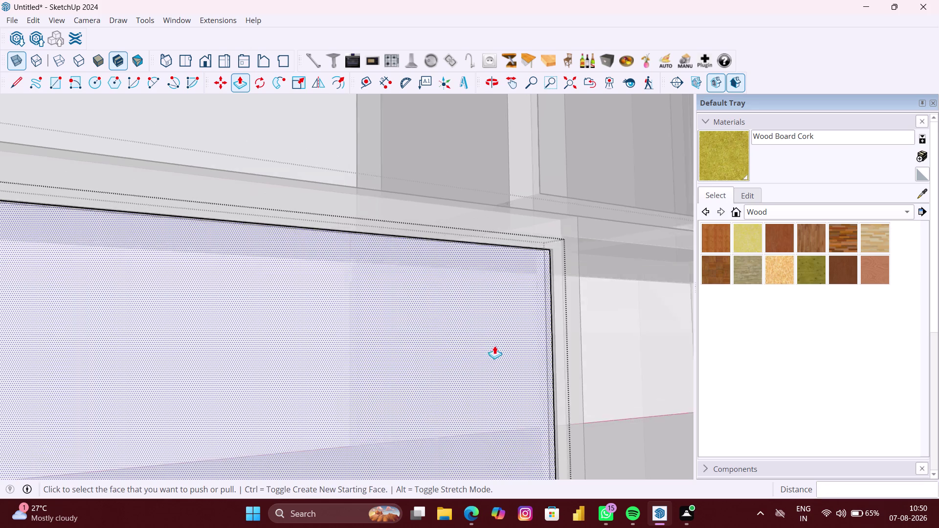
scroll(down, 3)
key(space)
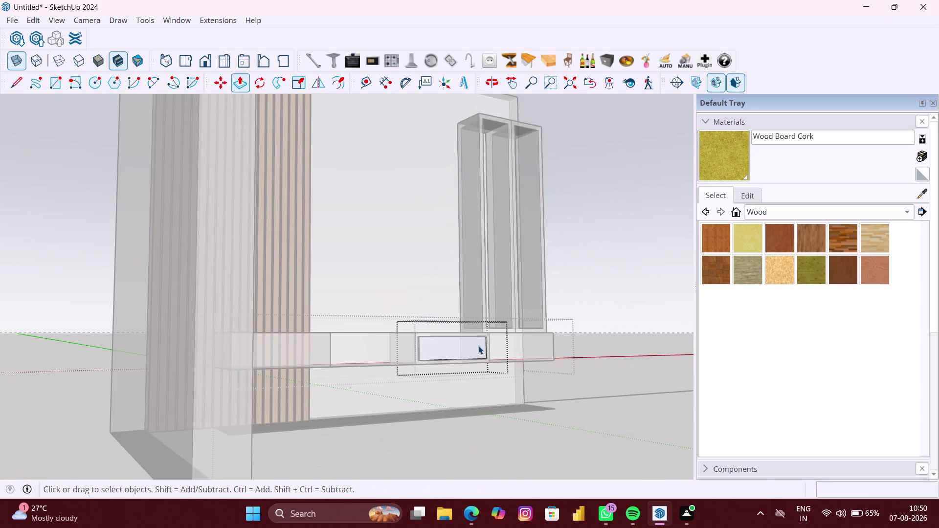
Select the new panel and view it along the TV unit.
click(87, 384)
middle_drag(533, 381, 525, 382)
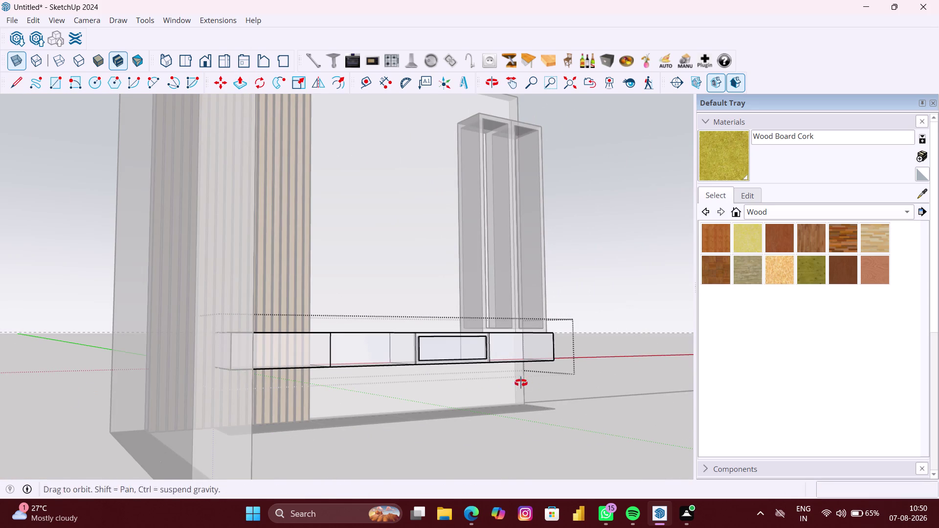
middle_drag(525, 382, 388, 409)
scroll(up, 3)
Select the grouped opening panel and start the Move tool on it.
scroll(up, 3)
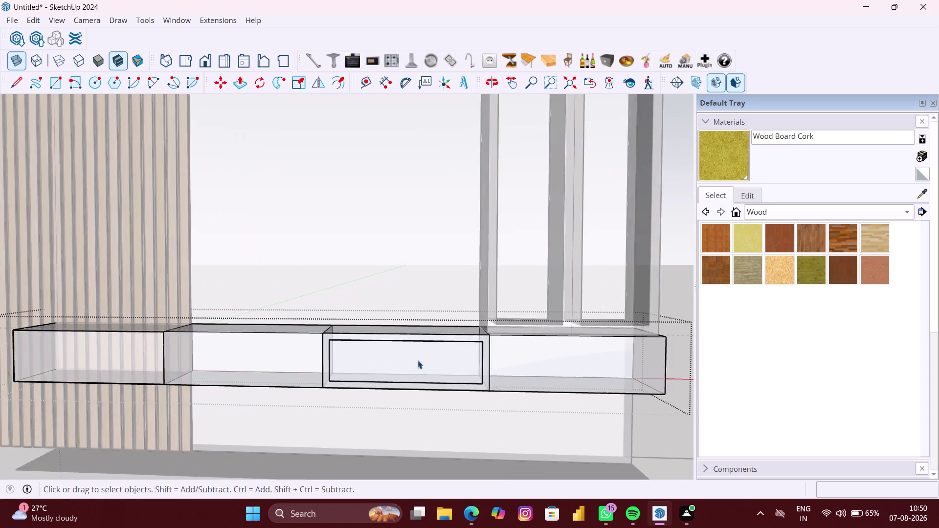
scroll(up, 3)
click(414, 368)
key(m)
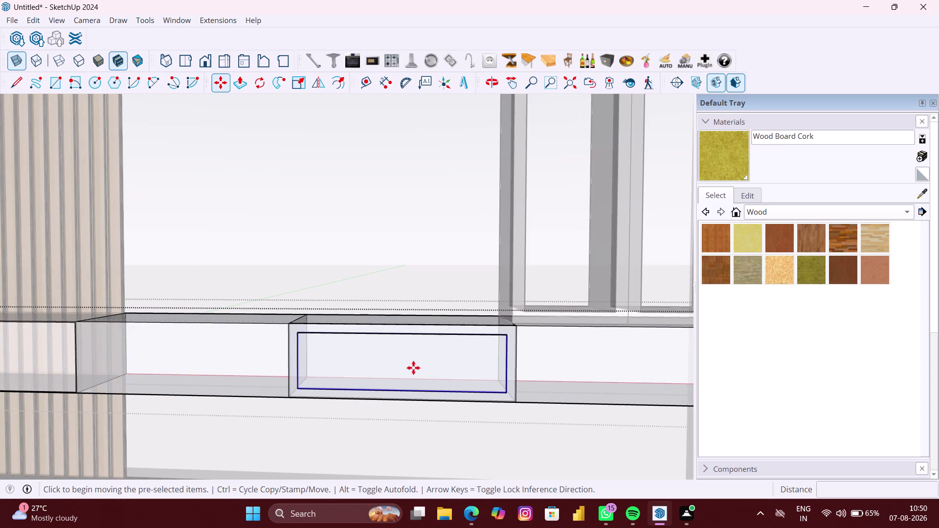
scroll(up, 3)
scroll(up, 3)
Move the panel by its lower corner 3 mm into the TV unit's opening.
middle_drag(328, 379, 238, 396)
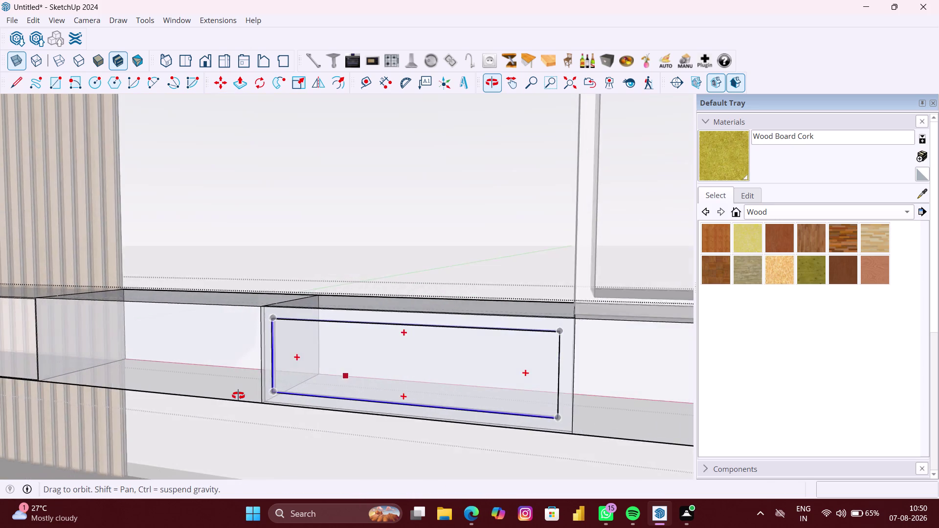
middle_drag(238, 395, 238, 396)
middle_drag(406, 355, 405, 431)
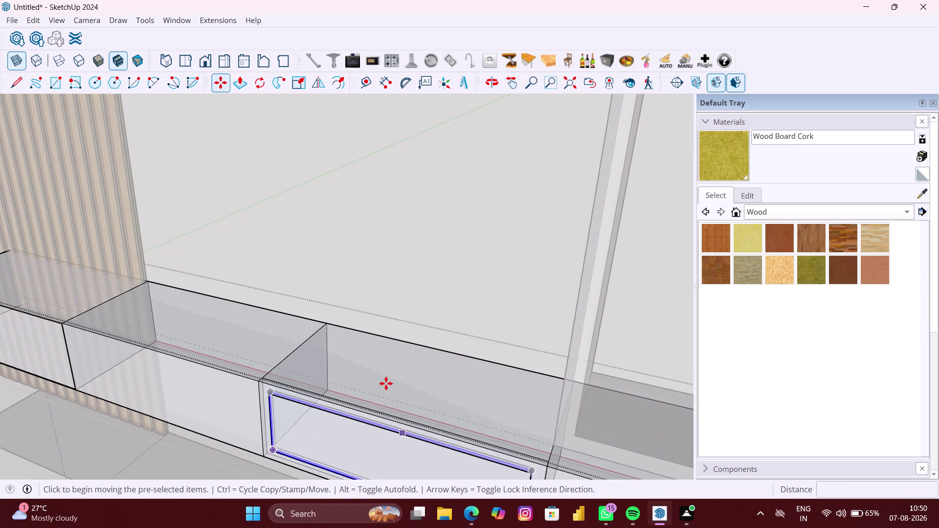
middle_drag(354, 424, 350, 364)
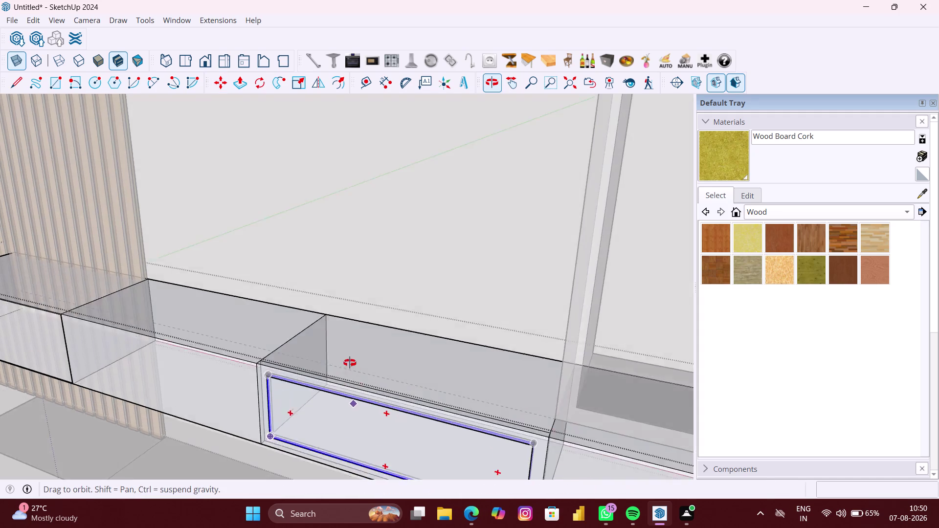
middle_drag(350, 364, 350, 363)
scroll(up, 3)
scroll(up, 3)
middle_drag(273, 377, 231, 380)
scroll(up, 3)
scroll(up, 3)
scroll(up, 3)
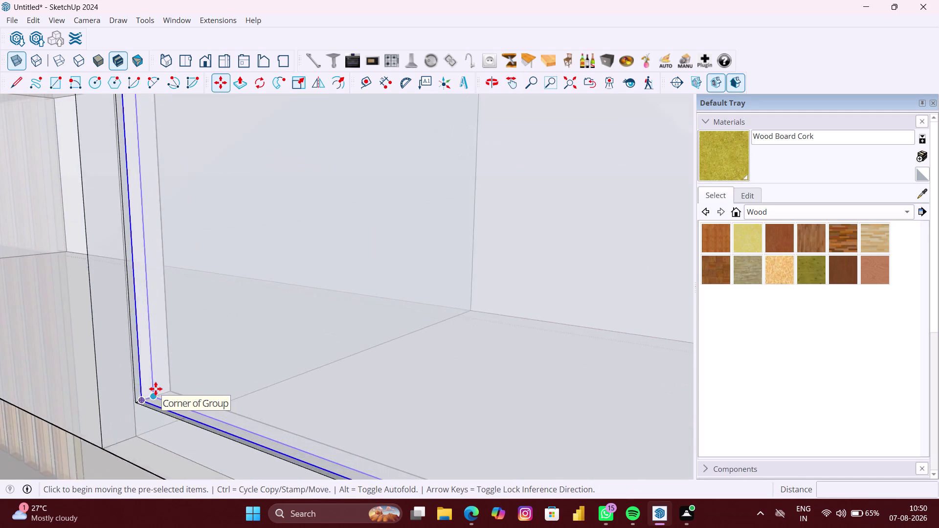
scroll(up, 3)
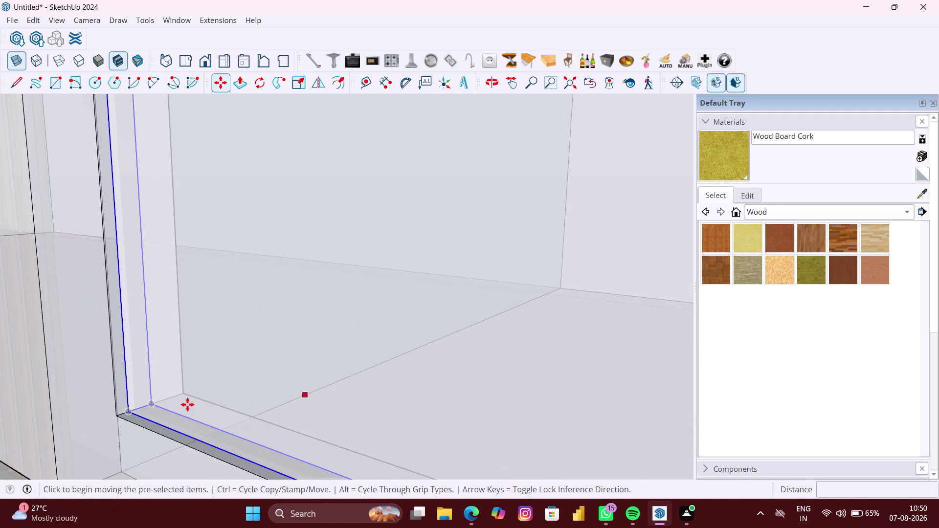
click(141, 407)
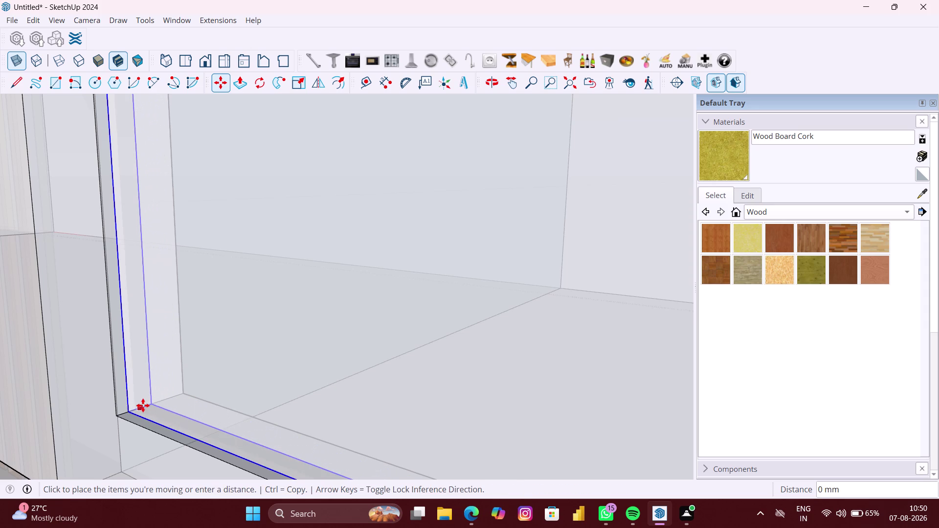
scroll(up, 3)
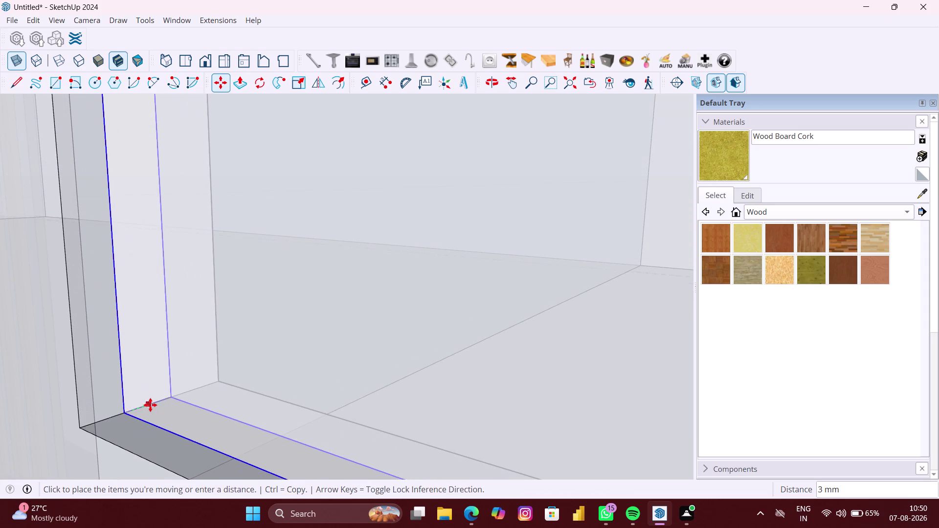
click(150, 405)
scroll(down, 3)
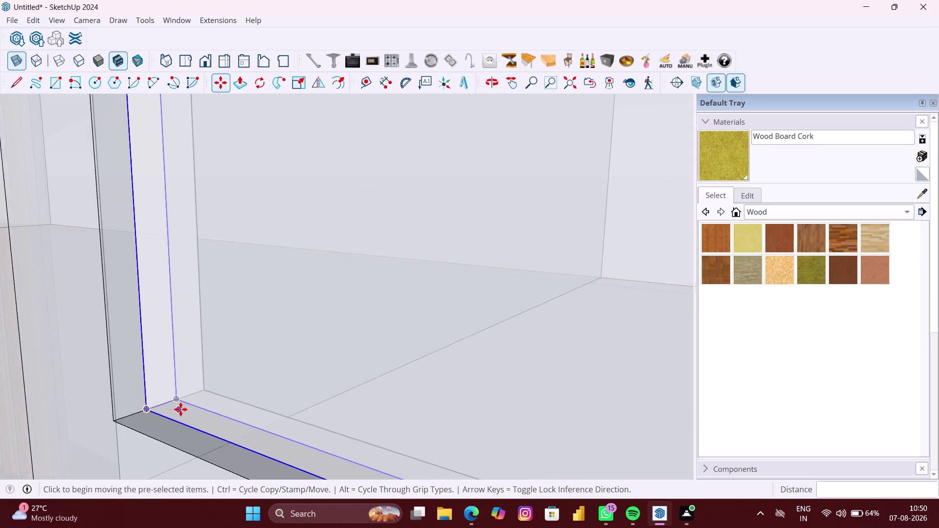
scroll(down, 3)
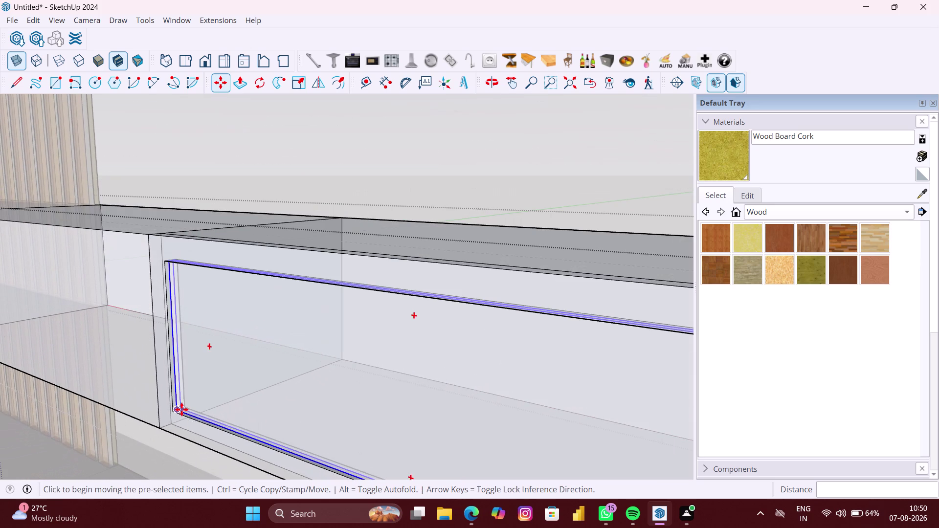
Paint the middle compartment's front panel with Translucent Glass Blue from Glass and Mirrors.
key(c)
key(b)
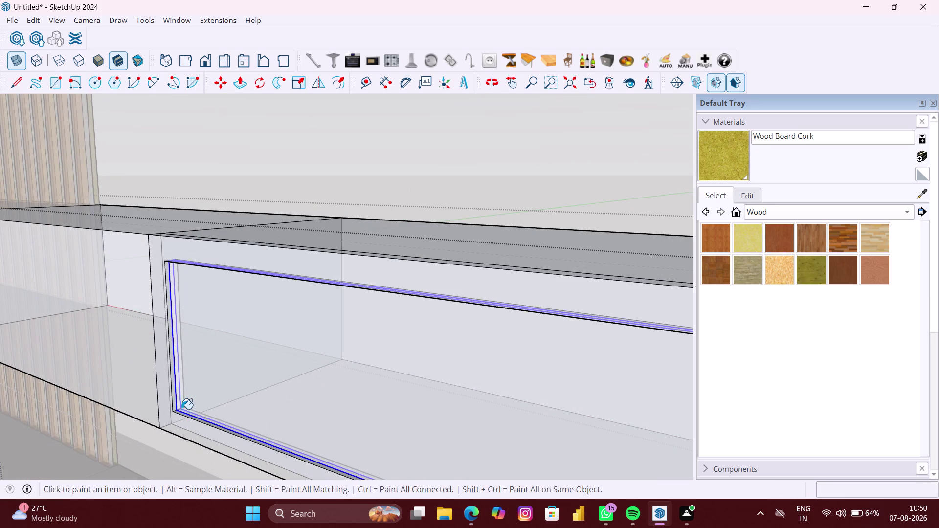
scroll(down, 3)
scroll(down, 3)
scroll(down, 3)
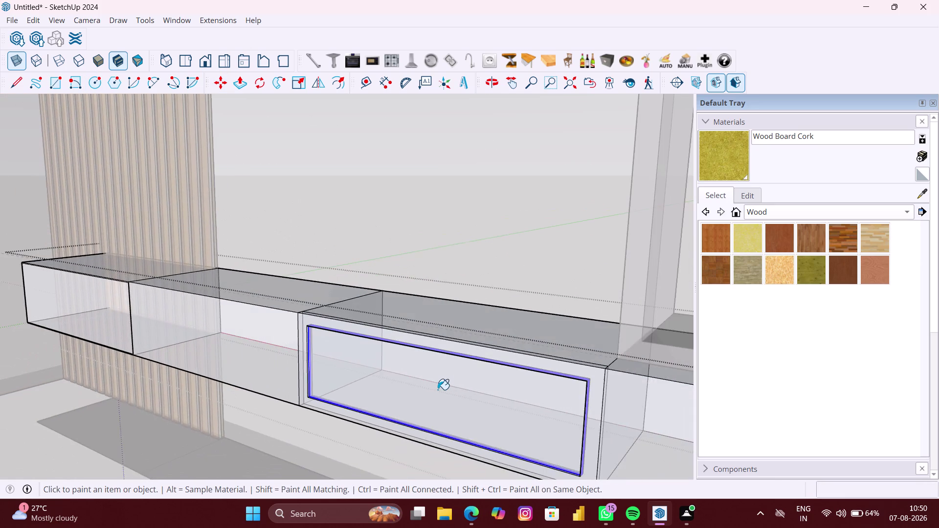
scroll(down, 3)
click(819, 216)
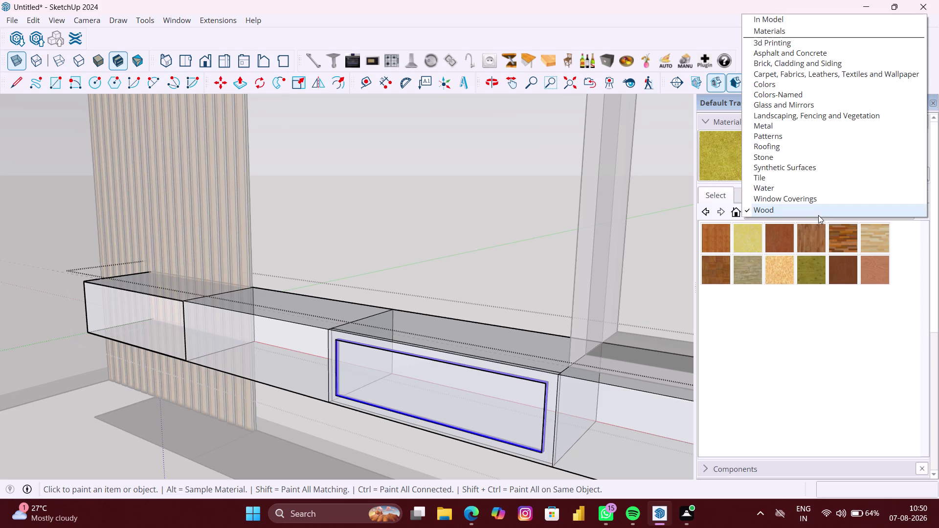
click(778, 106)
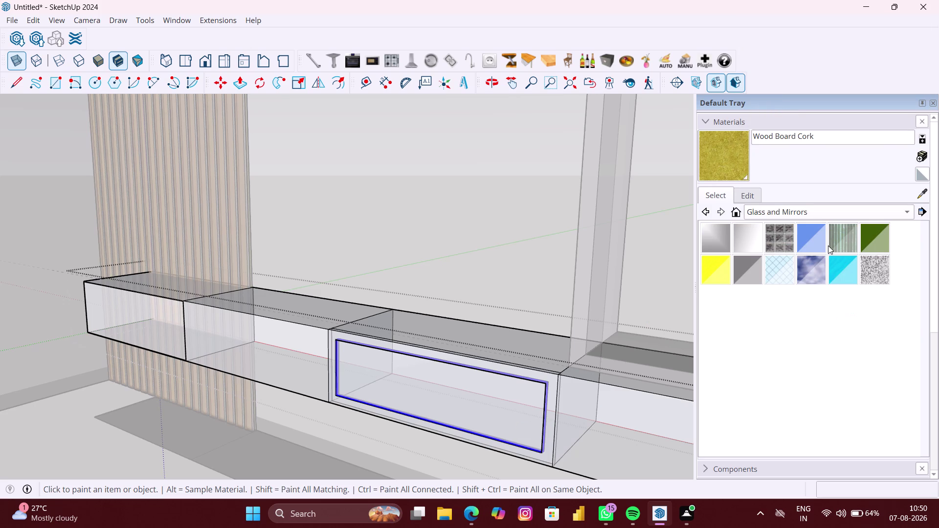
click(814, 242)
click(490, 393)
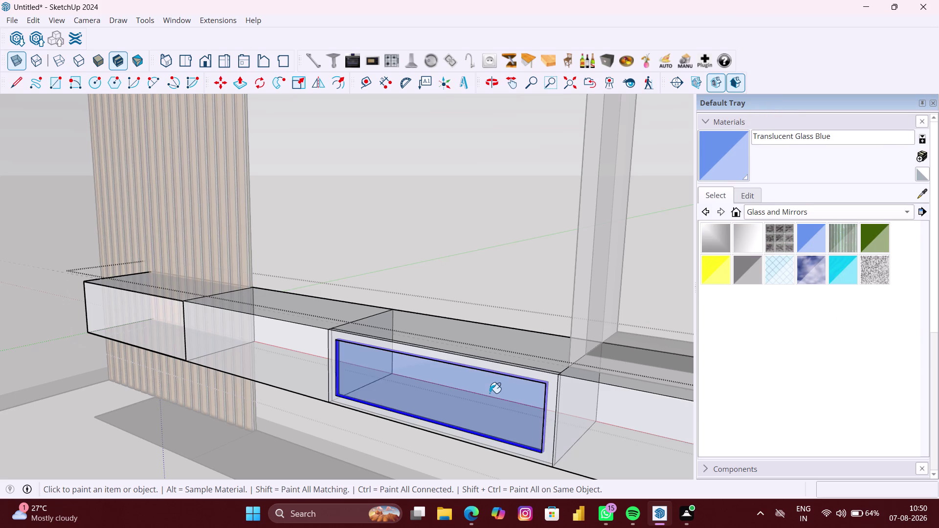
scroll(down, 3)
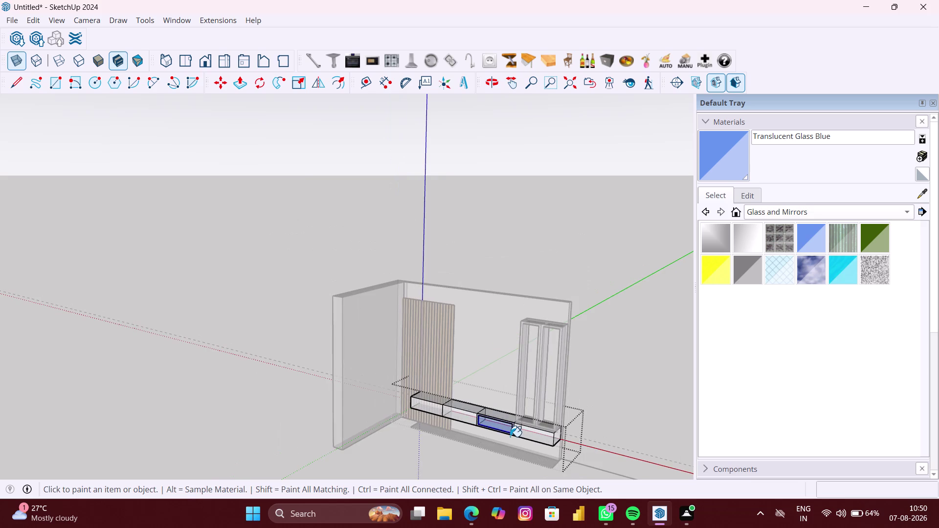
key(space)
From a back-wall front view, make the geometry around the glass panel one group.
click(669, 392)
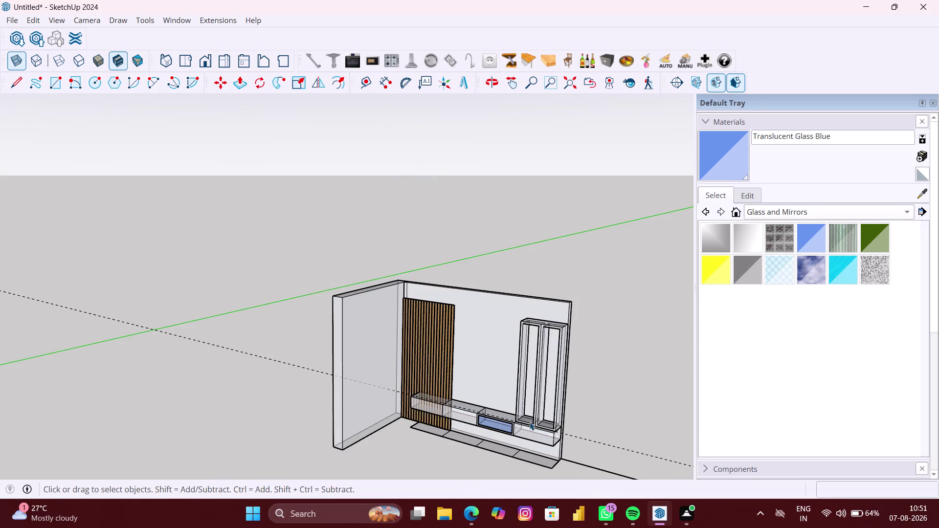
middle_drag(539, 423, 632, 442)
scroll(up, 3)
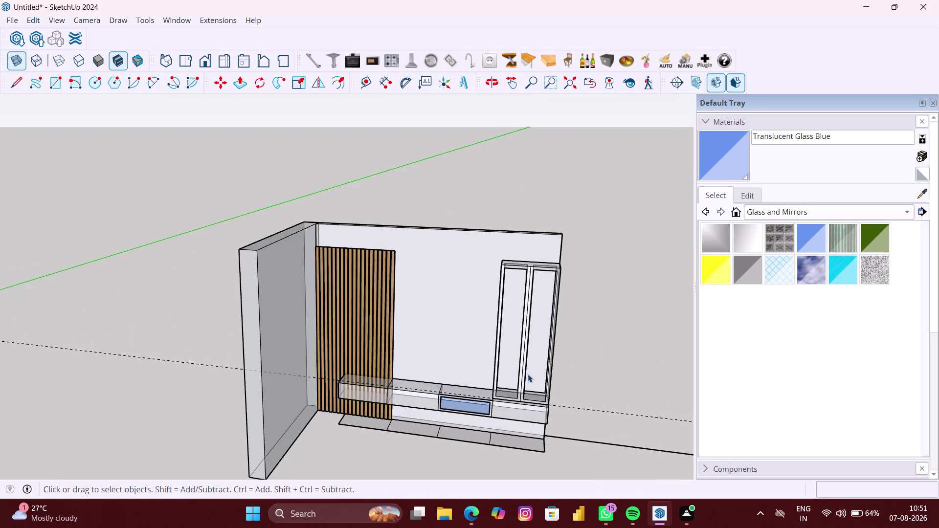
middle_drag(528, 375, 585, 341)
scroll(up, 3)
middle_drag(609, 332, 574, 307)
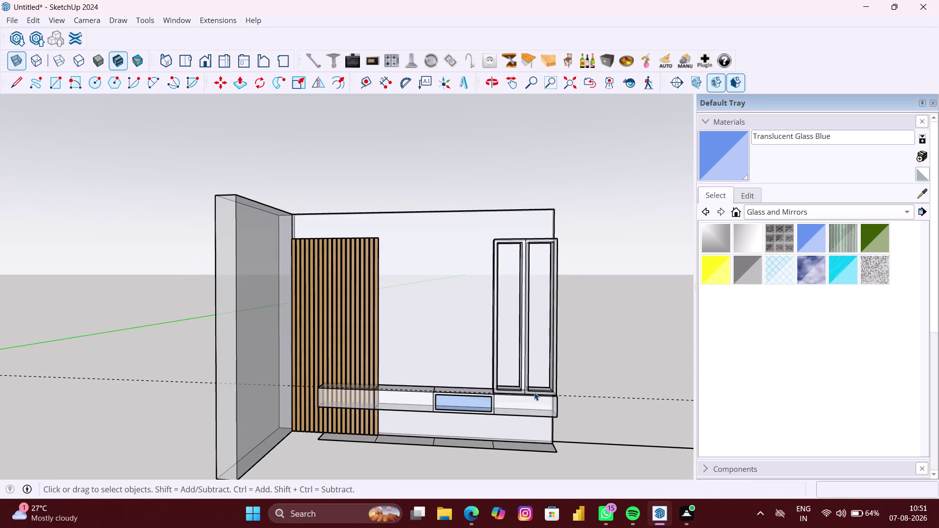
right_click(633, 338)
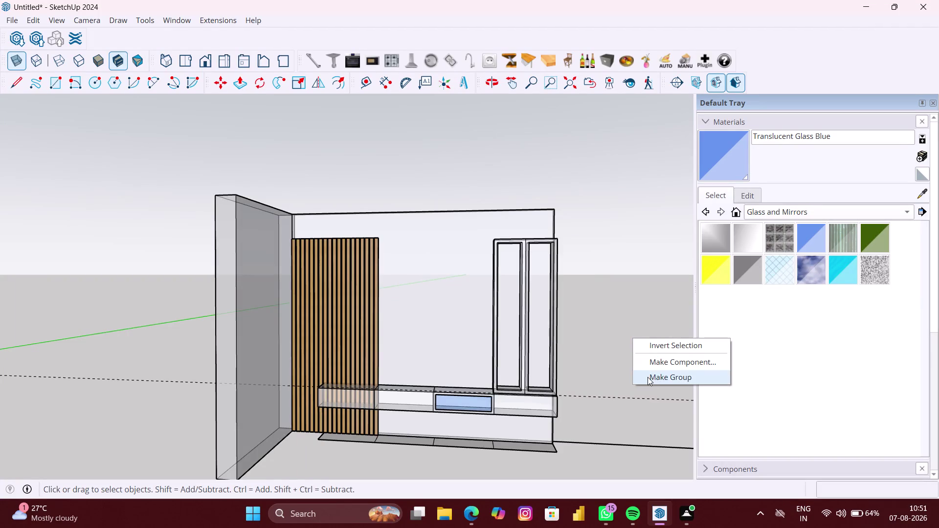
click(648, 377)
scroll(up, 3)
middle_drag(532, 281, 490, 281)
scroll(up, 3)
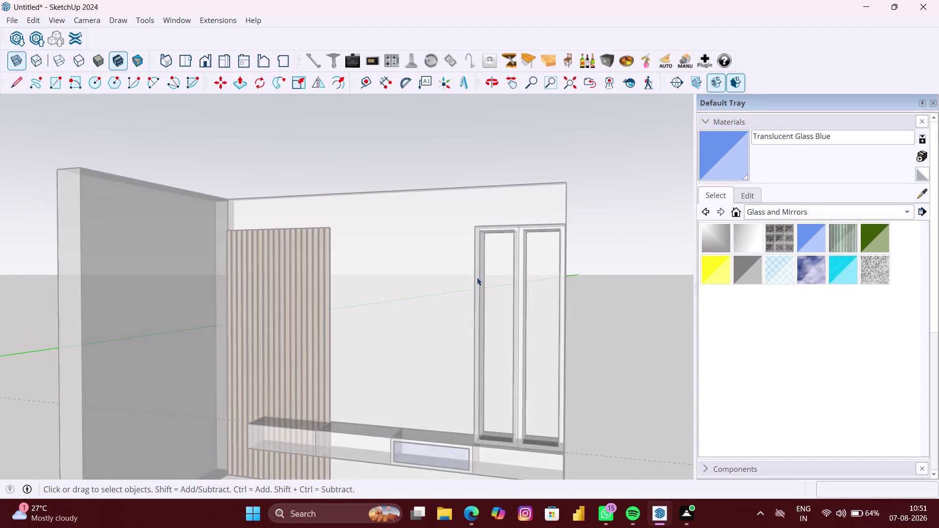
scroll(up, 3)
Select the glass cabinet and enter its group for editing.
key(r)
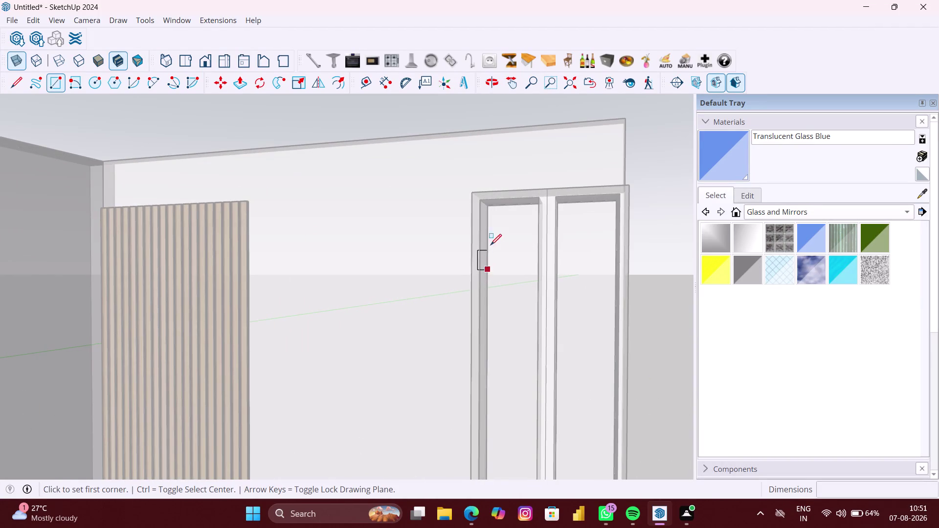
scroll(up, 3)
scroll(up, 3)
scroll(up, 3)
key(space)
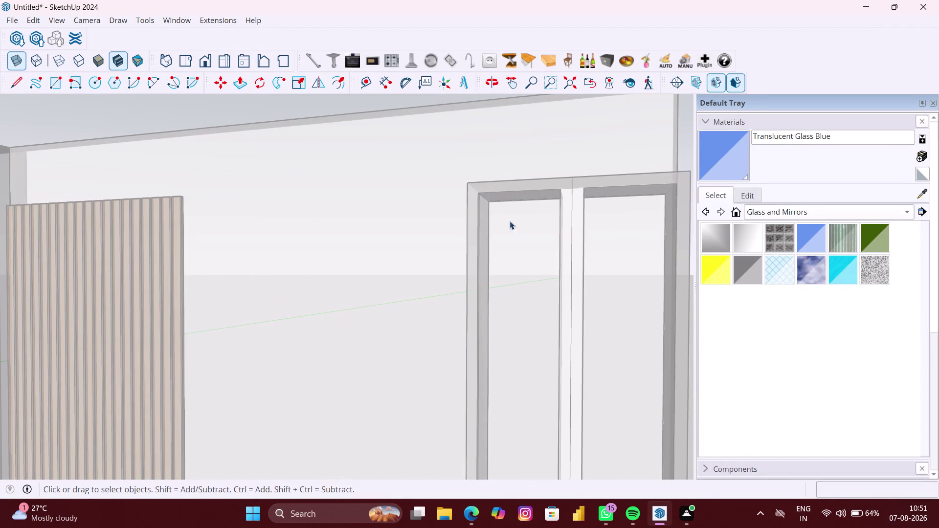
scroll(down, 3)
click(612, 244)
scroll(up, 3)
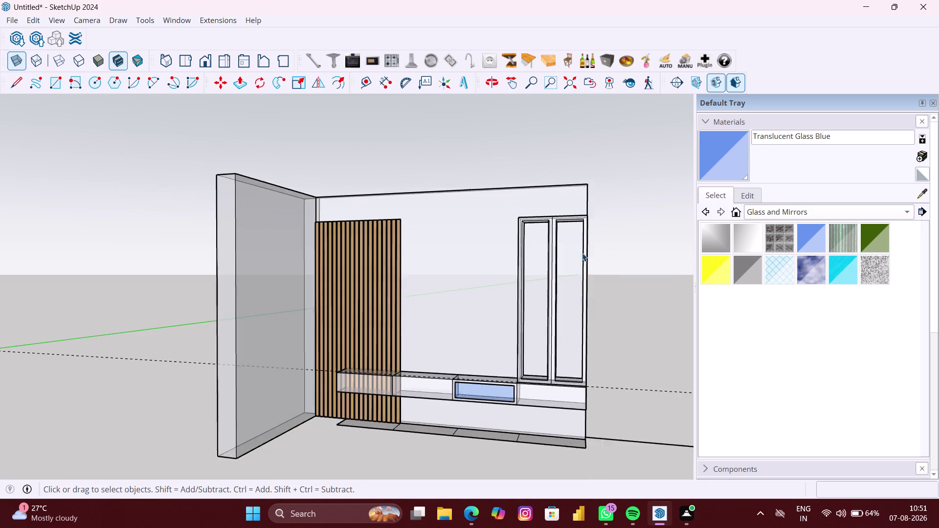
scroll(up, 3)
scroll(up, 3)
middle_drag(485, 302, 480, 303)
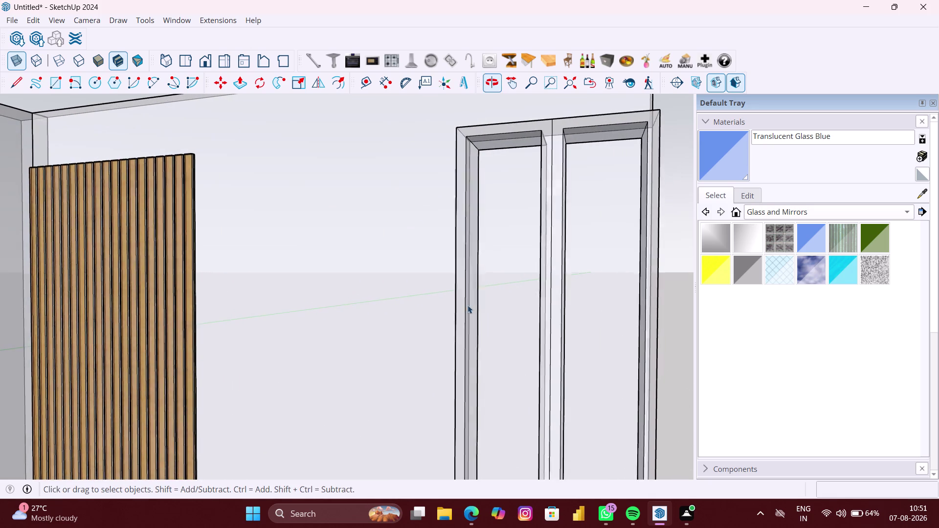
click(457, 311)
double_click(458, 314)
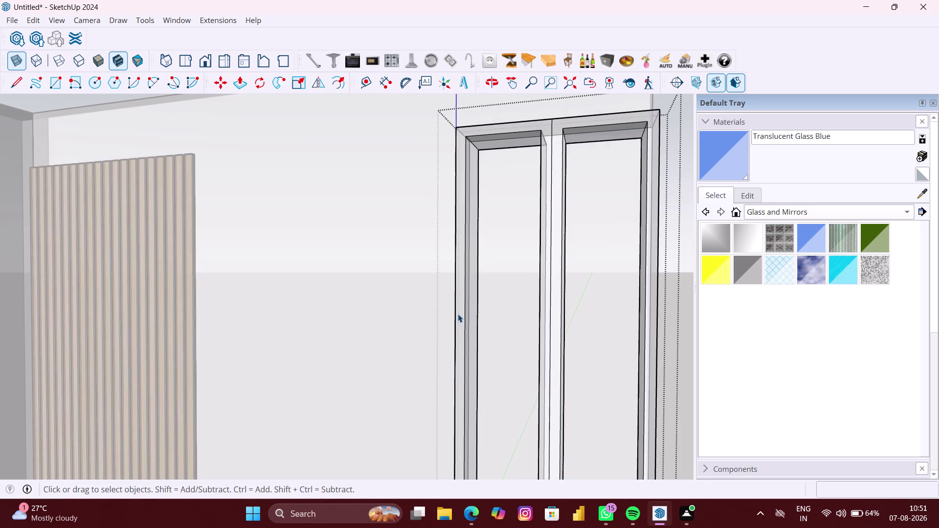
Push/pull the cabinet's left side face out by 18 mm.
key(p)
scroll(up, 3)
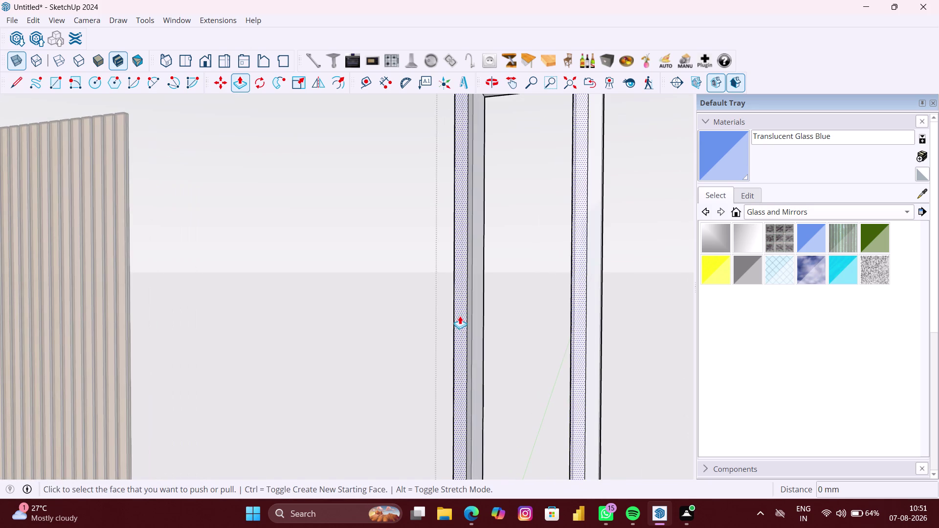
middle_drag(460, 316, 428, 313)
click(429, 312)
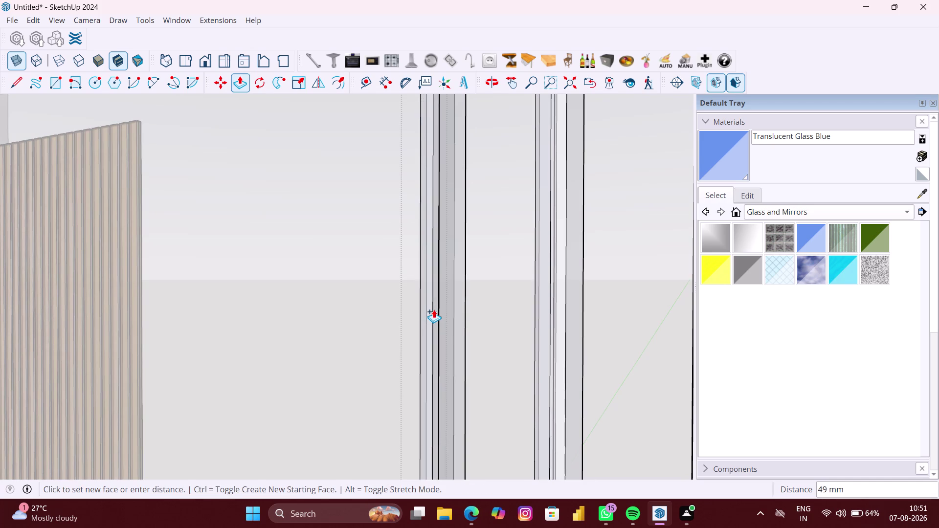
text(18MM)
key(Return)
key(space)
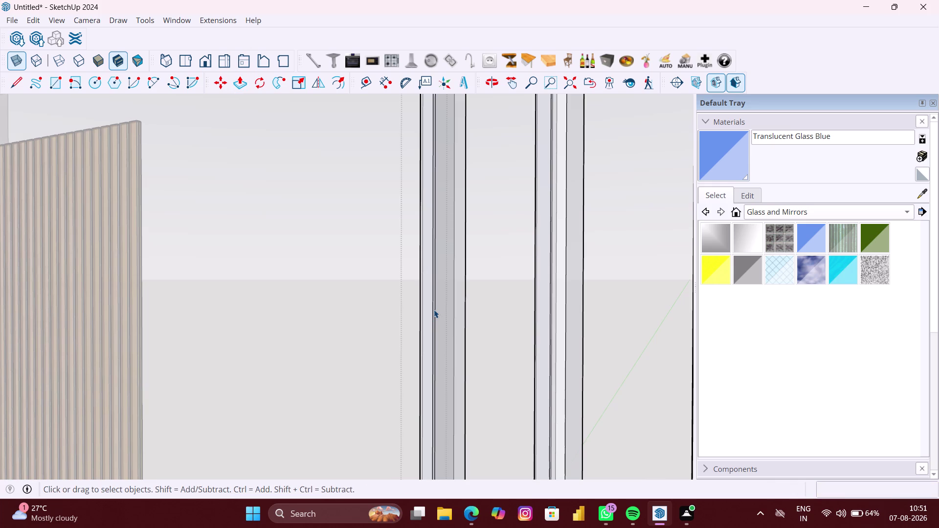
scroll(down, 3)
scroll(up, 3)
key(r)
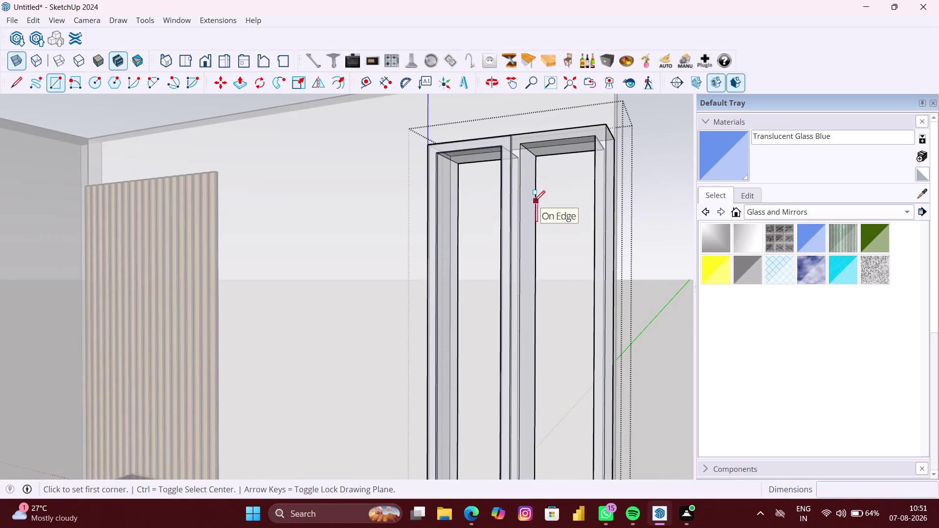
Group the loose geometry inside the glass cabinet.
key(space)
scroll(down, 3)
right_click(650, 245)
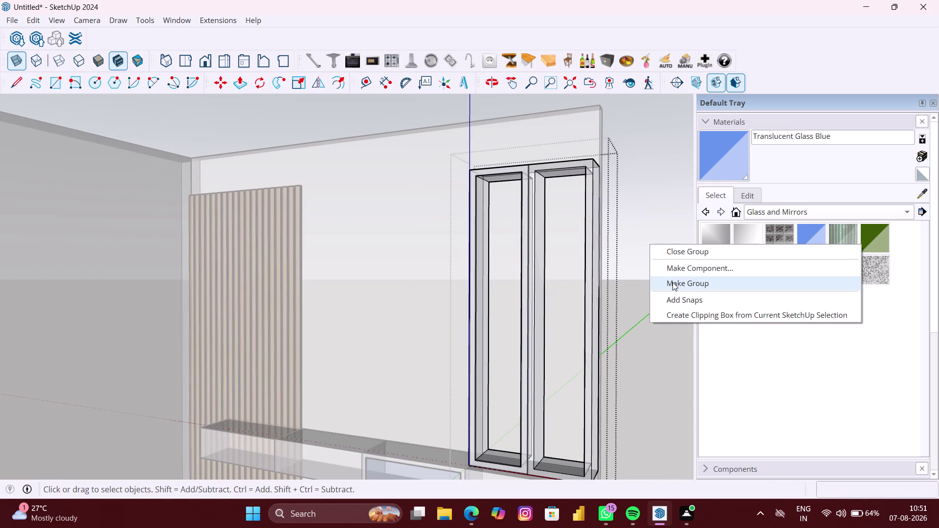
click(673, 282)
scroll(up, 3)
scroll(up, 3)
Start a rectangle at the inner top corner of the left door frame.
key(r)
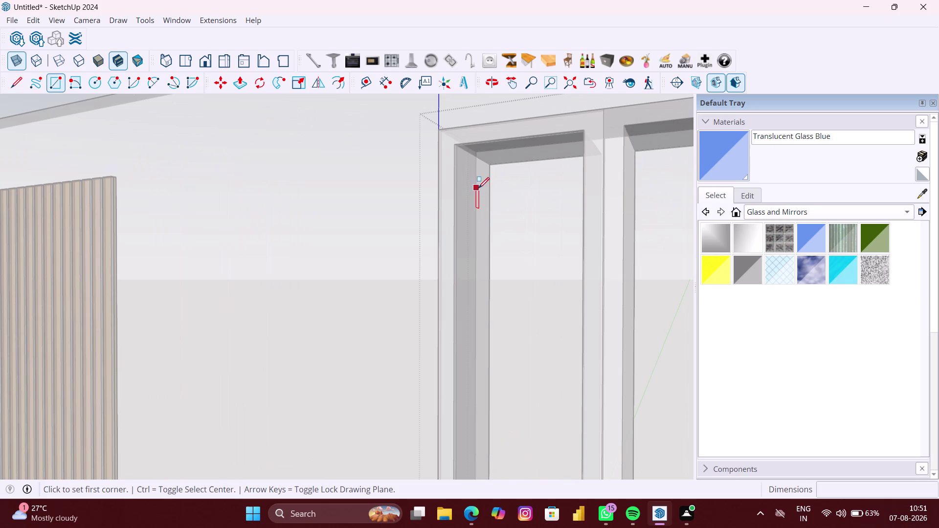
scroll(up, 3)
scroll(up, 3)
middle_drag(461, 146, 461, 146)
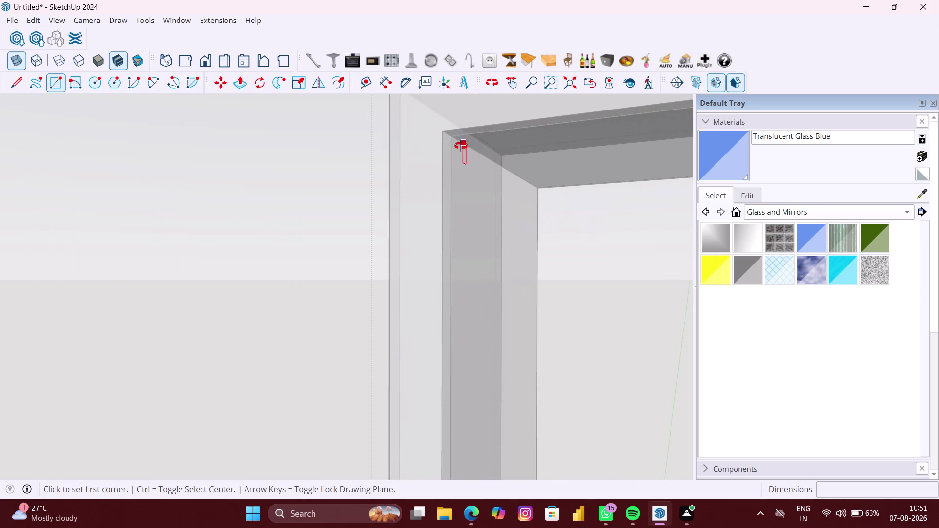
middle_drag(460, 146, 449, 133)
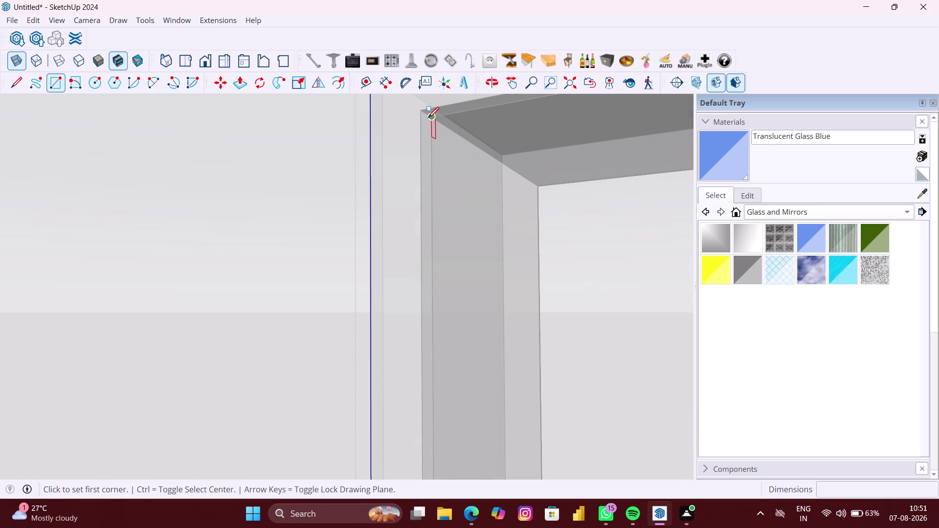
scroll(up, 3)
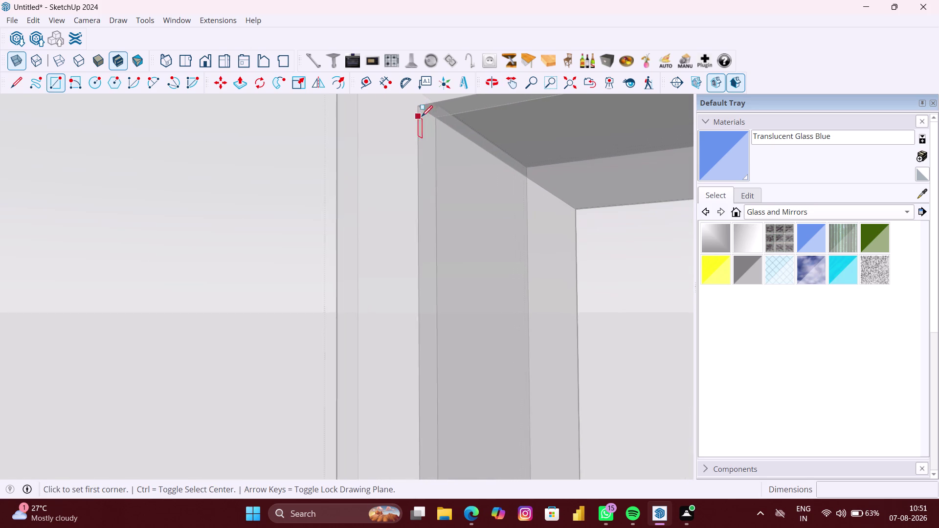
click(430, 115)
scroll(down, 3)
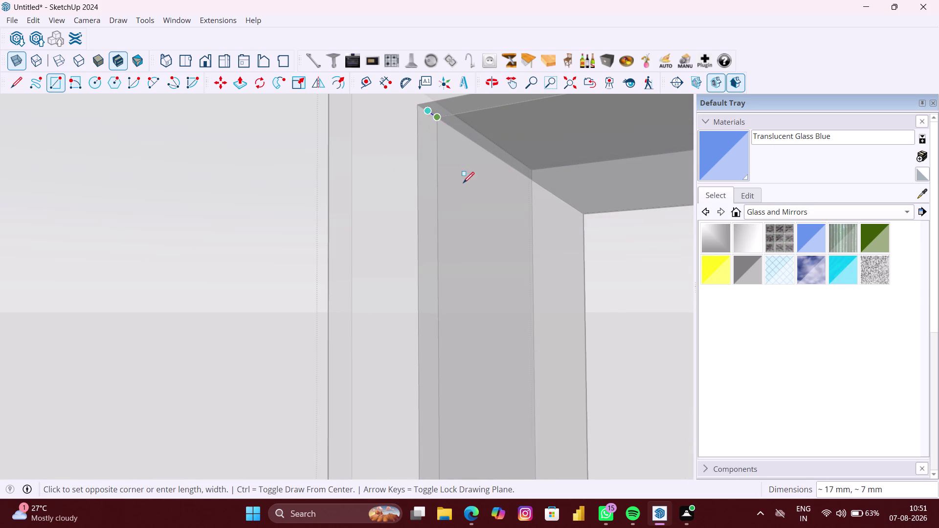
scroll(down, 3)
key(Left)
scroll(down, 3)
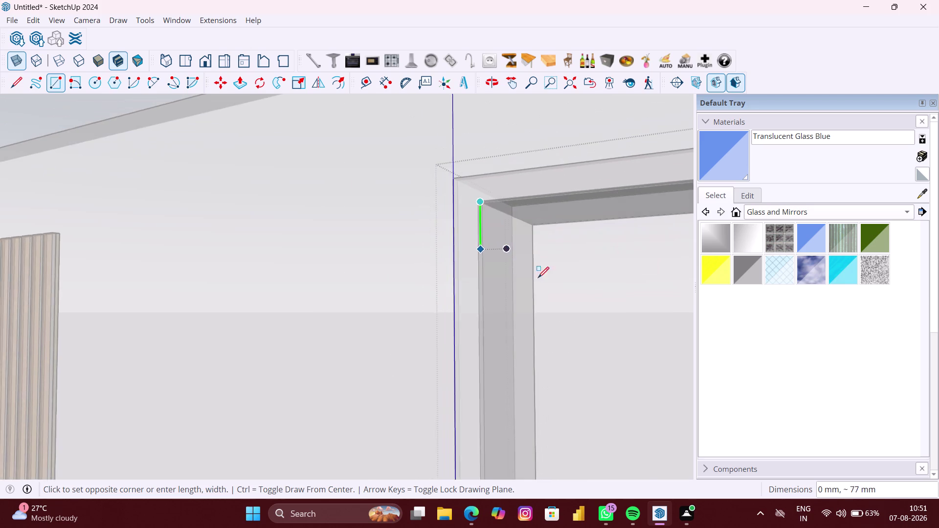
scroll(down, 3)
Finish the 295 × 1850 mm rectangle at the door frame's bottom corner.
middle_drag(556, 298, 619, 368)
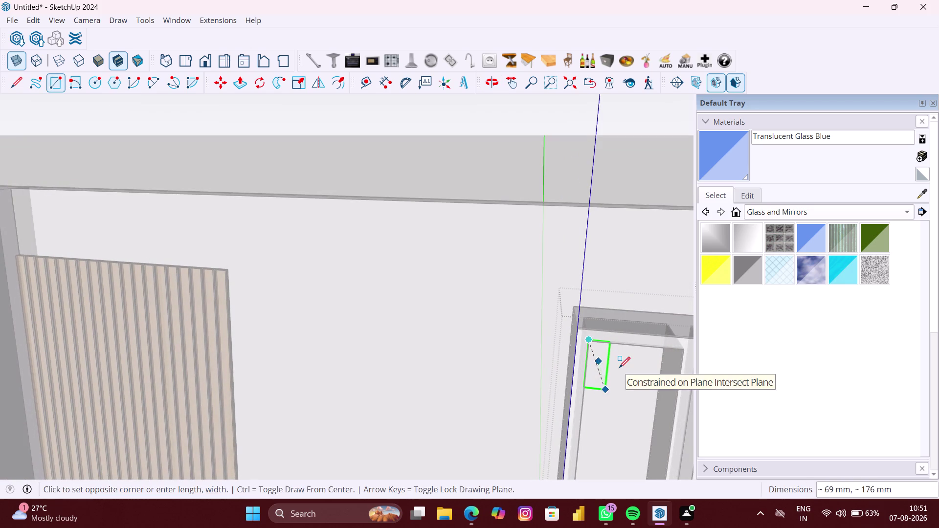
middle_drag(617, 367, 513, 102)
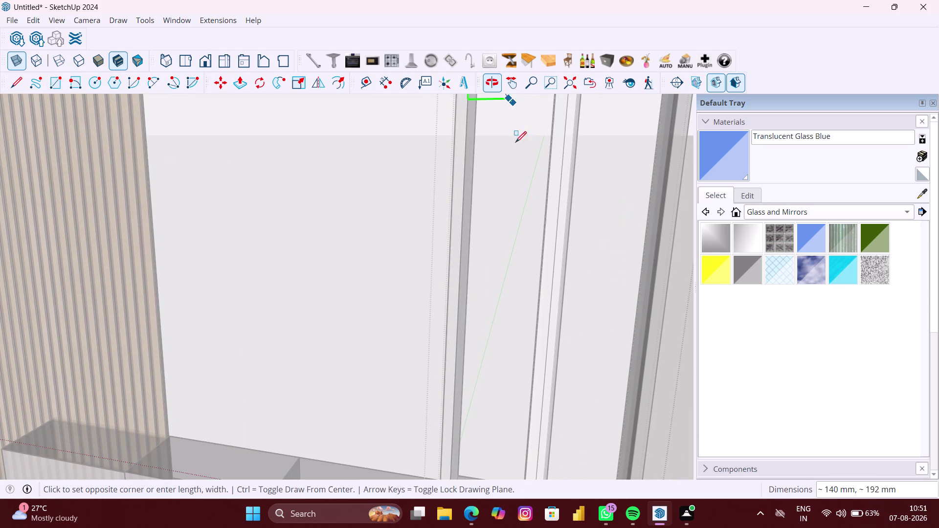
scroll(down, 3)
middle_drag(516, 417, 522, 407)
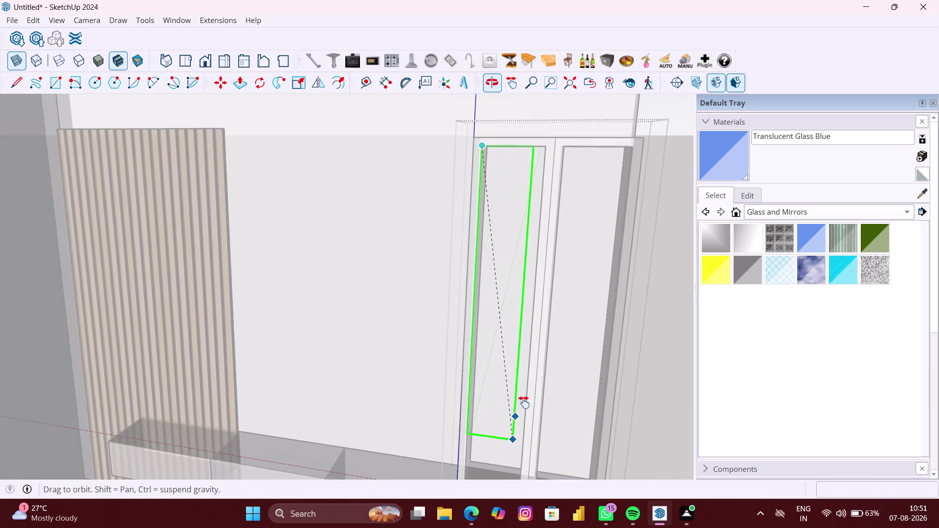
middle_drag(522, 406, 557, 322)
scroll(up, 3)
scroll(up, 3)
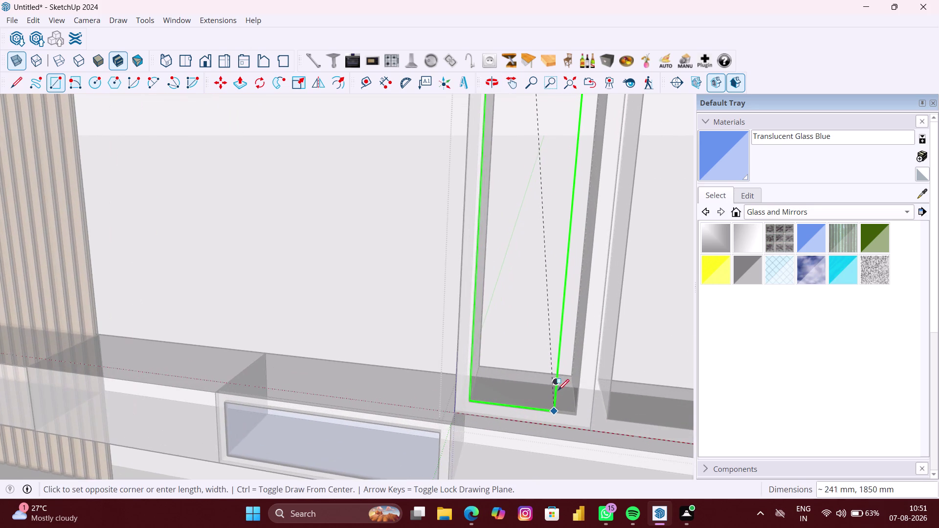
scroll(up, 3)
scroll(up, 3)
scroll(up, 3)
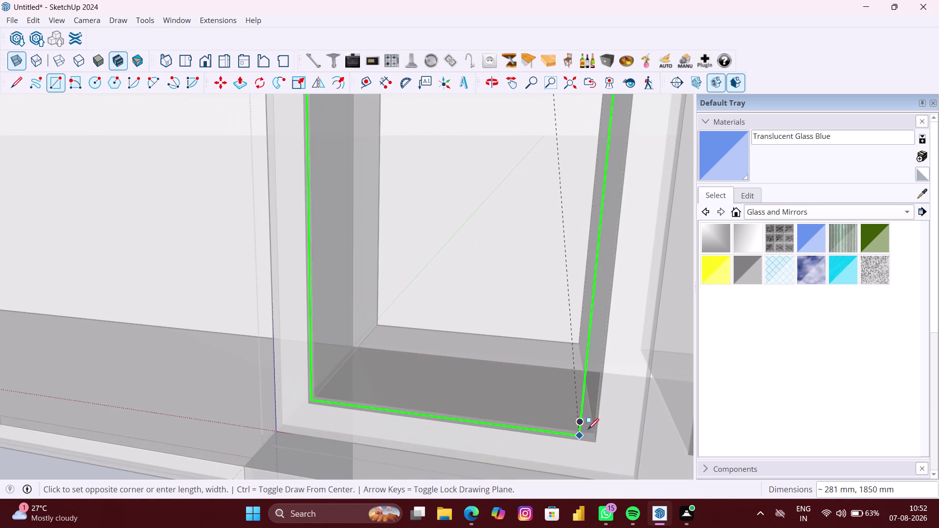
scroll(up, 3)
middle_drag(592, 434, 636, 442)
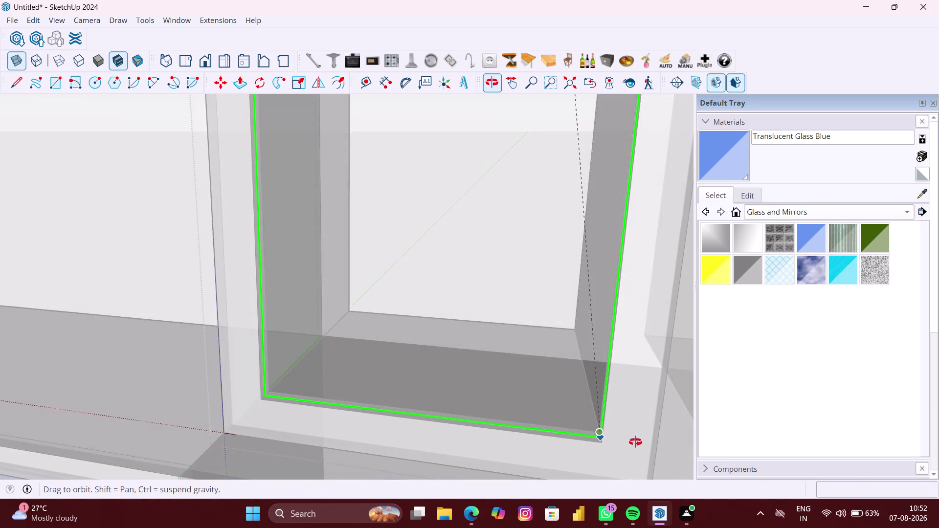
middle_drag(636, 442, 653, 447)
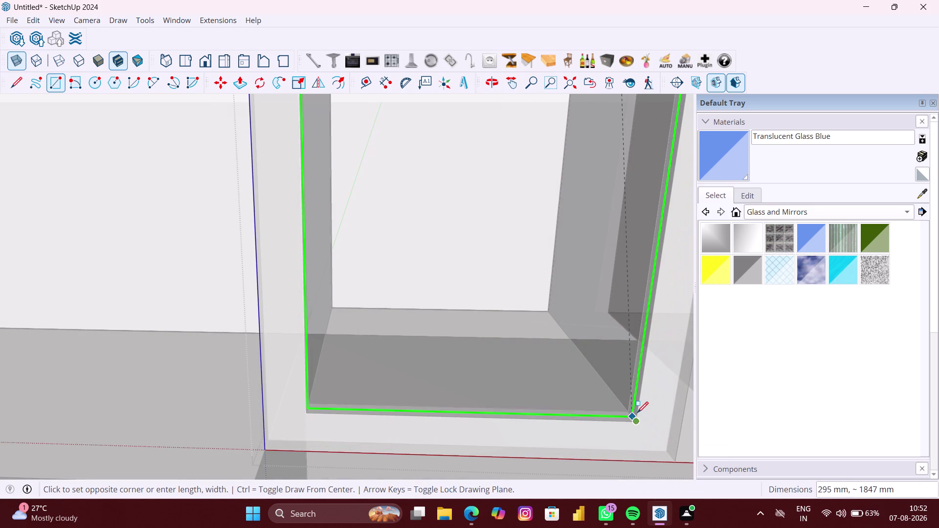
scroll(up, 3)
scroll(up, 3)
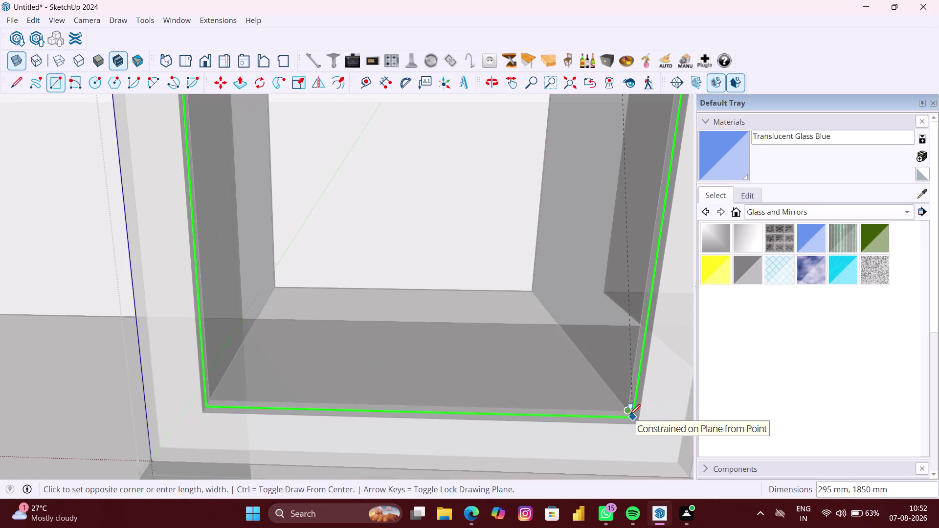
scroll(up, 3)
middle_drag(632, 417, 641, 420)
click(635, 414)
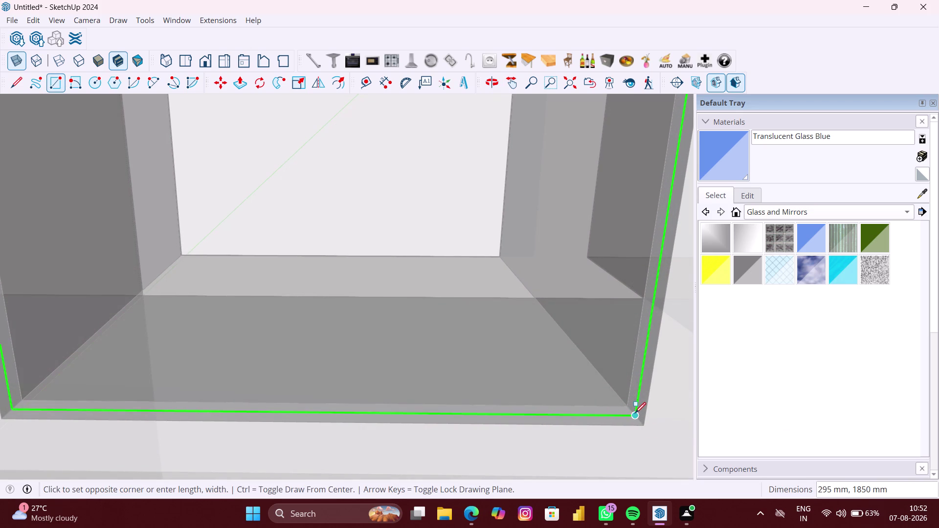
scroll(down, 3)
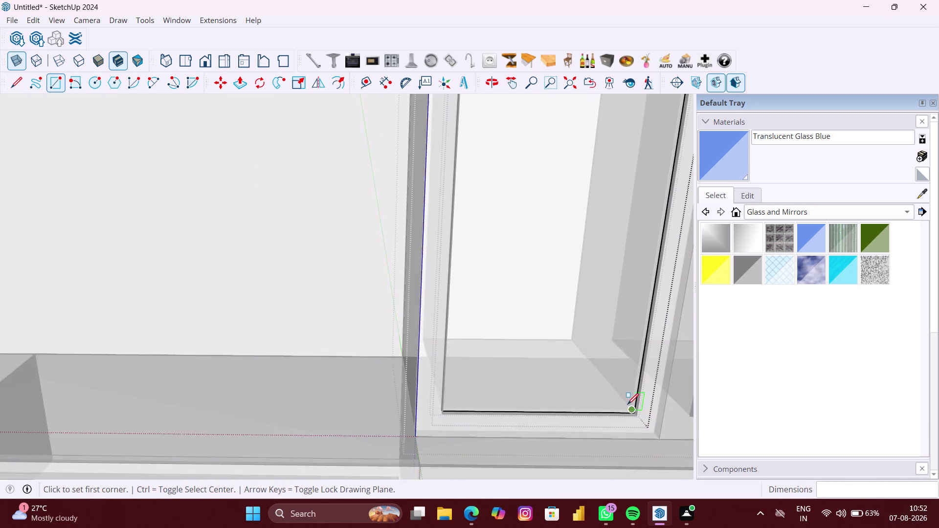
Push/pull the new door panel face to 6 mm thick.
key(p)
click(593, 322)
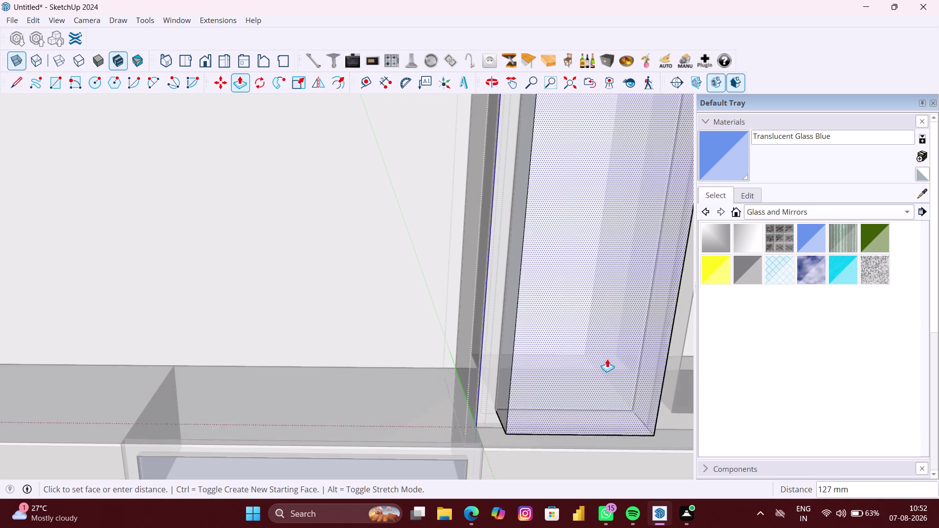
key(6)
text(M)
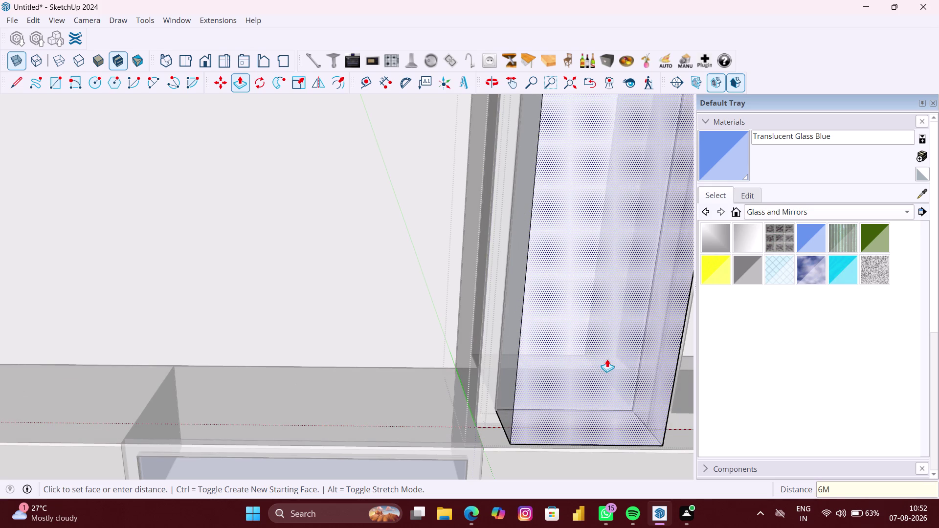
text(M)
key(Return)
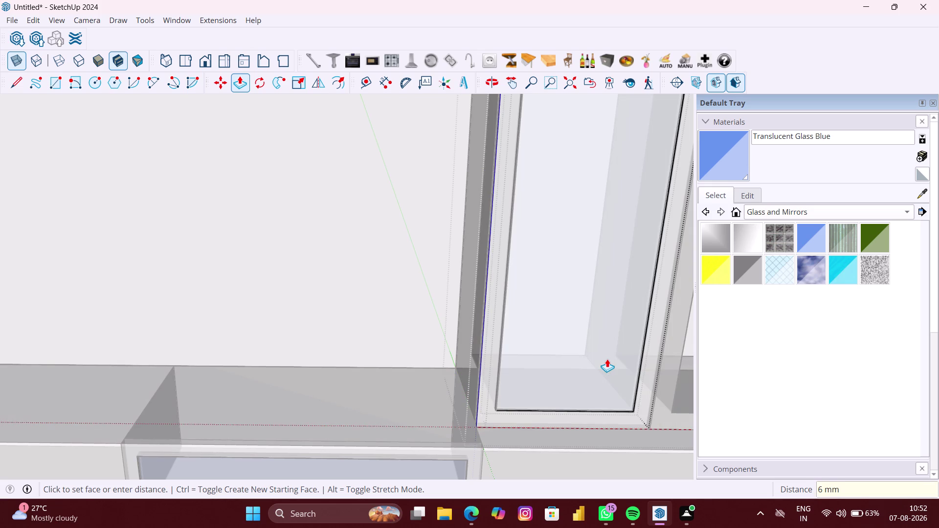
key(space)
scroll(down, 3)
middle_drag(594, 358, 594, 358)
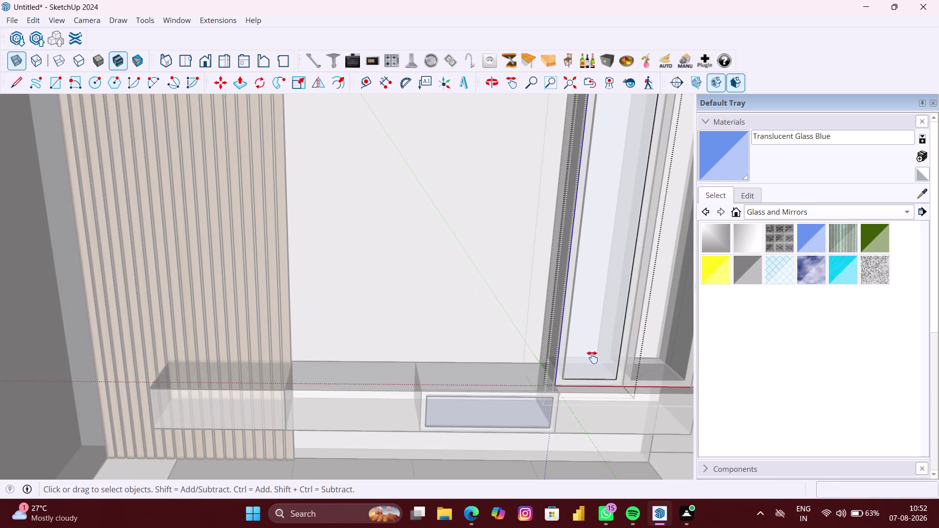
middle_drag(593, 357, 280, 372)
middle_drag(408, 338, 401, 339)
middle_drag(420, 249, 414, 387)
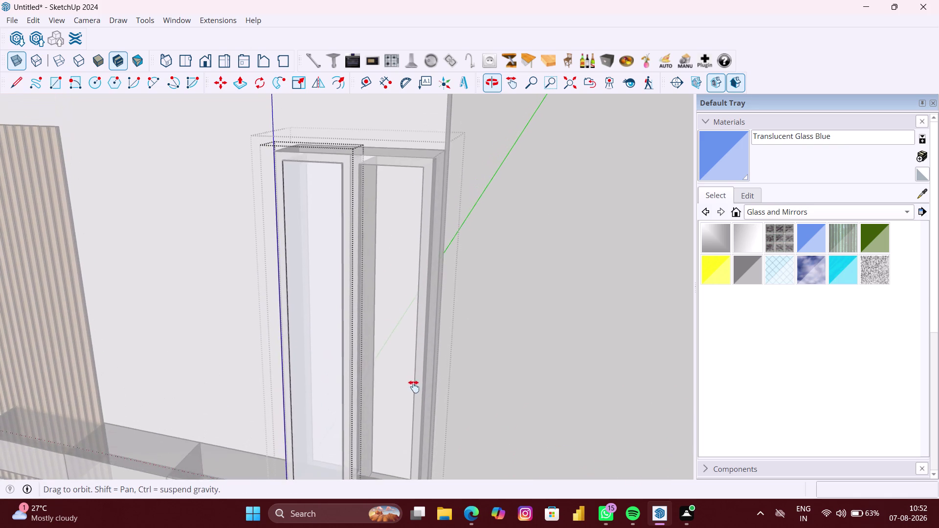
middle_drag(414, 387, 413, 388)
scroll(up, 3)
middle_drag(391, 192, 355, 163)
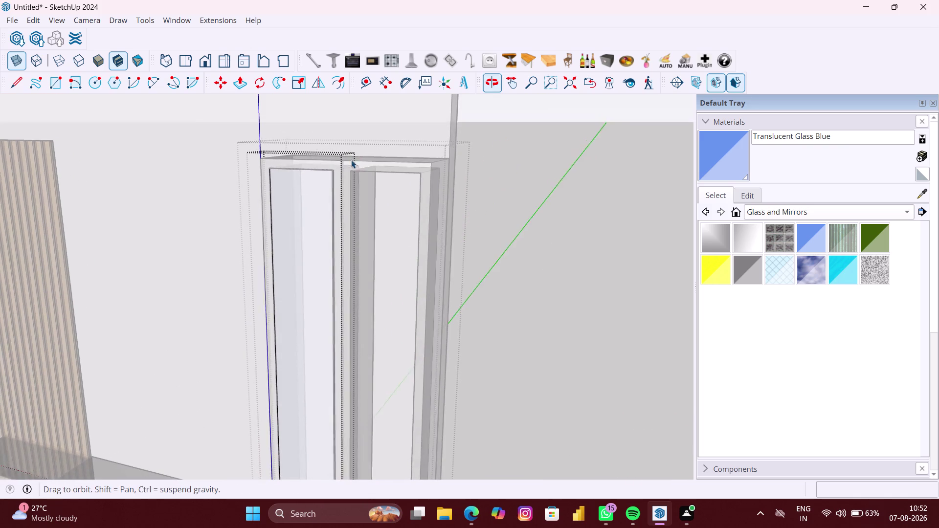
key(r)
scroll(up, 3)
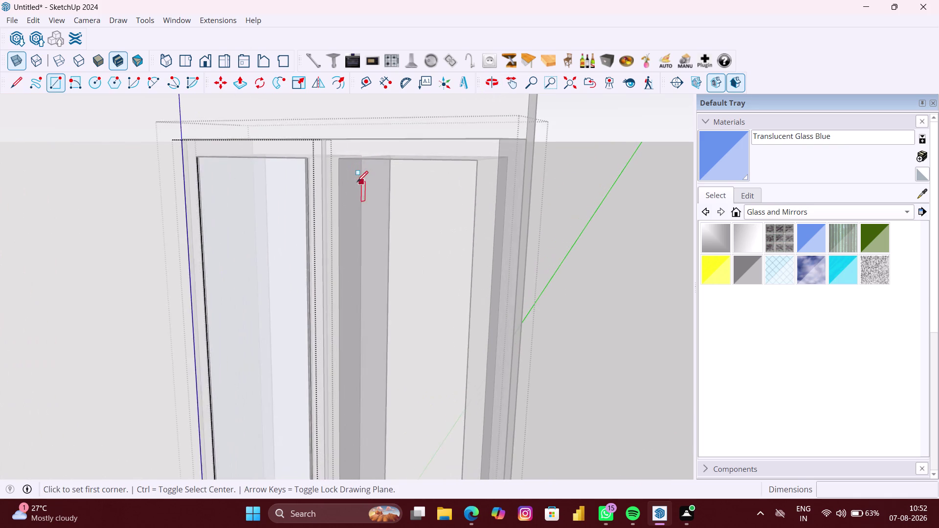
middle_drag(358, 182, 337, 155)
scroll(up, 3)
scroll(up, 3)
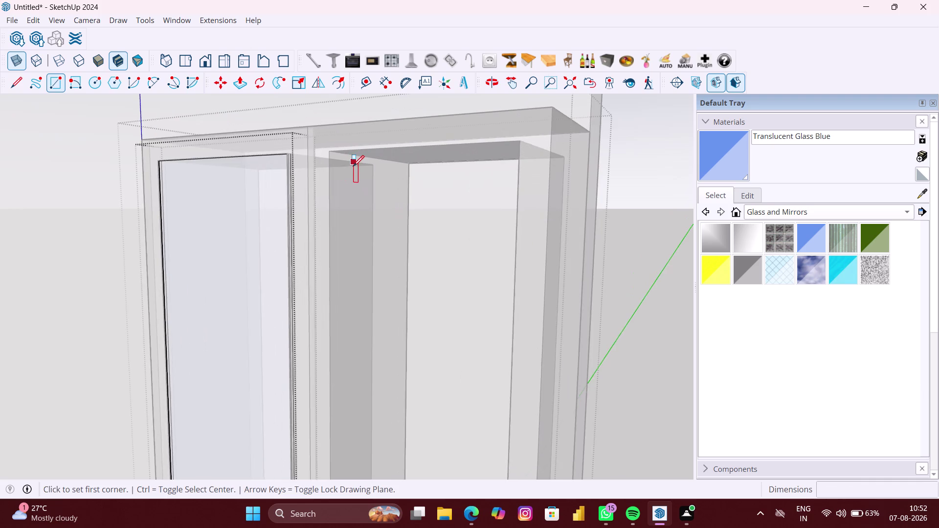
middle_drag(353, 166, 295, 165)
middle_click(294, 163)
middle_drag(293, 164, 292, 158)
middle_click(291, 153)
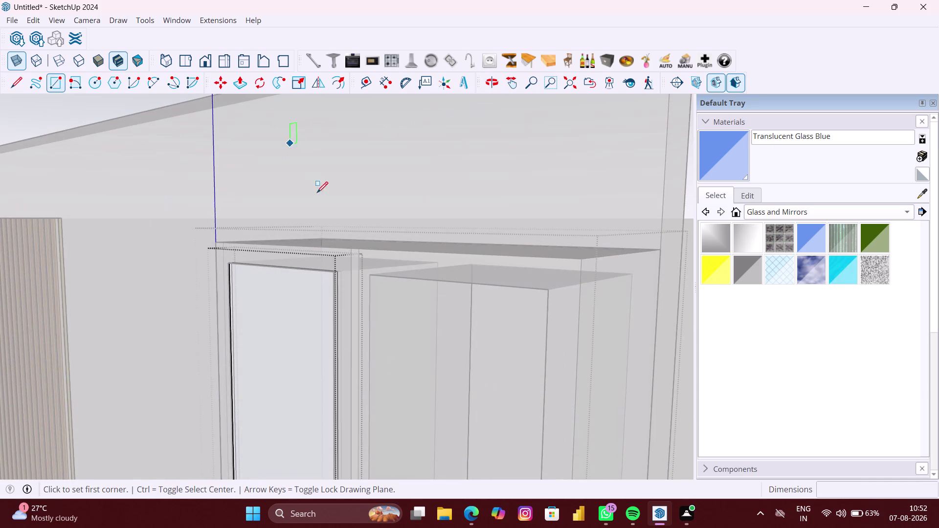
scroll(down, 3)
middle_drag(386, 294, 383, 217)
scroll(up, 3)
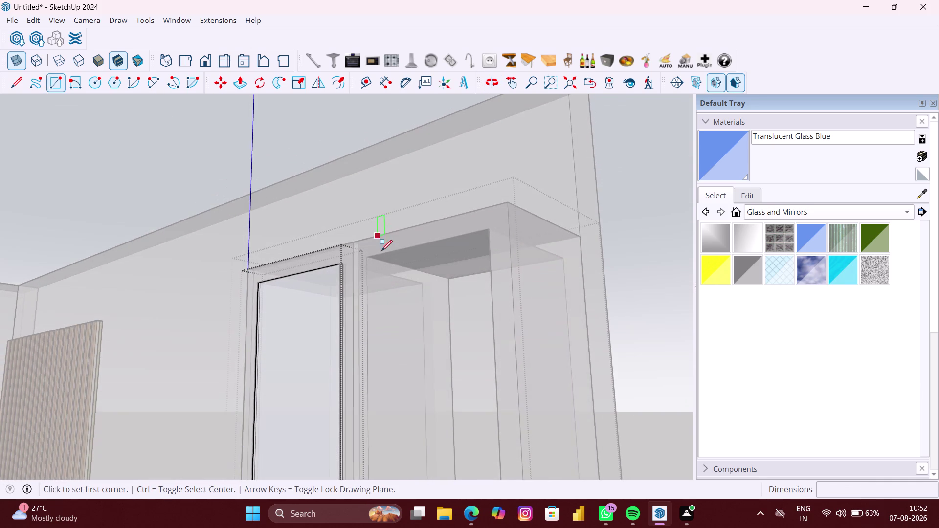
scroll(up, 3)
scroll(up, 3)
middle_drag(380, 269, 326, 262)
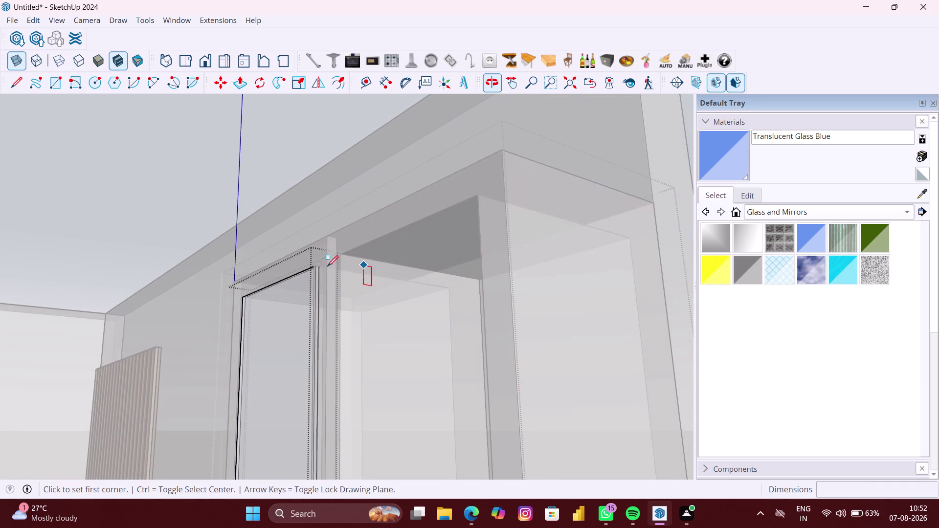
scroll(down, 3)
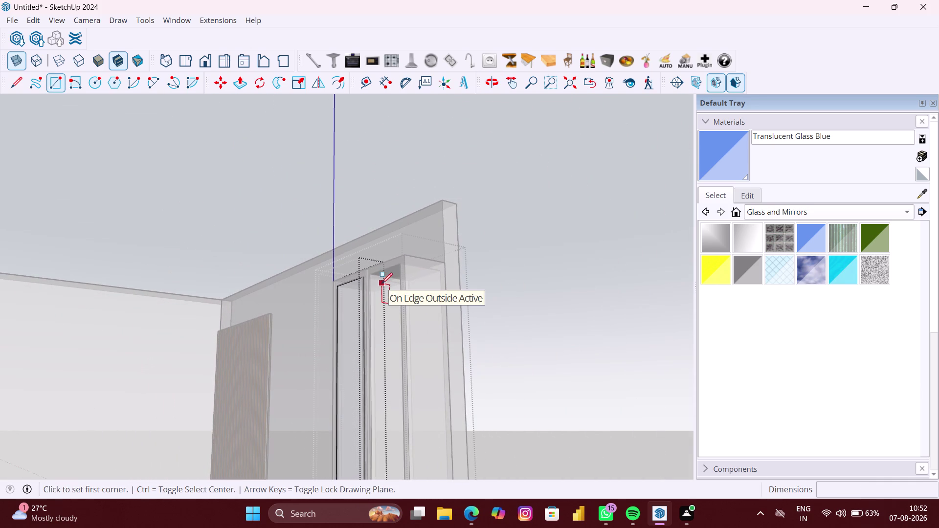
key(space)
click(588, 338)
scroll(down, 3)
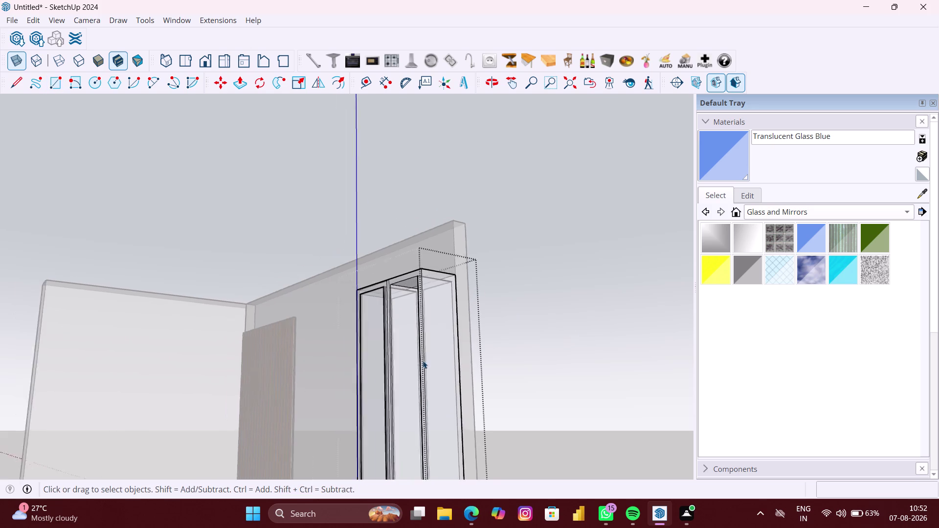
middle_drag(420, 360, 565, 394)
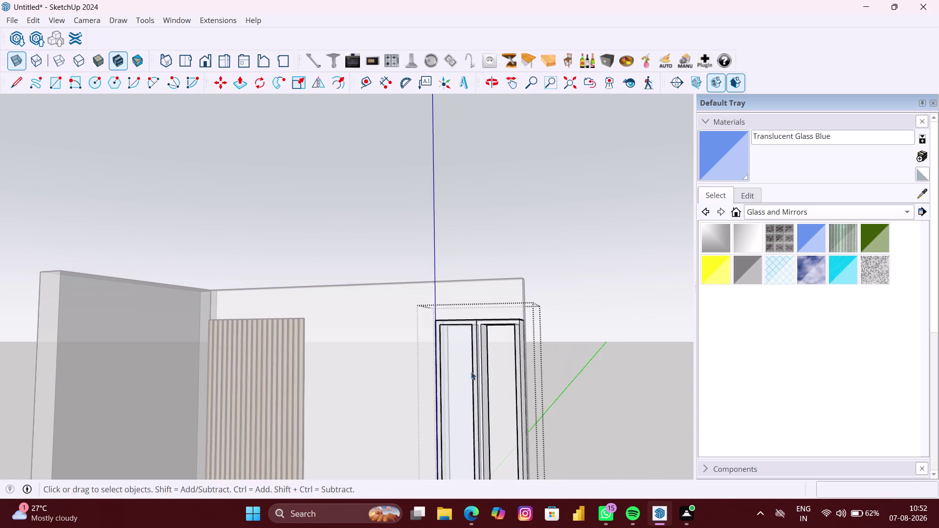
click(460, 365)
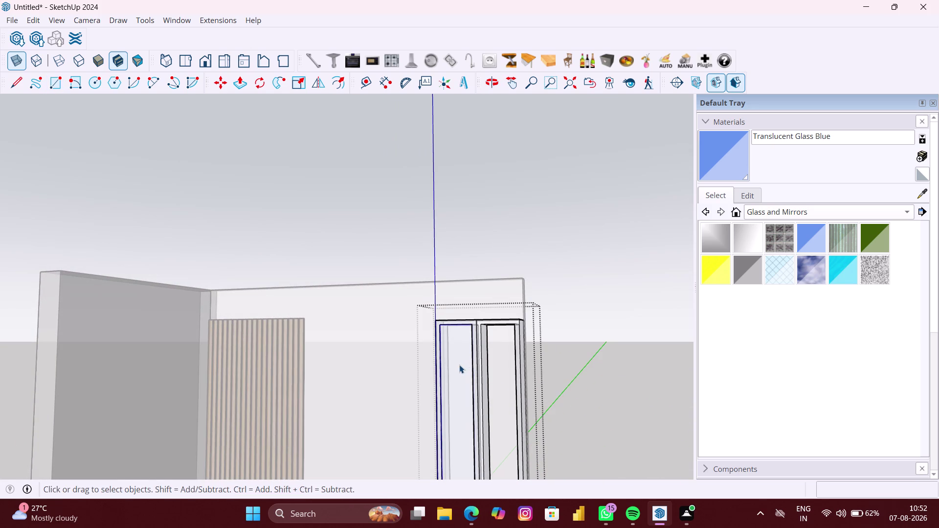
key(m)
Pick up the left door's glass panel by its top corner.
scroll(up, 3)
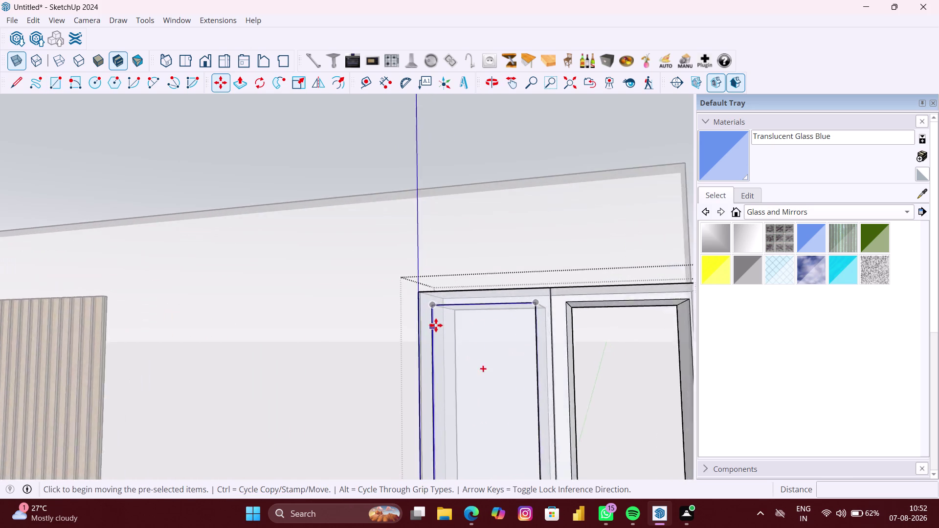
scroll(up, 3)
middle_drag(437, 323, 400, 310)
scroll(up, 3)
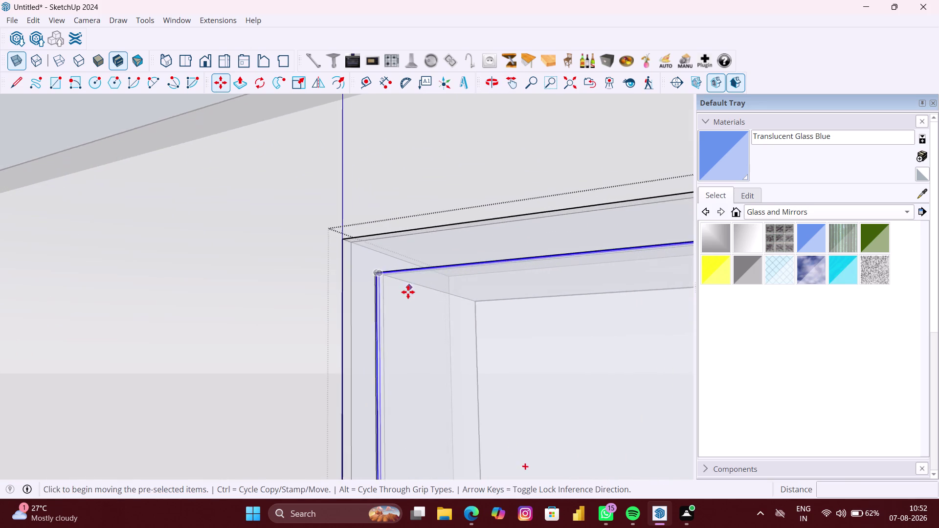
scroll(up, 3)
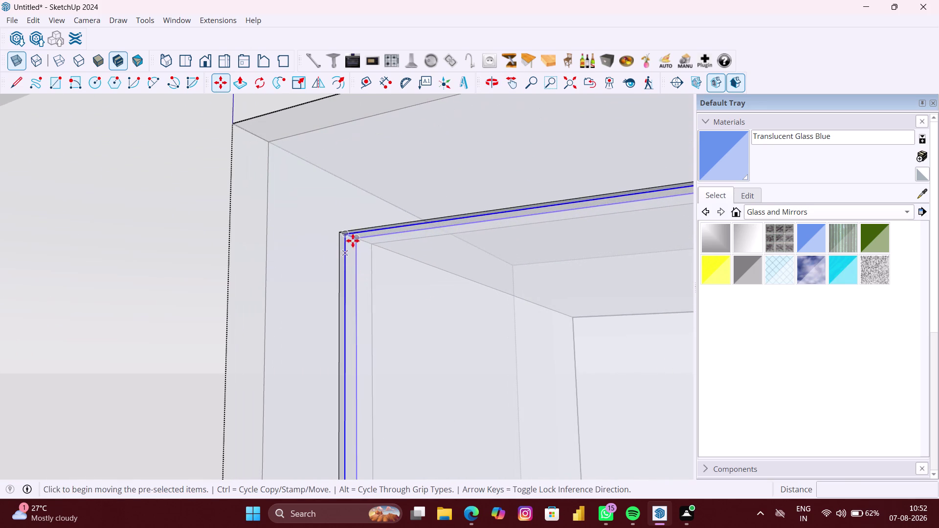
scroll(up, 3)
middle_drag(355, 240, 300, 235)
scroll(up, 3)
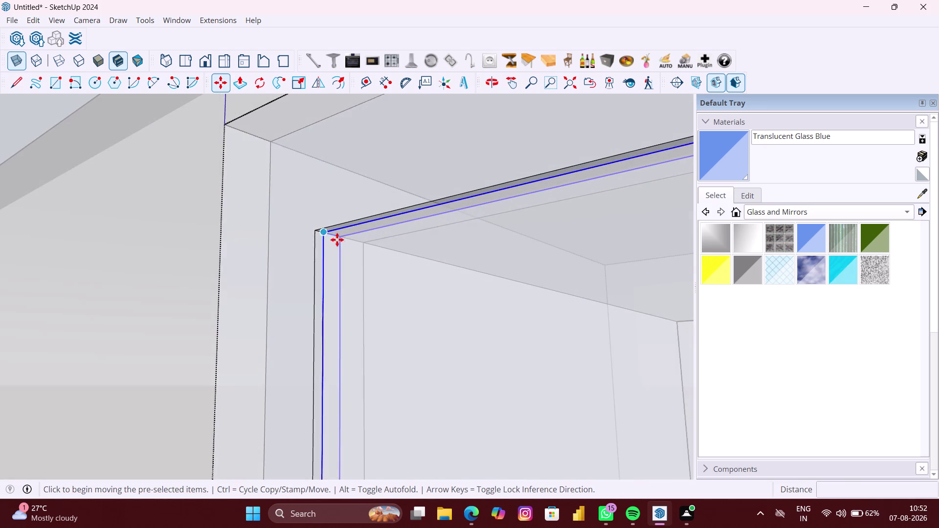
scroll(up, 3)
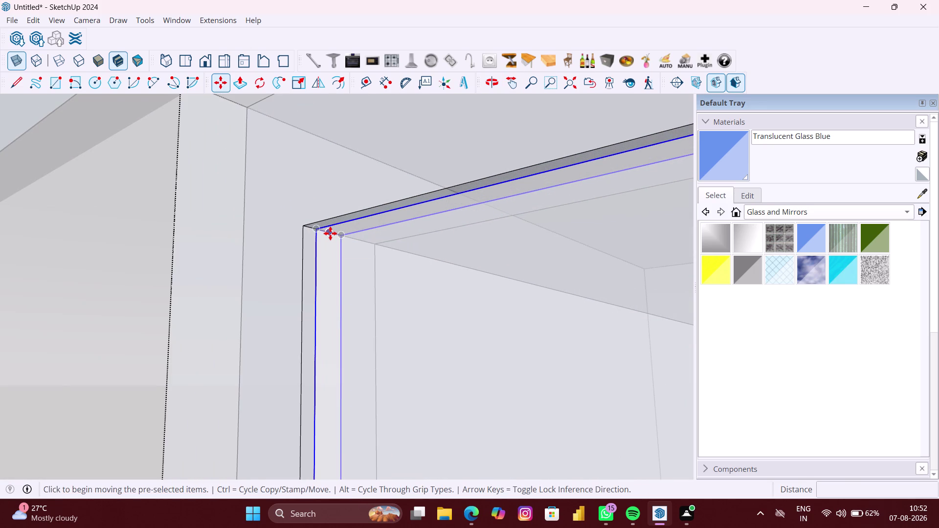
click(330, 233)
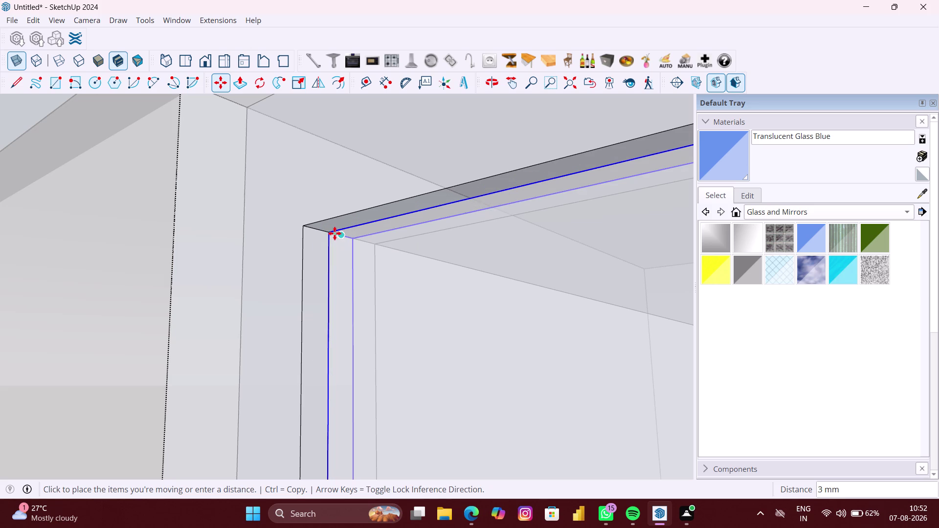
Snap the panel to the frame midpoint, nudging it about 3 mm.
scroll(up, 3)
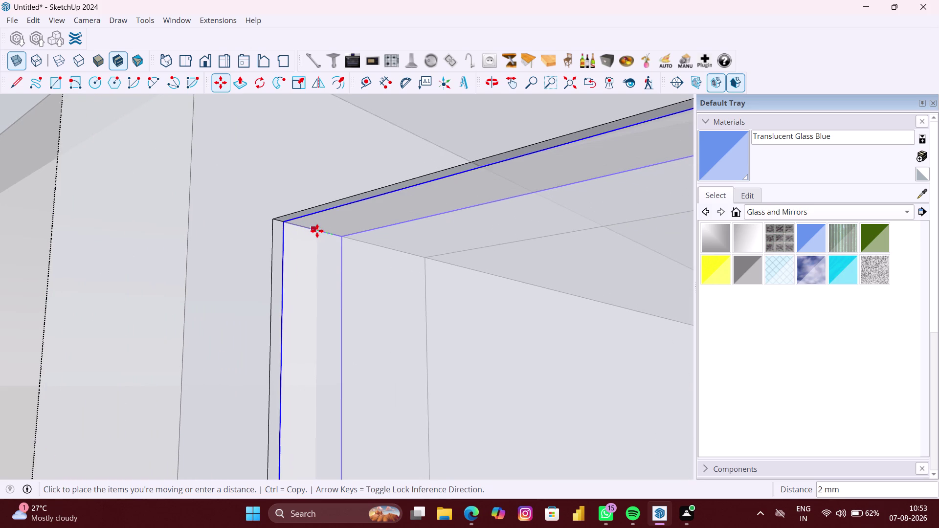
scroll(up, 3)
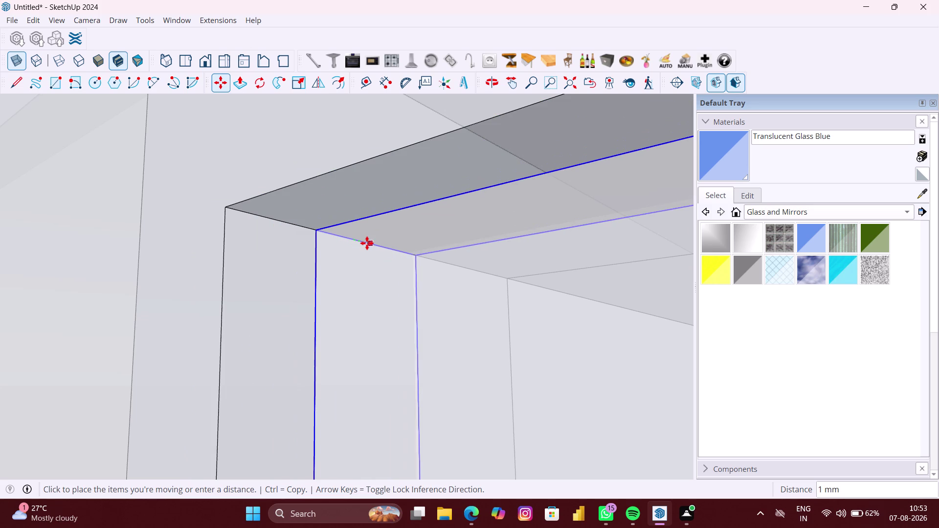
scroll(down, 3)
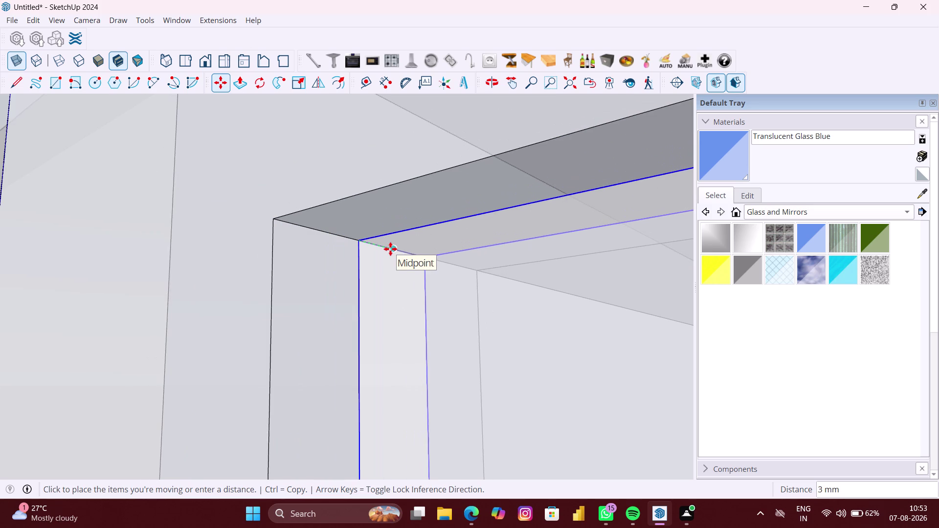
click(390, 249)
scroll(down, 3)
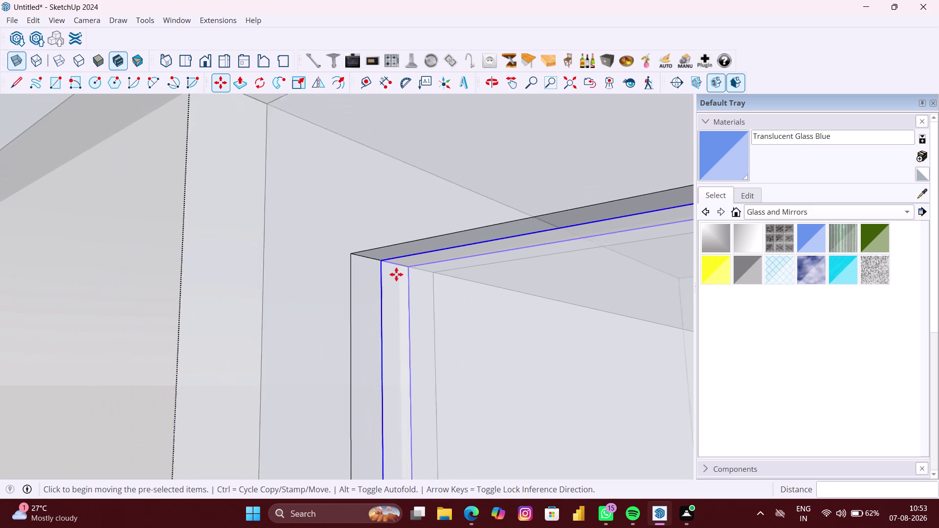
scroll(down, 3)
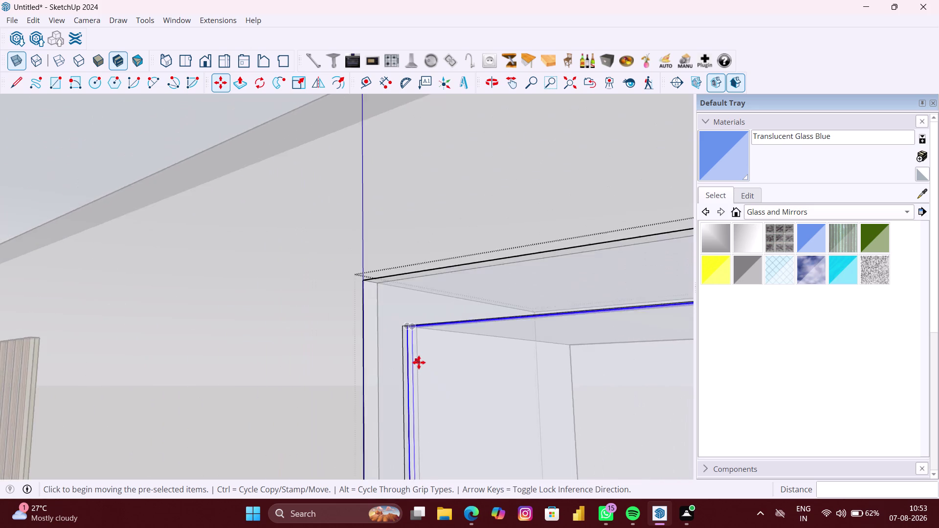
scroll(down, 3)
key(space)
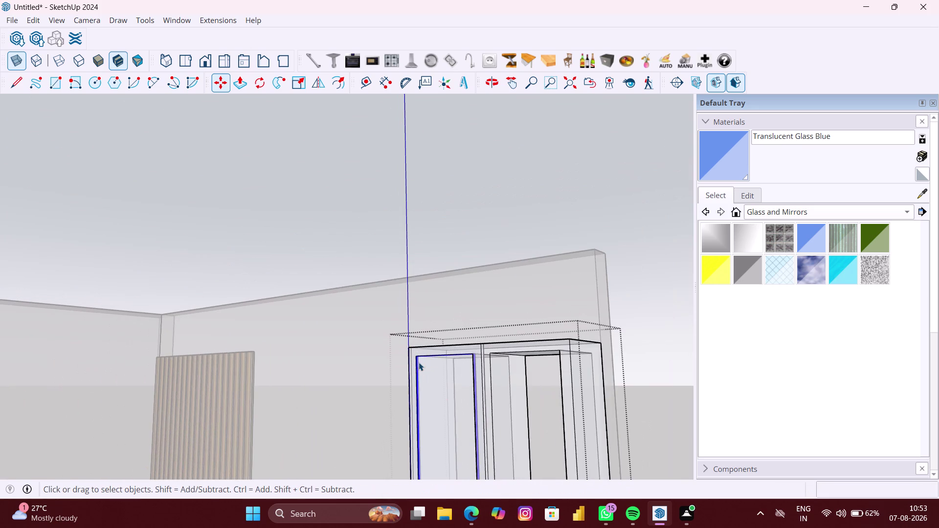
Deselect the glass panel and enter the glass cabinet group for editing.
click(664, 361)
scroll(up, 3)
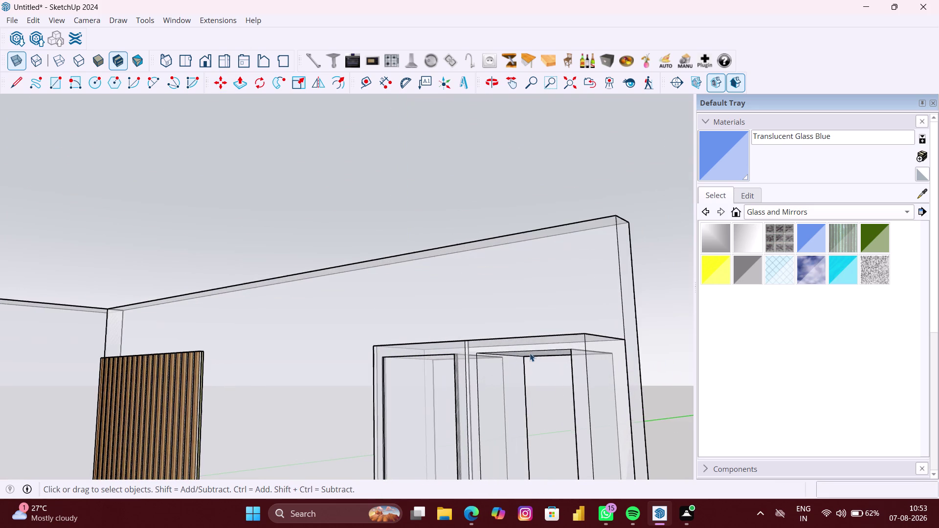
scroll(up, 3)
middle_drag(518, 363, 504, 358)
scroll(down, 3)
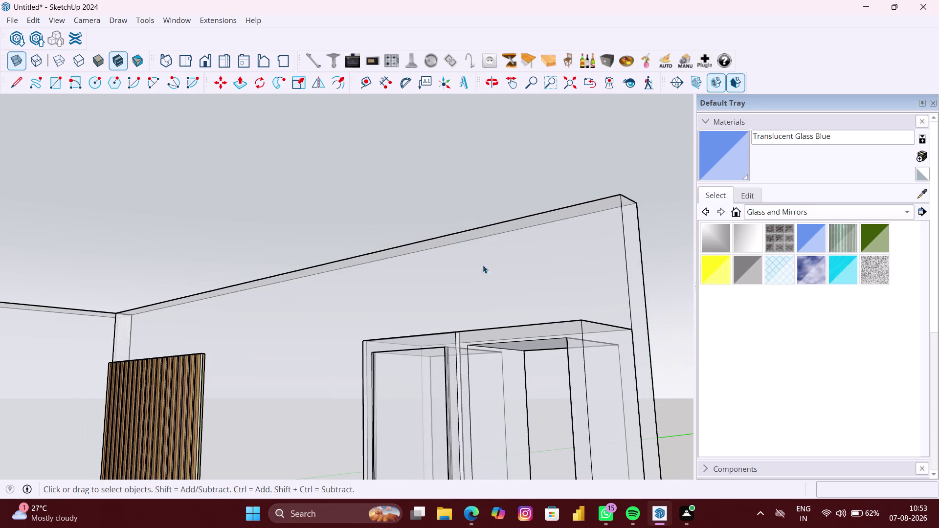
right_click(477, 210)
click(520, 249)
Bring the cabinet's top edge into view and ready the Push/Pull tool.
scroll(up, 3)
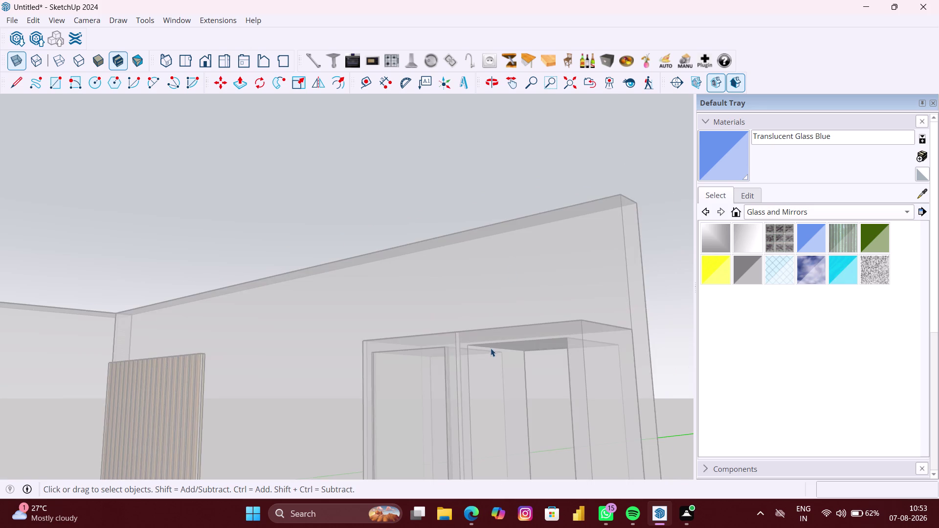
key(r)
scroll(up, 3)
middle_drag(478, 361, 458, 340)
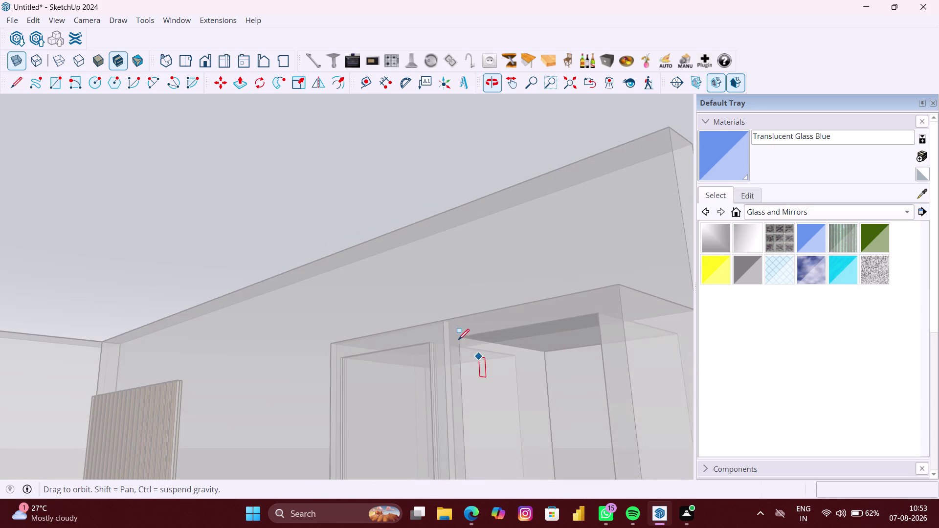
scroll(up, 3)
key(space)
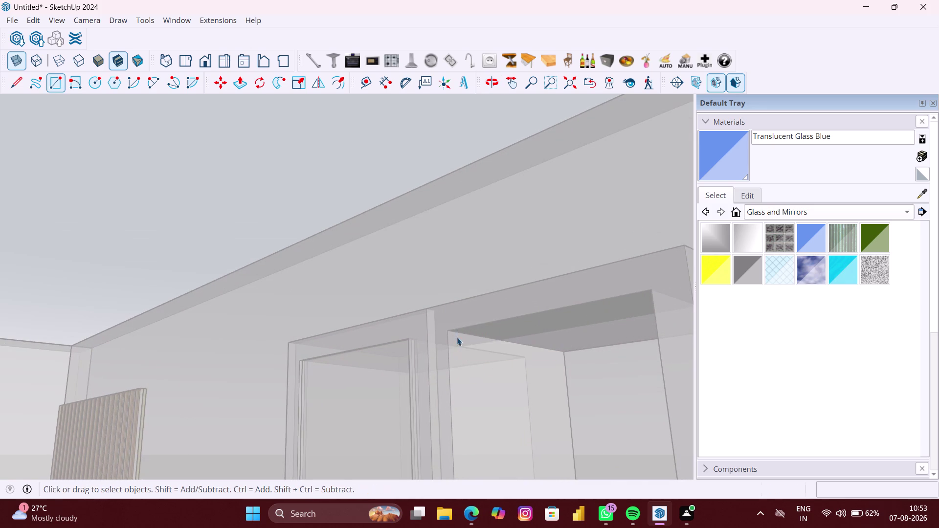
click(466, 279)
scroll(up, 3)
middle_drag(469, 340, 431, 337)
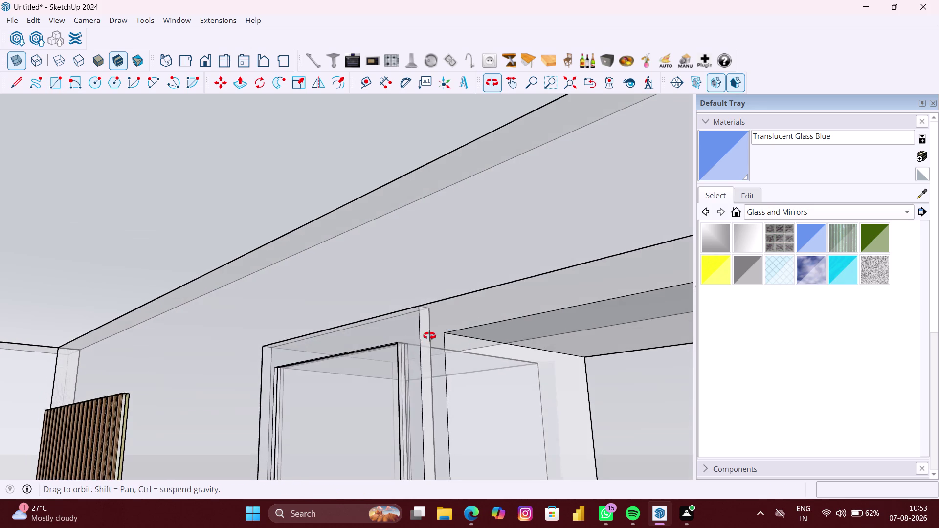
middle_drag(430, 337, 517, 378)
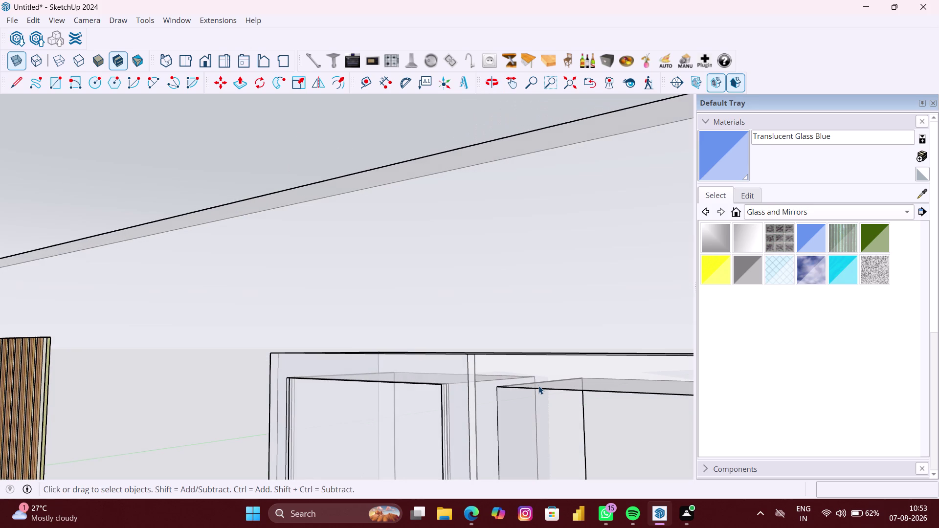
key(p)
key(space)
double_click(524, 365)
key(p)
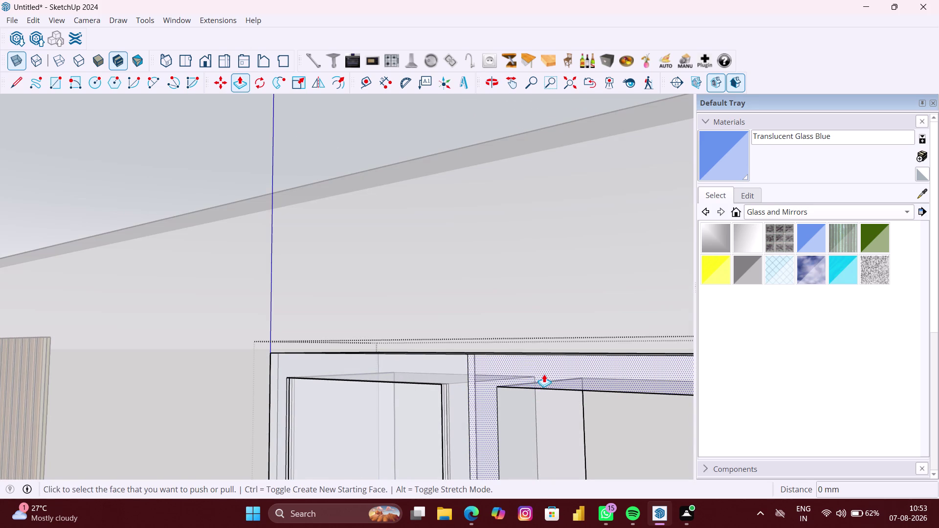
Push the cabinet's top face out by 18 mm.
click(544, 374)
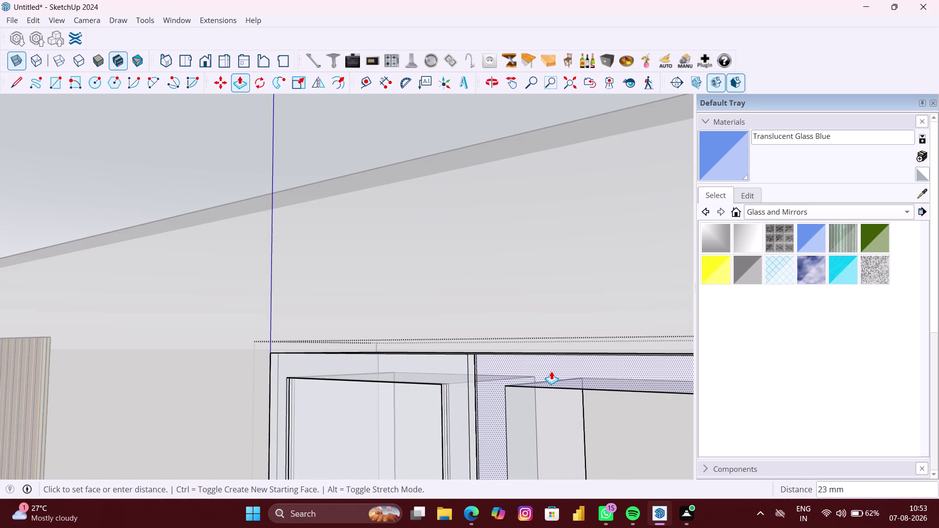
text(18)
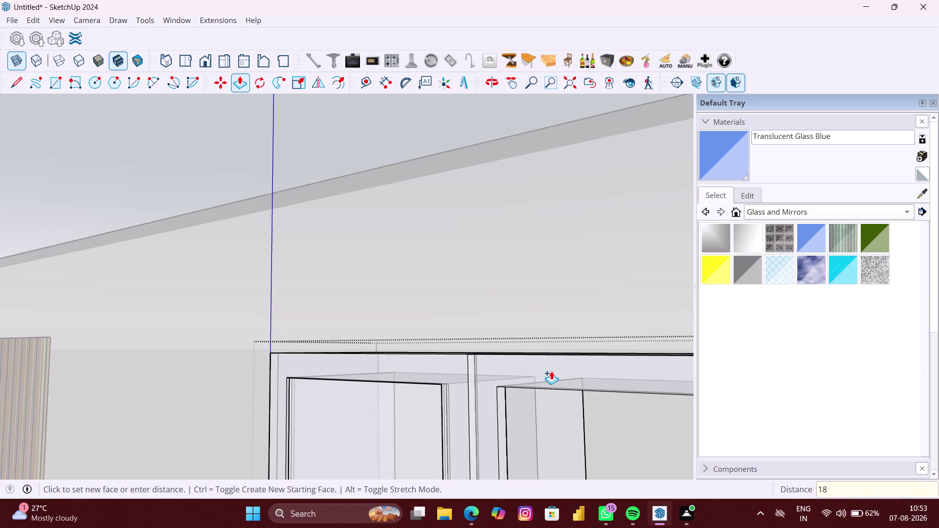
text(MM)
key(Return)
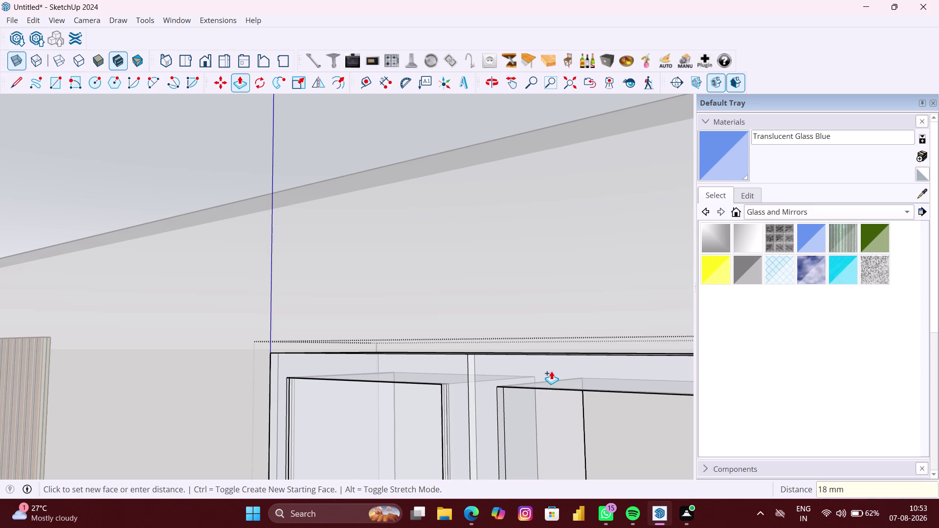
Close the glass cabinet group.
key(space)
right_click(560, 281)
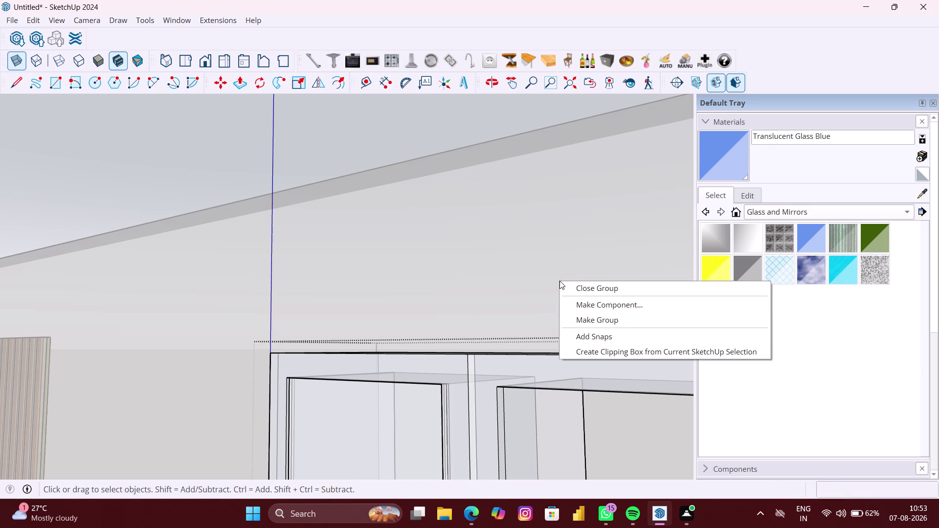
click(610, 321)
scroll(down, 3)
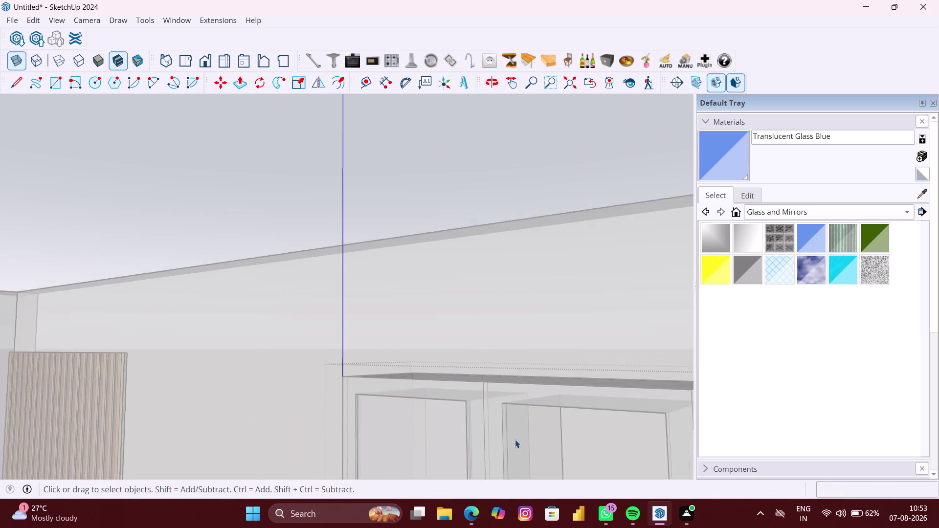
Start a rectangle at the top corner of the right compartment's front opening.
middle_drag(514, 441, 427, 216)
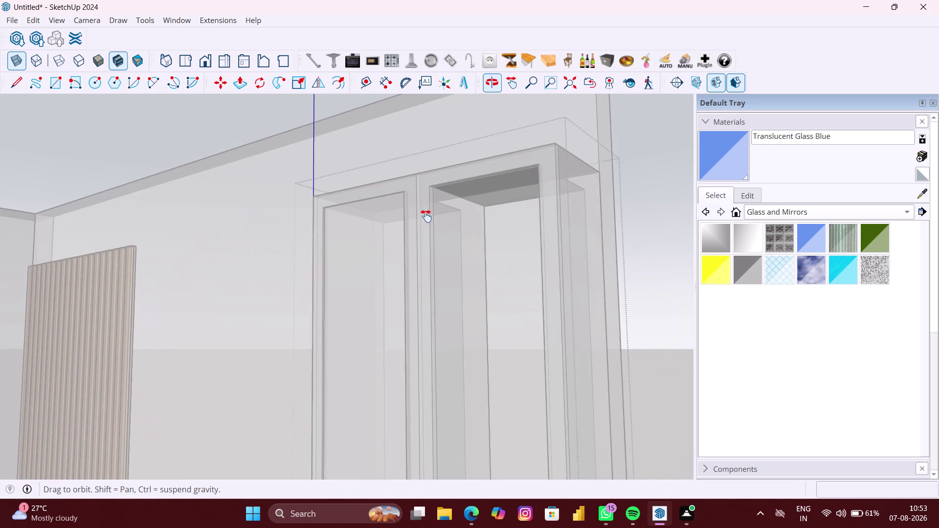
middle_drag(426, 217, 425, 214)
scroll(up, 3)
scroll(up, 3)
key(r)
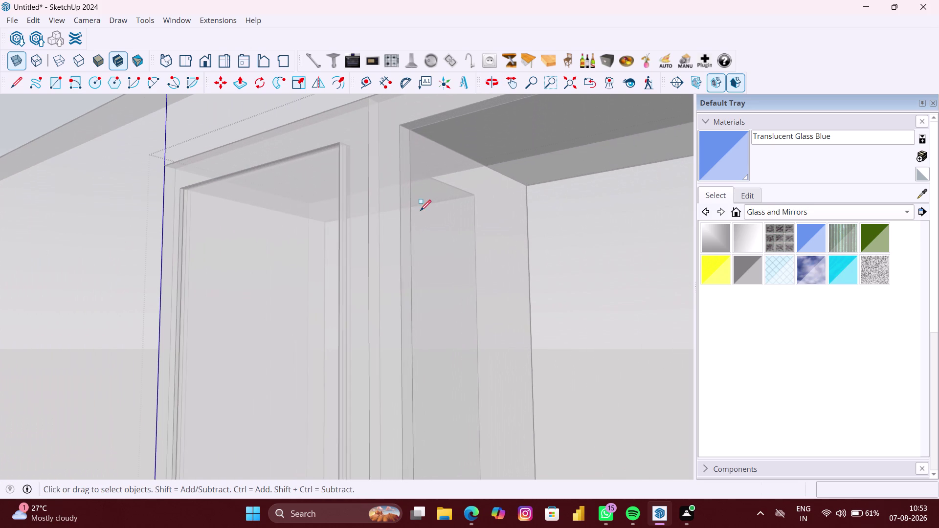
scroll(up, 3)
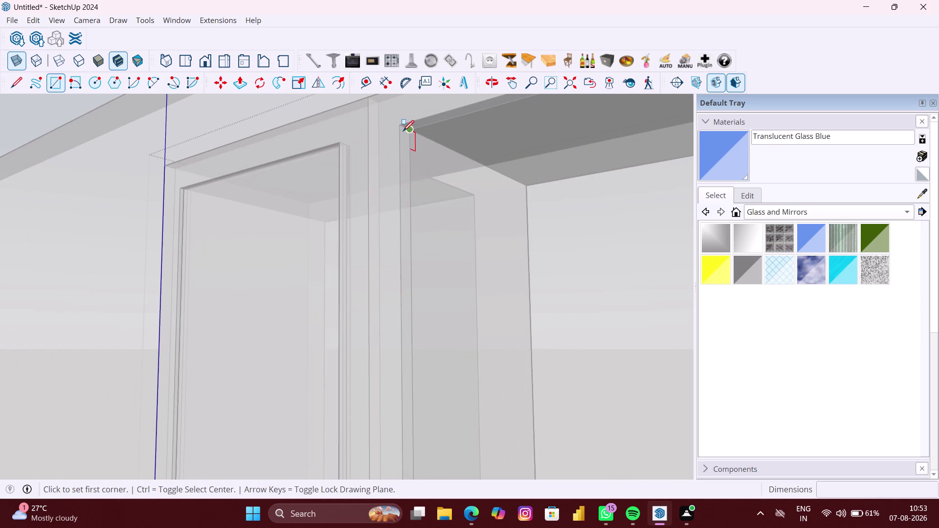
scroll(up, 3)
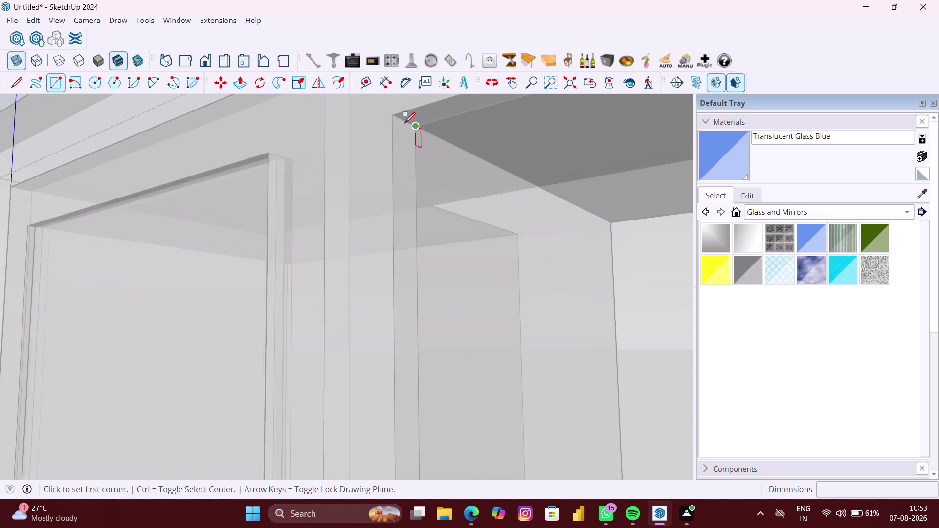
click(405, 123)
Finish the 295 × 1850 mm rectangle at the compartment's opposite bottom corner.
scroll(down, 3)
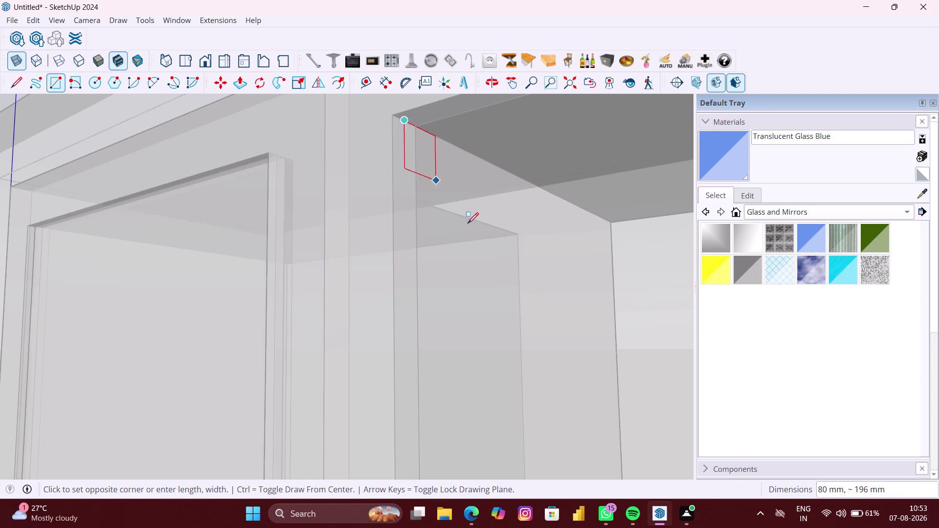
scroll(down, 3)
key(Left)
scroll(down, 3)
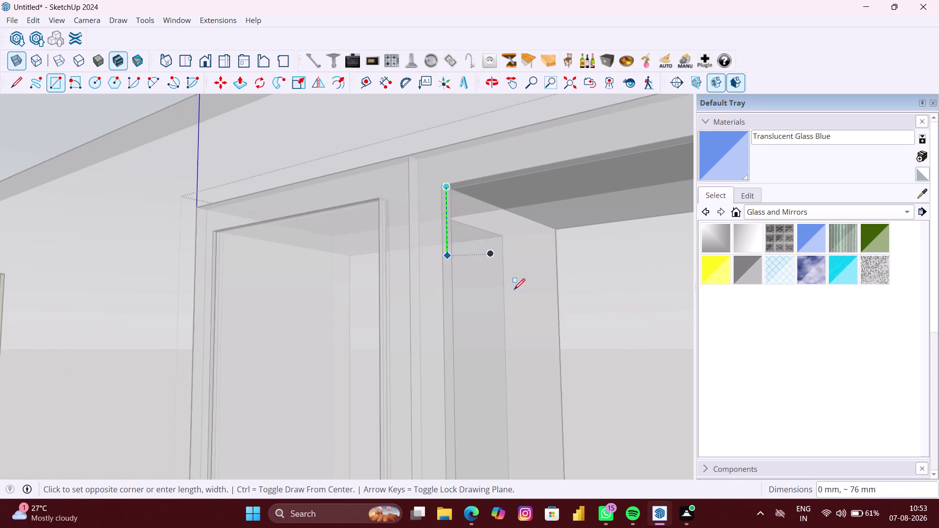
scroll(down, 3)
middle_drag(537, 335, 536, 336)
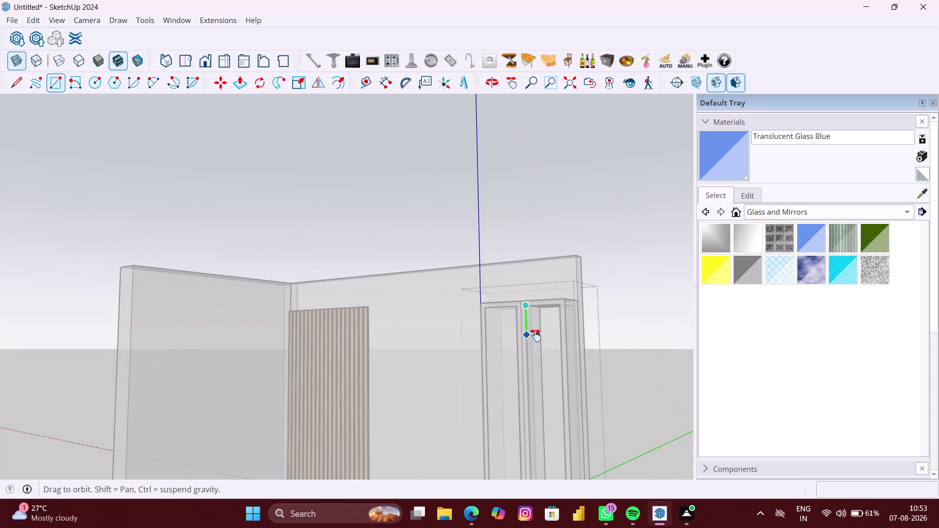
middle_drag(536, 335, 504, 213)
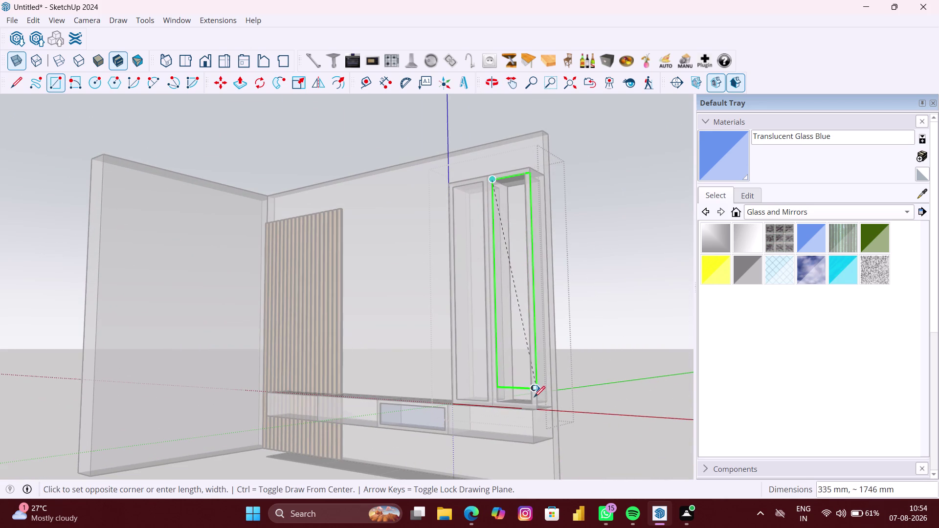
middle_drag(534, 398, 719, 454)
scroll(up, 3)
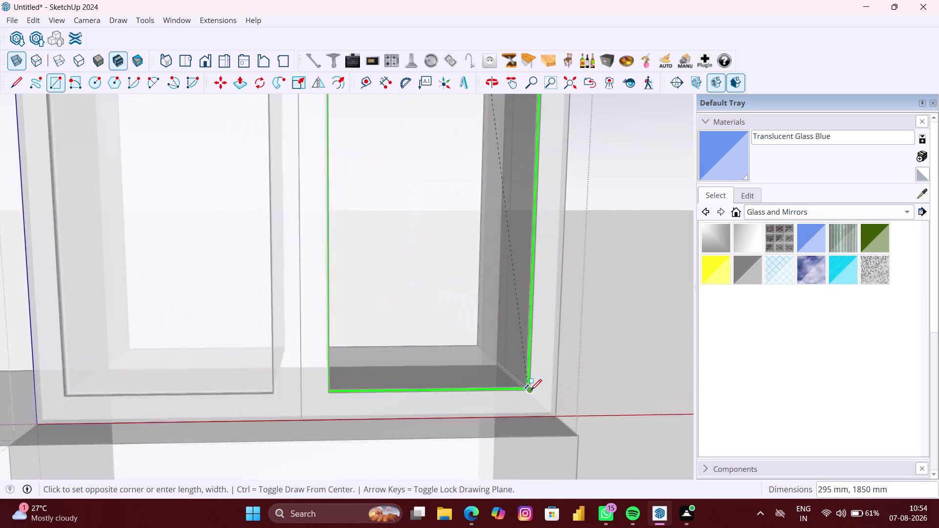
scroll(up, 3)
scroll(up, 3)
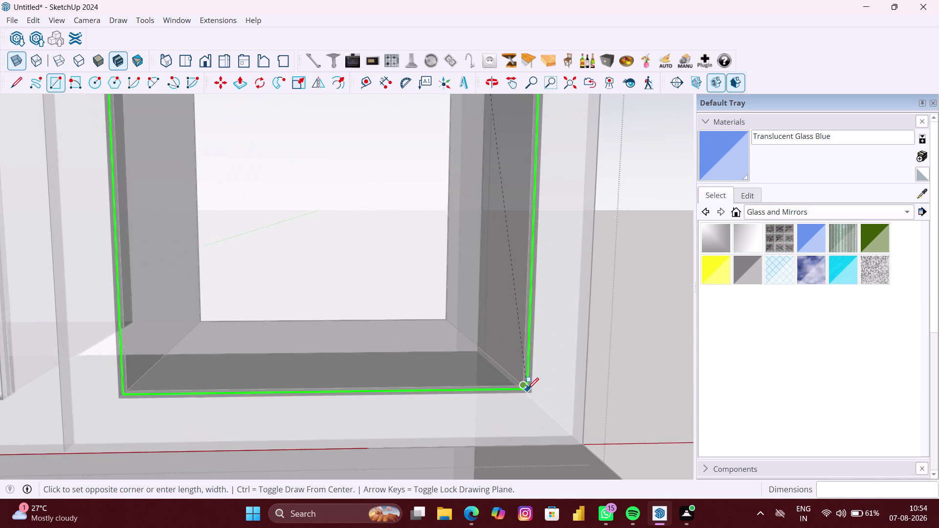
scroll(up, 3)
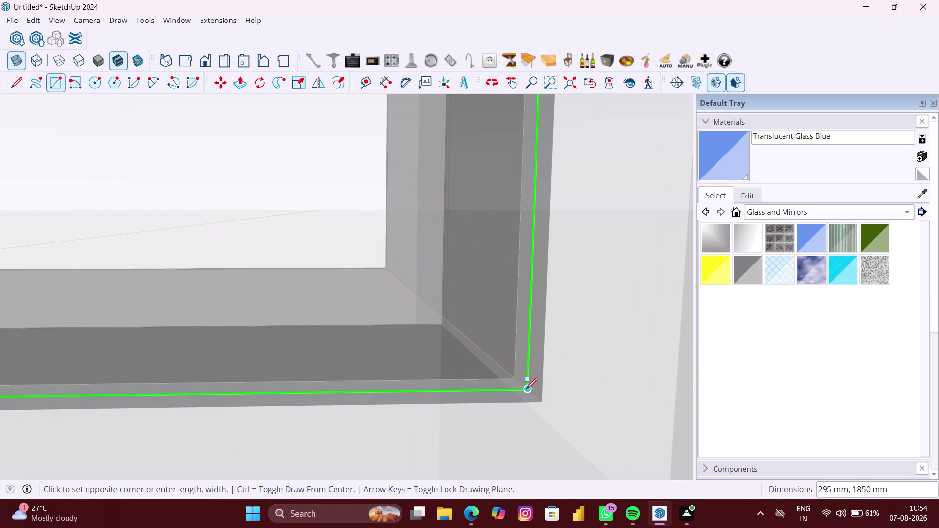
click(528, 390)
scroll(down, 3)
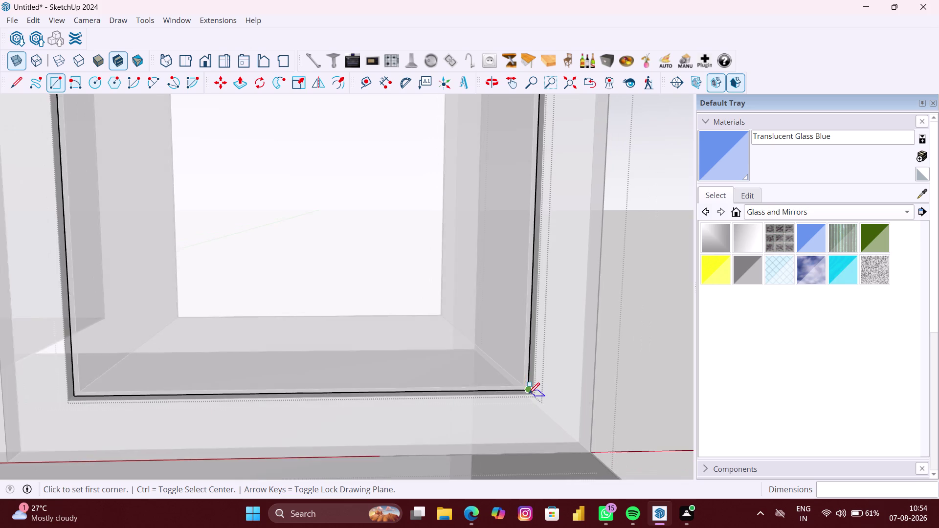
scroll(down, 3)
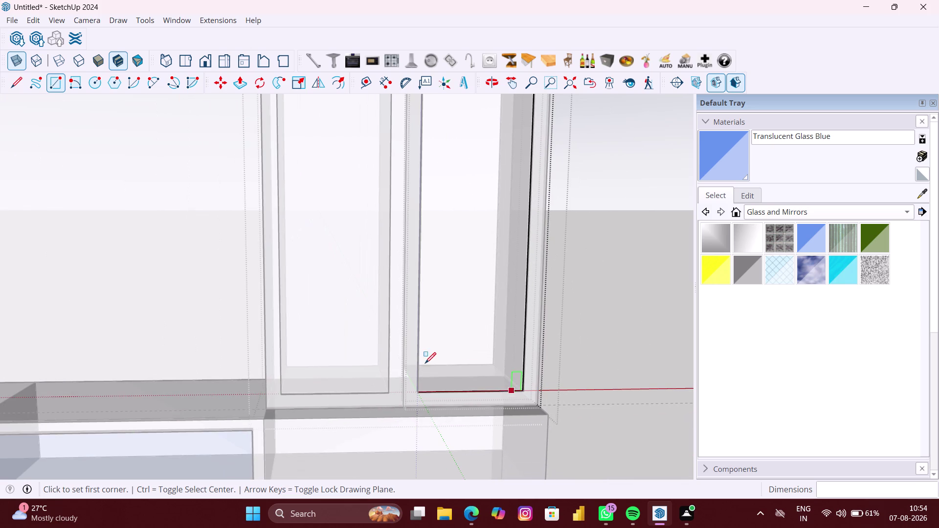
Give the new right door panel a 6 mm thickness with Push/Pull.
key(p)
click(470, 314)
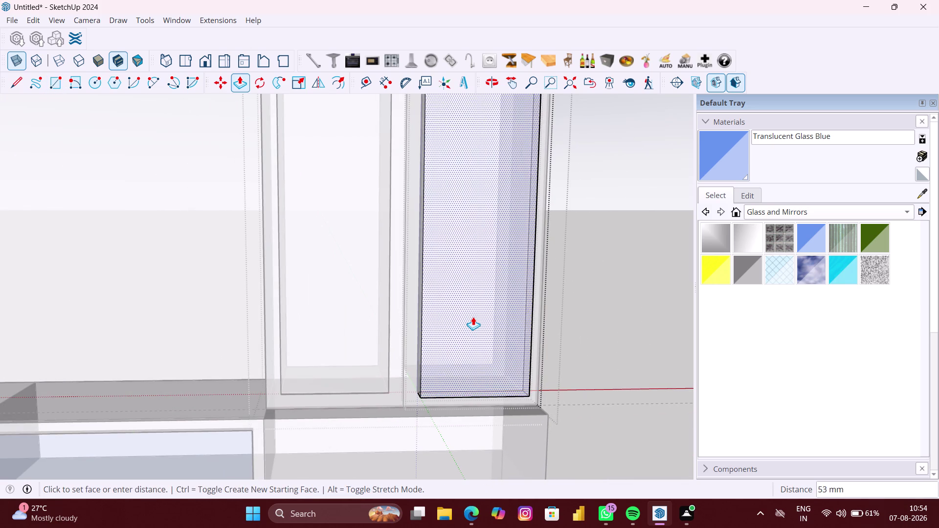
key(6)
text(MM)
key(Return)
key(space)
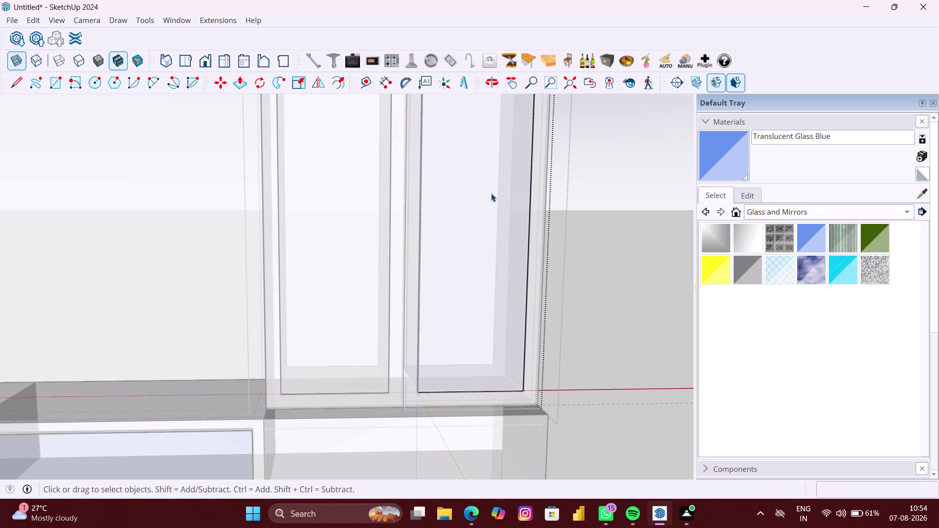
Select the right door panel for moving and zoom in on its lower corner.
click(625, 256)
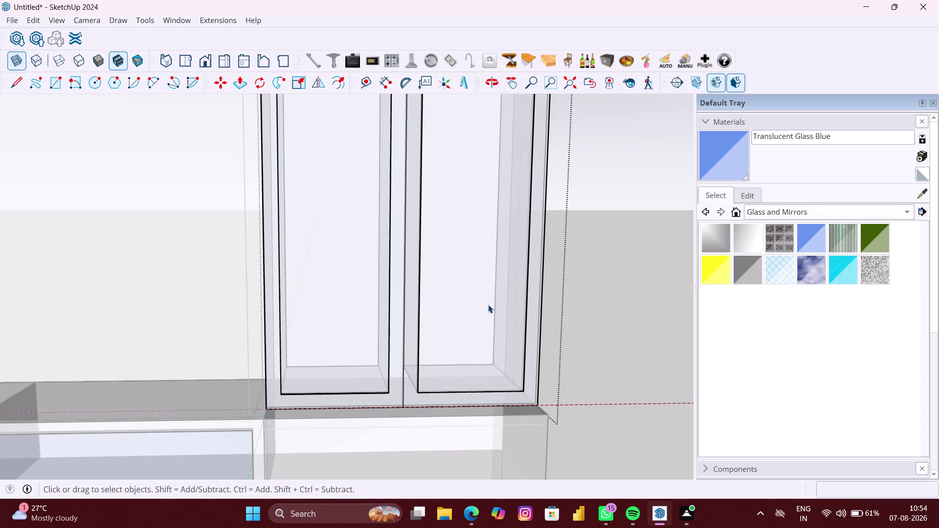
click(488, 305)
key(m)
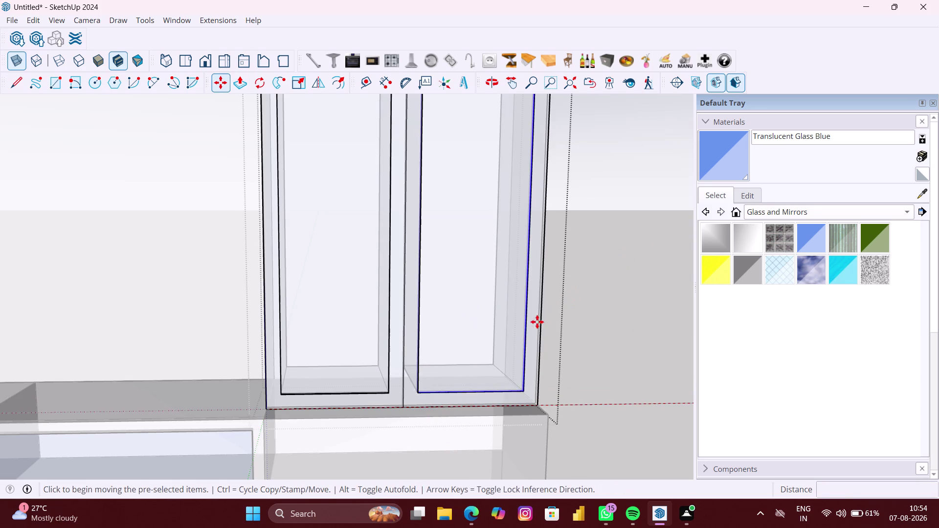
middle_drag(535, 324, 347, 392)
scroll(up, 3)
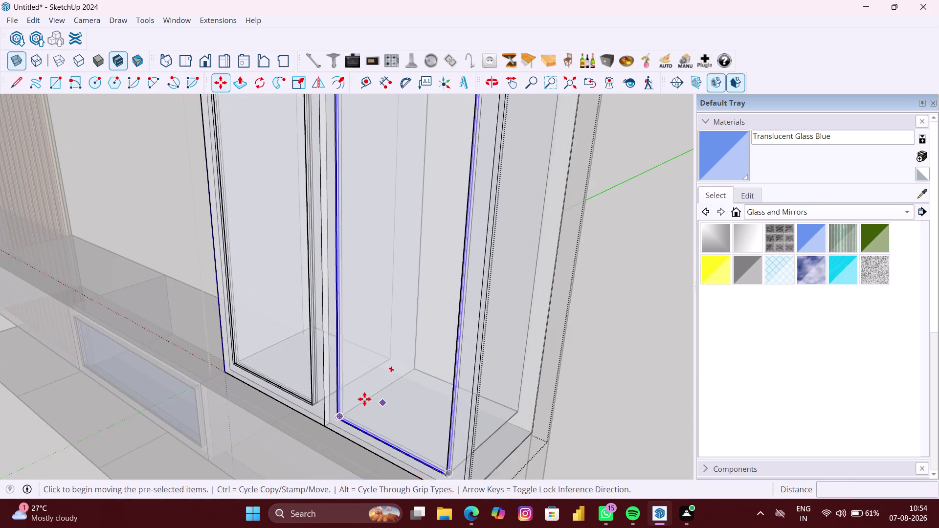
scroll(up, 3)
middle_drag(330, 411, 330, 373)
scroll(up, 3)
scroll(up, 3)
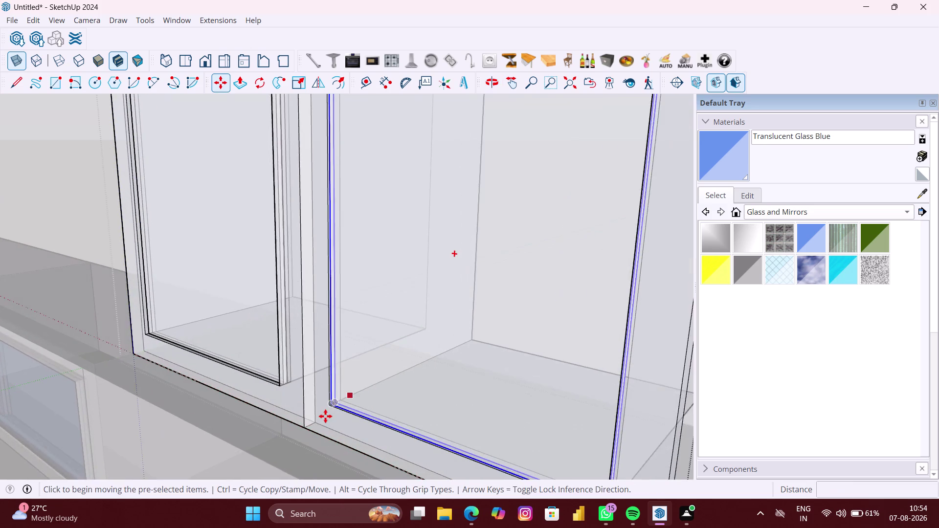
scroll(up, 3)
scroll(up, 3)
middle_drag(332, 407, 317, 408)
scroll(up, 3)
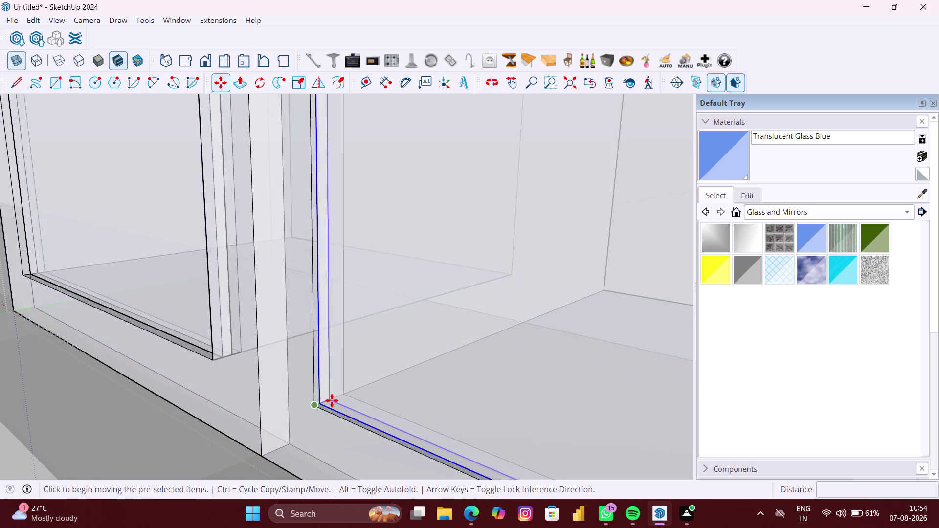
scroll(up, 3)
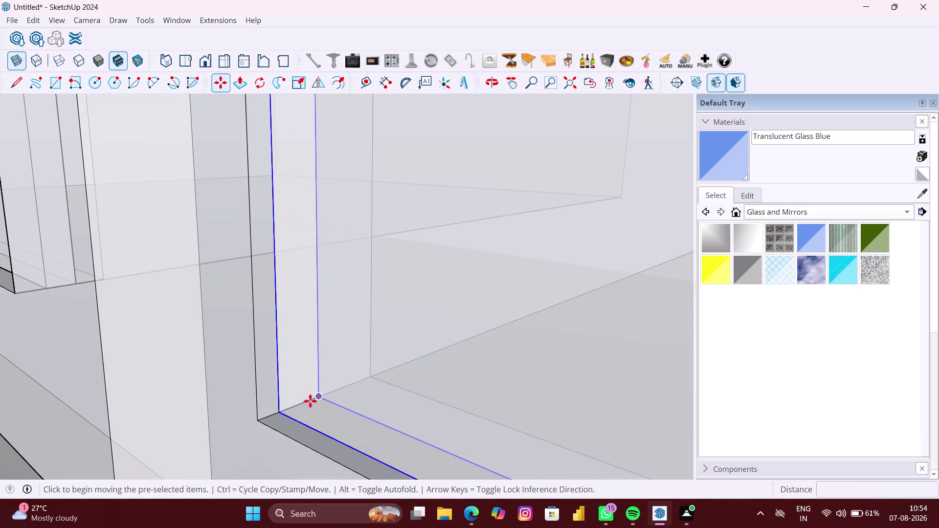
Move the door panel 3 mm by its corner into the frame.
click(300, 405)
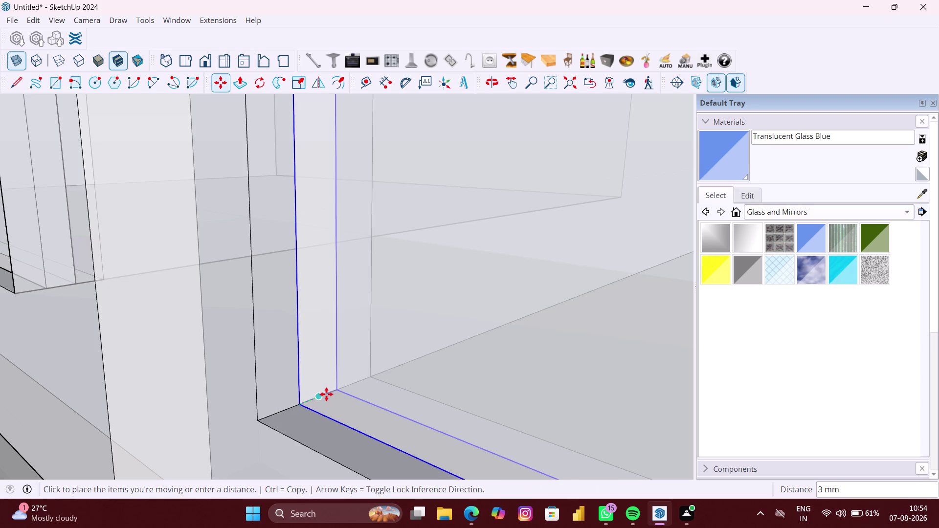
click(322, 397)
scroll(down, 3)
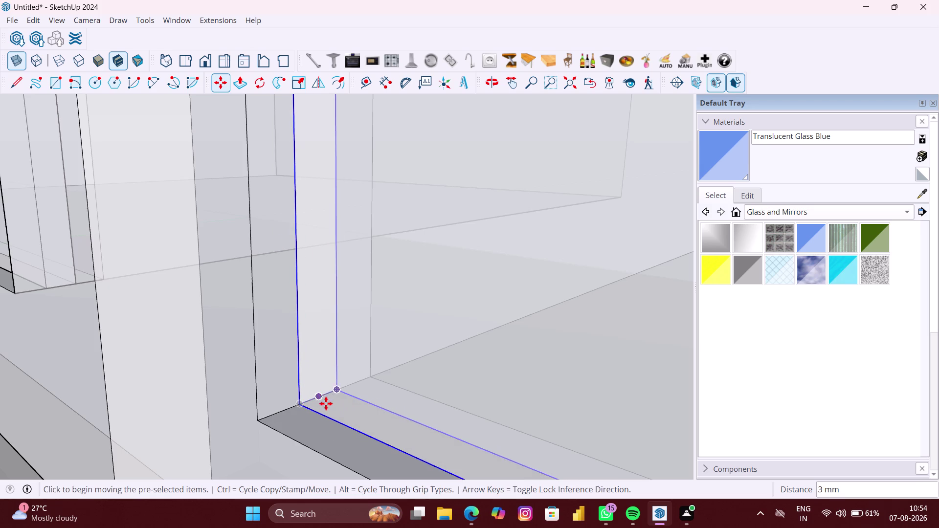
scroll(down, 3)
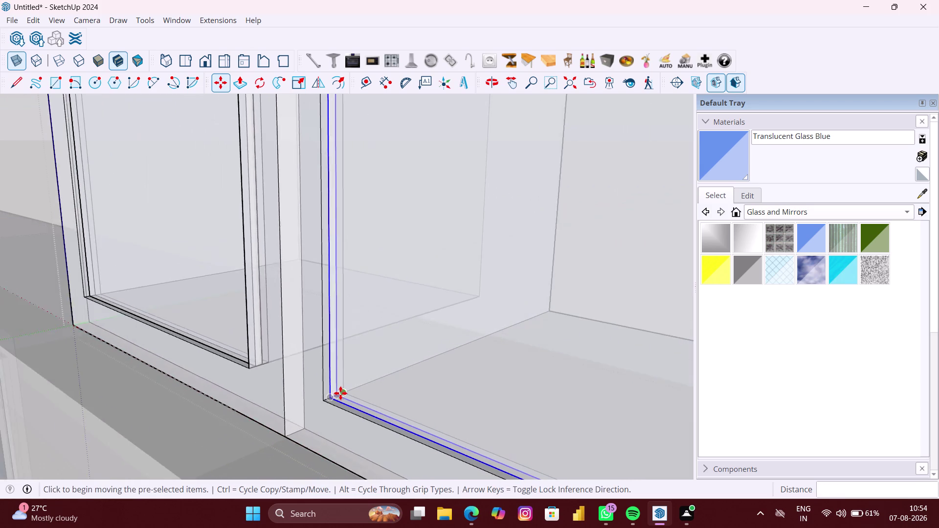
scroll(down, 3)
key(space)
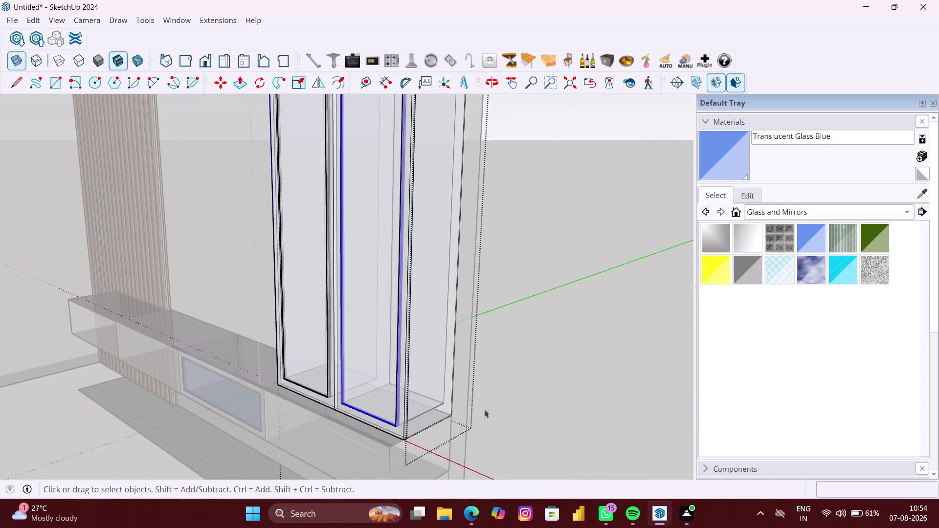
Select both glass door frames of the tall cabinet and Make Group.
click(557, 399)
middle_drag(525, 403, 667, 381)
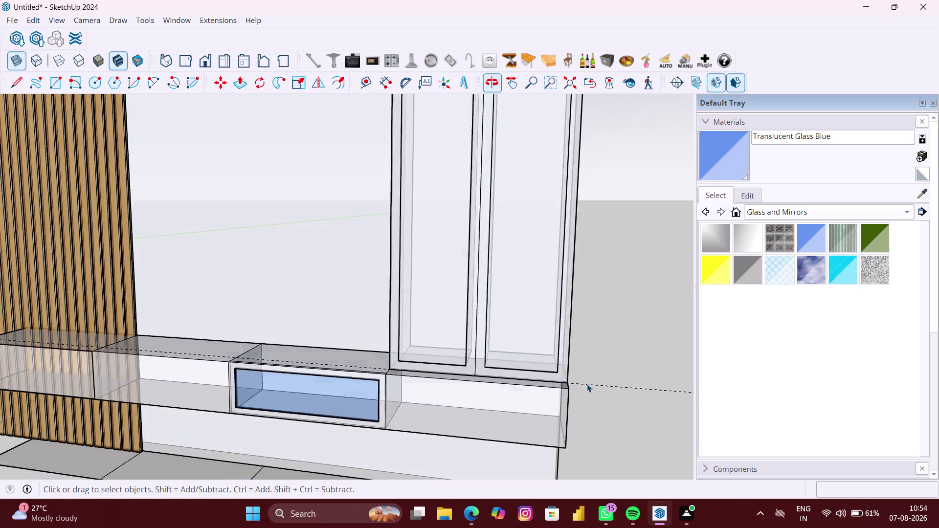
click(535, 322)
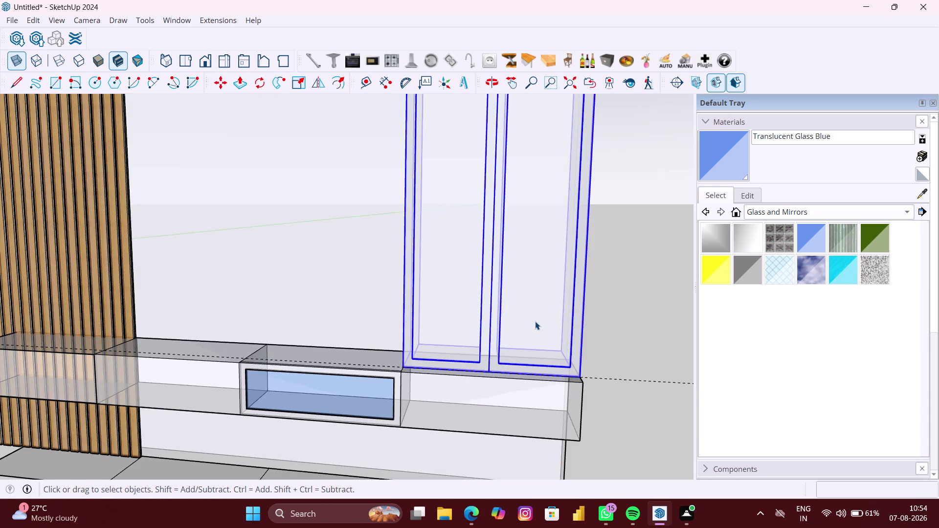
double_click(535, 322)
click(531, 313)
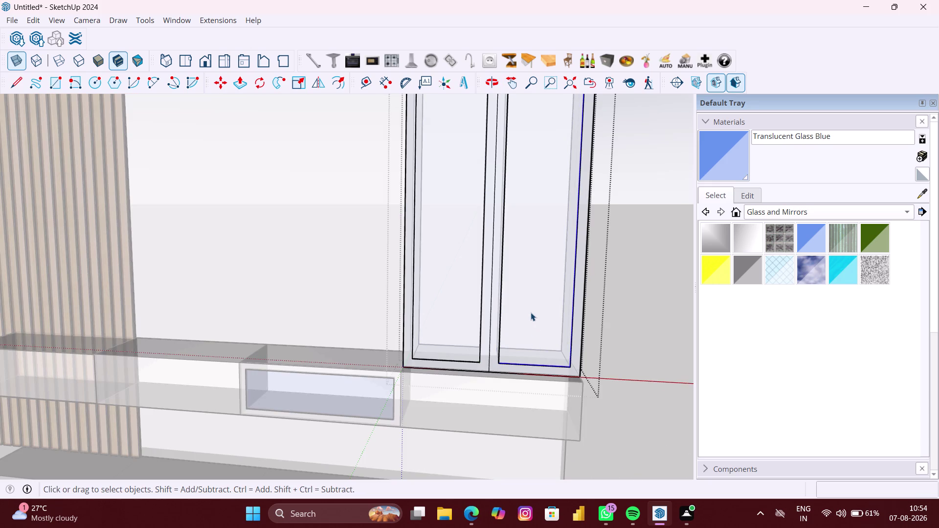
click(463, 303)
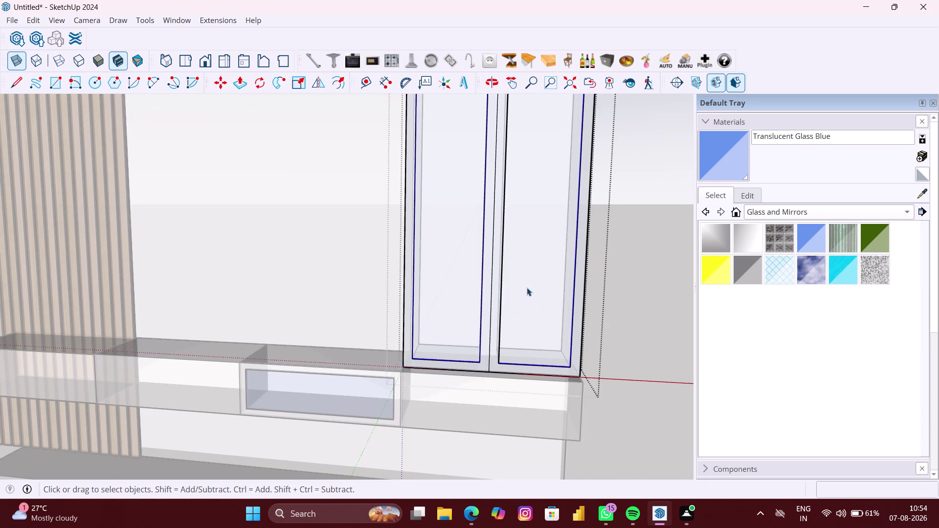
right_click(527, 287)
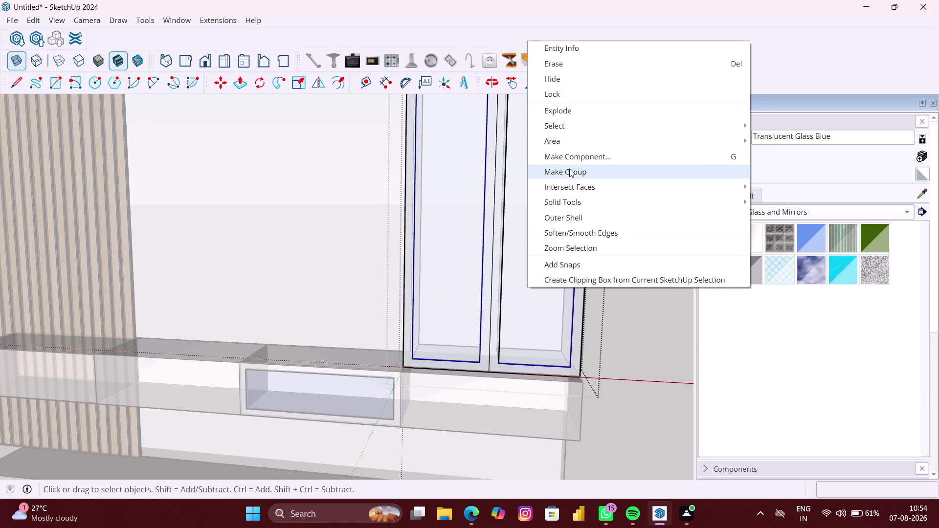
click(569, 169)
click(666, 293)
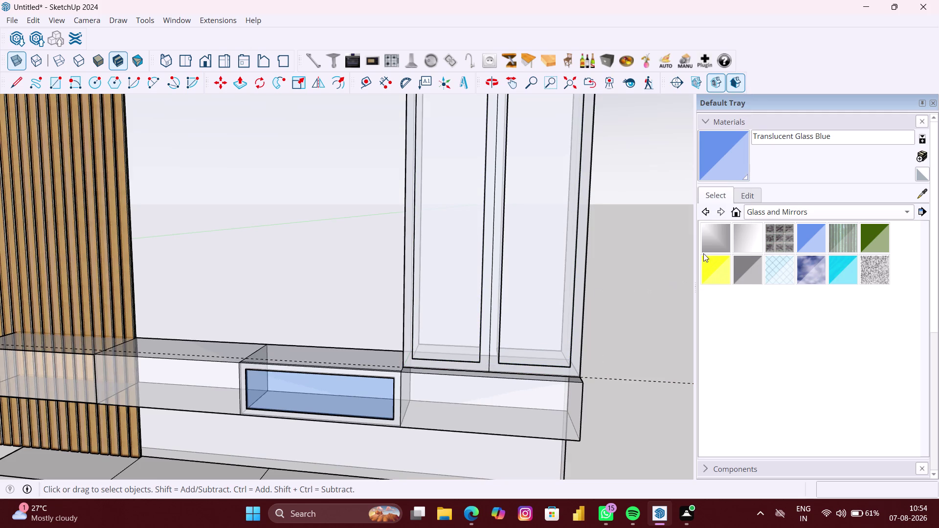
click(528, 252)
Paint the door panes inside the group with Translucent Glass Blue.
double_click(531, 253)
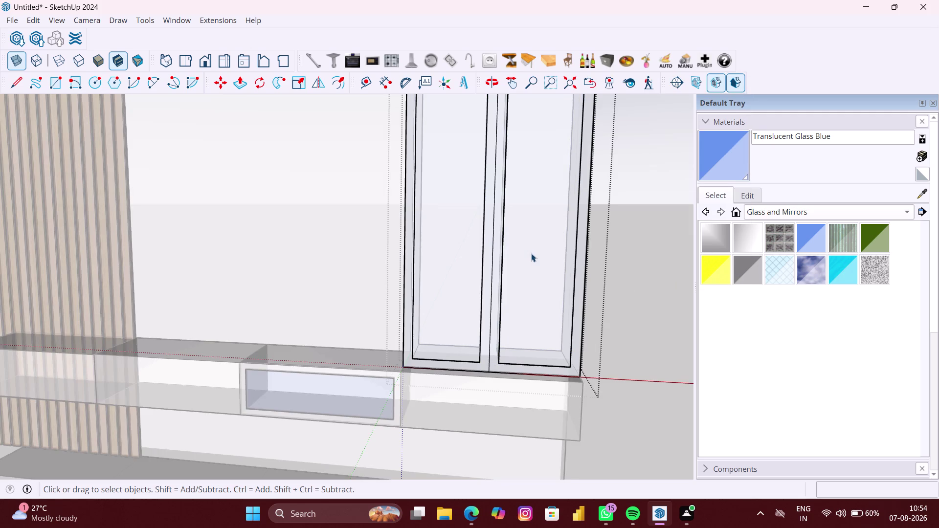
click(533, 254)
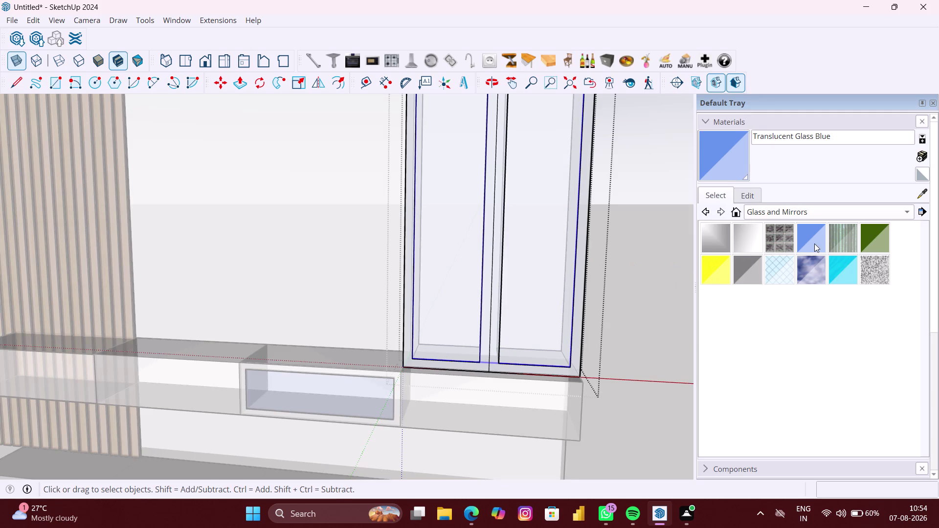
click(815, 244)
click(546, 250)
scroll(down, 3)
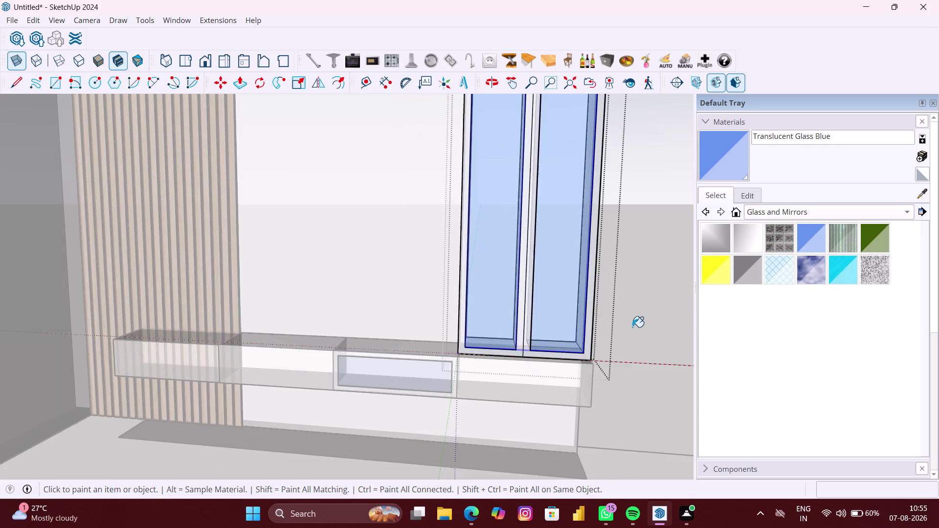
scroll(down, 3)
key(space)
click(661, 354)
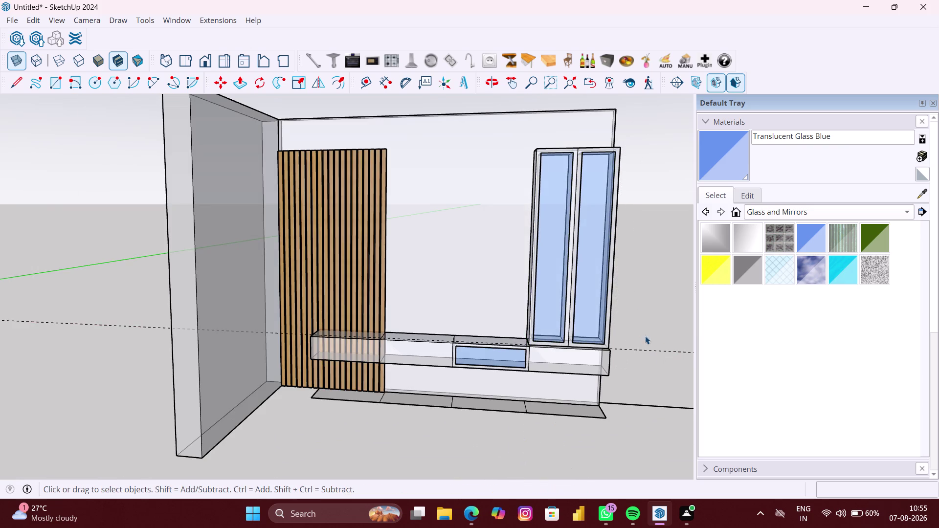
Hide the whole cabinet by mistake, then undo it.
scroll(up, 3)
middle_drag(529, 288, 490, 285)
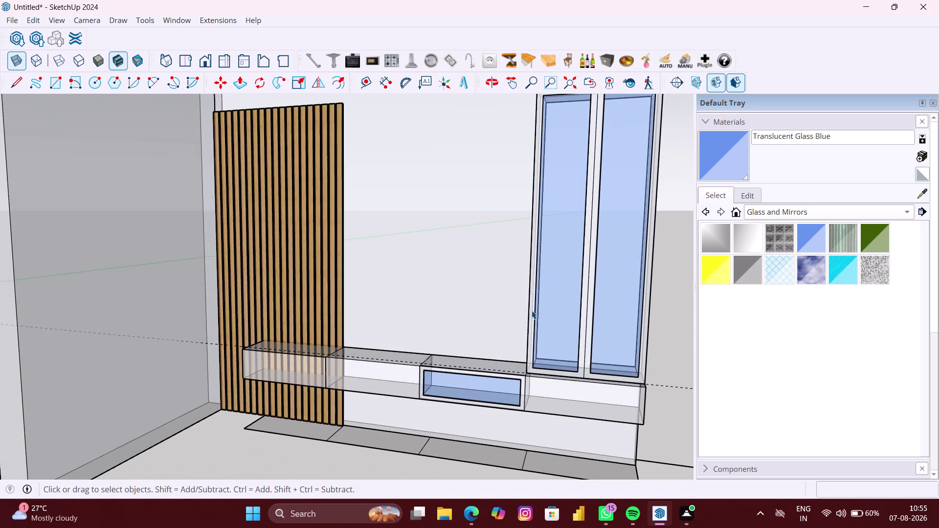
scroll(up, 3)
middle_drag(565, 307, 611, 333)
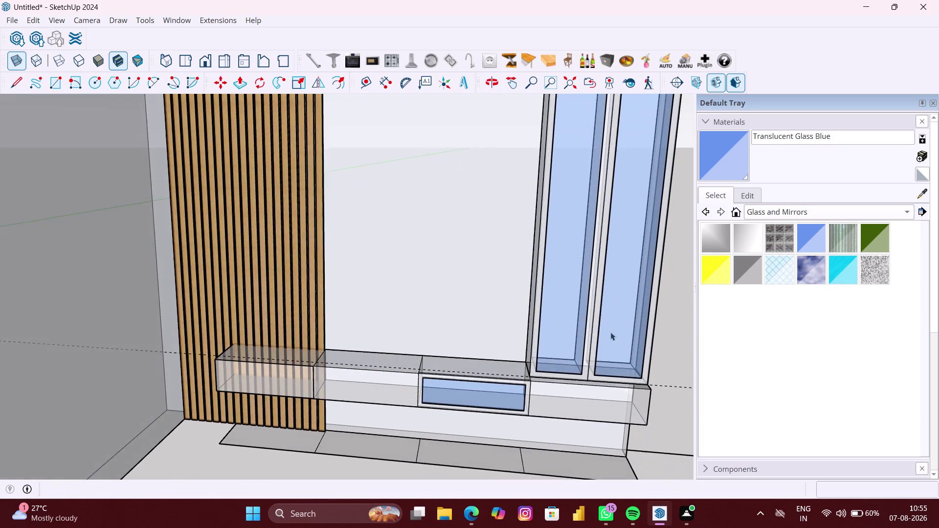
click(622, 332)
right_click(622, 331)
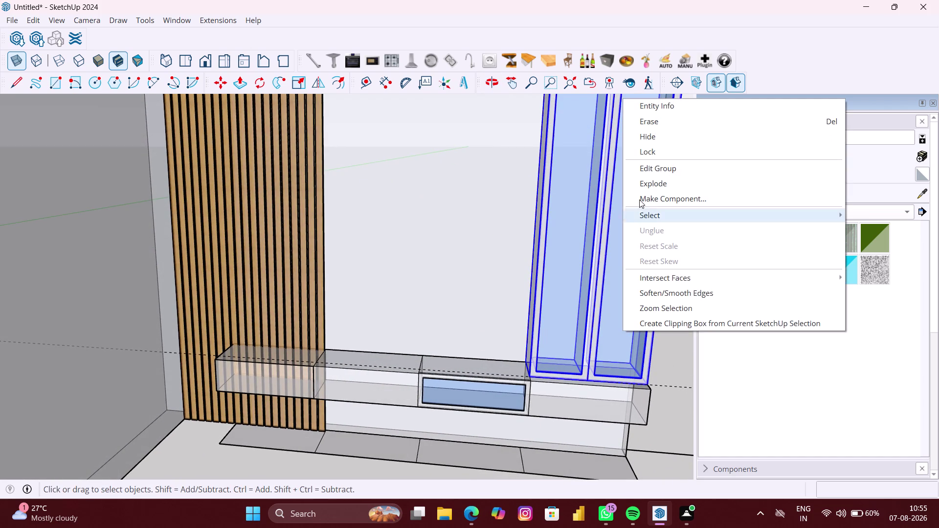
click(657, 140)
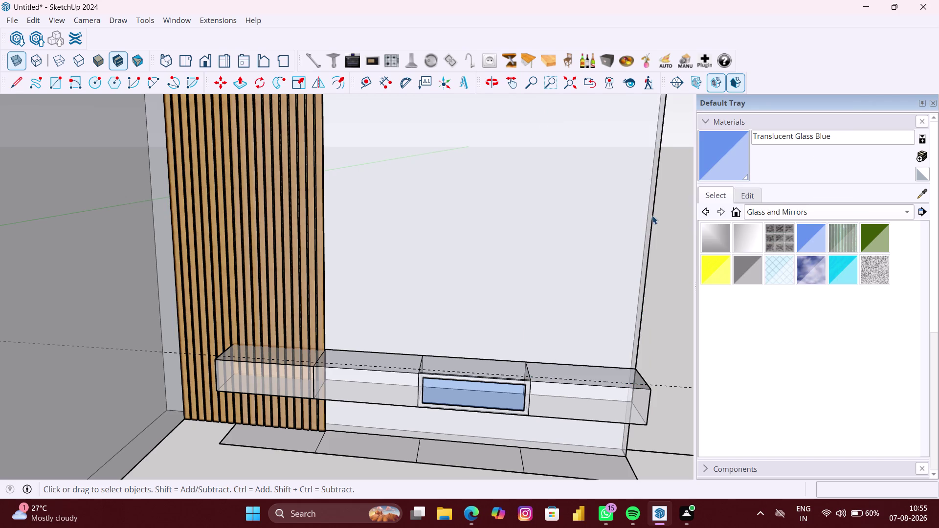
key(ctrl+z)
Hide both blue glass panes, leaving only the empty door frames.
click(624, 257)
click(624, 257)
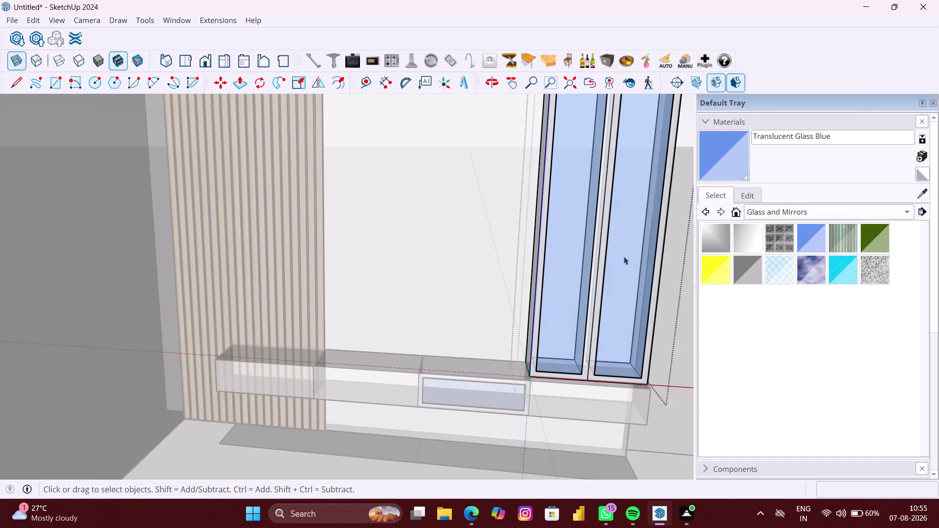
click(624, 256)
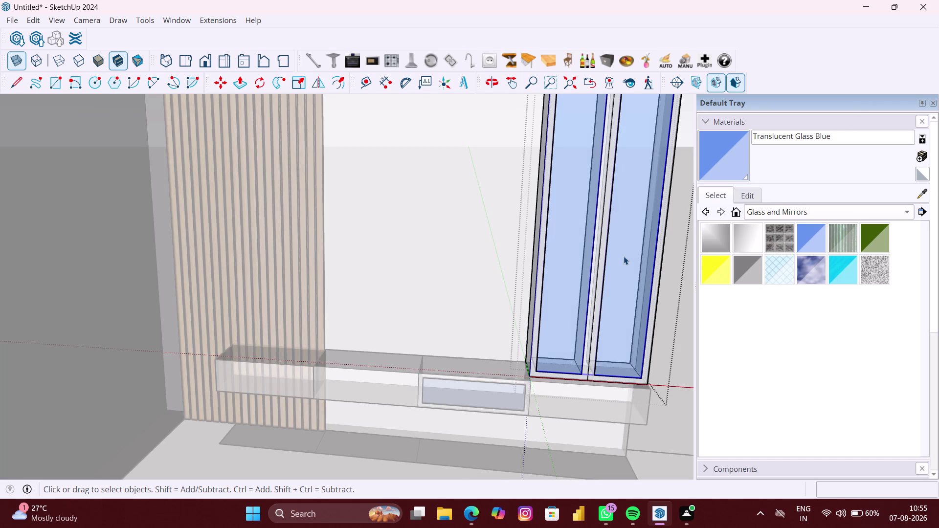
right_click(624, 256)
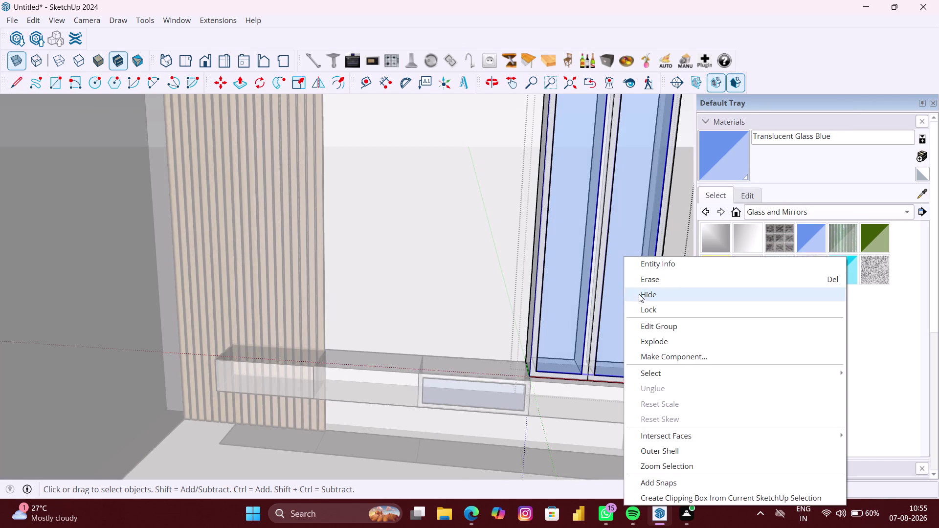
click(647, 296)
scroll(down, 3)
middle_drag(622, 297, 608, 294)
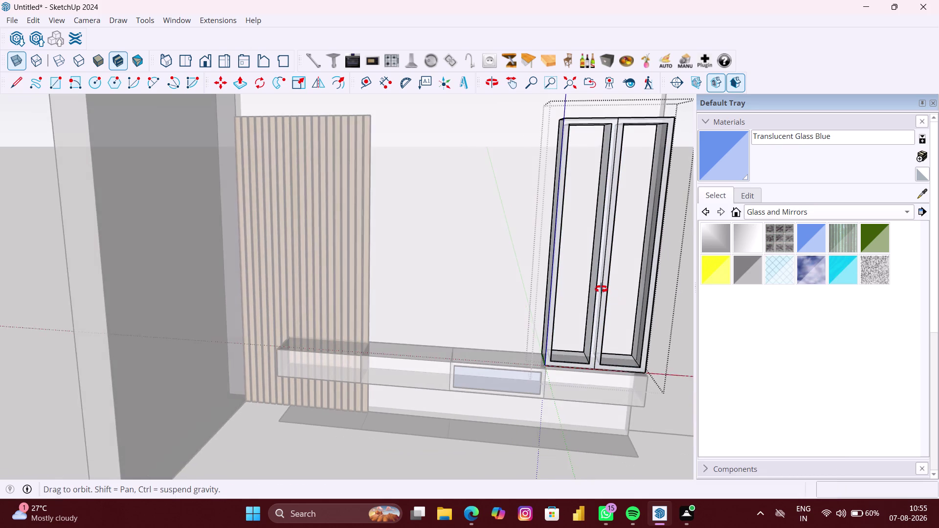
Start dividing the right door frame's vertical edge, then cancel that attempt.
middle_drag(608, 294, 602, 286)
scroll(down, 3)
scroll(up, 3)
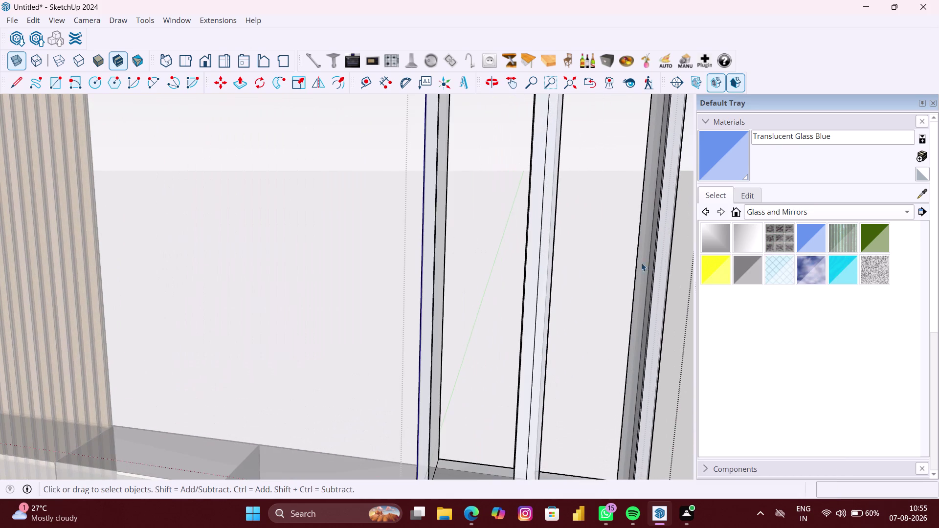
click(637, 268)
right_click(637, 268)
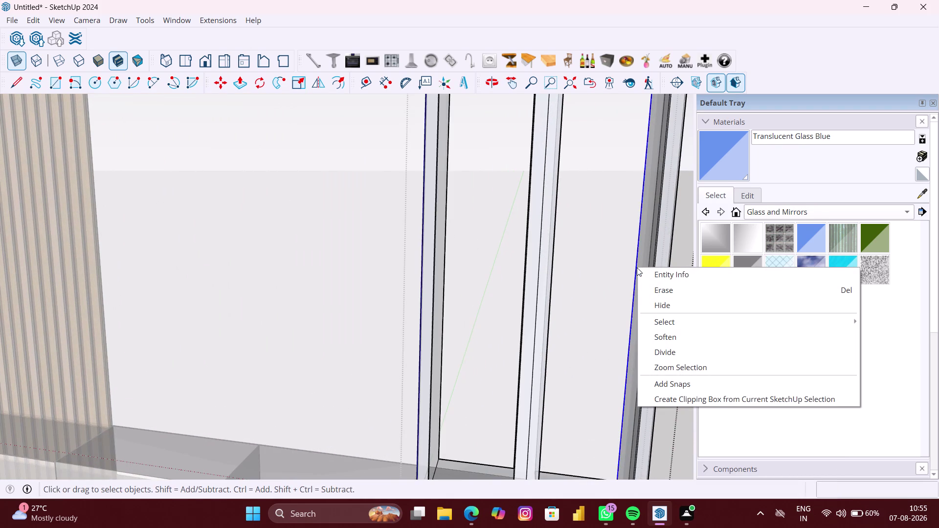
click(669, 354)
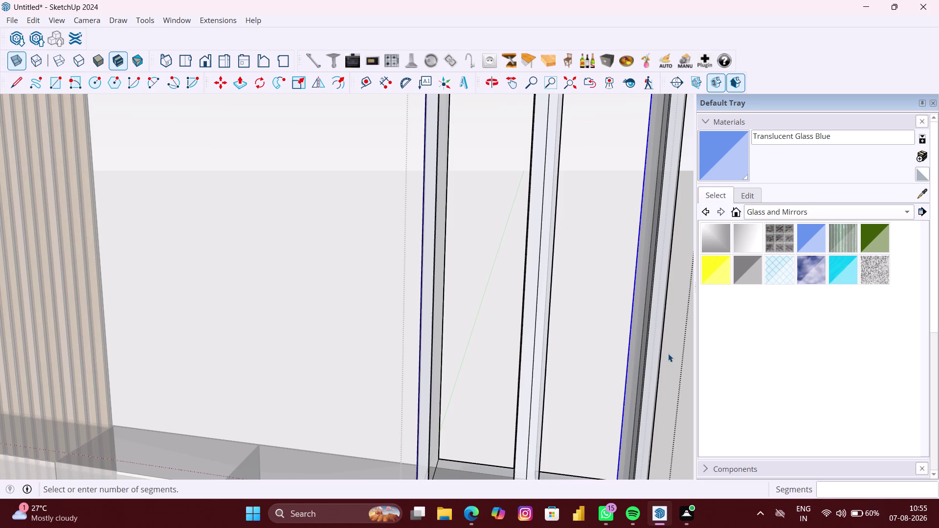
key(5)
key(Return)
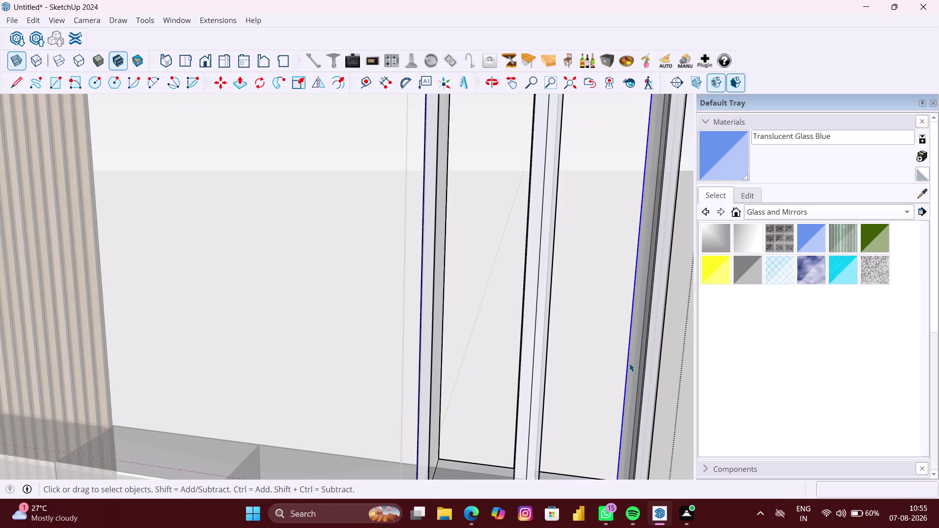
Divide the door frame's vertical edge again, into 10 segments.
scroll(down, 3)
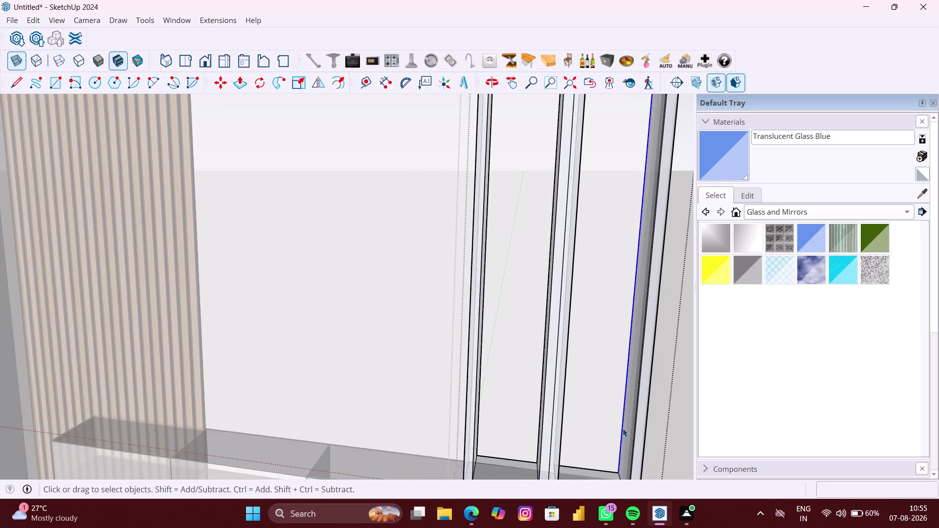
middle_drag(623, 429, 654, 437)
scroll(down, 3)
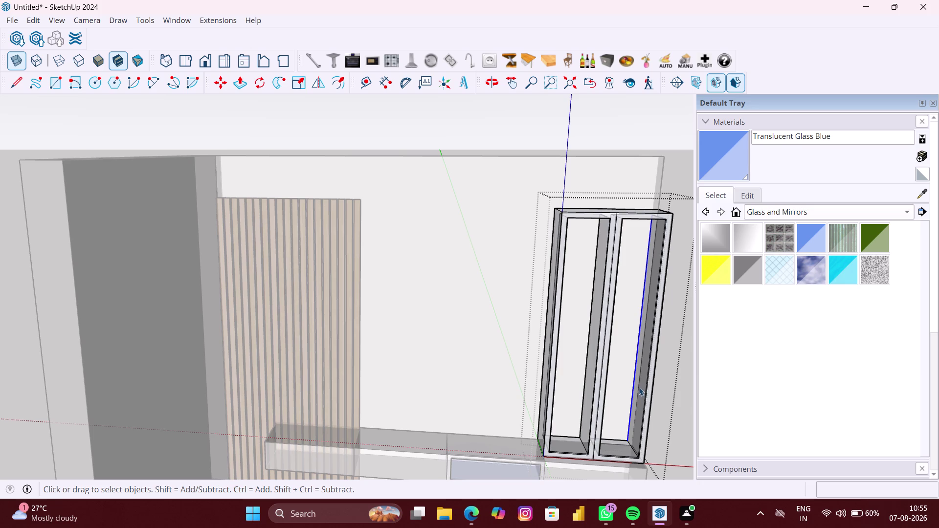
right_click(639, 387)
click(666, 468)
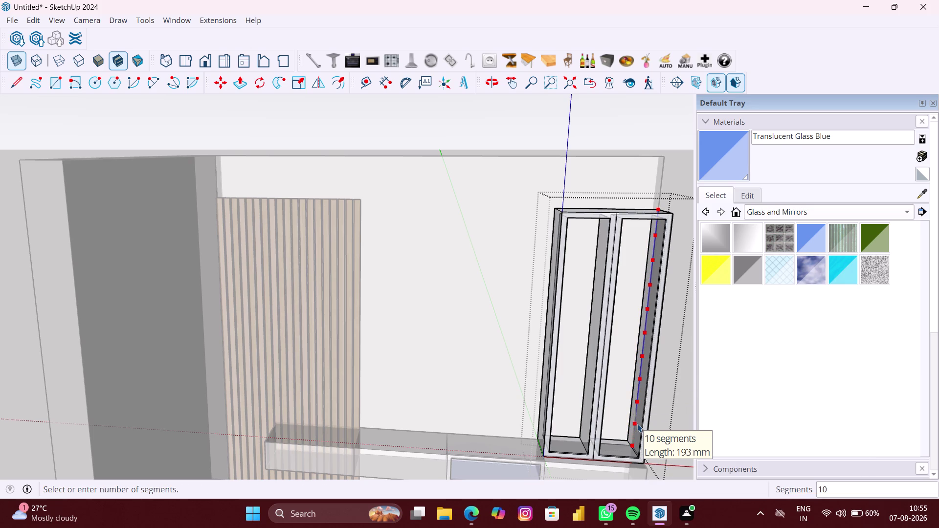
key(5)
key(Return)
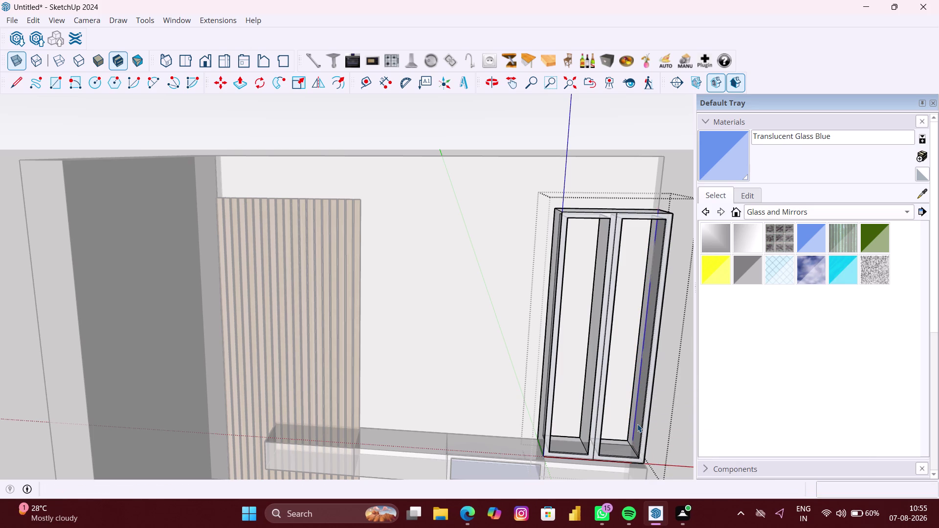
scroll(up, 3)
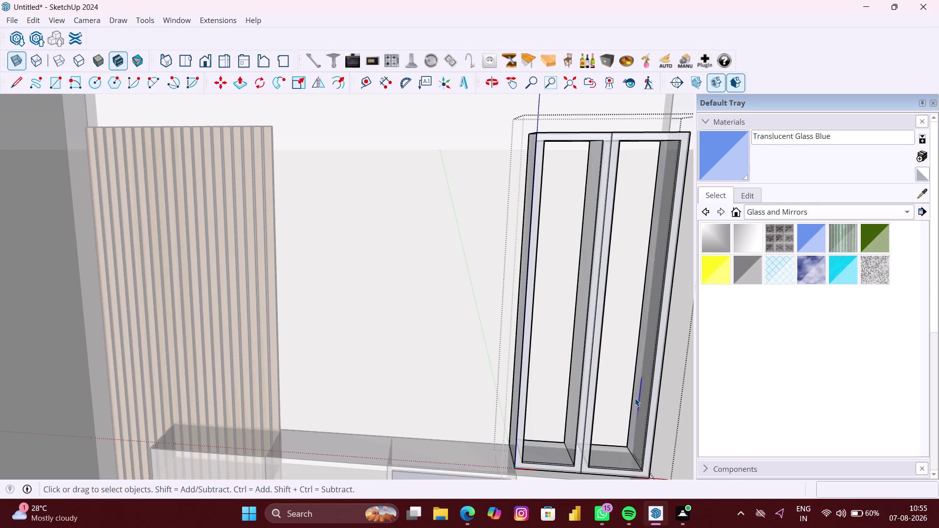
scroll(down, 3)
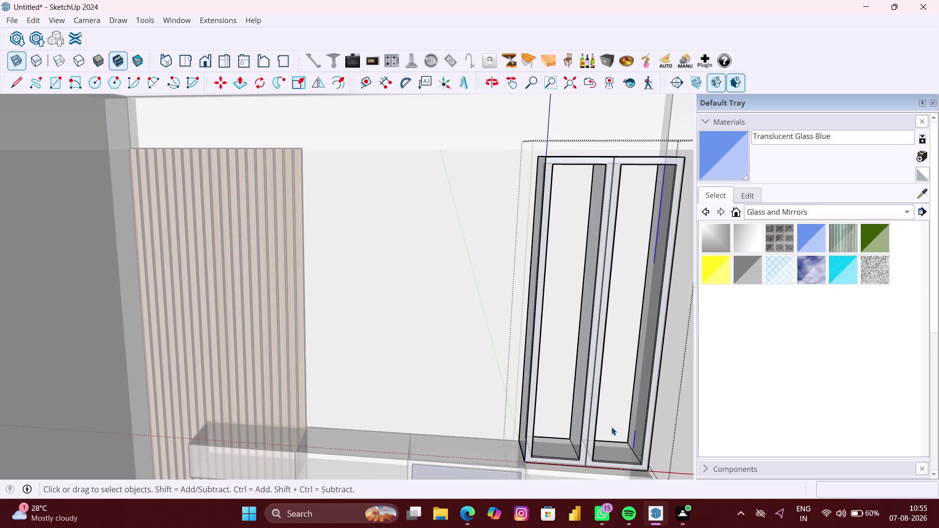
key(r)
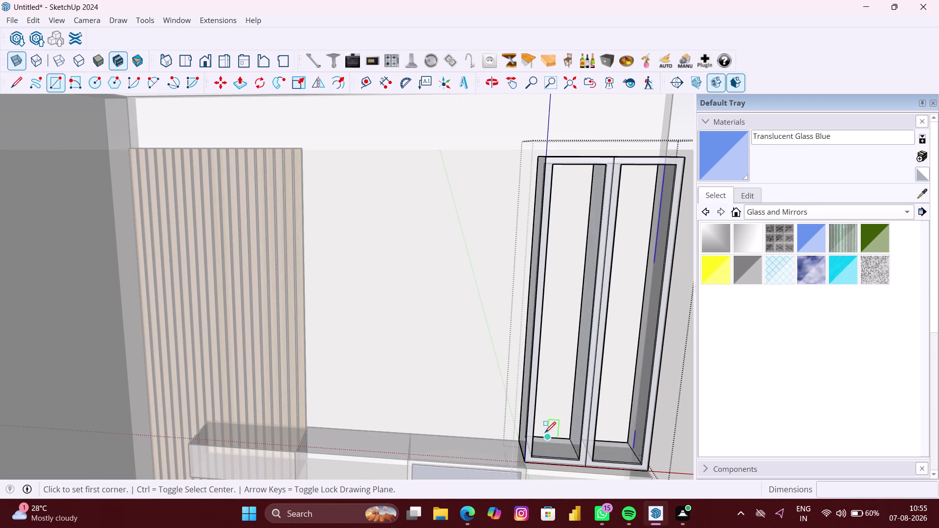
middle_drag(599, 439, 579, 443)
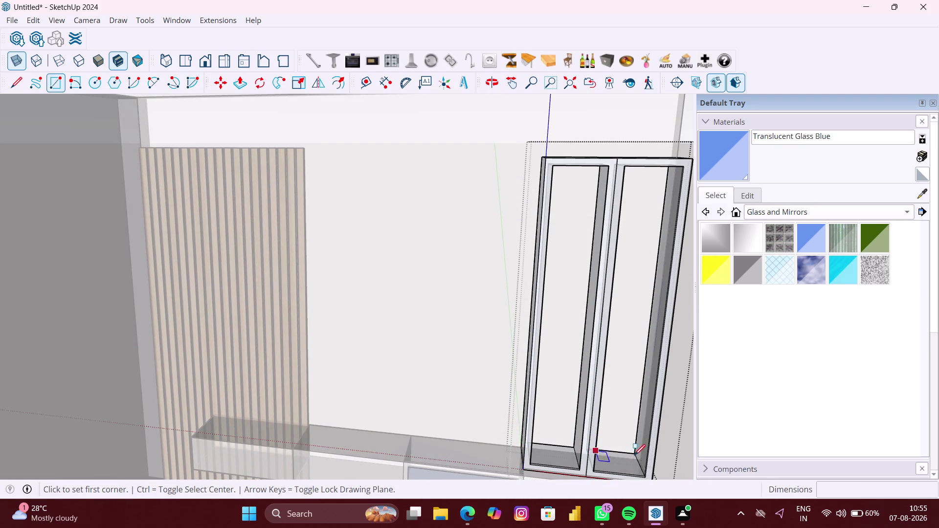
click(634, 454)
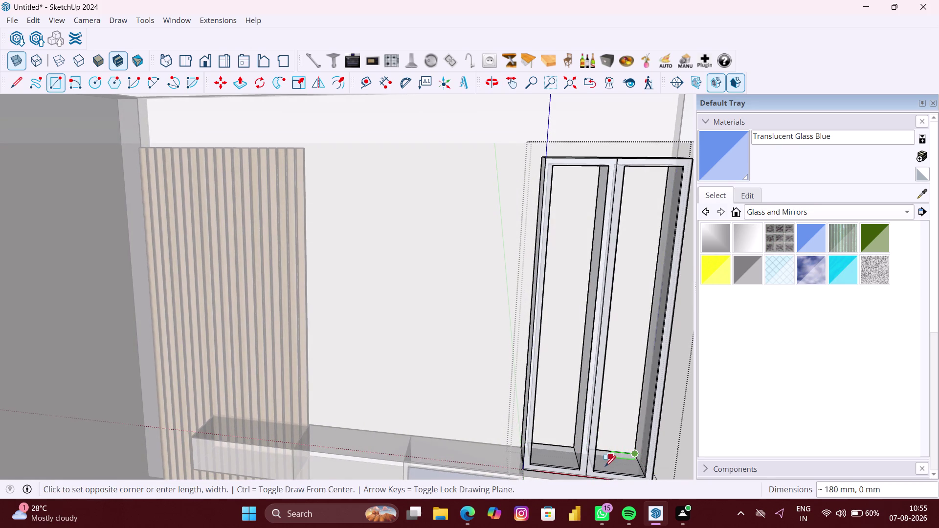
middle_drag(604, 467, 598, 466)
key(Escape)
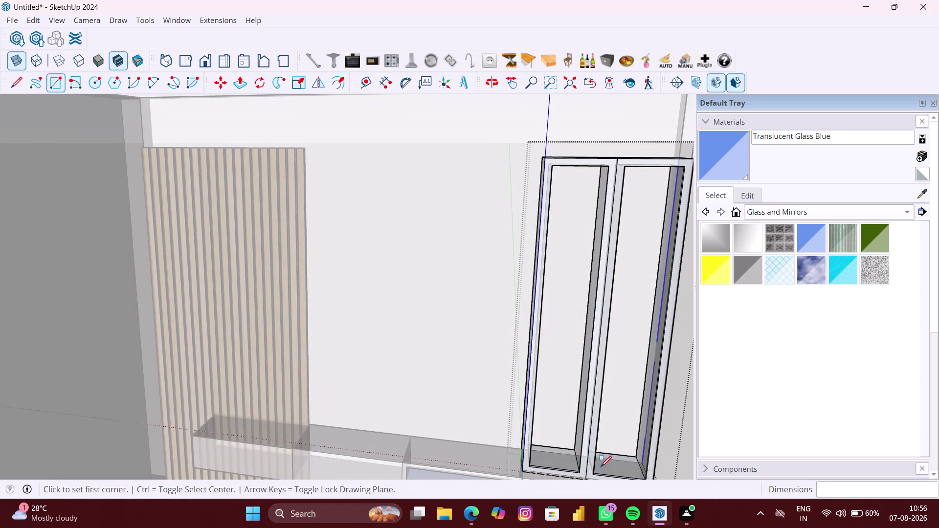
key(space)
scroll(down, 3)
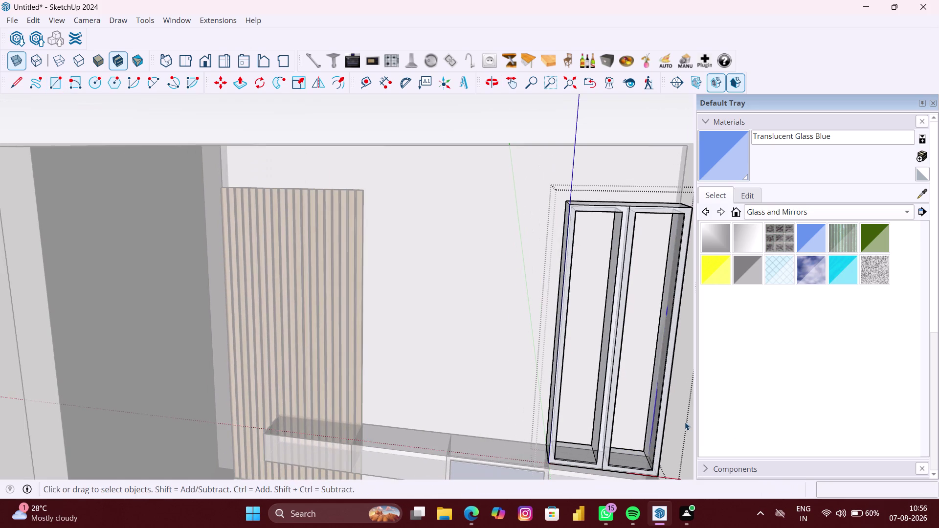
click(936, 102)
right_click(860, 289)
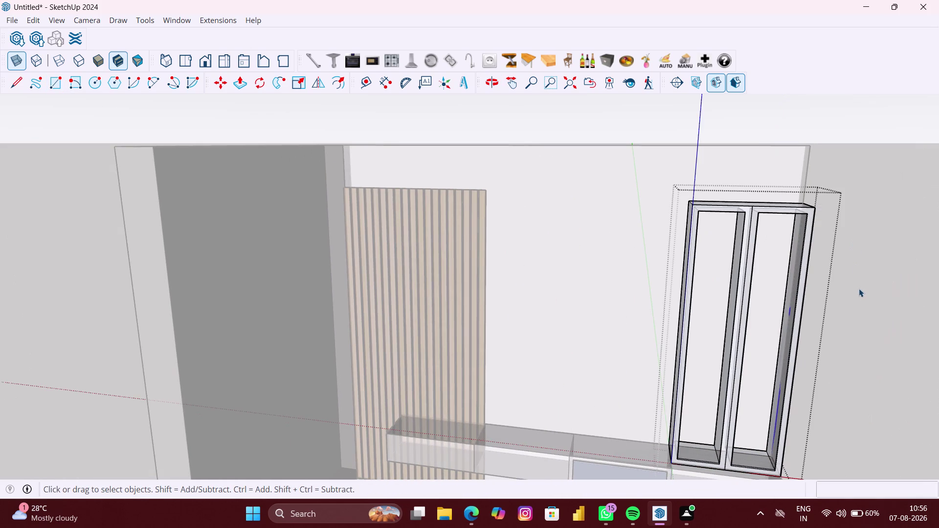
click(826, 329)
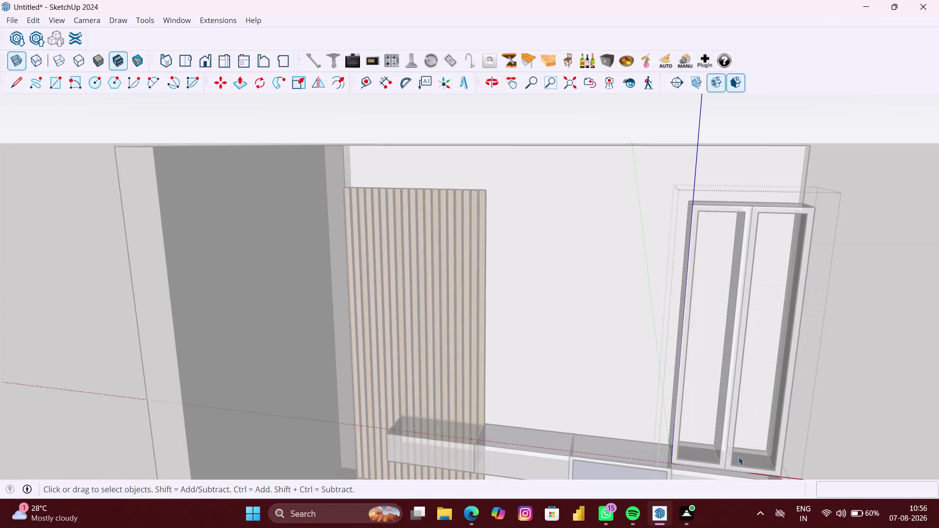
middle_drag(739, 457, 689, 465)
key(r)
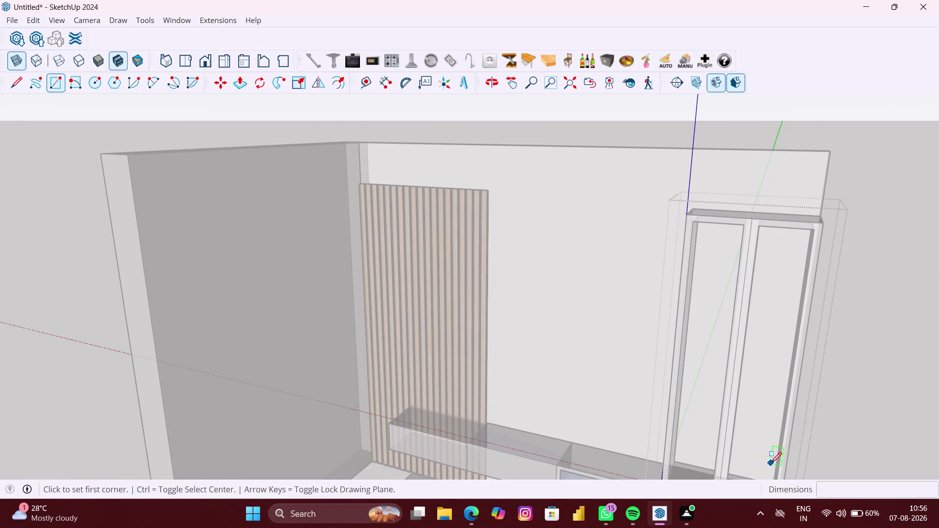
Start a rectangle at a corner of the right compartment's floor.
middle_drag(771, 463, 788, 320)
scroll(up, 3)
scroll(up, 3)
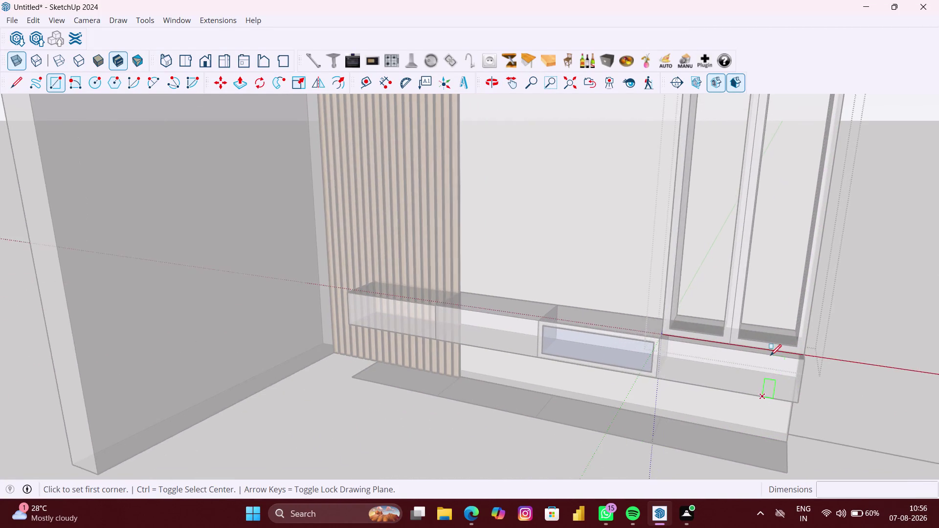
scroll(up, 3)
middle_drag(770, 349, 732, 378)
scroll(up, 3)
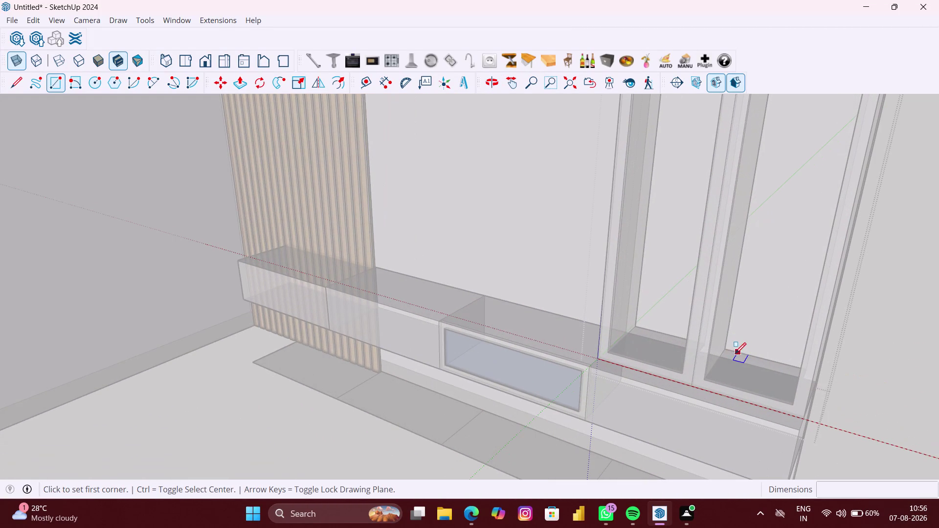
click(728, 352)
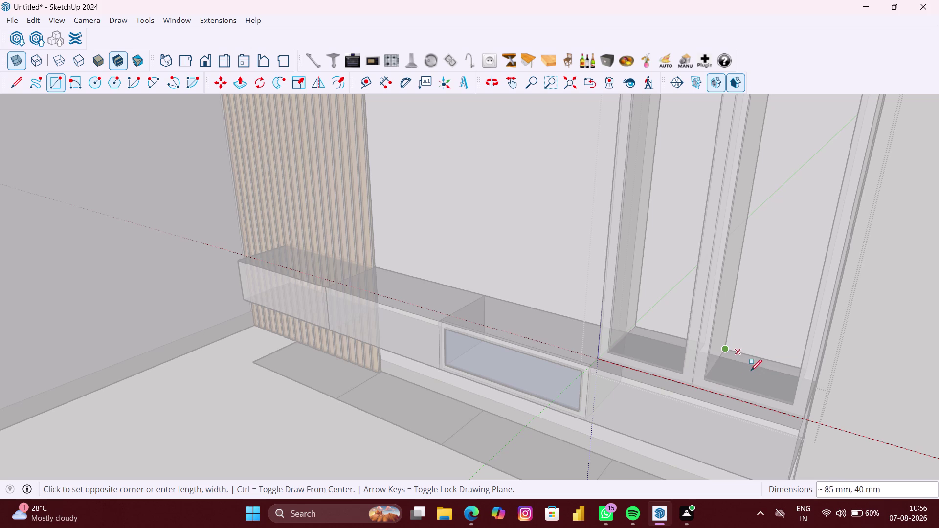
Orbit and zoom toward the compartment's opposite inner floor corner.
middle_drag(760, 380, 802, 393)
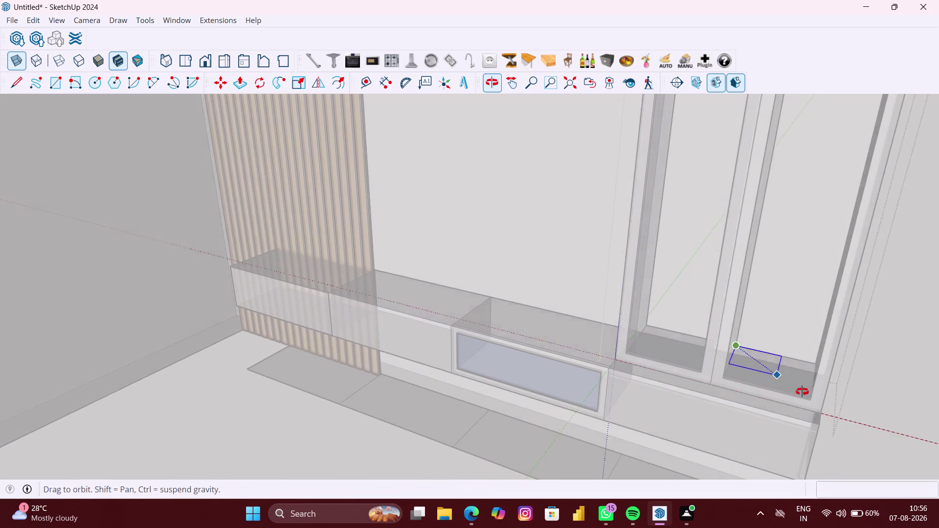
middle_drag(803, 393, 837, 400)
scroll(up, 3)
scroll(up, 3)
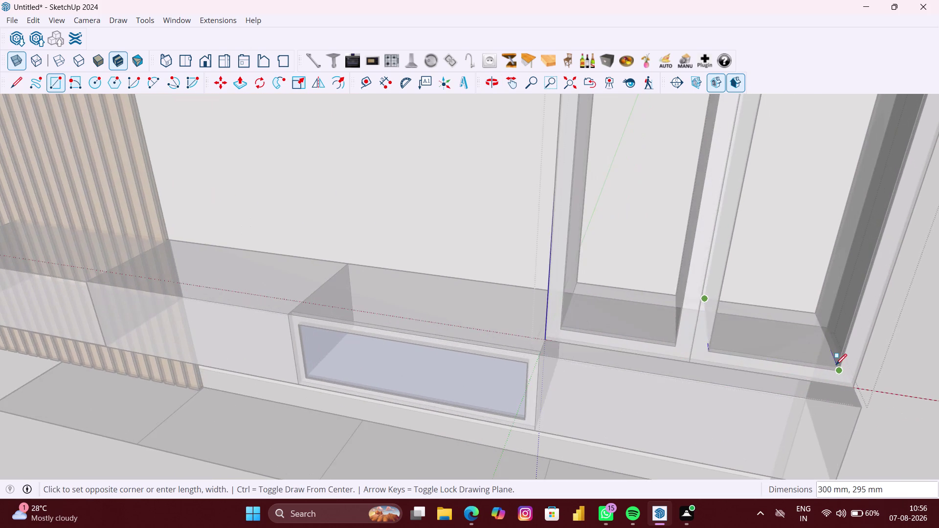
scroll(up, 3)
scroll(up, 3)
middle_drag(836, 365, 914, 384)
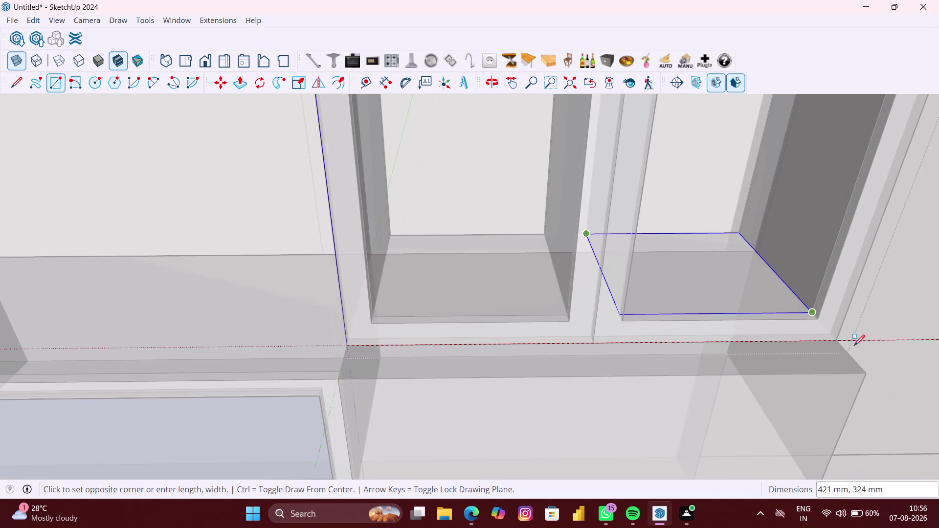
scroll(up, 3)
scroll(up, 3)
middle_drag(794, 287, 797, 289)
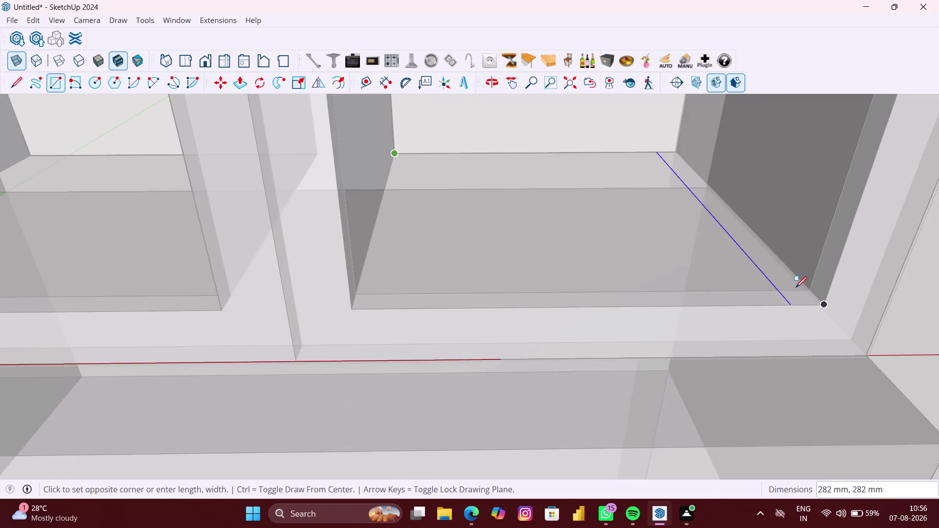
middle_drag(797, 290, 847, 372)
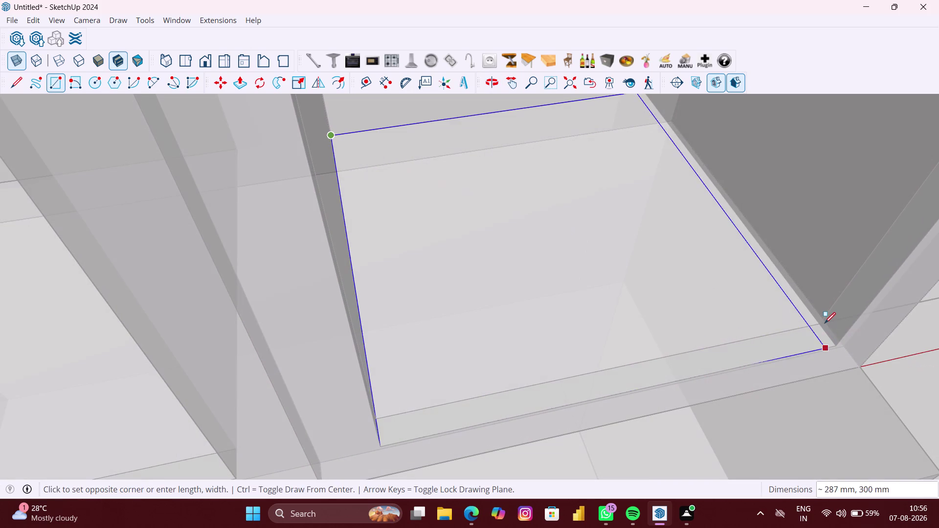
scroll(up, 3)
scroll(up, 3)
scroll(up, 3)
scroll(up, 3)
middle_drag(822, 319, 856, 338)
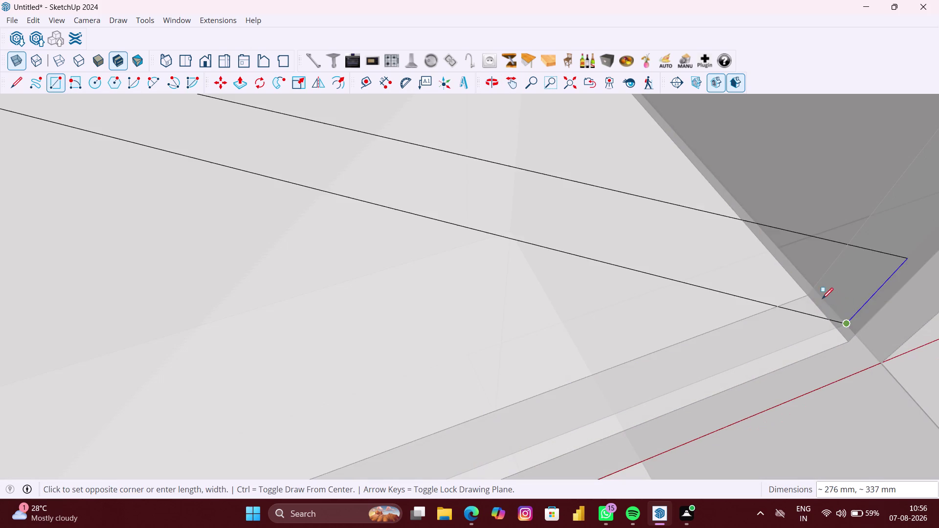
scroll(up, 3)
scroll(up, 3)
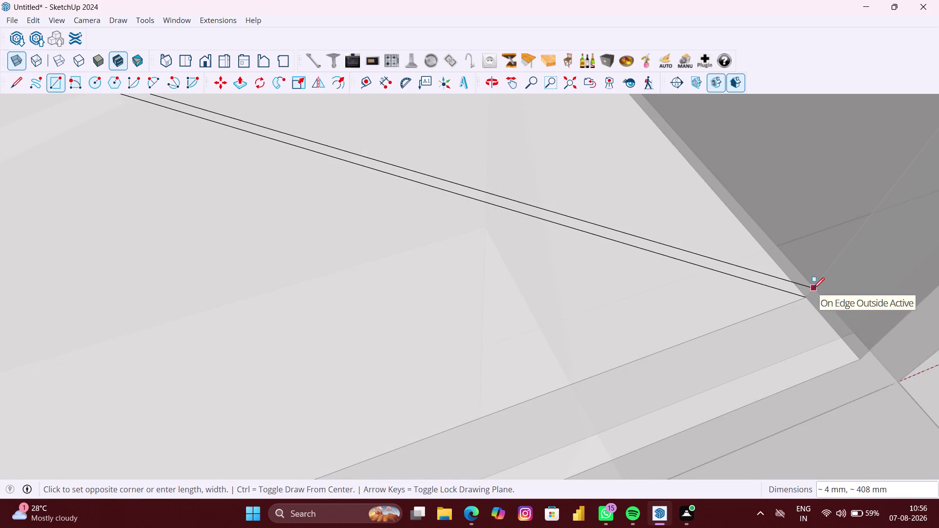
scroll(up, 3)
middle_drag(814, 292, 861, 313)
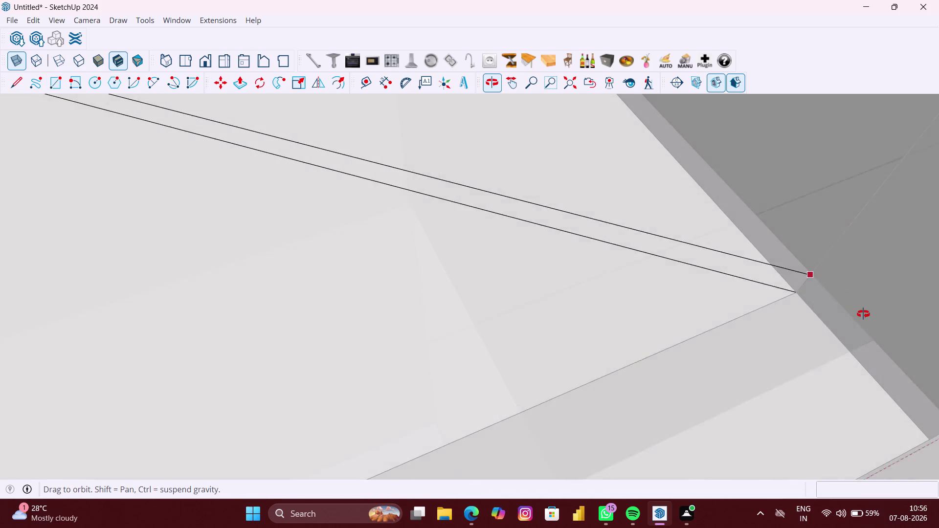
middle_drag(861, 313, 864, 314)
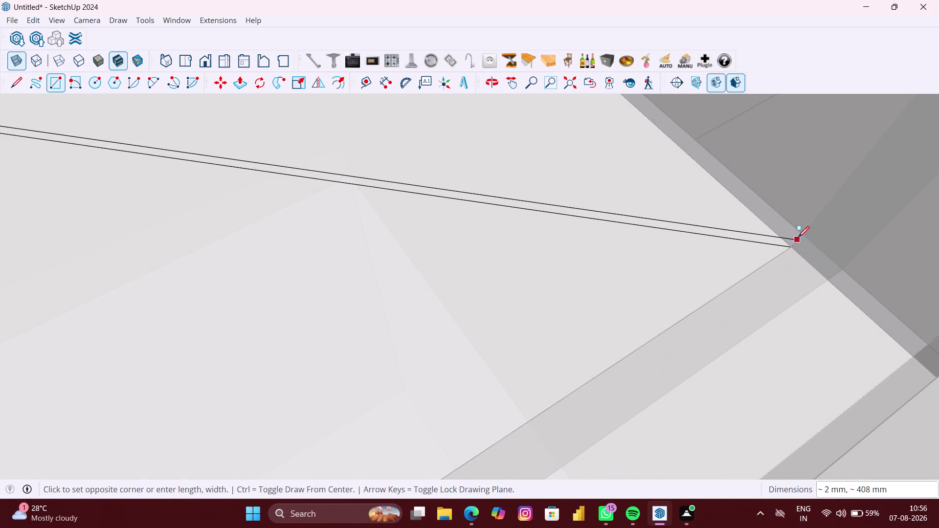
scroll(up, 3)
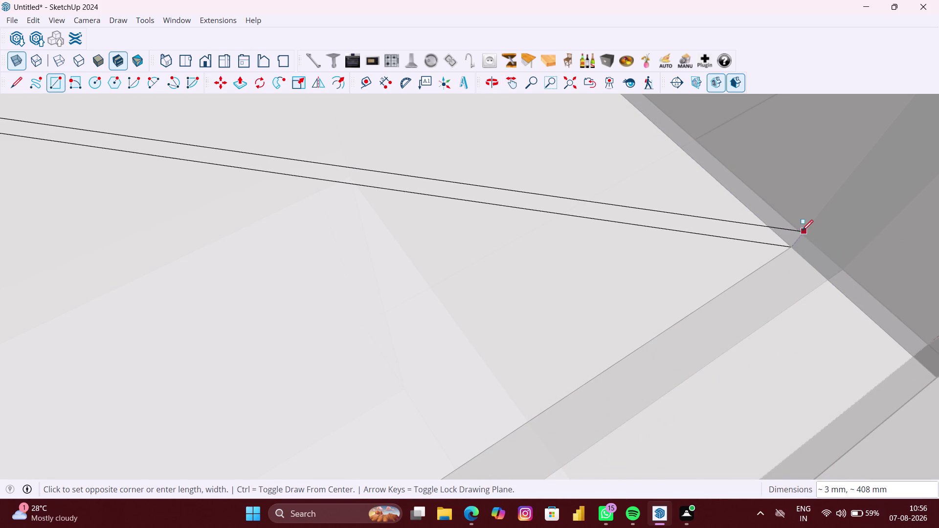
scroll(up, 3)
scroll(up, 3)
scroll(up, 3)
scroll(up, 3)
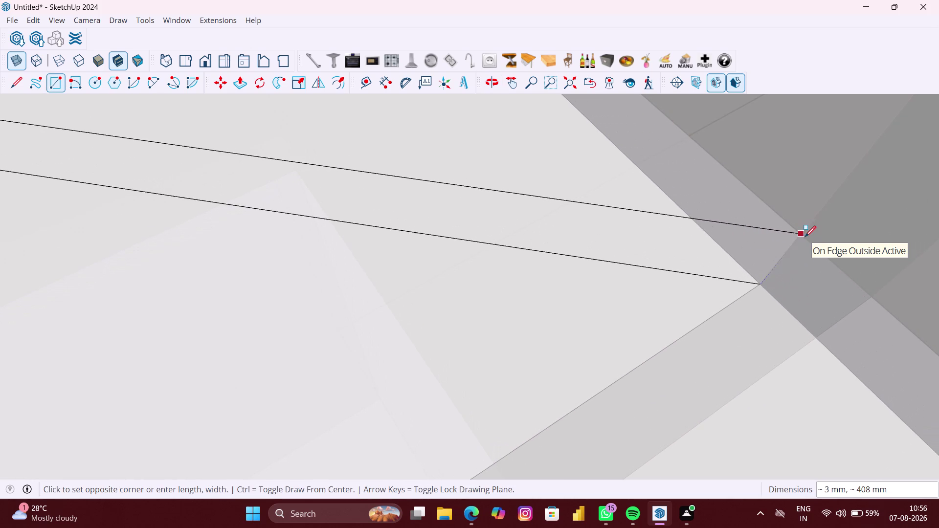
scroll(up, 3)
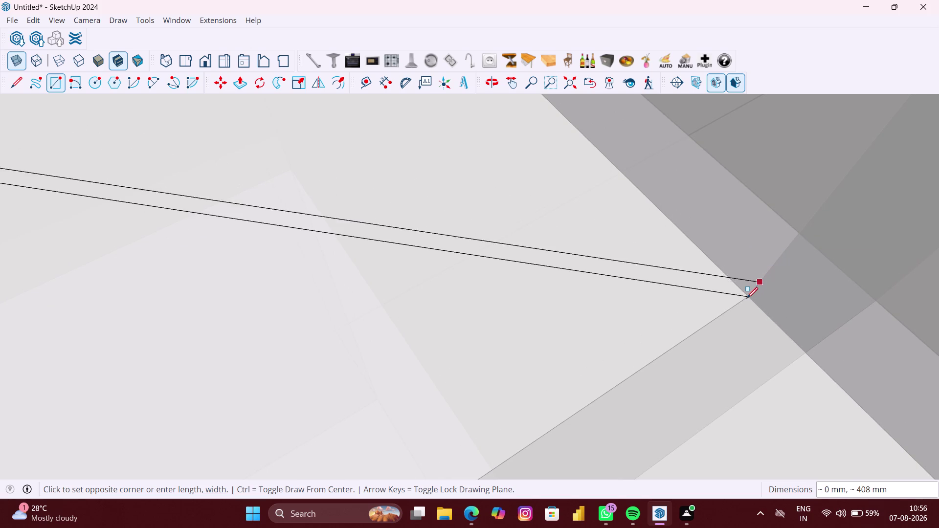
scroll(down, 3)
scroll(down, 3)
scroll(down, 3)
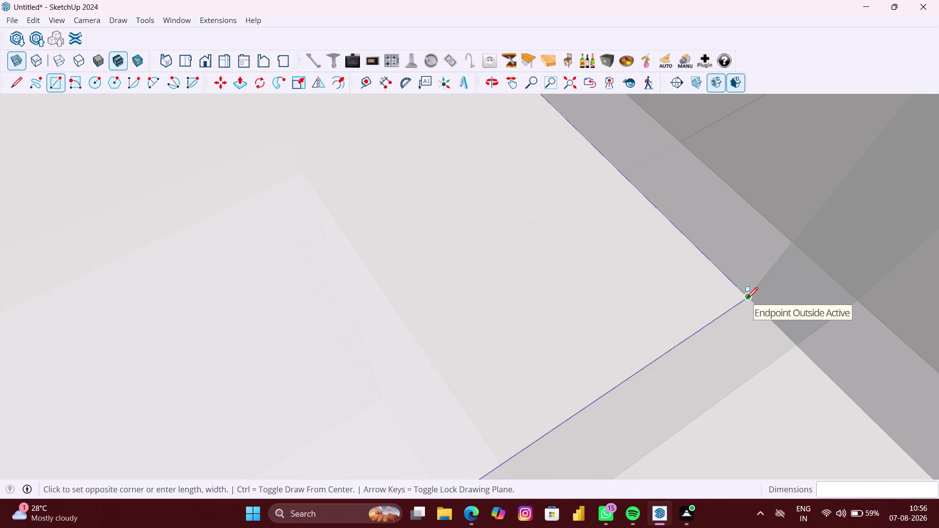
scroll(down, 3)
scroll(down, 3)
scroll(down, 3)
scroll(down, 3)
scroll(down, 3)
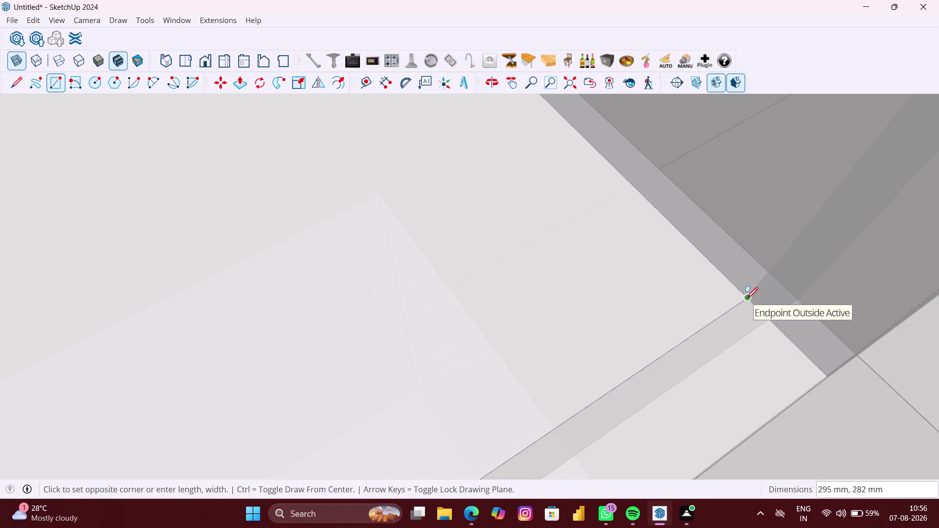
scroll(down, 3)
scroll(down, 3)
scroll(down, 3)
middle_drag(747, 299, 709, 258)
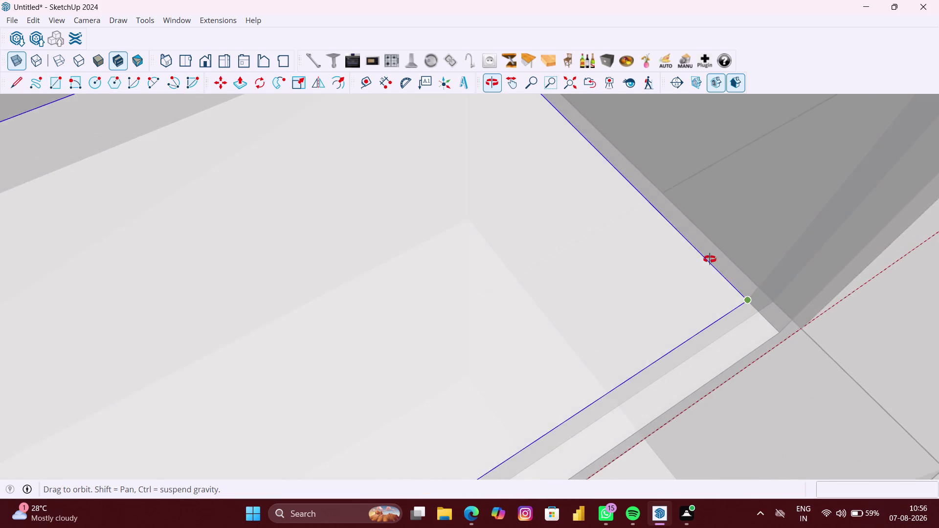
Lock the rectangle to its drawing plane with the Up arrow while viewing the floor.
middle_drag(709, 257, 676, 227)
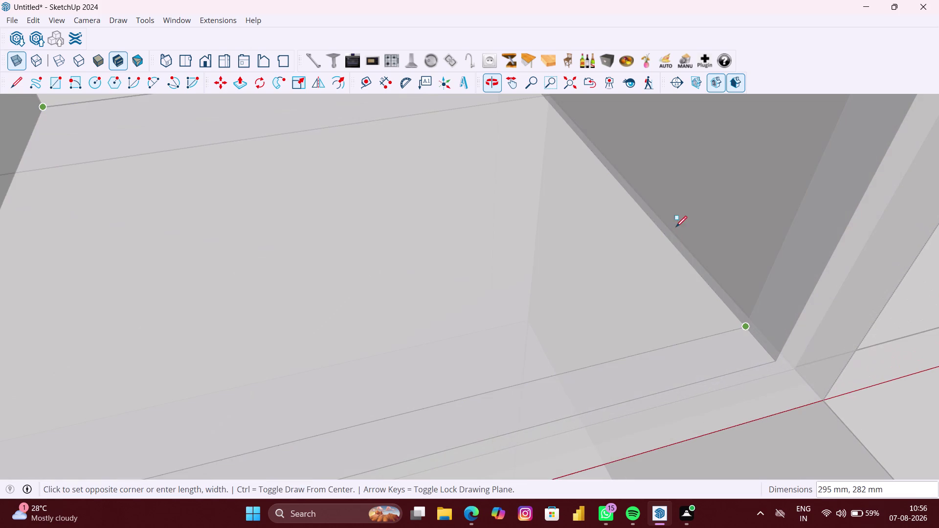
scroll(up, 3)
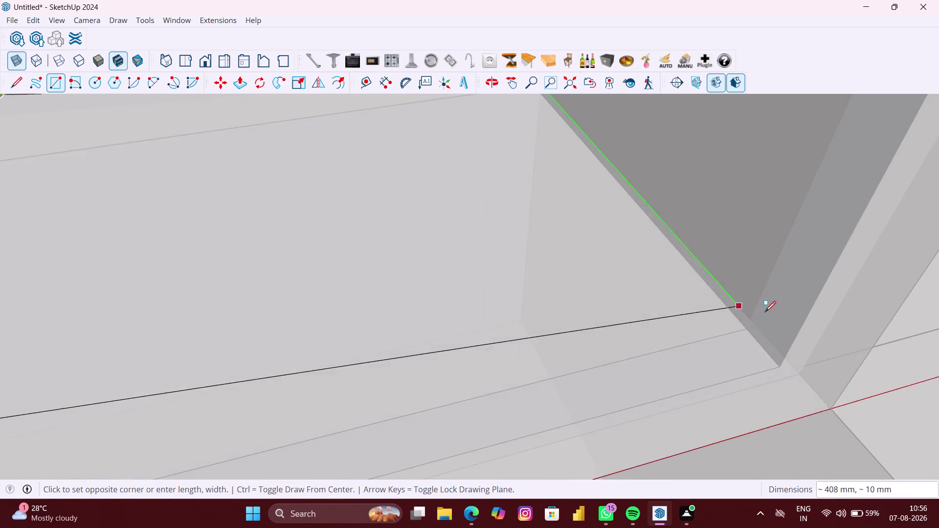
scroll(up, 3)
middle_drag(752, 316, 787, 341)
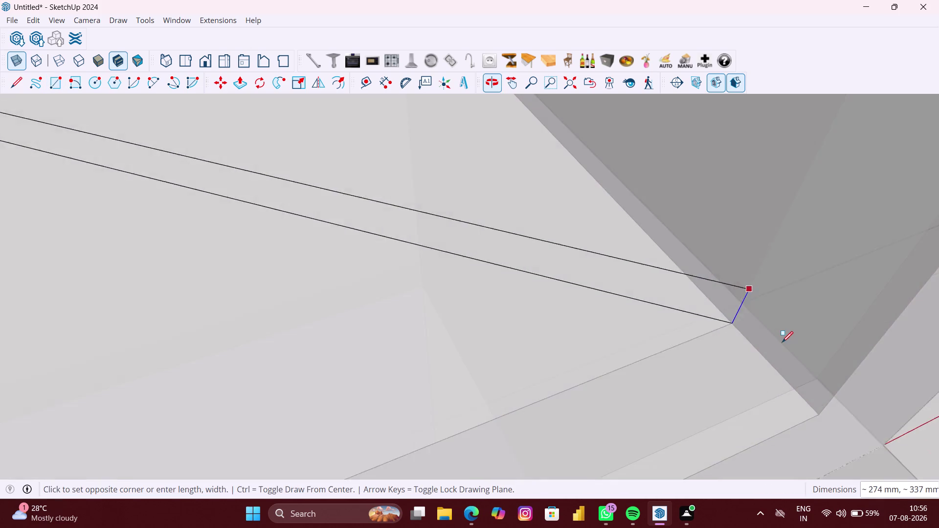
key(Up)
scroll(up, 3)
scroll(up, 3)
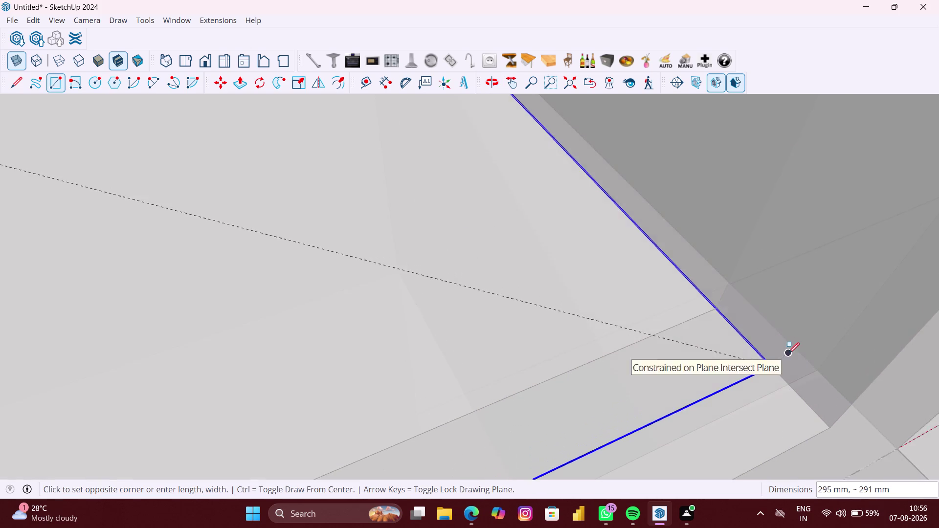
scroll(up, 3)
scroll(up, 3)
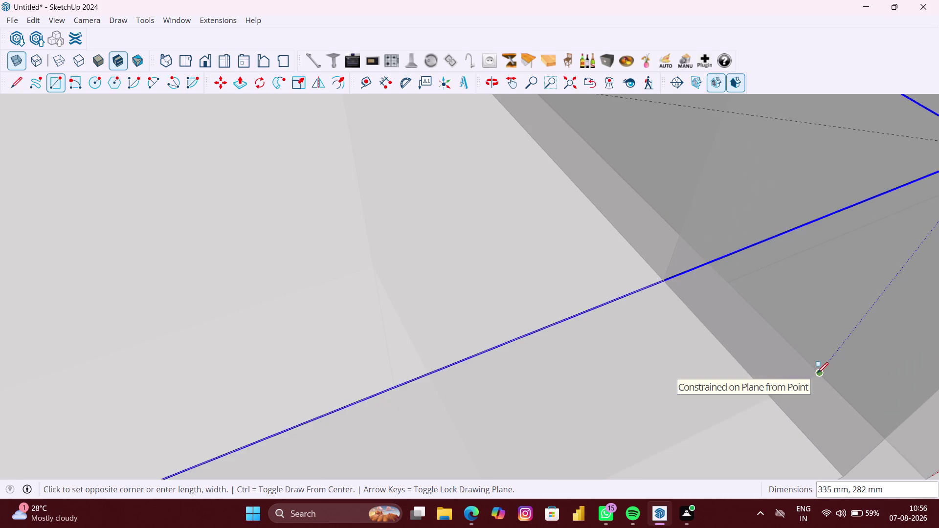
scroll(up, 3)
scroll(up, 3)
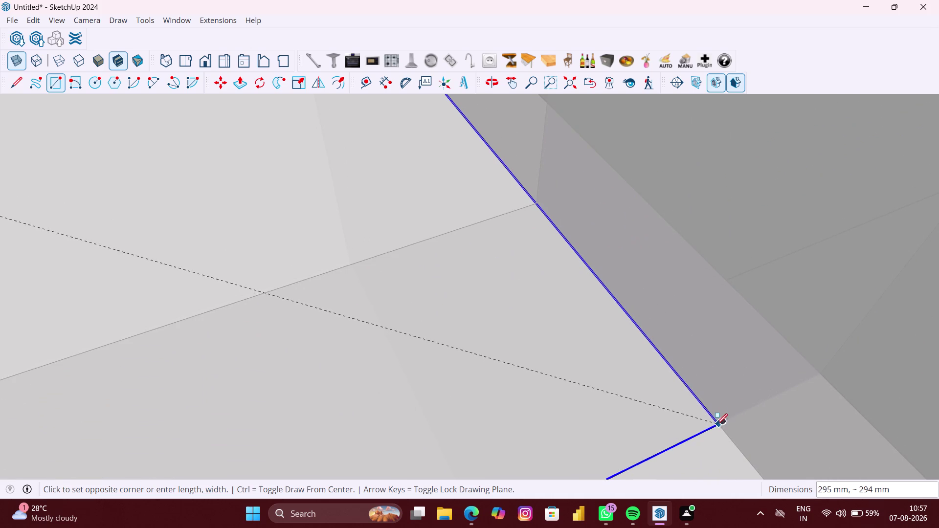
scroll(down, 3)
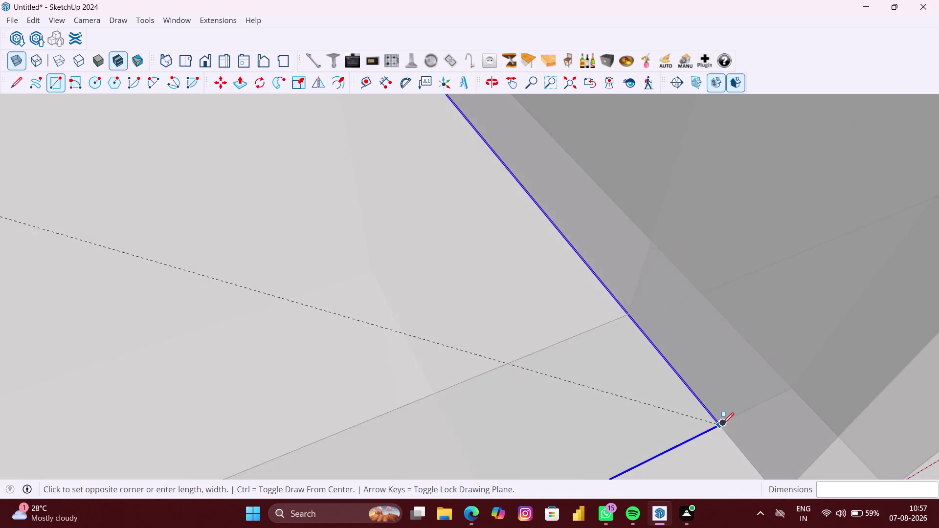
scroll(down, 3)
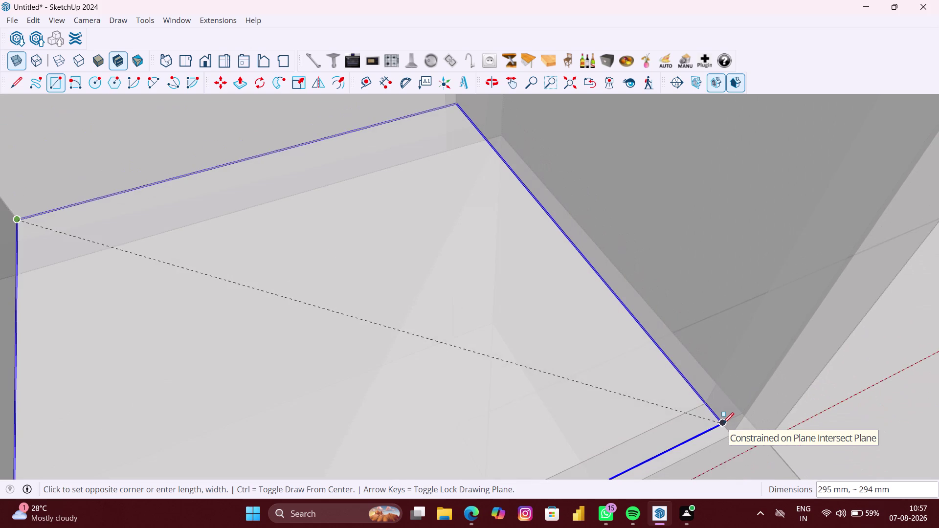
middle_drag(718, 422, 610, 375)
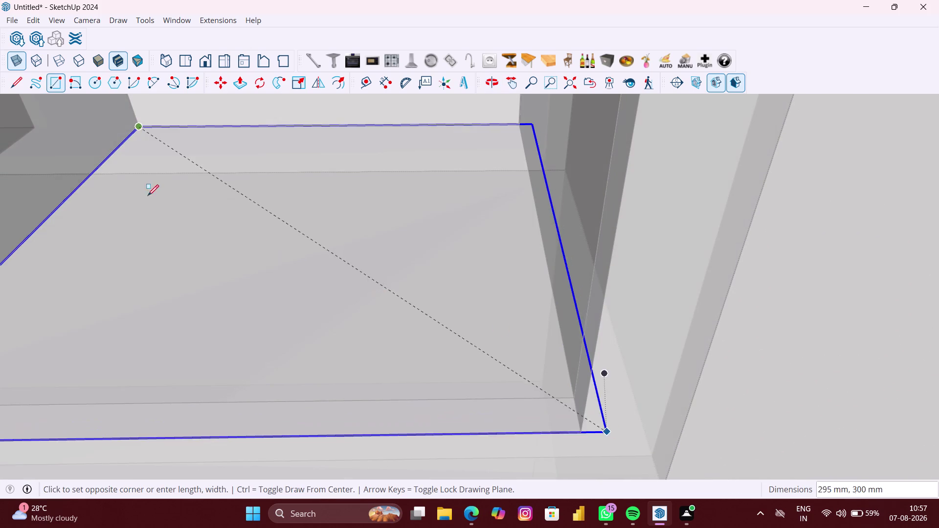
Finish the 295 × 282 mm rectangle at the compartment floor's far corner.
click(14, 65)
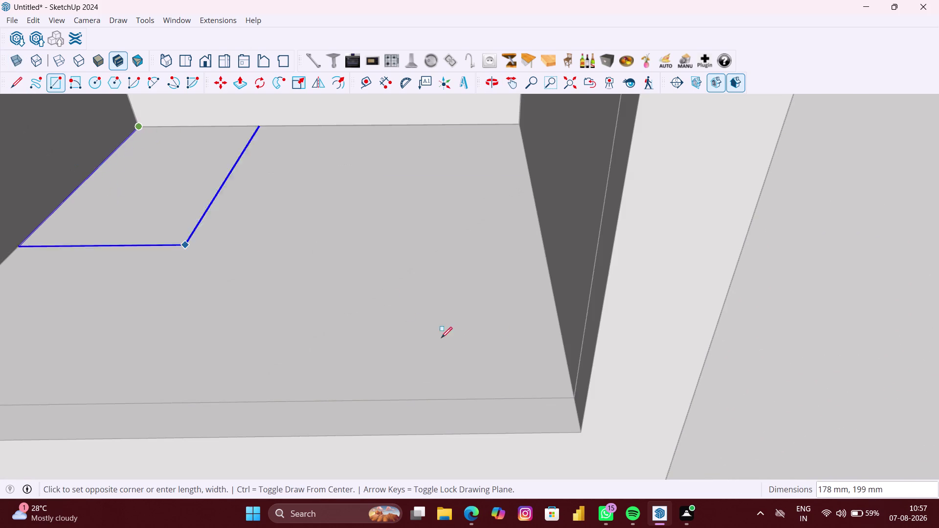
middle_drag(459, 350, 580, 420)
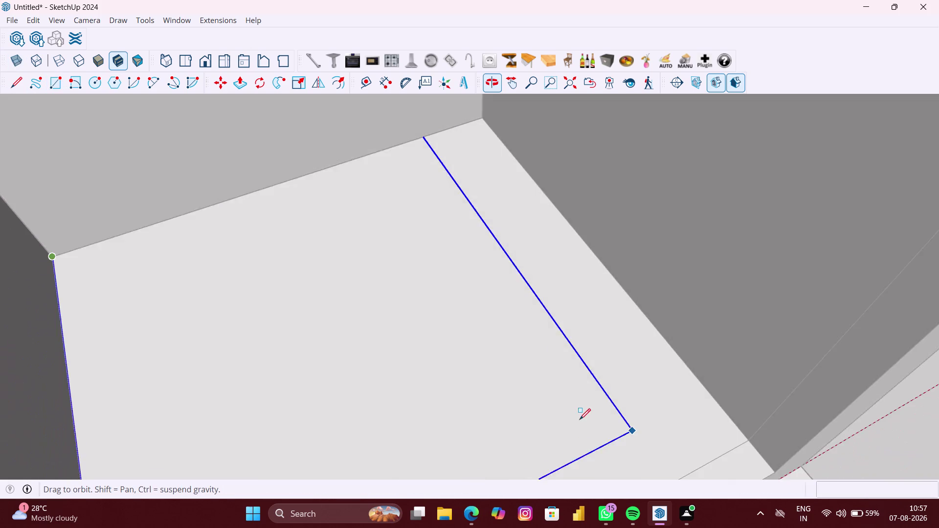
click(754, 439)
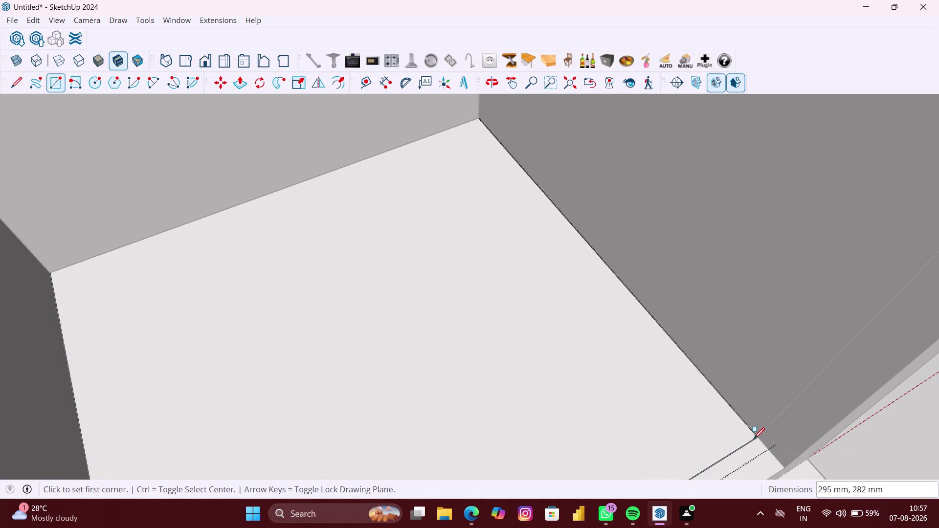
scroll(down, 3)
middle_drag(741, 430, 612, 359)
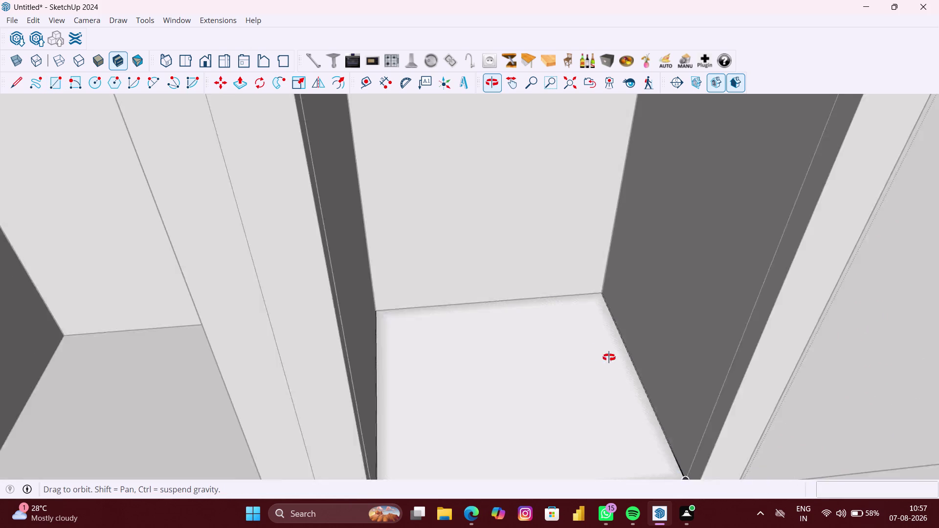
middle_drag(612, 359, 583, 352)
scroll(down, 3)
scroll(down, 3)
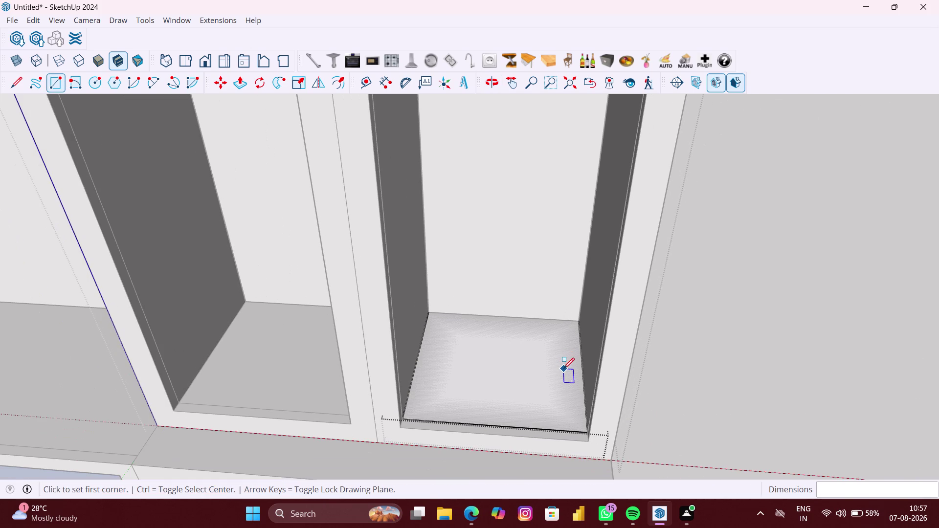
Push/Pull the floor rectangle up 6 mm and select the resulting slab.
key(p)
click(544, 382)
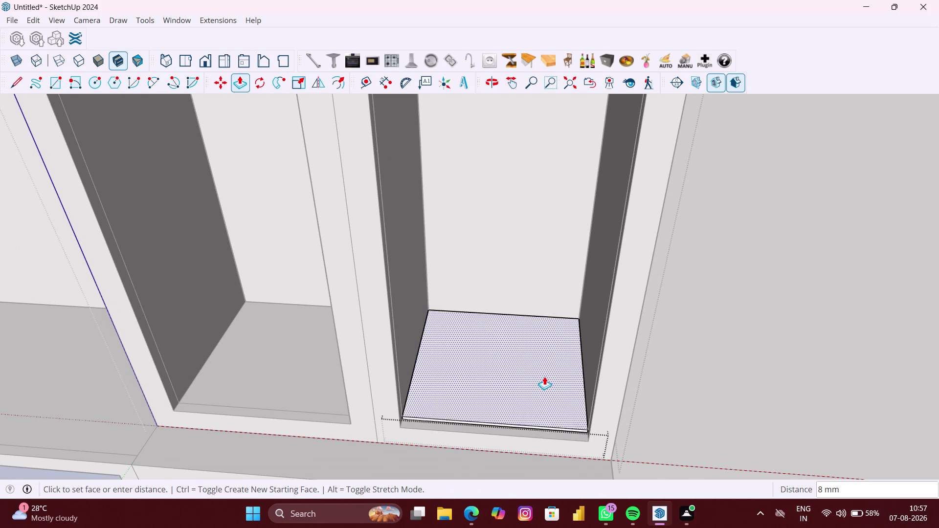
key(6)
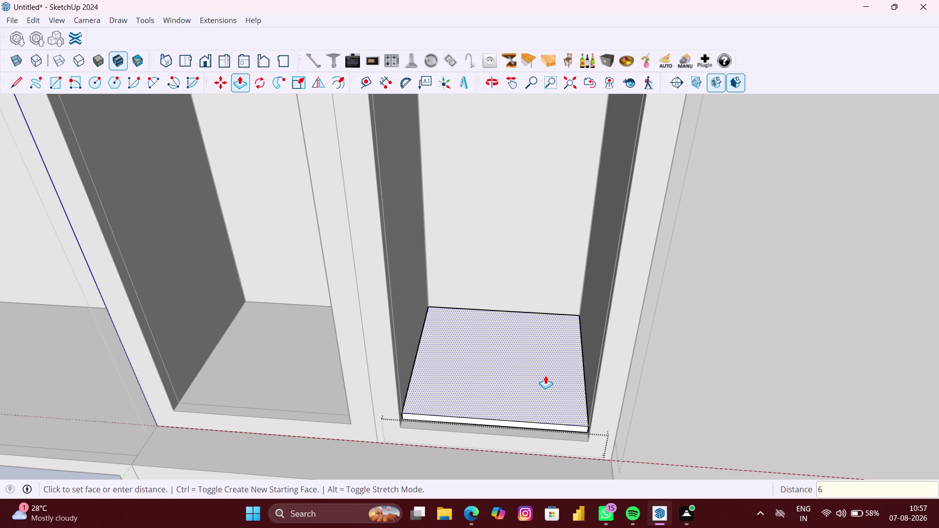
text(MM)
key(Return)
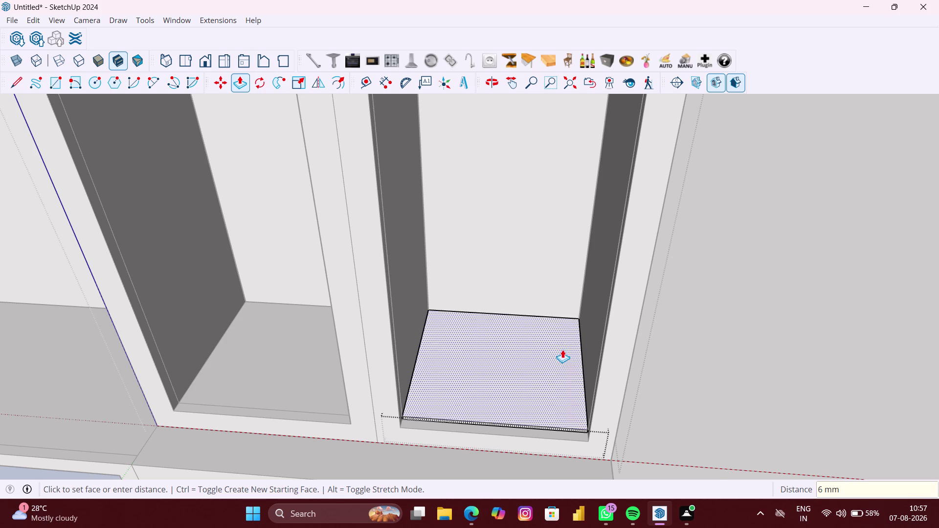
key(space)
click(837, 370)
scroll(up, 3)
click(490, 391)
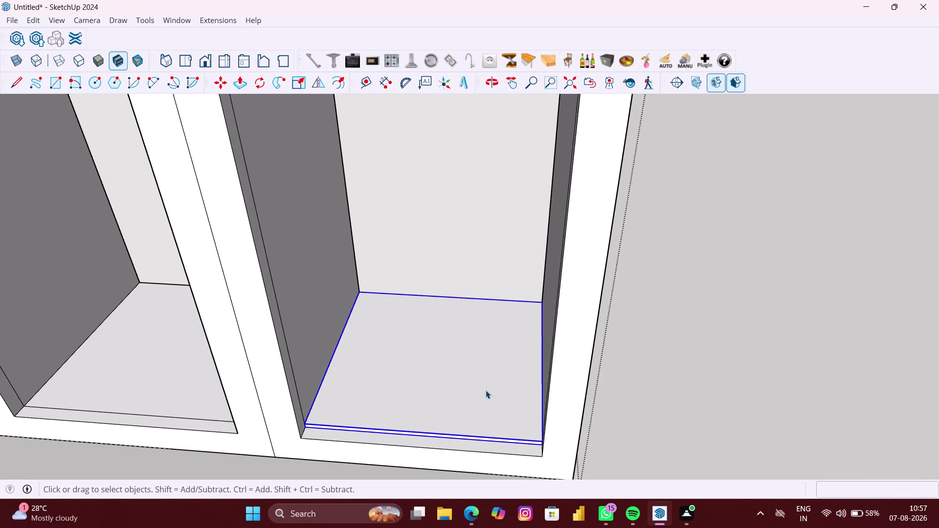
Copy the slab from its corner to a shelf position higher in the compartment.
key(m)
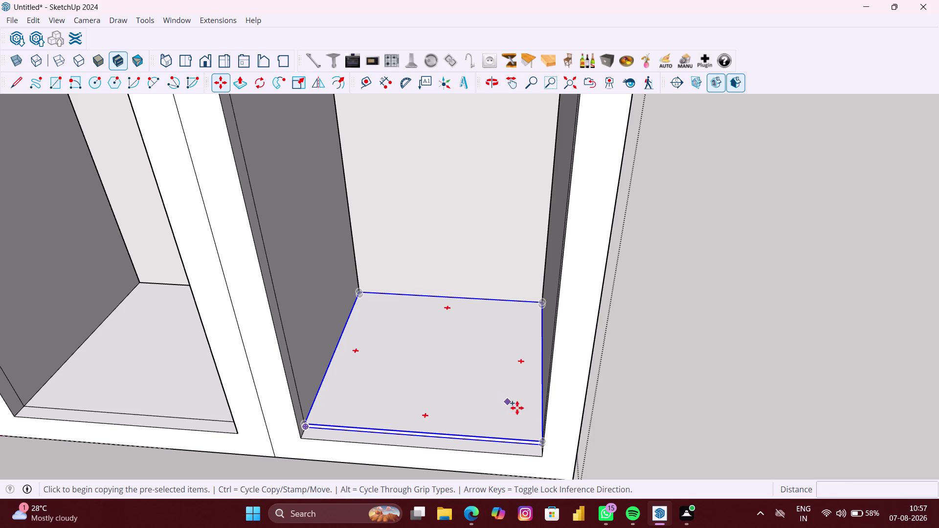
scroll(up, 3)
scroll(up, 3)
middle_drag(535, 330, 570, 300)
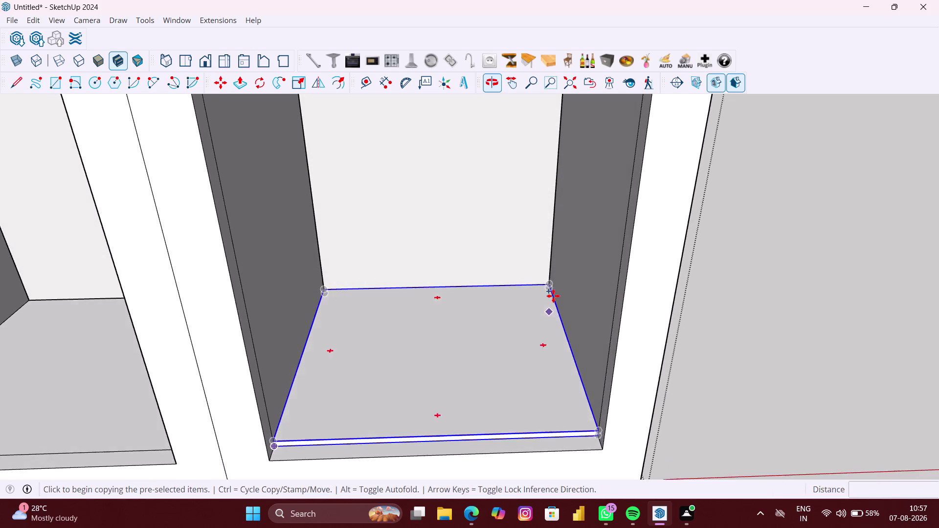
scroll(up, 3)
scroll(up, 3)
scroll(up, 3)
scroll(up, 3)
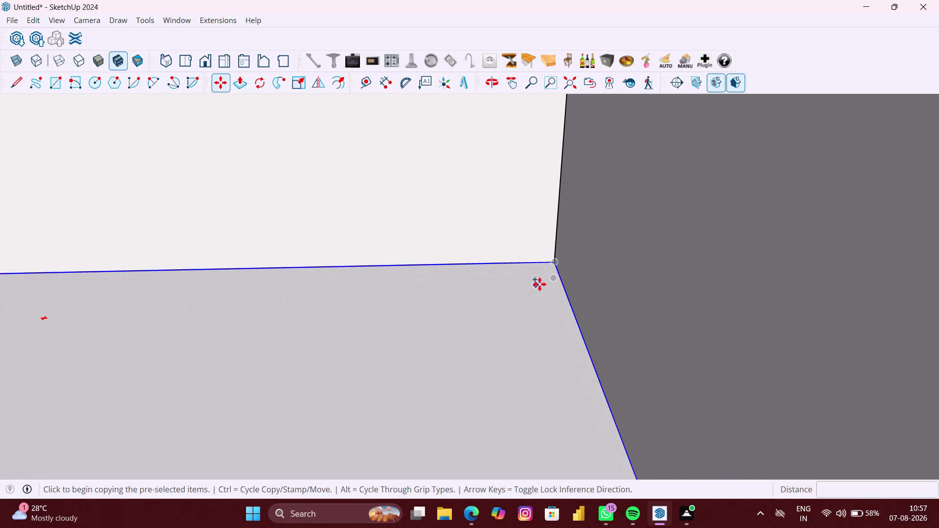
scroll(up, 3)
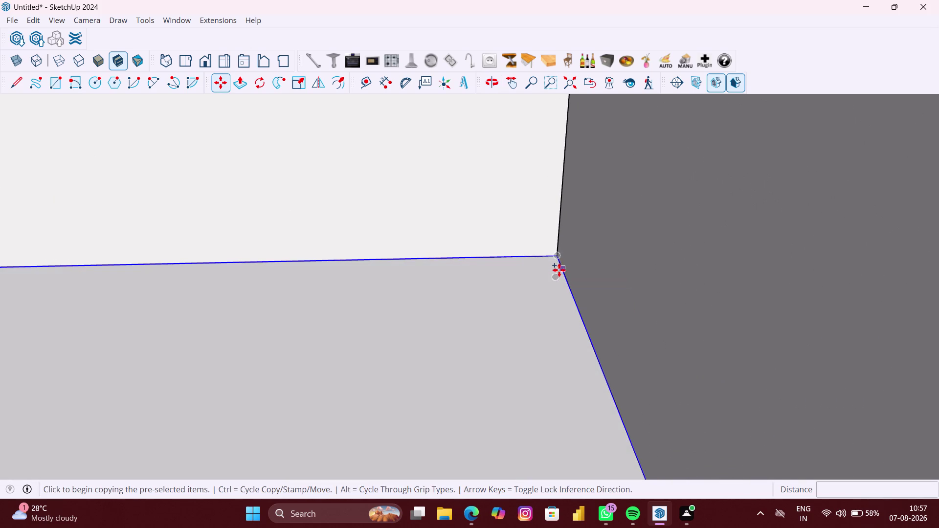
scroll(up, 3)
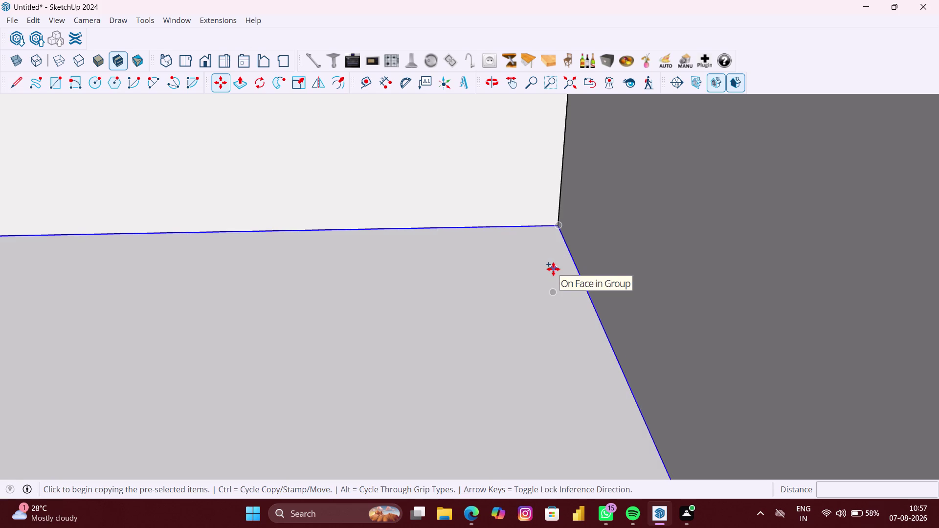
scroll(up, 3)
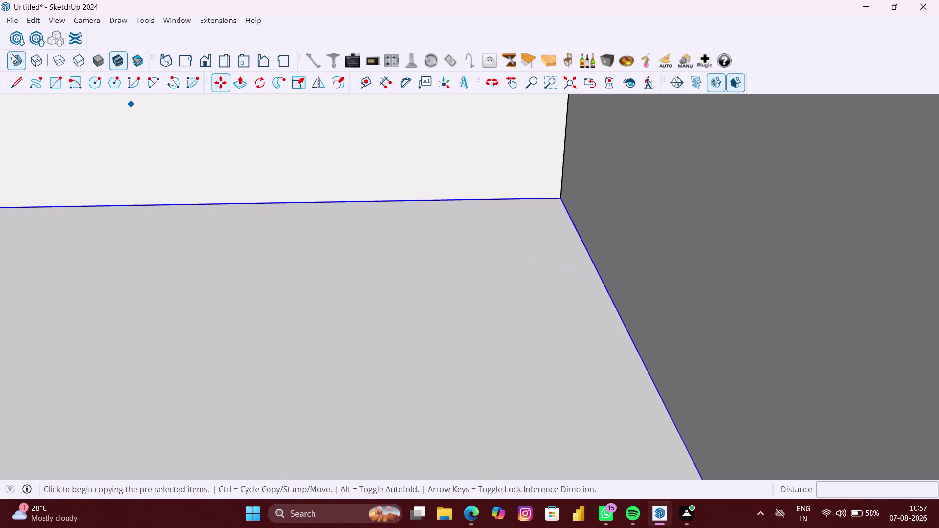
click(12, 53)
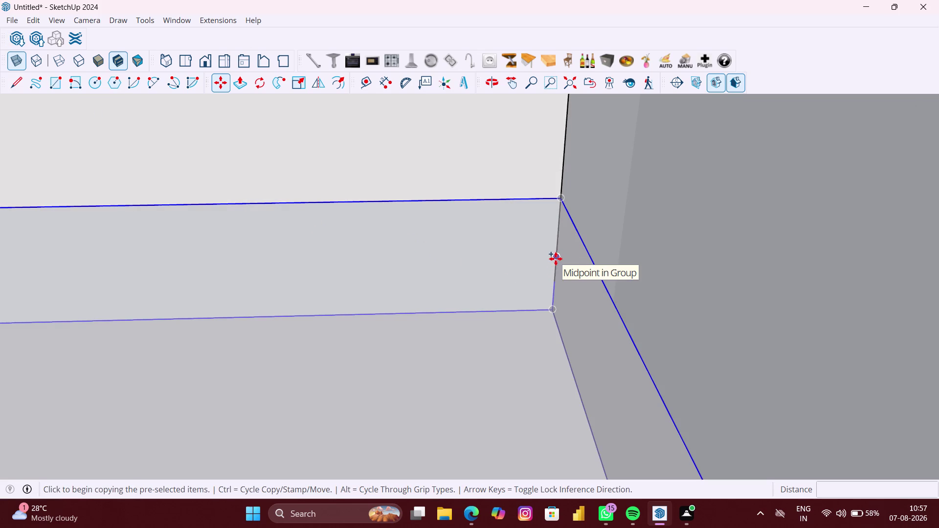
click(556, 259)
scroll(down, 3)
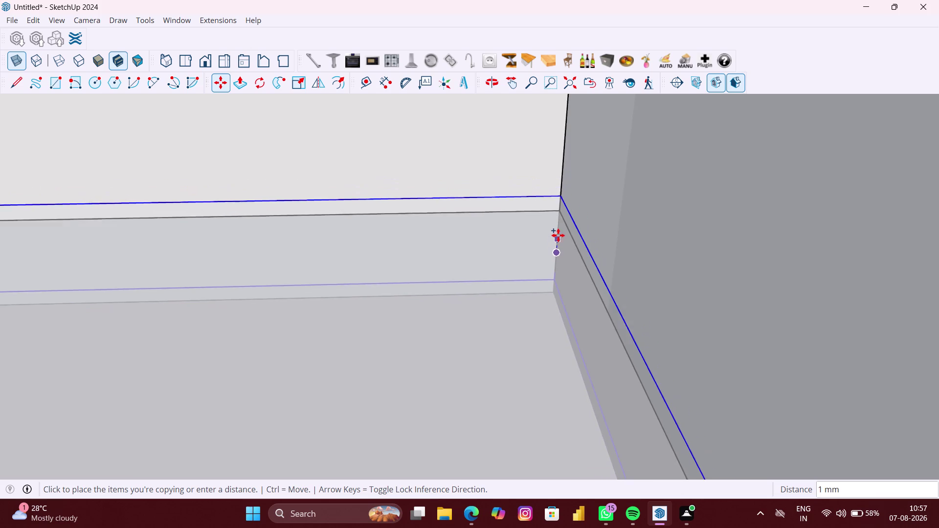
scroll(down, 3)
scroll(down, 3)
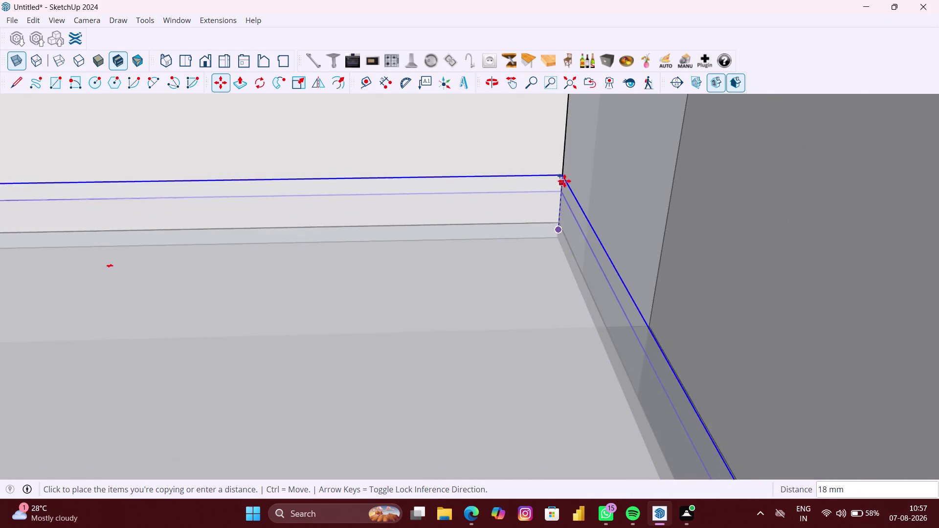
scroll(down, 3)
scroll(down, 3)
middle_drag(565, 180, 554, 289)
scroll(down, 3)
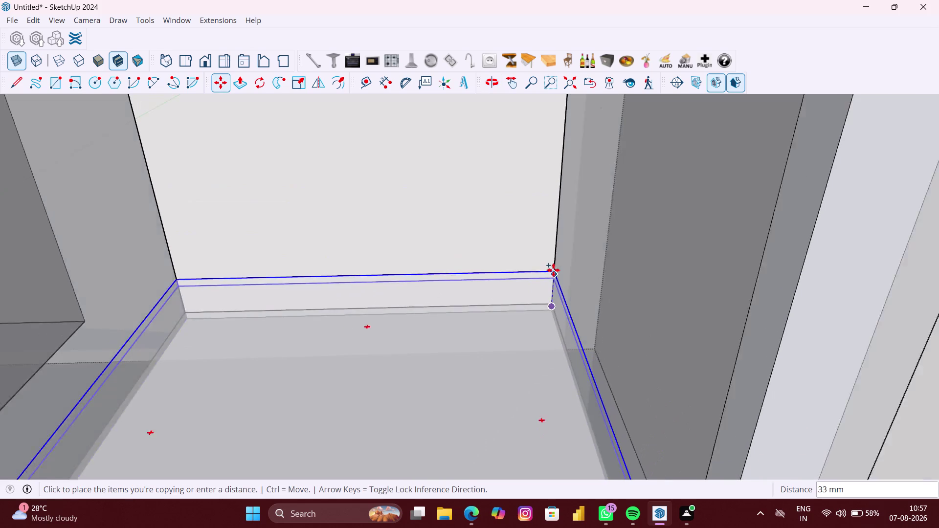
scroll(down, 3)
scroll(down, 3)
scroll(down, 3)
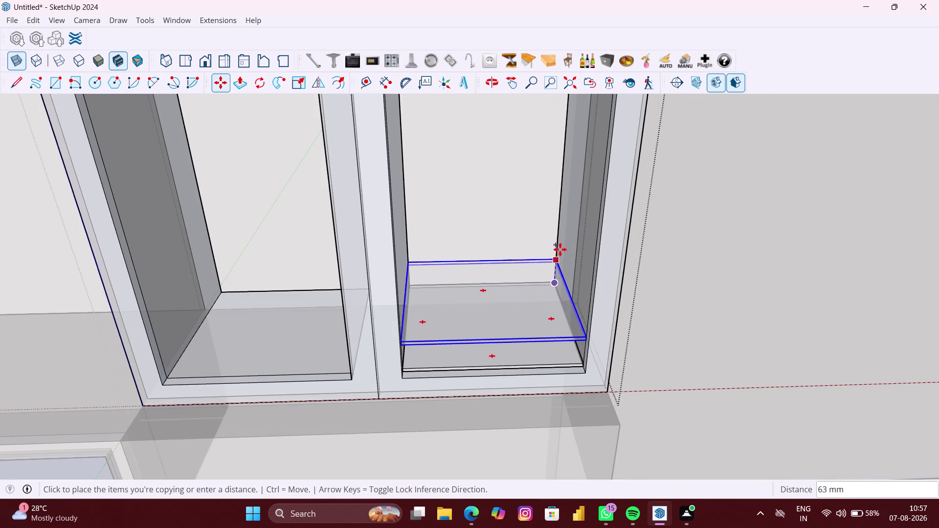
click(558, 194)
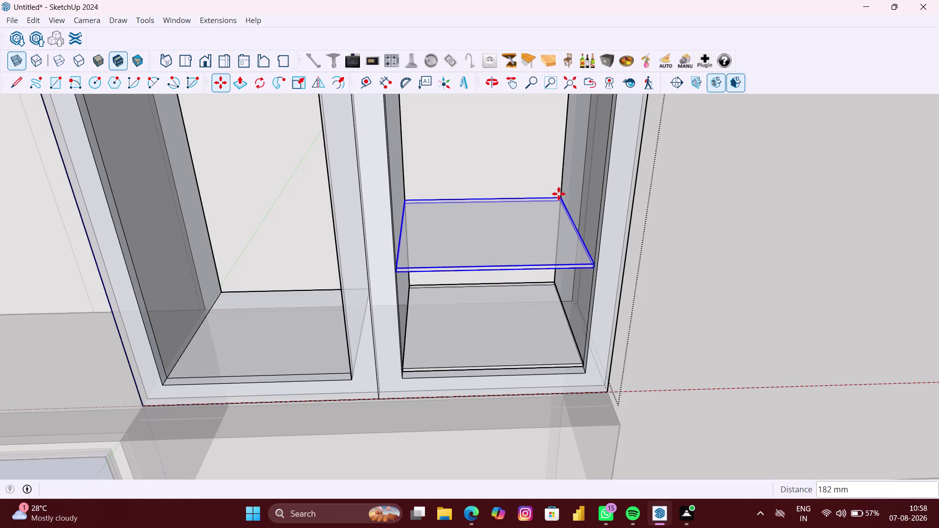
Array the shelf copy with *4 into evenly spaced shelves.
key(asterisk)
key(4)
key(Return)
scroll(down, 3)
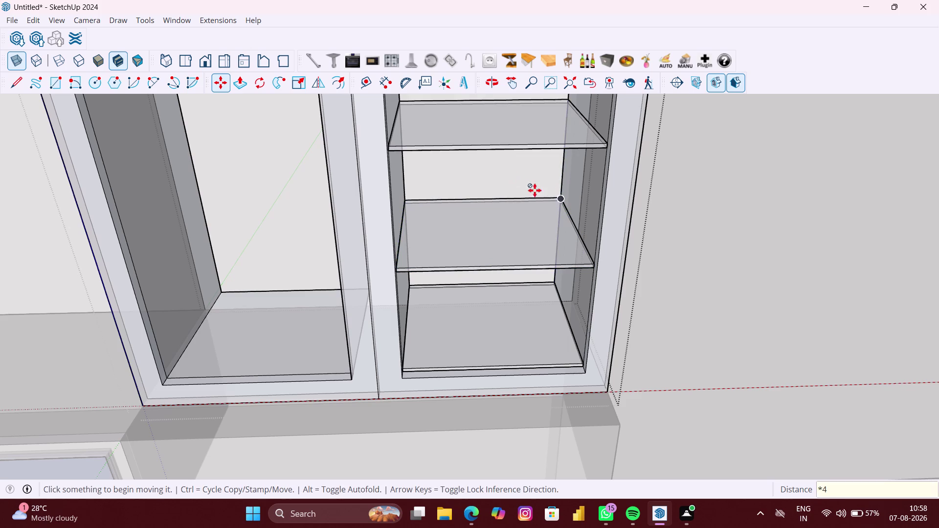
scroll(down, 3)
scroll(down, 3)
View the wall unit from the front and undo the two most recent changes.
middle_drag(658, 255, 649, 181)
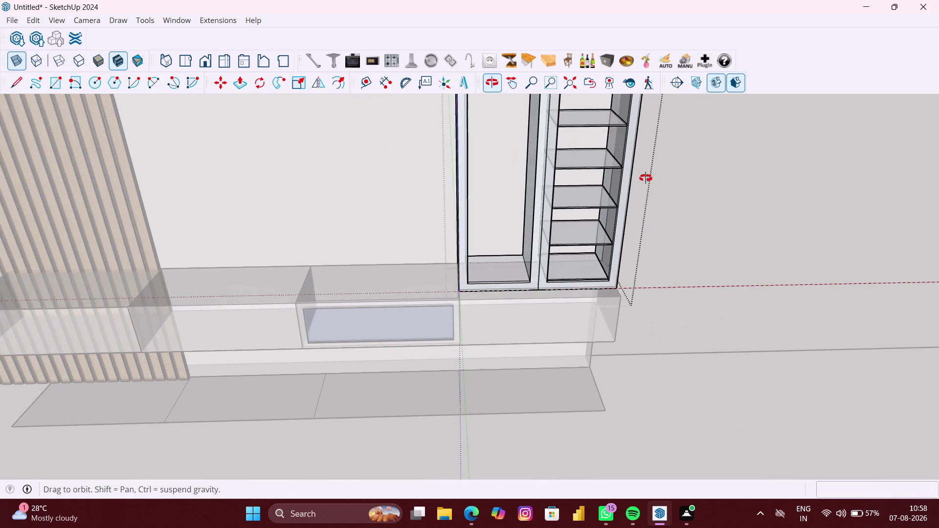
middle_drag(648, 181, 644, 173)
scroll(down, 3)
scroll(down, 3)
scroll(down, 3)
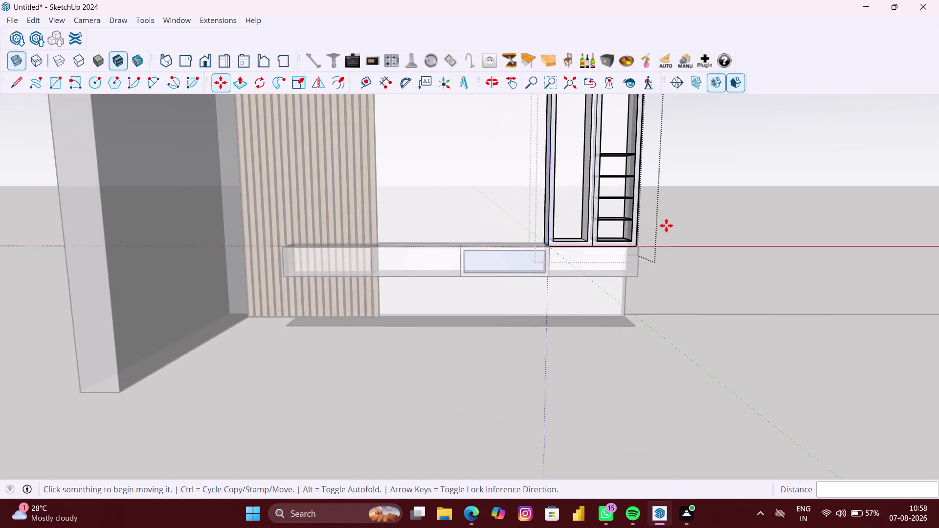
scroll(down, 3)
scroll(down, 3)
scroll(up, 3)
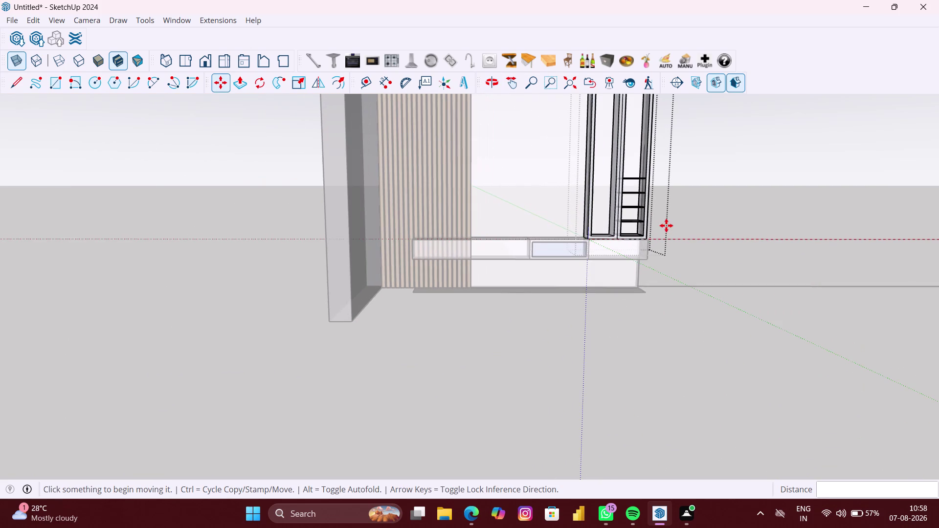
scroll(up, 3)
key(ctrl+z)
scroll(up, 3)
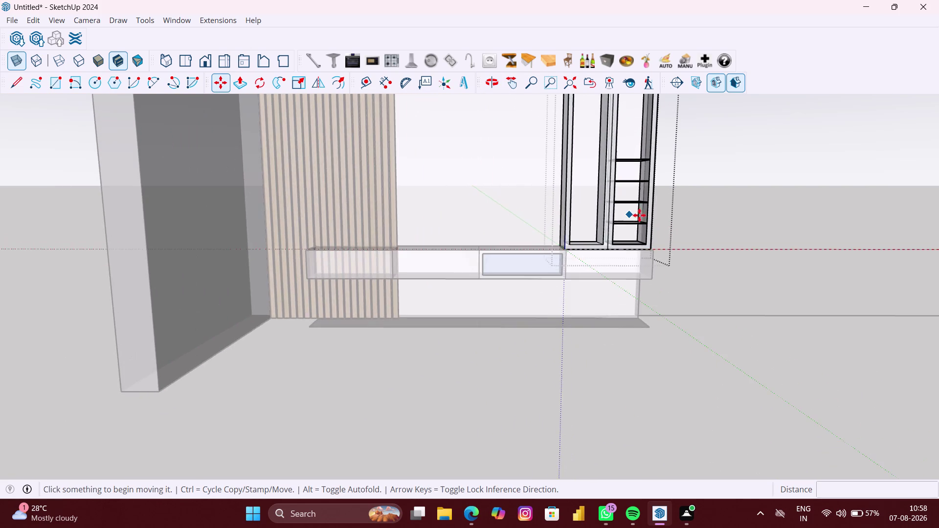
scroll(up, 3)
key(ctrl+z)
scroll(up, 3)
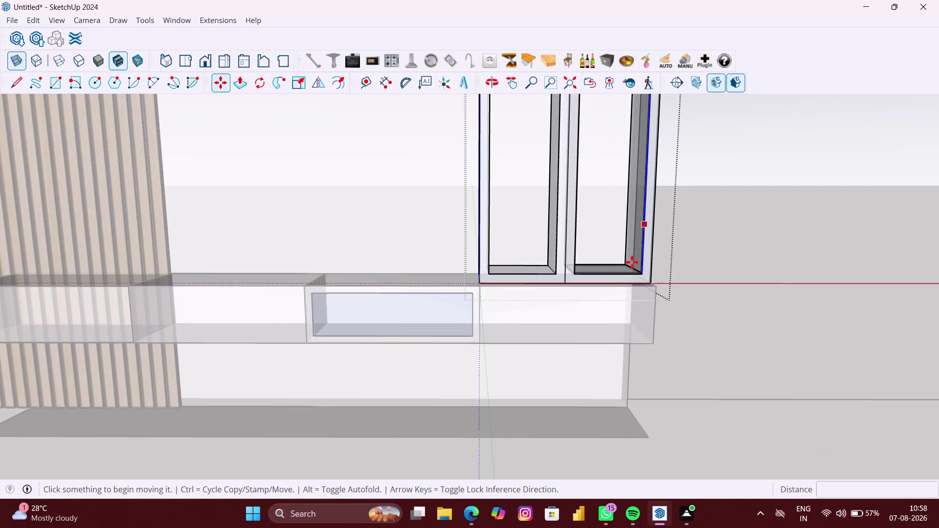
scroll(up, 3)
Select the glass cabinet and orbit around its base.
key(space)
click(749, 280)
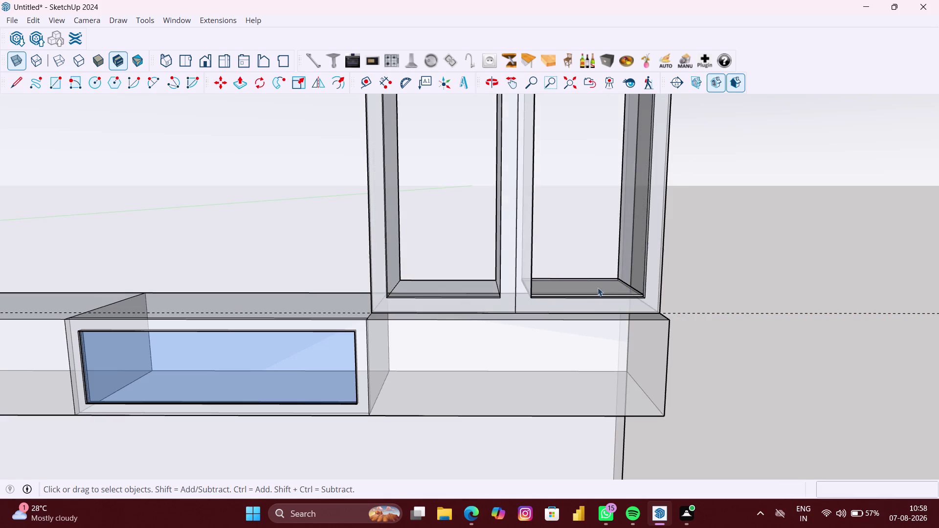
click(589, 283)
scroll(up, 3)
middle_drag(590, 285, 562, 313)
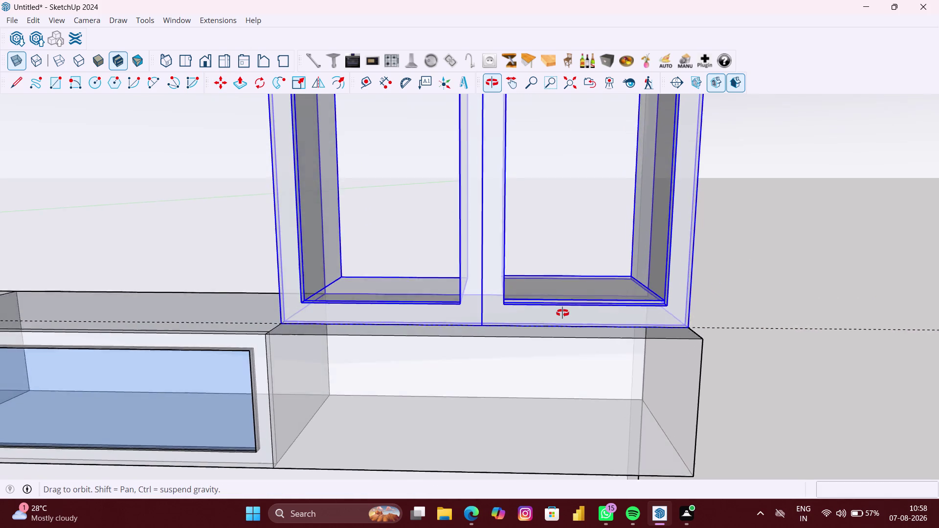
middle_drag(563, 313, 563, 315)
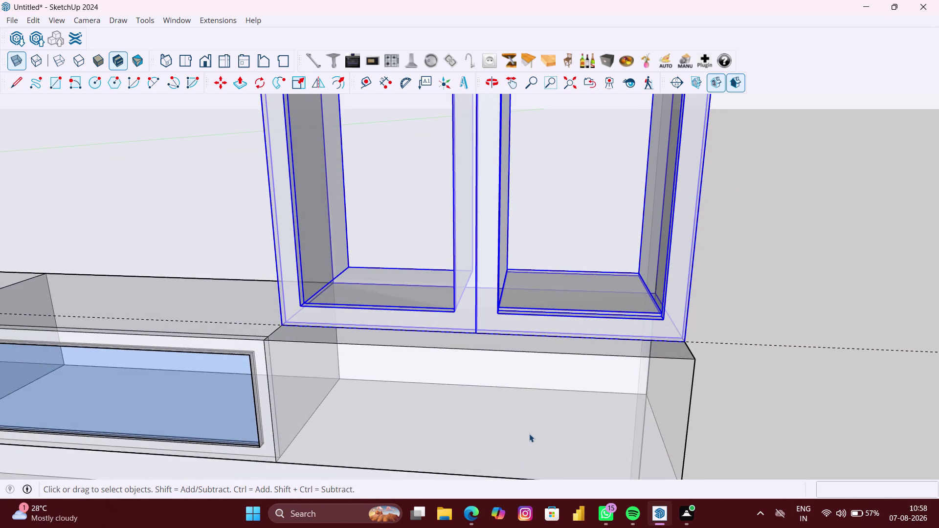
key(space)
Select the floating TV unit and orbit to face its front.
click(542, 419)
scroll(down, 3)
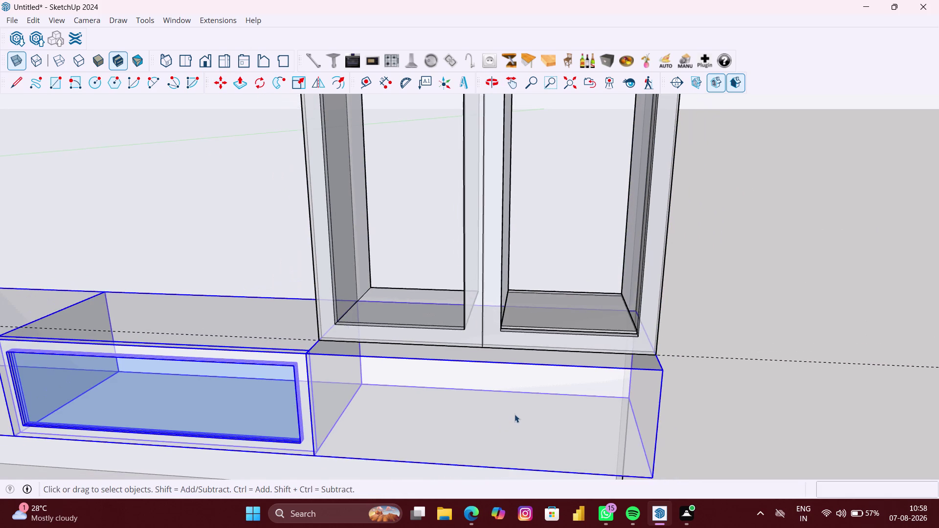
middle_drag(514, 414, 513, 334)
scroll(down, 3)
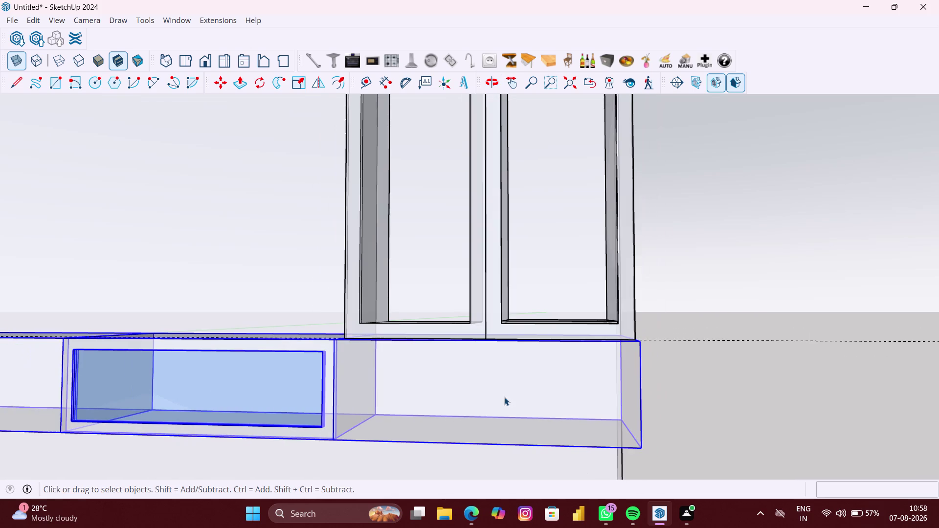
Clear the selection and turn X-ray mode off.
click(519, 397)
click(733, 406)
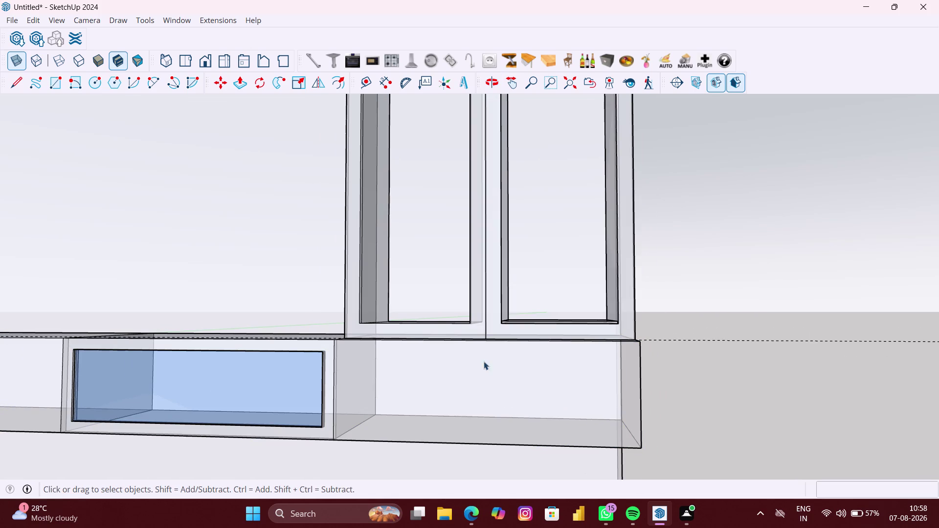
click(18, 66)
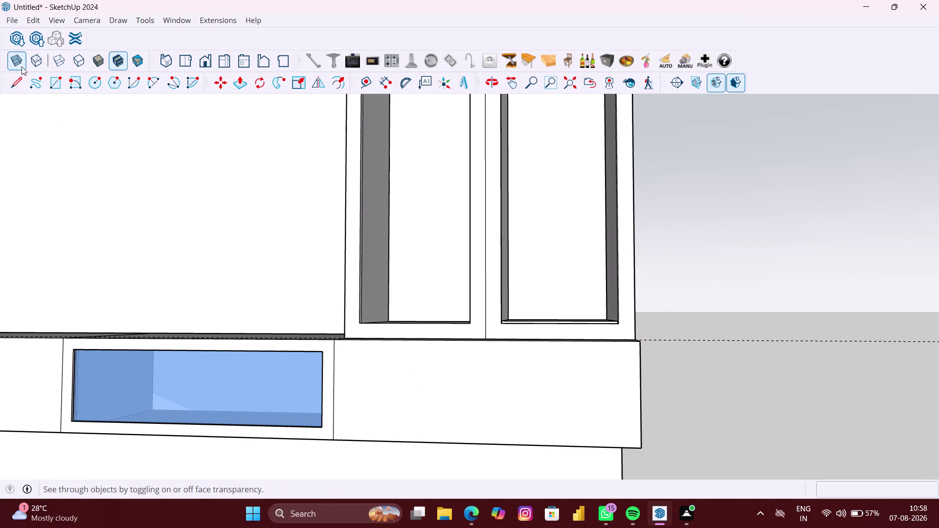
scroll(down, 3)
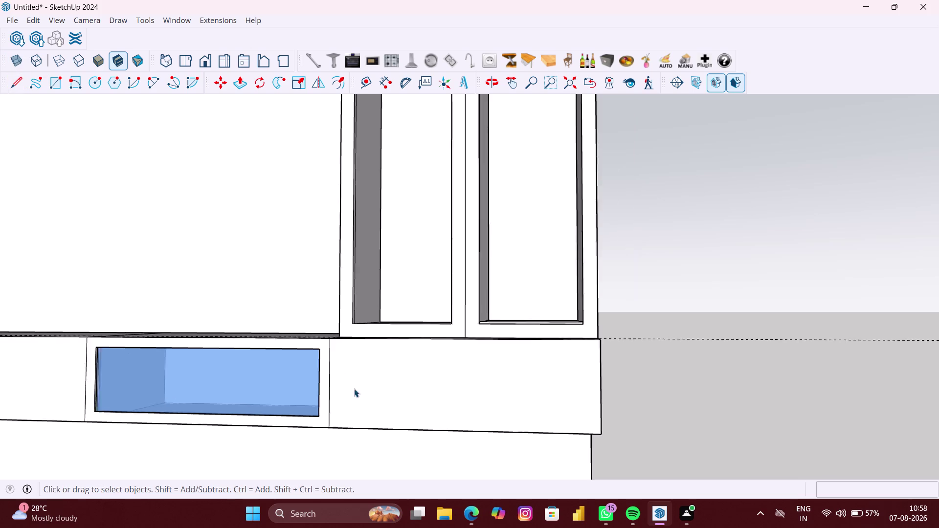
scroll(down, 3)
Enter the TV unit group and check its right-hand drawer front face.
click(162, 371)
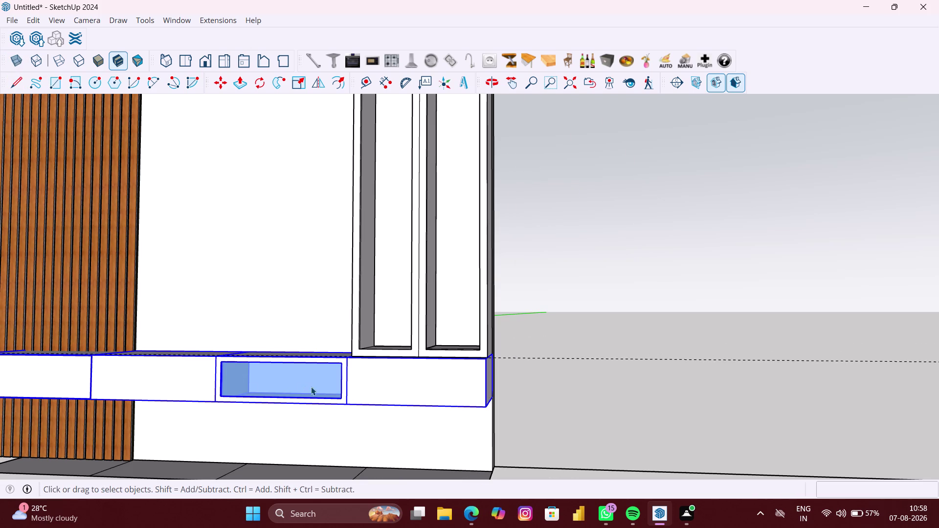
double_click(389, 385)
scroll(up, 3)
click(394, 386)
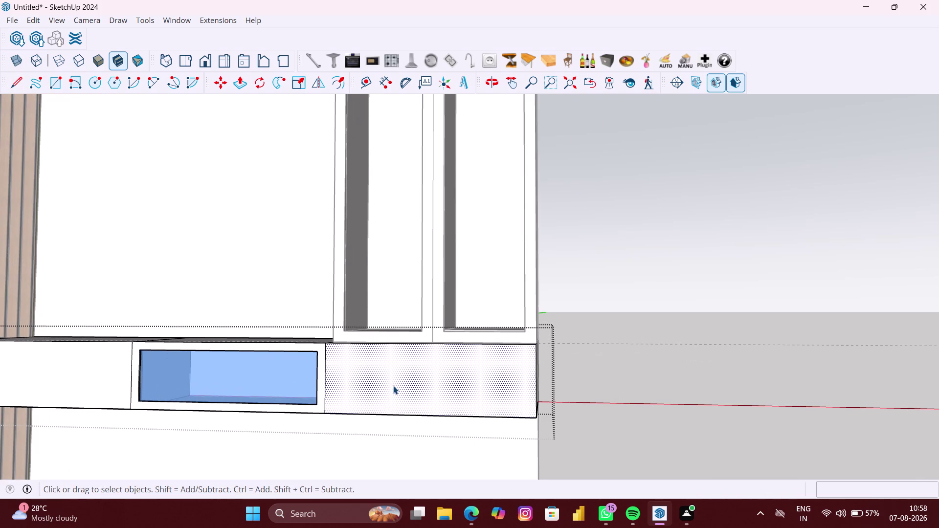
click(749, 403)
scroll(down, 3)
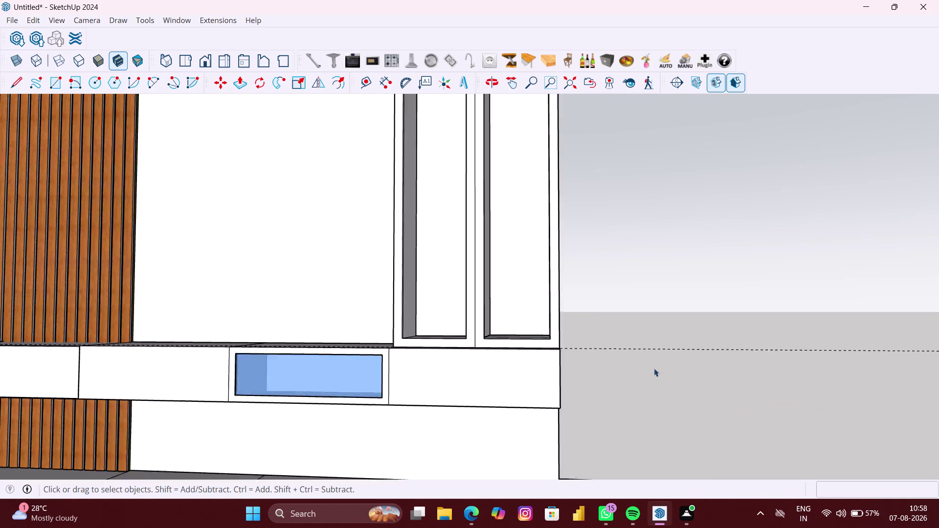
scroll(down, 3)
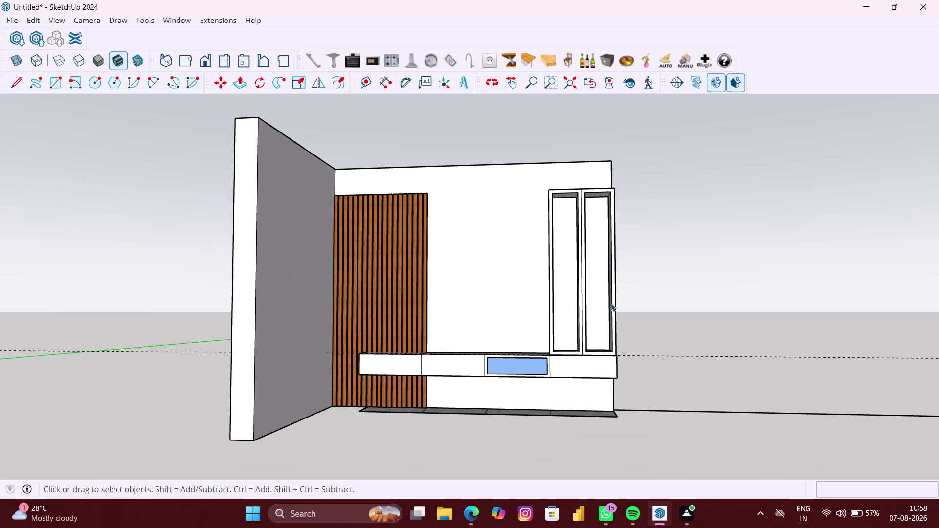
Orbit out to view the whole room, then zoom back in.
middle_drag(611, 301, 599, 335)
scroll(up, 3)
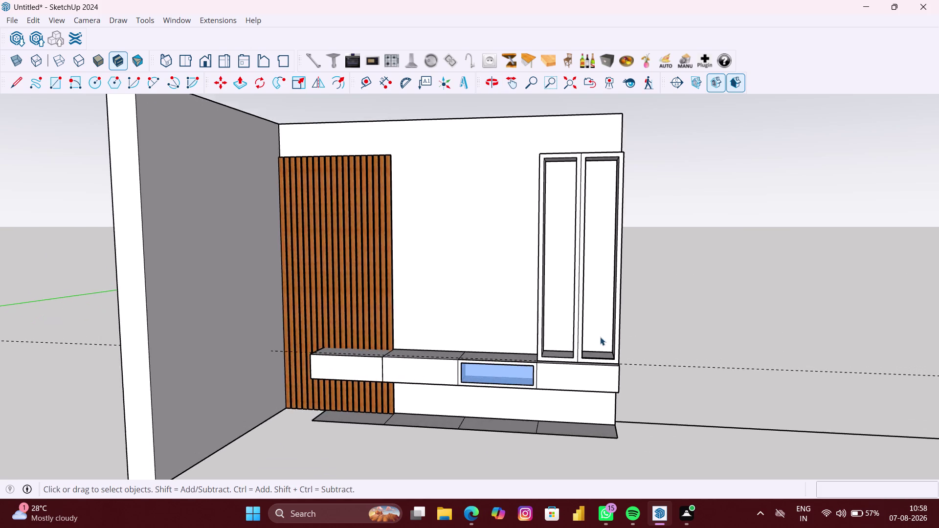
scroll(up, 3)
scroll(up, 3)
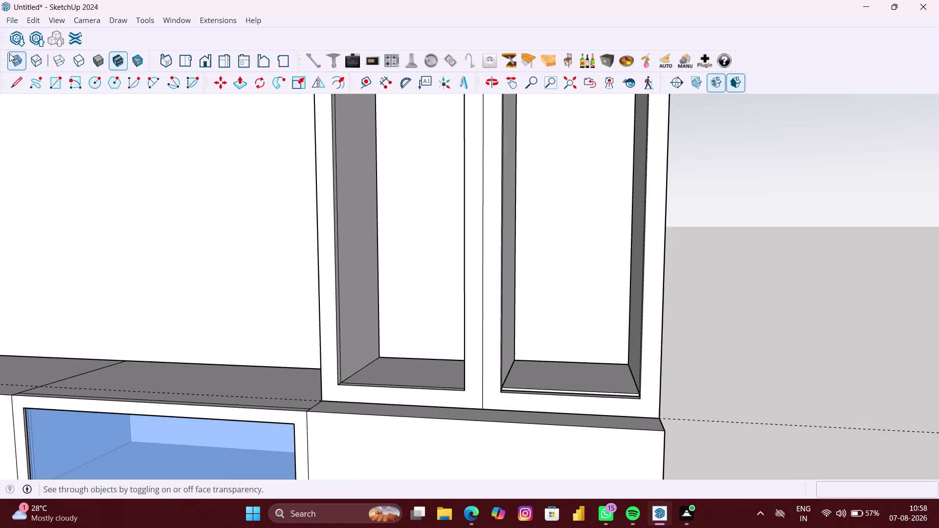
Turn X-ray back on and select the cabinet's right-compartment bottom shelf.
click(12, 64)
scroll(up, 3)
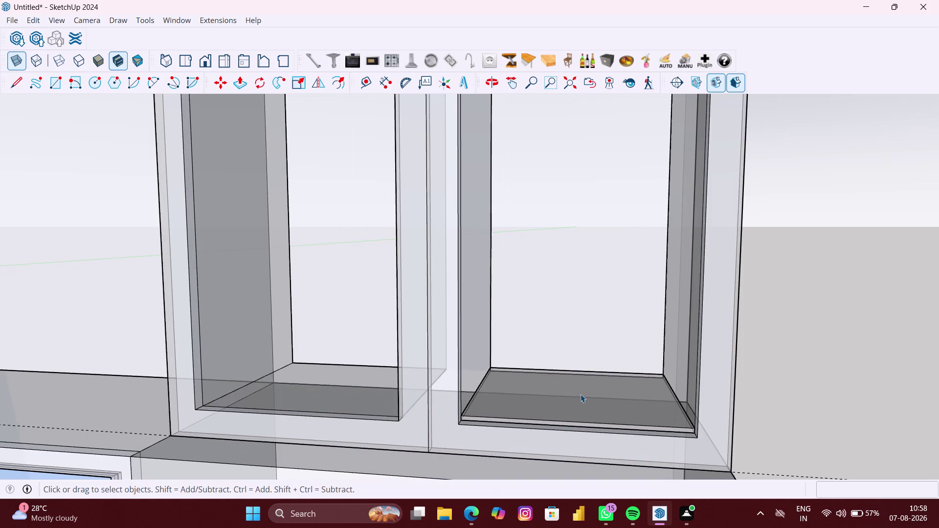
click(581, 395)
double_click(580, 394)
click(581, 396)
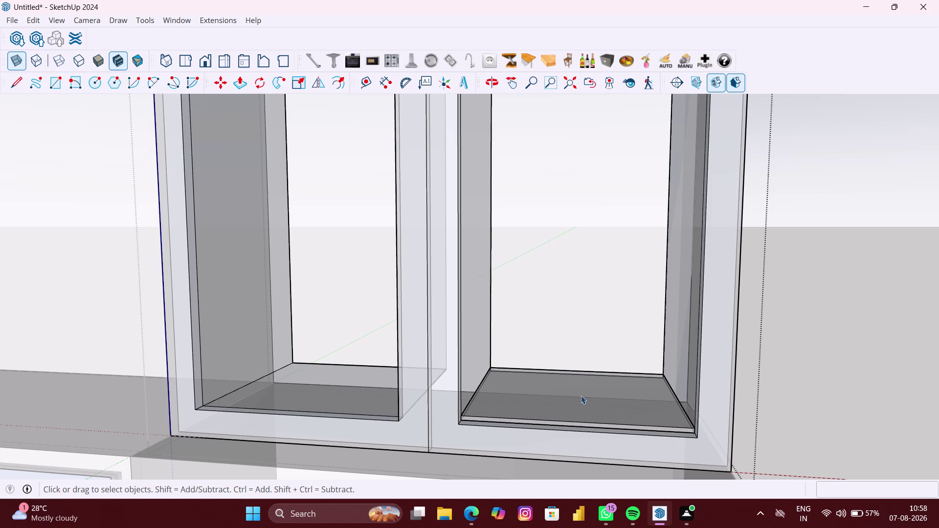
click(600, 416)
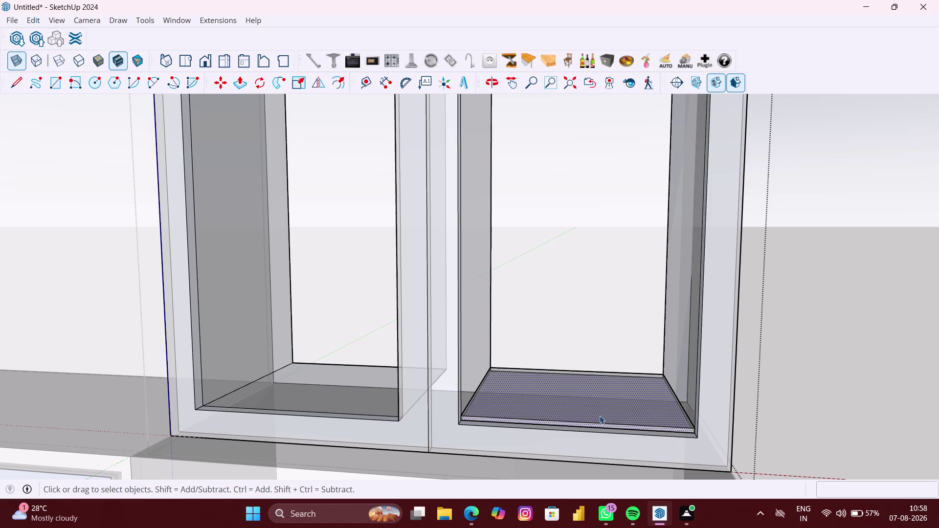
click(784, 430)
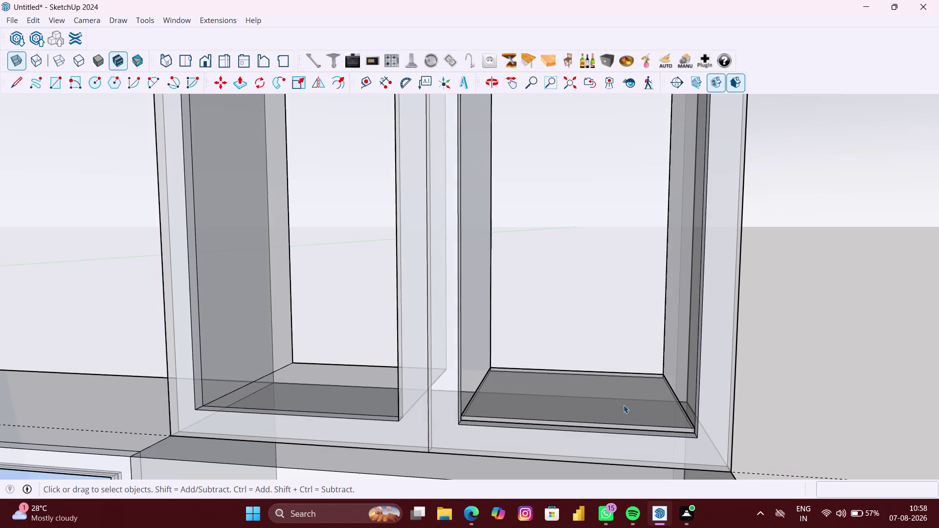
click(624, 405)
double_click(623, 406)
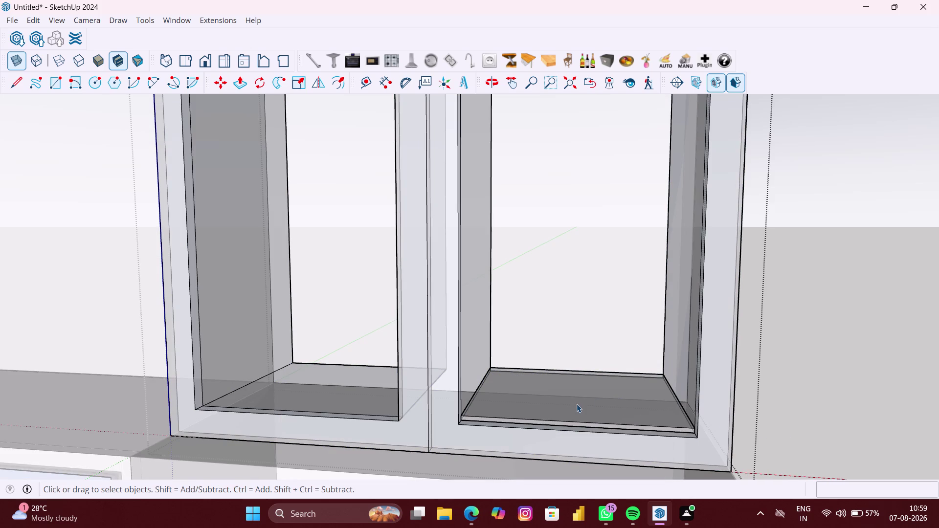
click(577, 404)
Start moving the bottom shelf from its corner, then cancel and deselect it.
key(m)
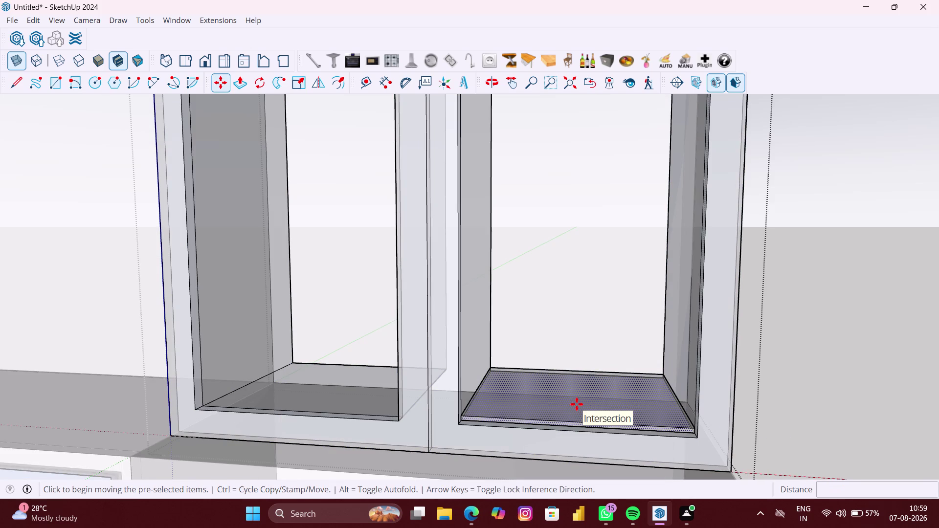
scroll(up, 3)
scroll(up, 3)
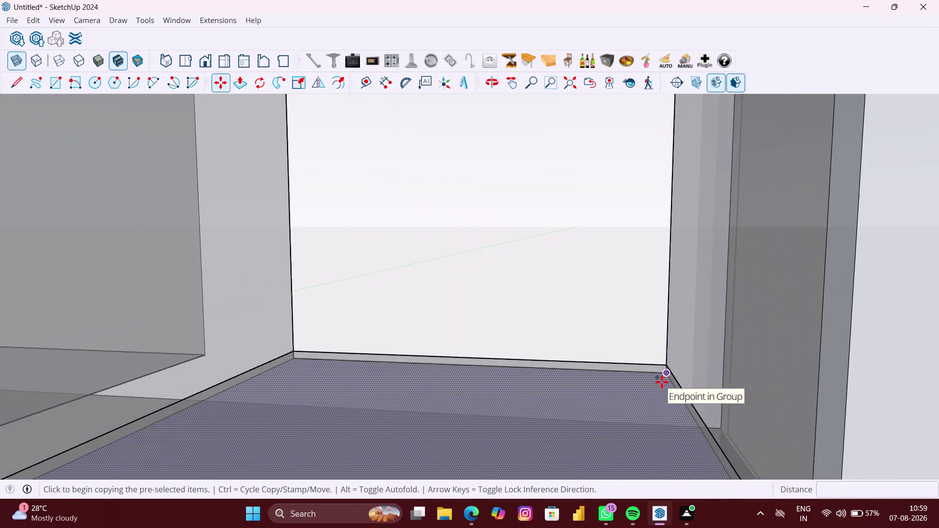
scroll(up, 3)
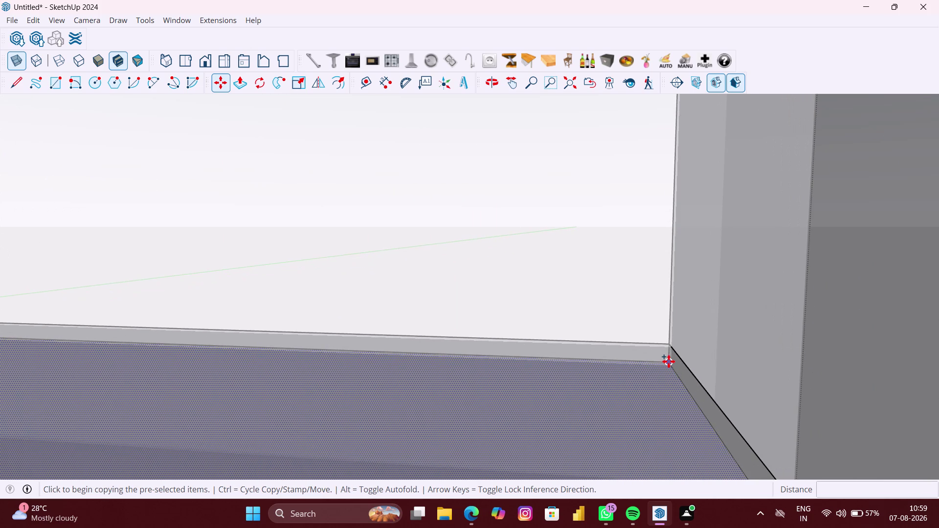
scroll(up, 3)
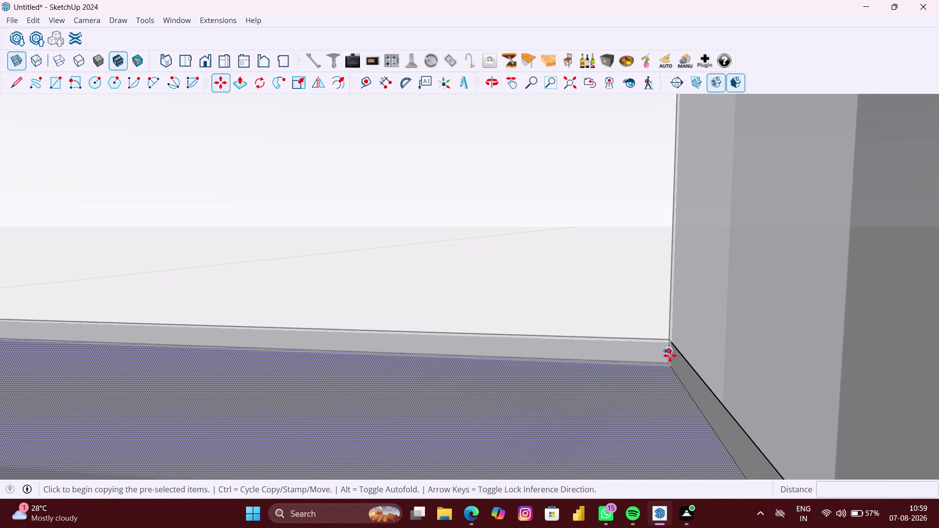
click(671, 356)
scroll(down, 3)
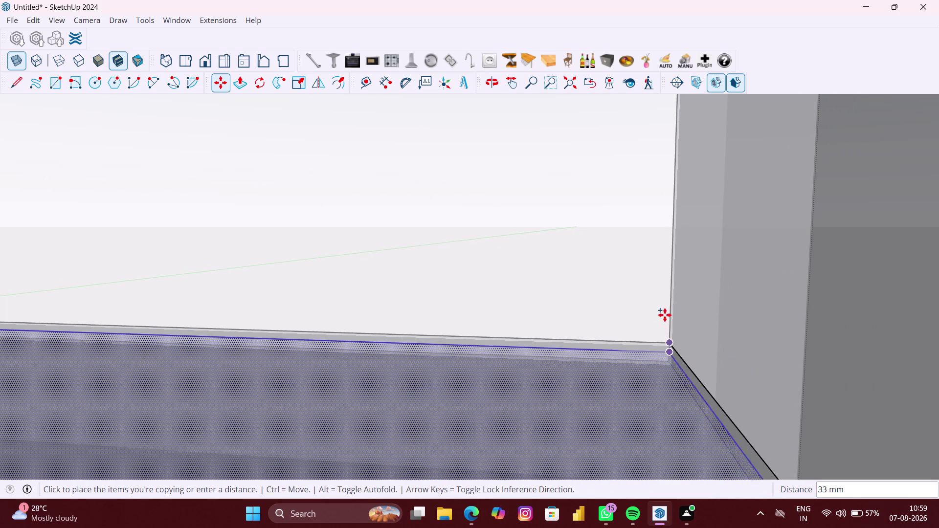
scroll(down, 3)
scroll(down, 3)
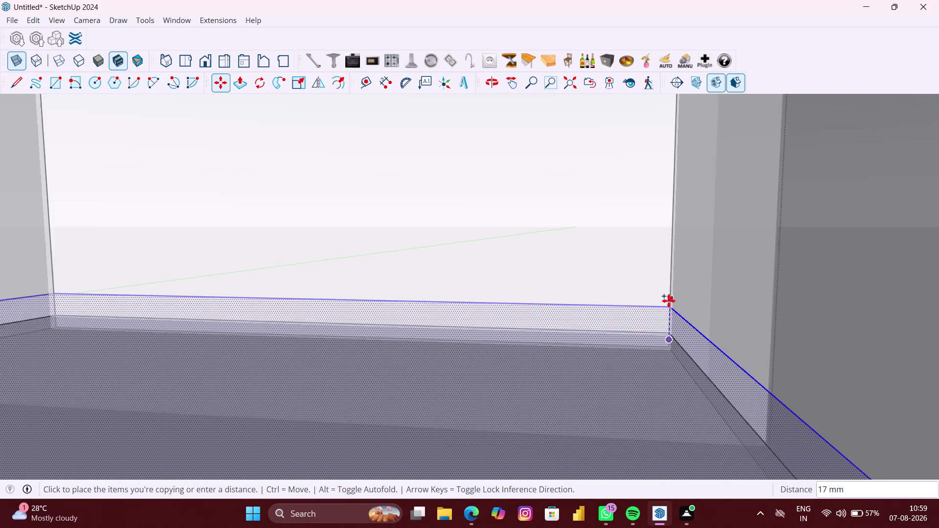
scroll(down, 3)
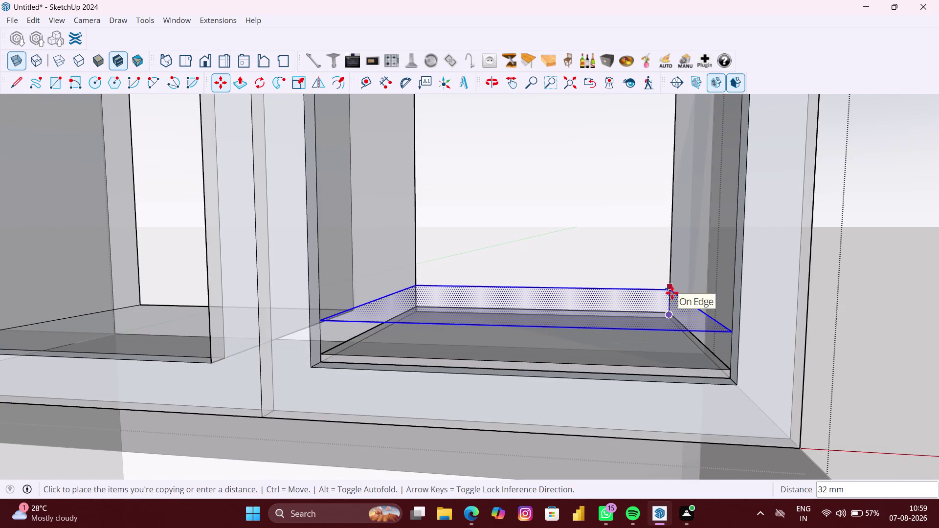
key(Escape)
key(space)
click(863, 420)
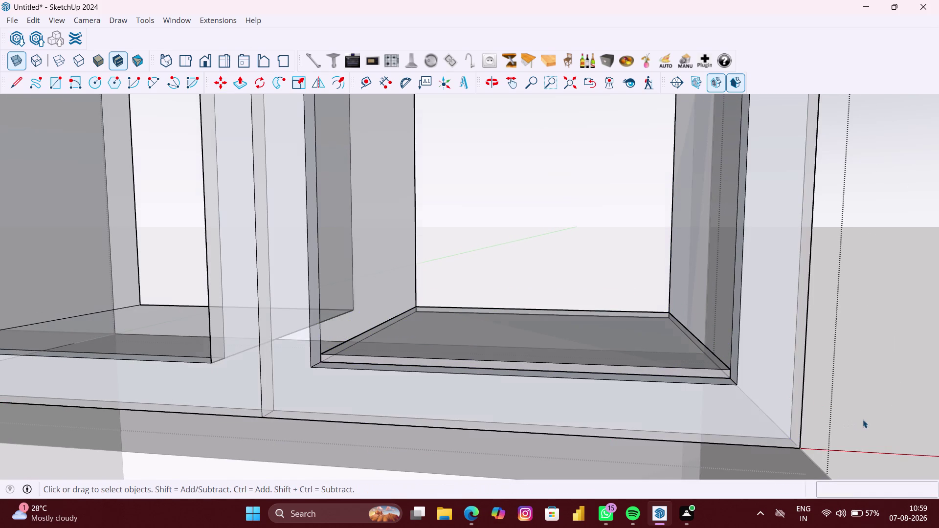
scroll(down, 3)
Reselect the right-compartment shelf inside the cabinet and view it from the side.
click(757, 390)
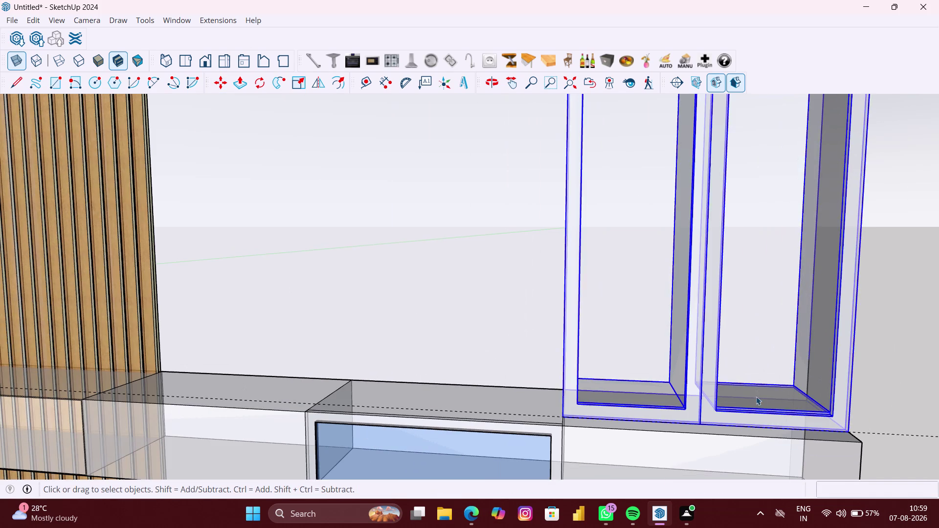
scroll(up, 3)
click(759, 404)
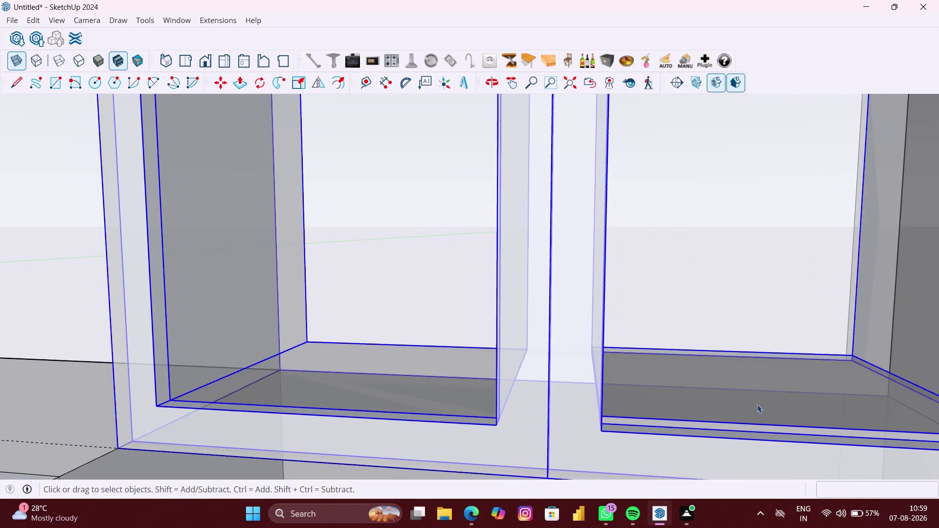
double_click(755, 406)
click(721, 395)
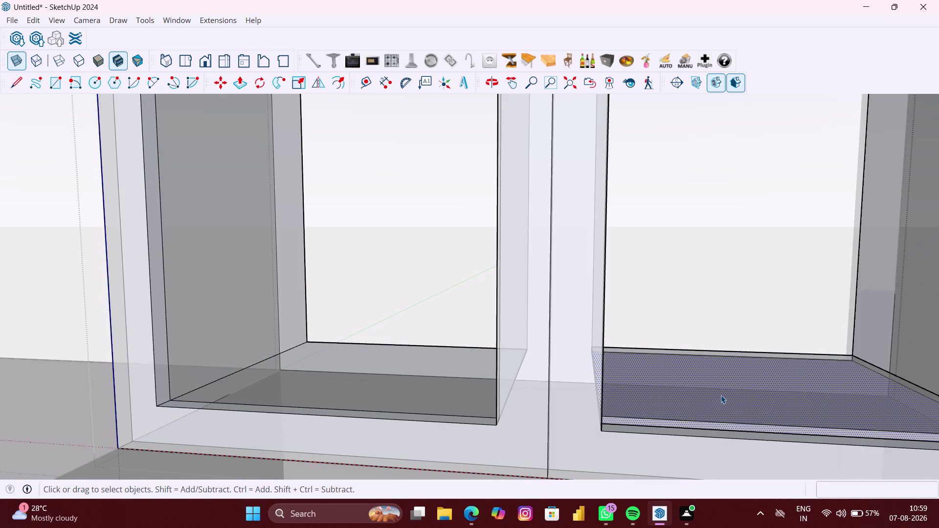
scroll(down, 3)
scroll(up, 3)
middle_drag(816, 422, 796, 414)
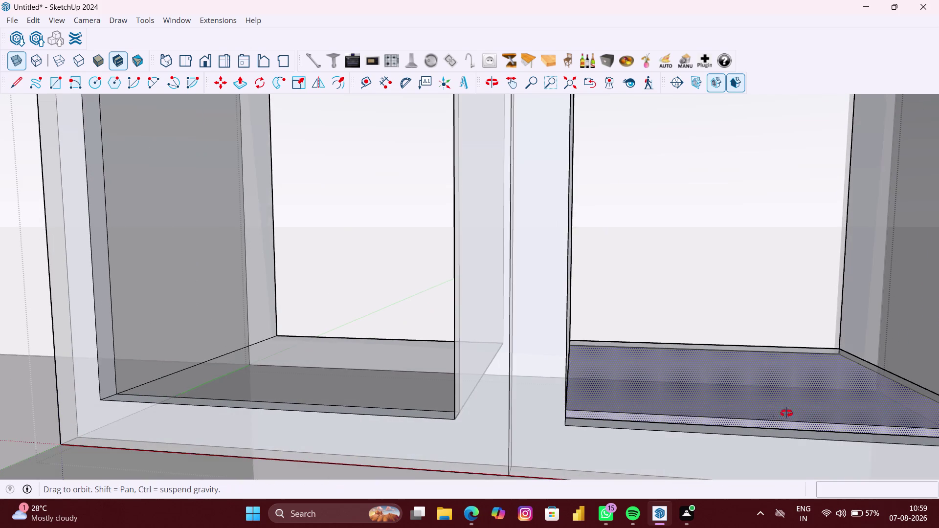
middle_drag(796, 415, 697, 405)
middle_drag(774, 411, 778, 413)
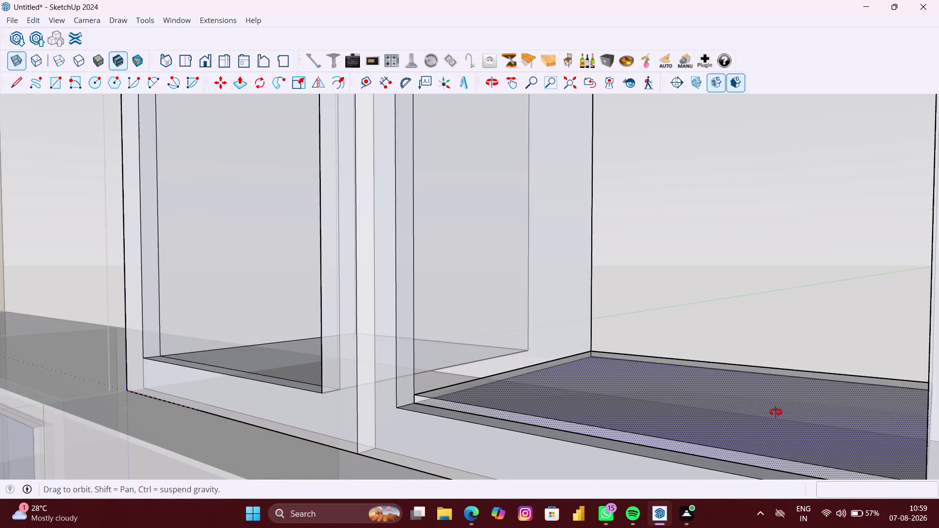
middle_drag(778, 413, 818, 426)
scroll(down, 3)
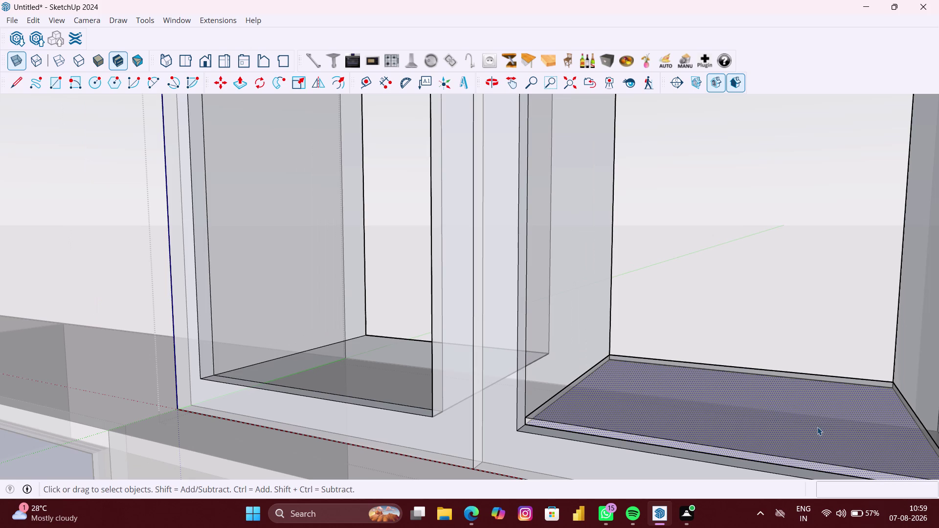
Move the shelf panel by its corner about 12 mm into the compartment's inner corner.
key(m)
scroll(up, 3)
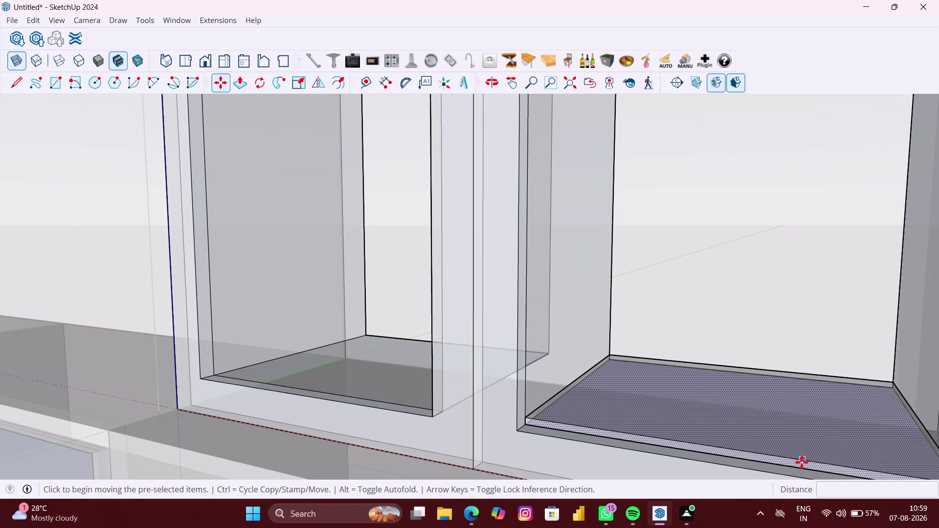
scroll(up, 3)
scroll(up, 3)
scroll(up, 3)
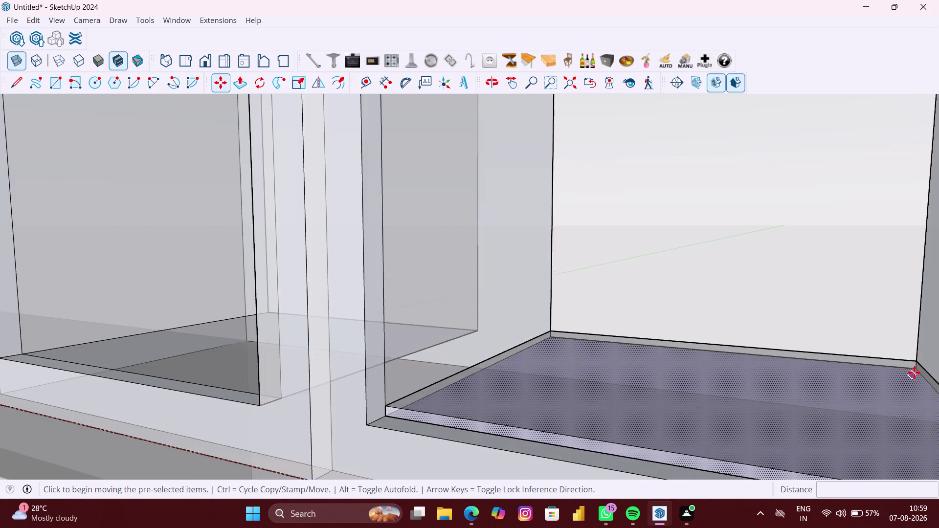
scroll(up, 3)
scroll(up, 3)
scroll(up, 3)
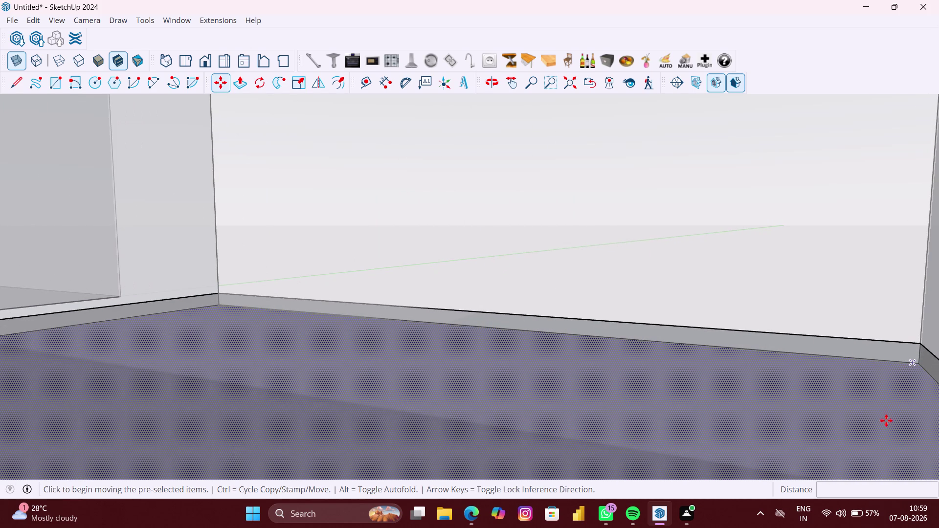
click(921, 356)
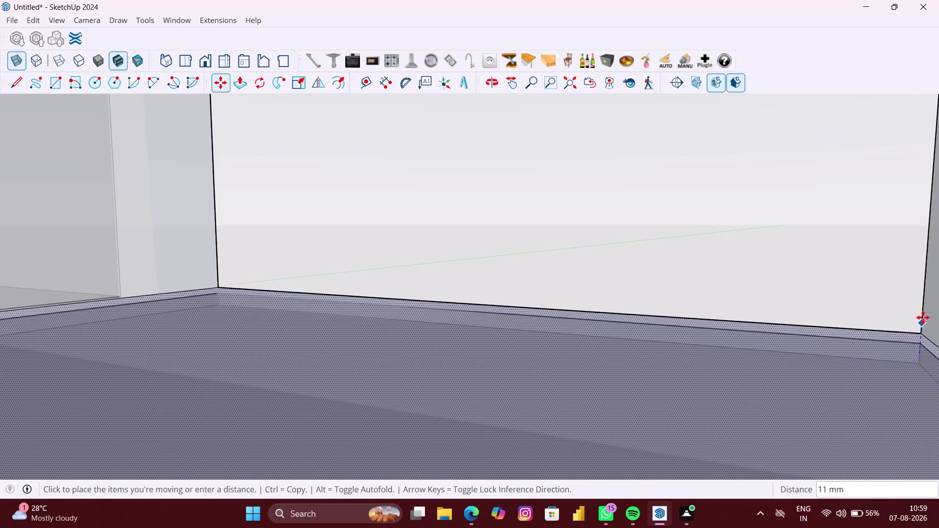
scroll(down, 3)
scroll(down, 3)
scroll(down, 3)
scroll(down, 3)
scroll(down, 3)
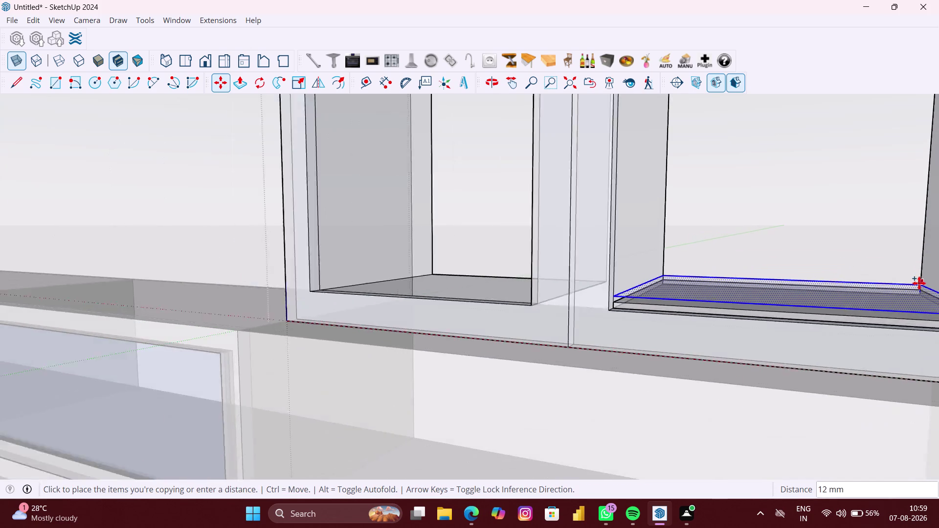
scroll(down, 3)
key(Escape)
scroll(down, 3)
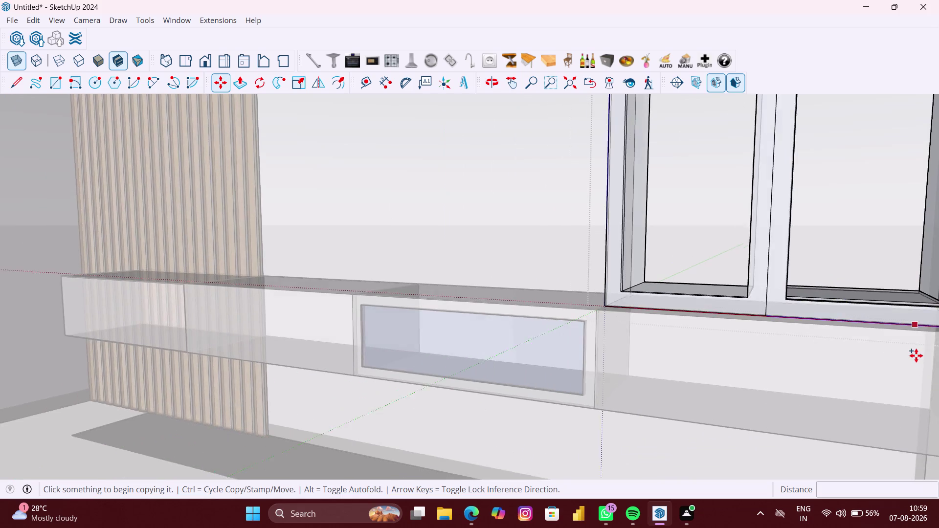
scroll(down, 3)
Exit the glass cabinet group and zoom in on the front of the TV unit.
key(space)
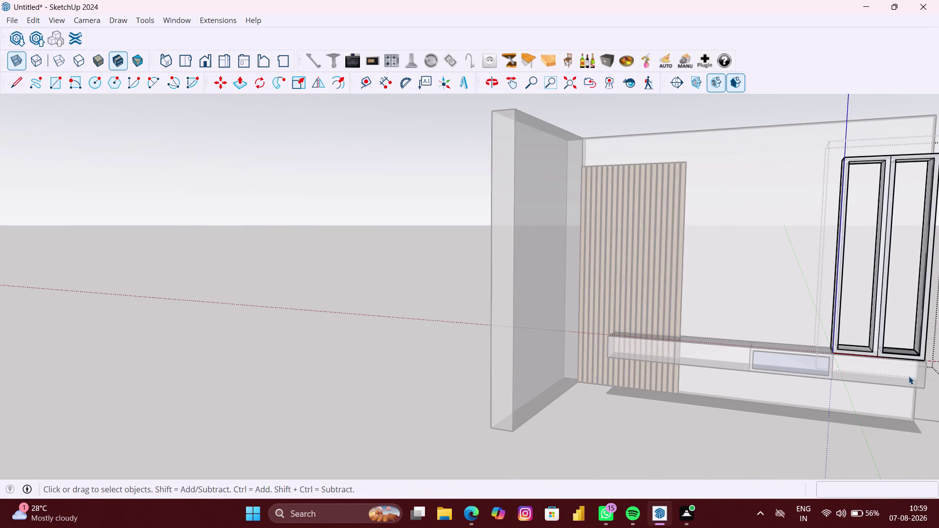
double_click(301, 367)
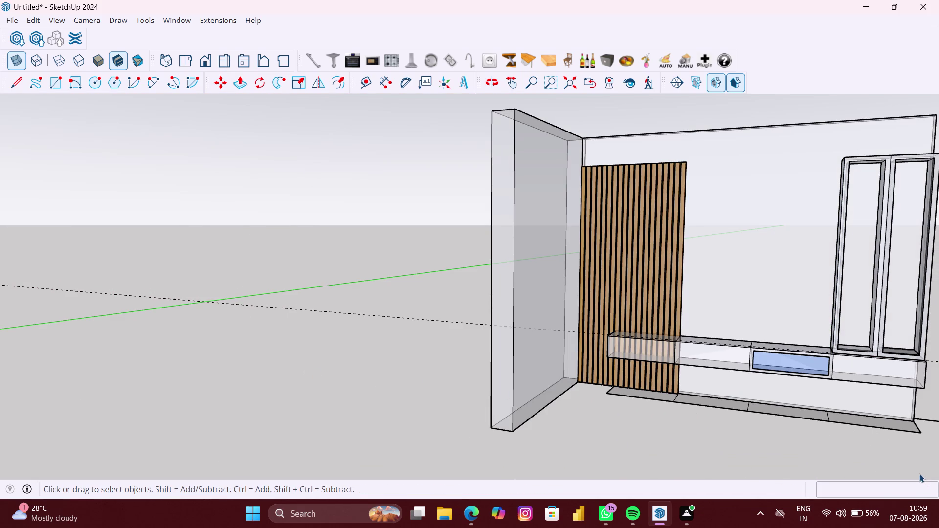
middle_drag(920, 474, 671, 471)
scroll(up, 3)
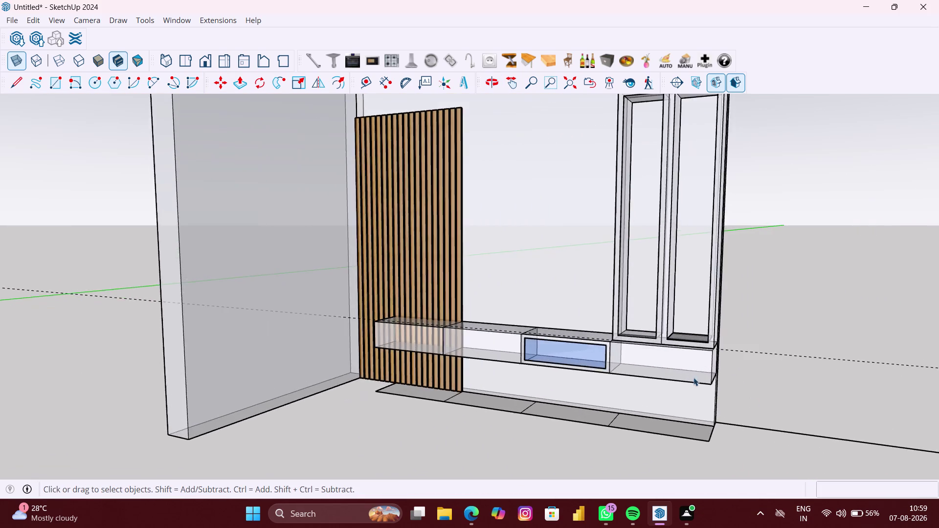
scroll(up, 3)
middle_drag(695, 369, 704, 444)
scroll(up, 3)
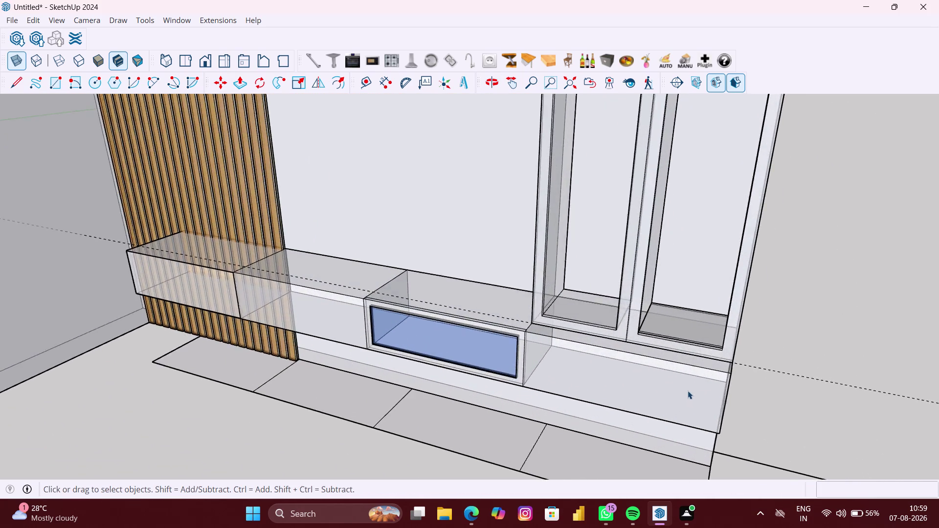
scroll(up, 3)
Select the glass cabinet and enter its group for editing.
click(669, 285)
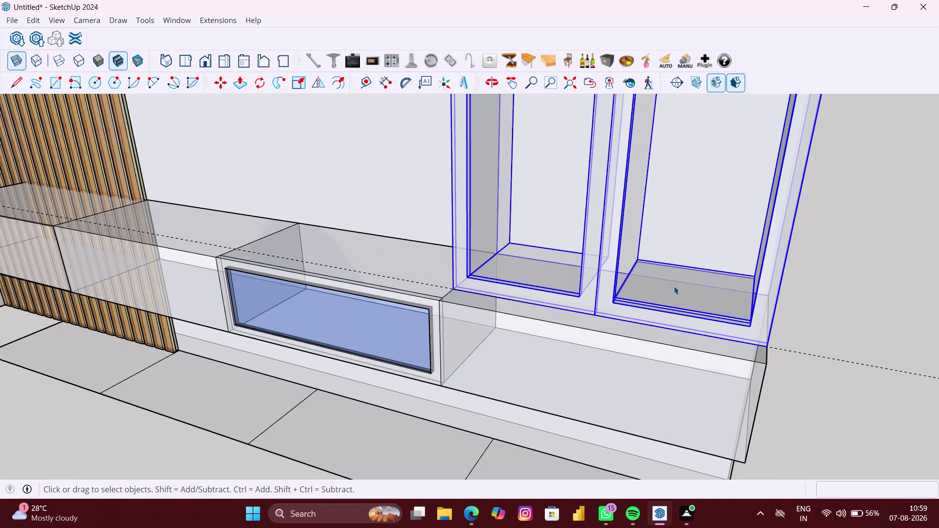
click(705, 301)
click(705, 300)
double_click(732, 293)
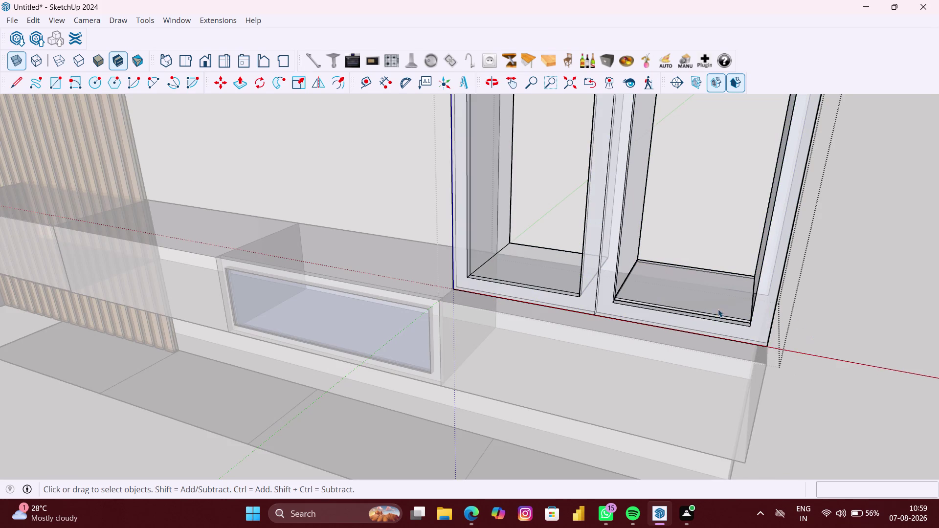
scroll(up, 3)
scroll(up, 3)
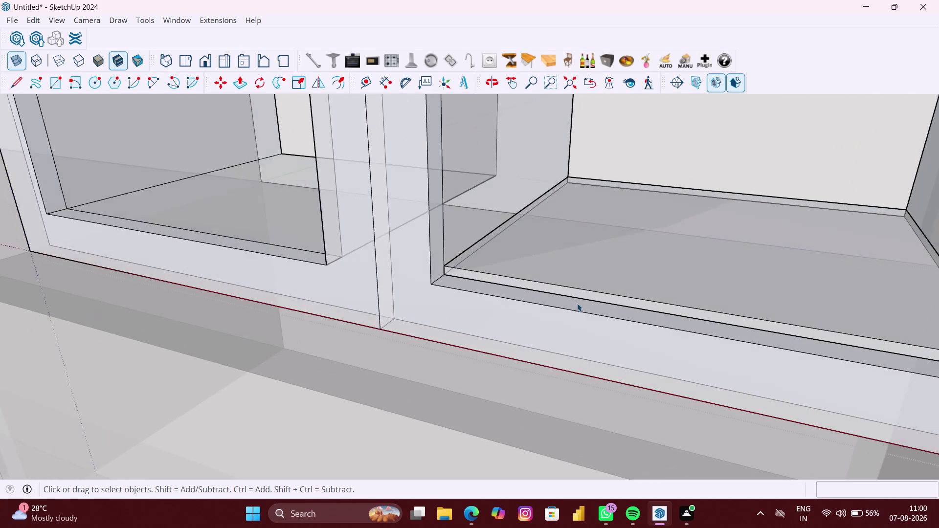
Open the right compartment's shelf panel group and select all its geometry.
click(584, 286)
scroll(up, 3)
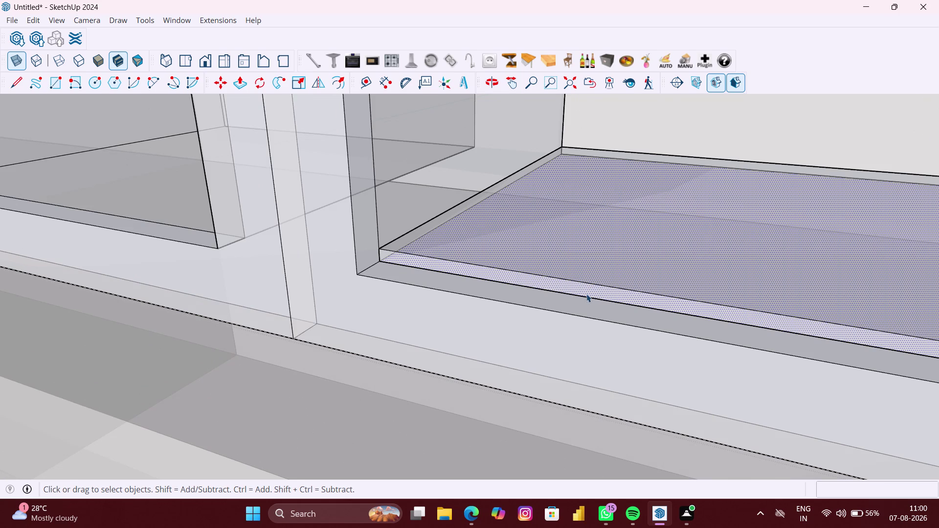
double_click(587, 293)
click(598, 289)
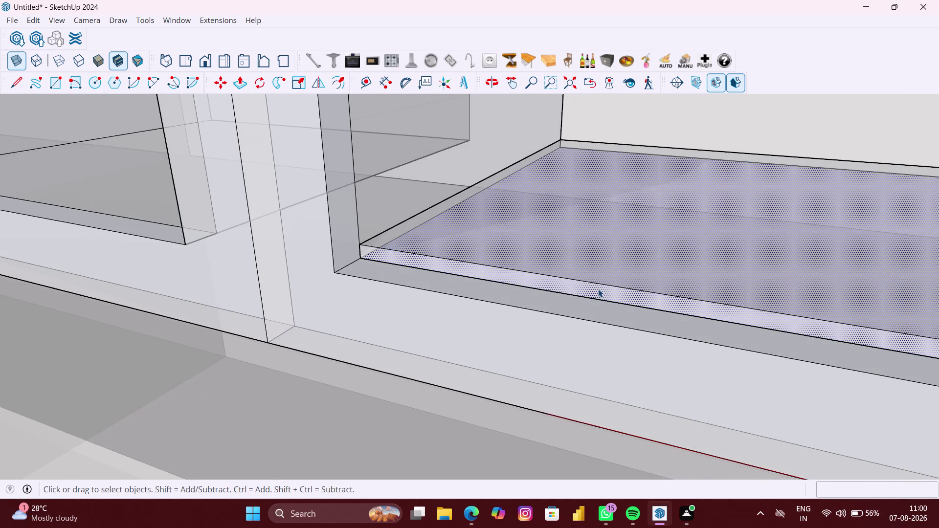
triple_click(604, 287)
click(603, 288)
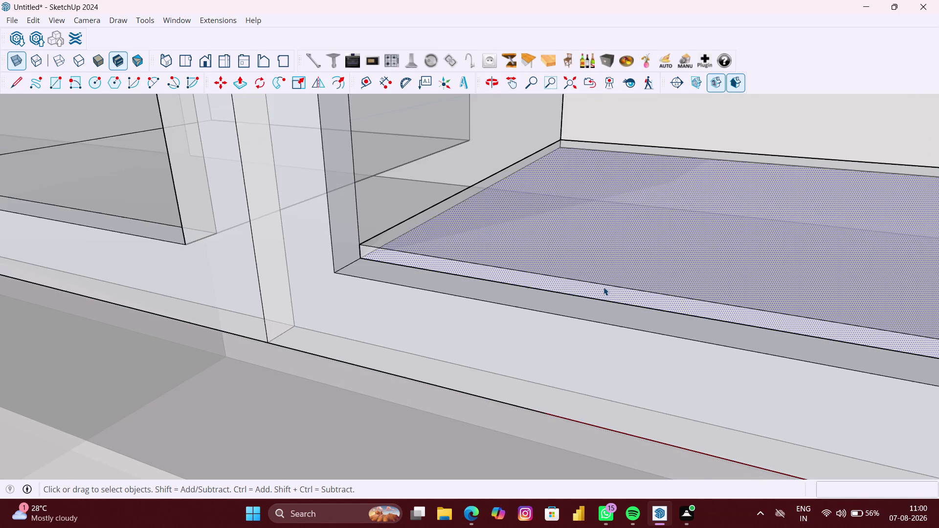
click(604, 287)
scroll(down, 3)
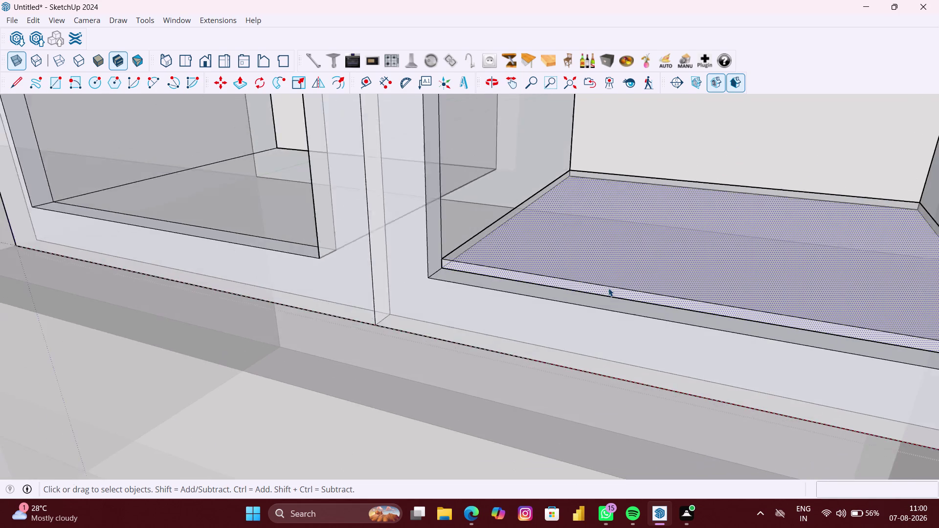
scroll(down, 3)
scroll(down, 3)
Check the shelf panel's right-click context menu twice, dismissing it each time.
right_click(744, 273)
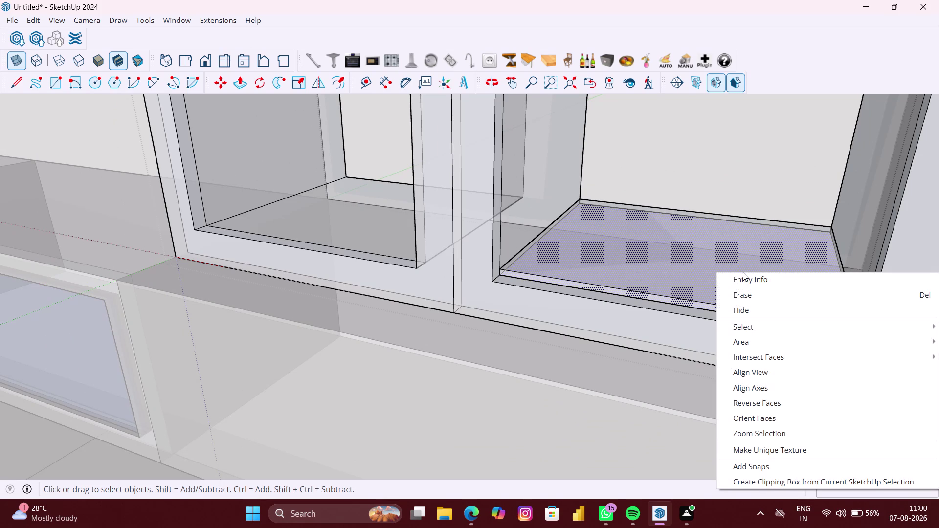
click(707, 272)
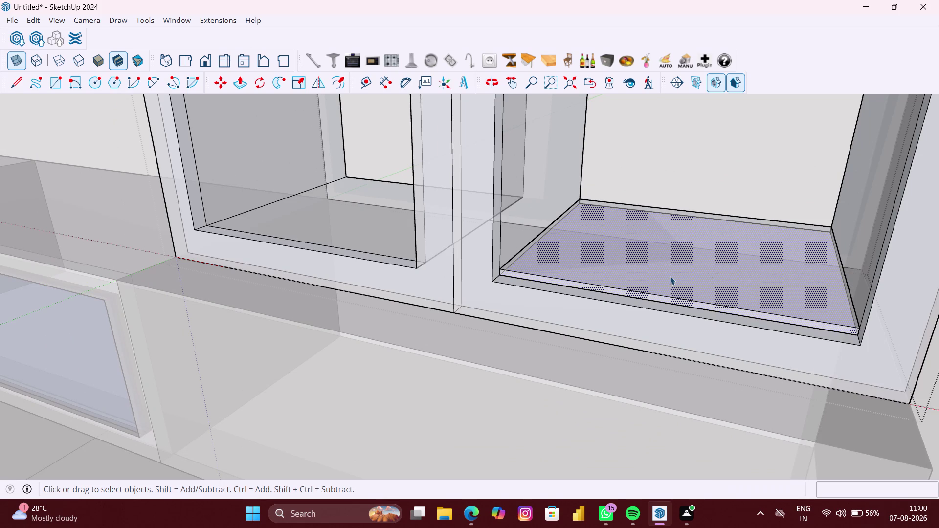
double_click(670, 276)
right_click(670, 277)
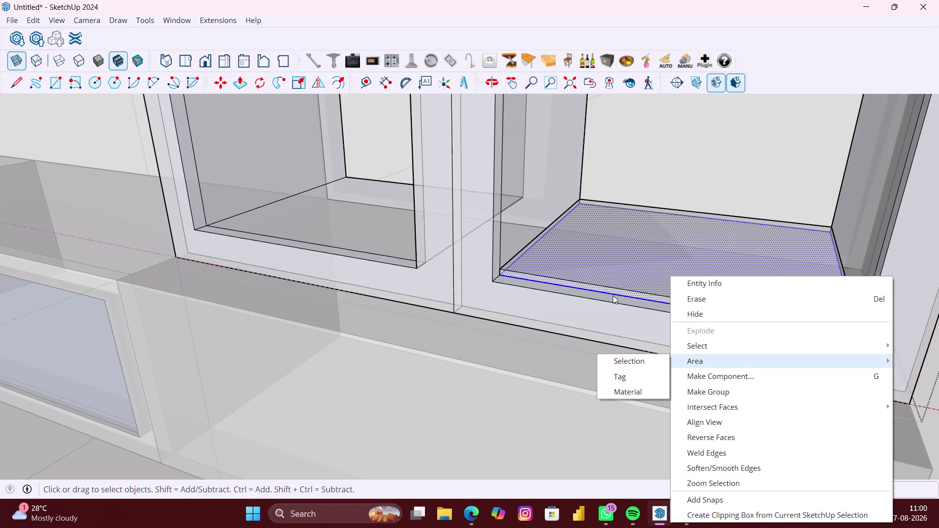
scroll(up, 3)
click(617, 272)
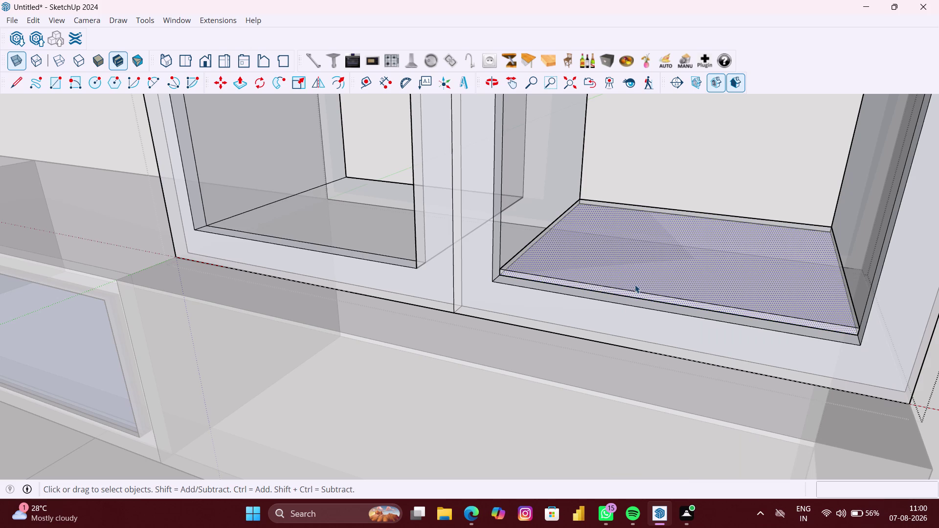
Select the shelf panel again, viewing it up close toward its surface.
middle_drag(635, 284, 742, 288)
scroll(up, 3)
scroll(up, 3)
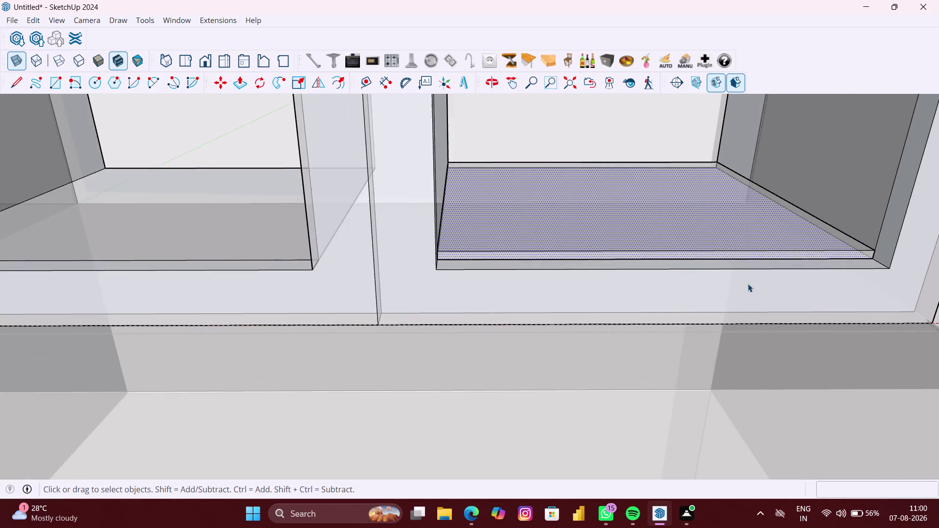
scroll(up, 3)
middle_drag(741, 282, 706, 286)
click(791, 246)
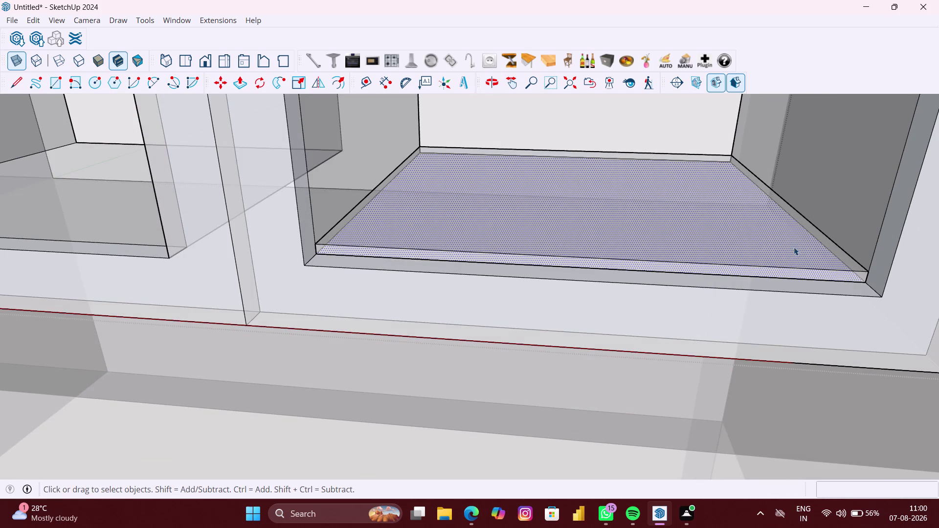
scroll(up, 3)
scroll(up, 3)
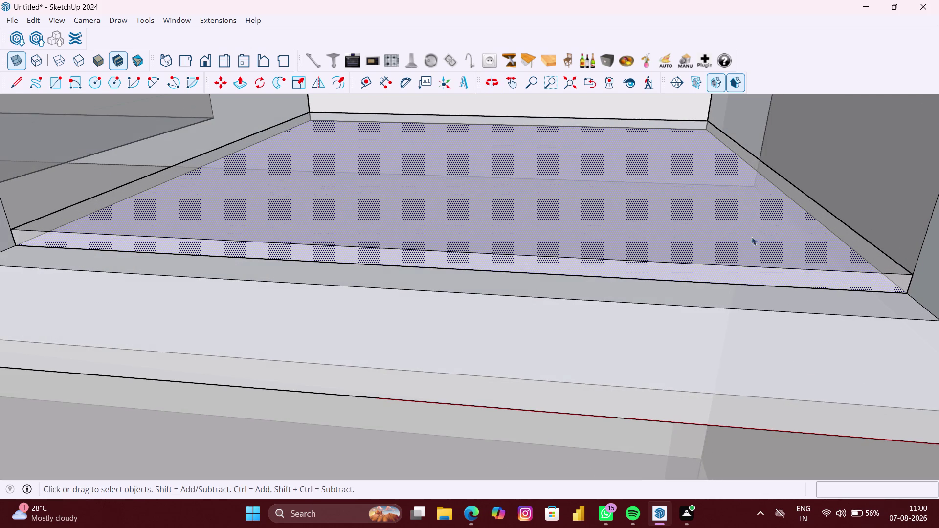
click(730, 236)
scroll(up, 3)
middle_drag(575, 217, 567, 226)
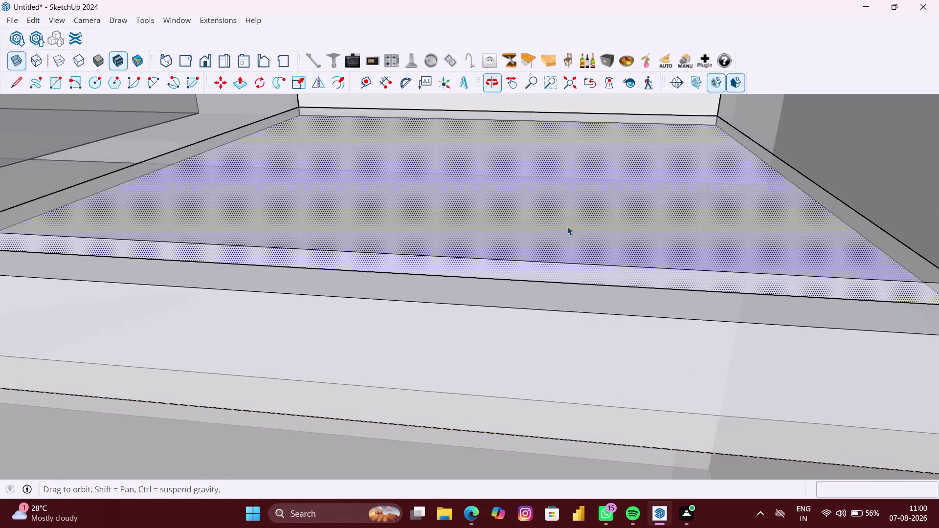
Push/pull the shelf panel's top face up 6 mm.
key(p)
click(567, 227)
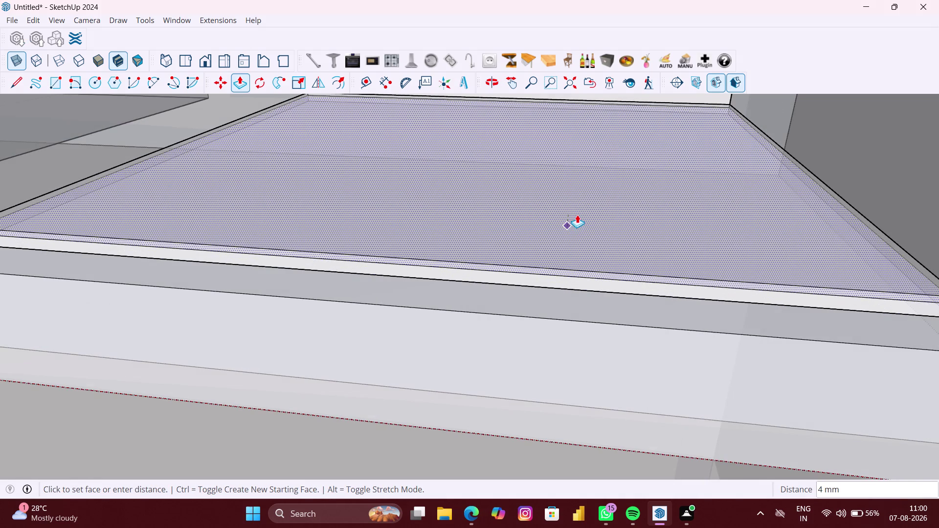
key(6)
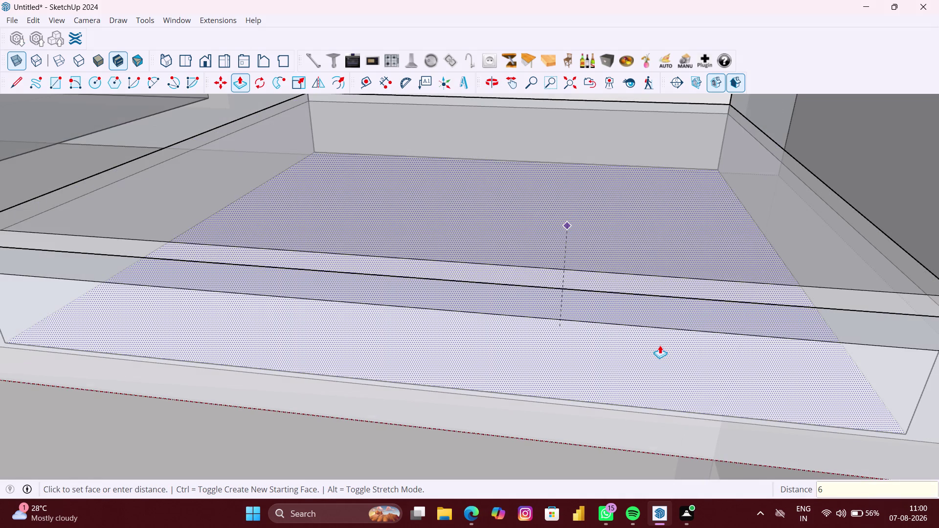
text(MM)
key(Return)
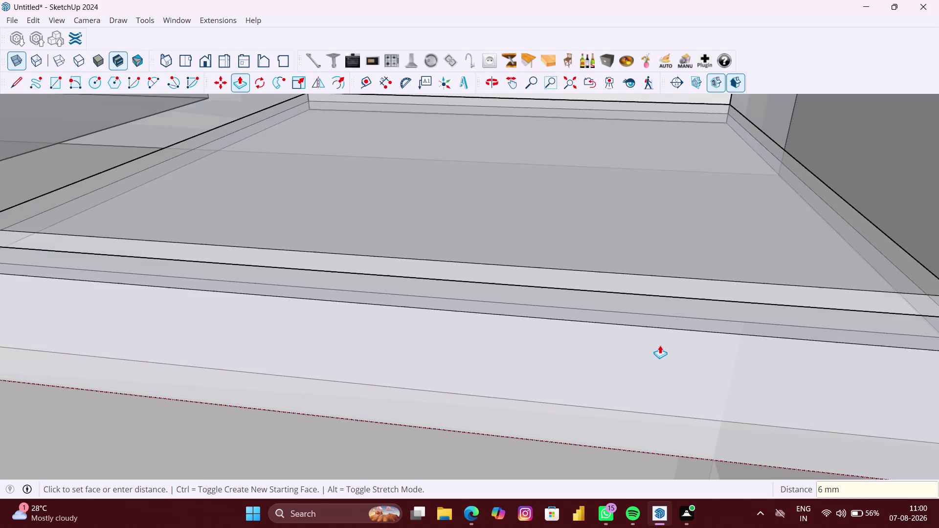
Orbit to the cabinet base, select the shelf panel and undo one change.
scroll(down, 3)
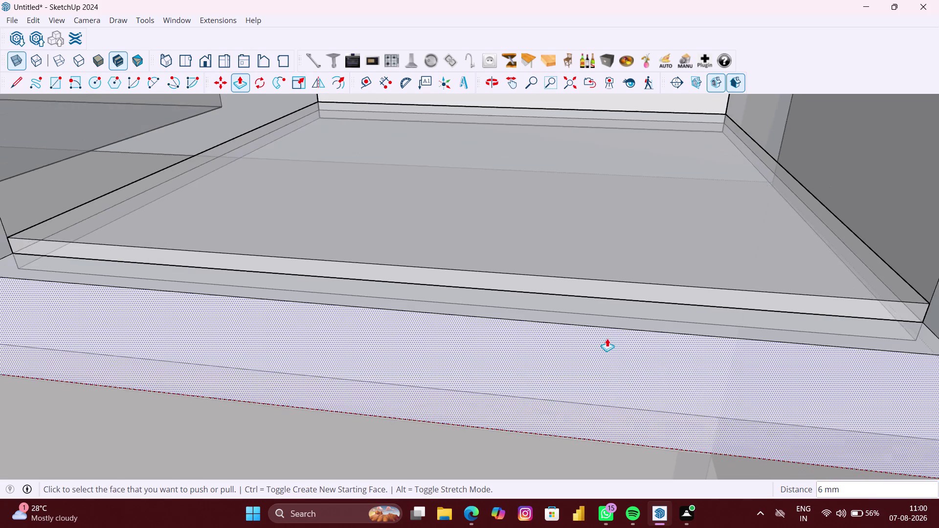
scroll(down, 3)
middle_drag(596, 381, 619, 287)
scroll(down, 3)
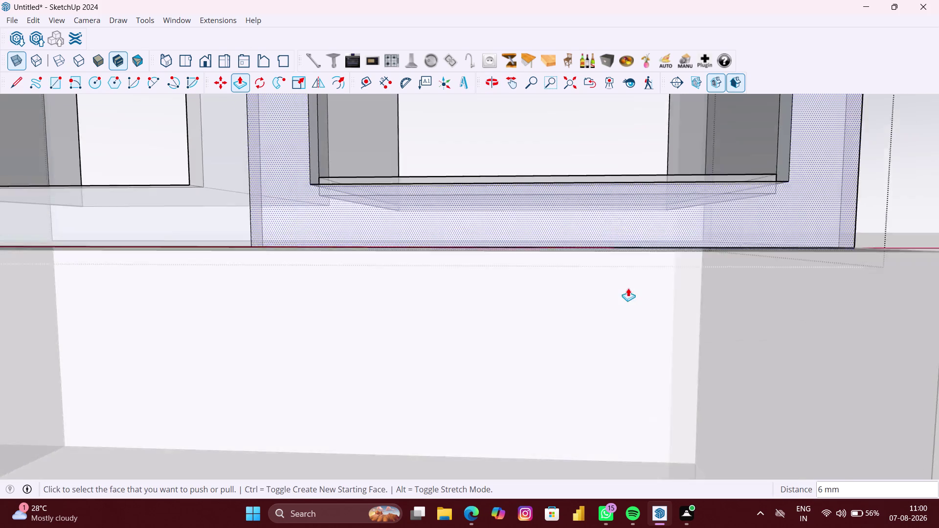
scroll(down, 3)
middle_drag(632, 297, 596, 343)
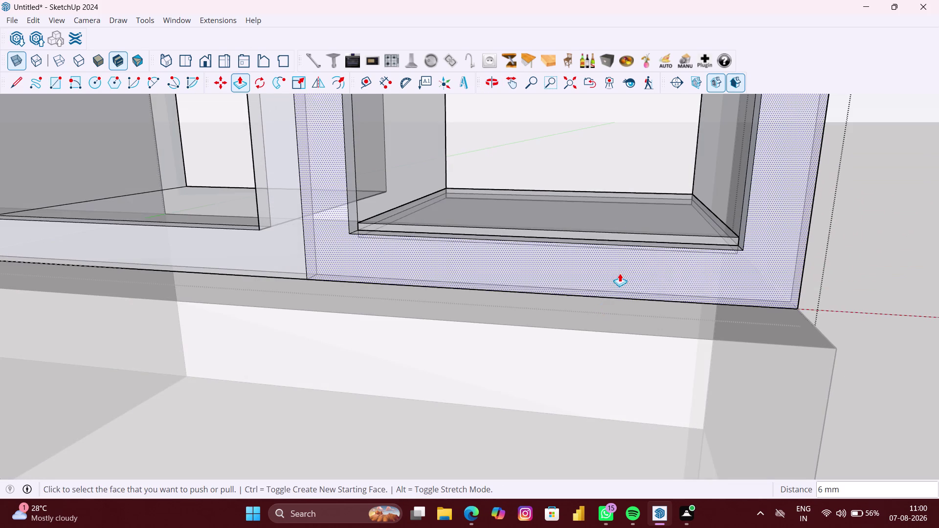
key(space)
click(606, 211)
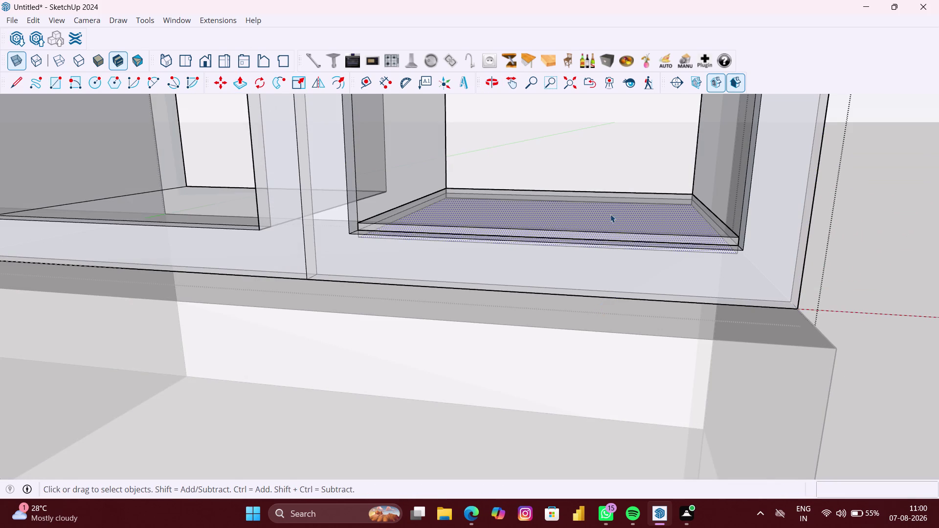
scroll(up, 3)
scroll(up, 3)
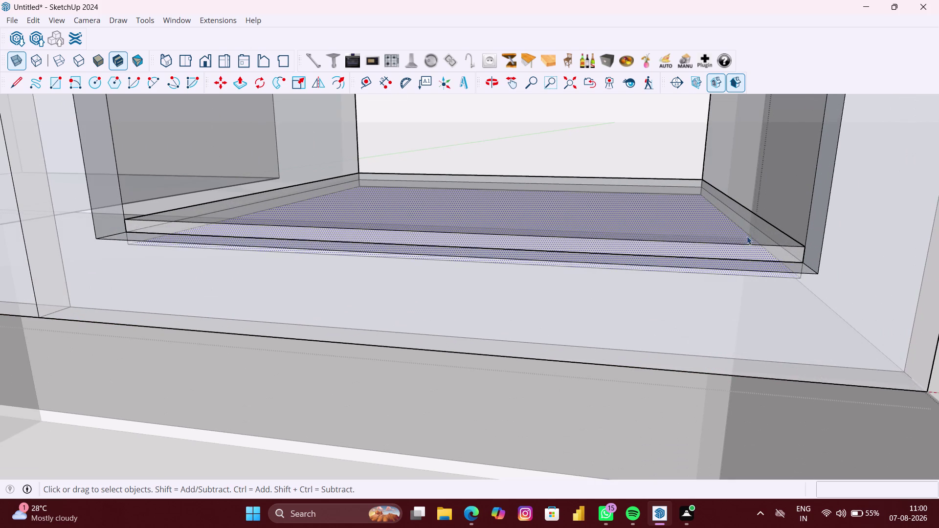
key(ctrl+z)
scroll(down, 3)
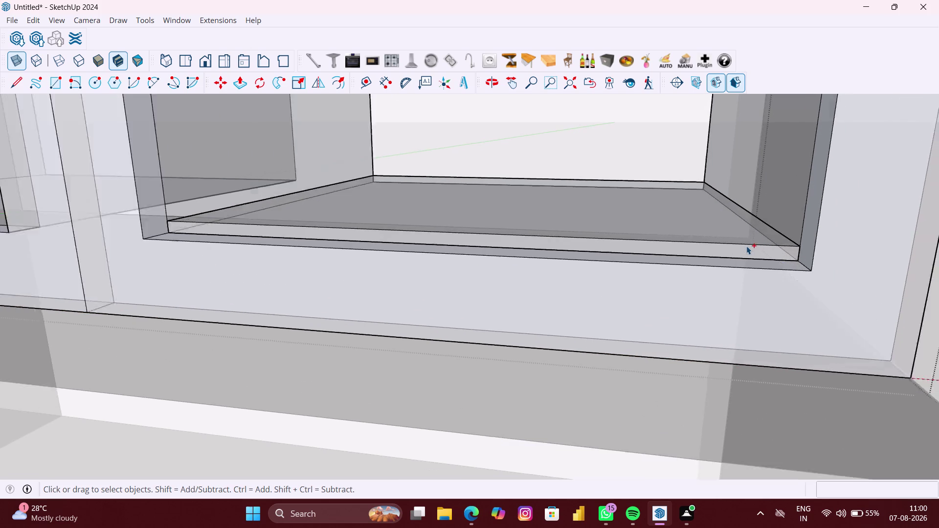
scroll(down, 3)
scroll(down, 3)
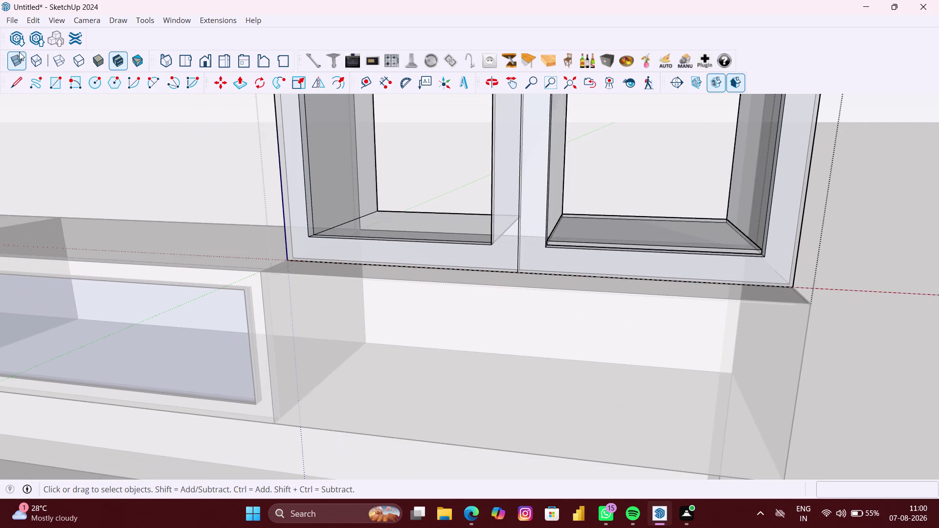
Orbit to the compartment's bottom shelf and select the whole shelf panel.
click(19, 52)
scroll(down, 3)
middle_drag(821, 268, 777, 351)
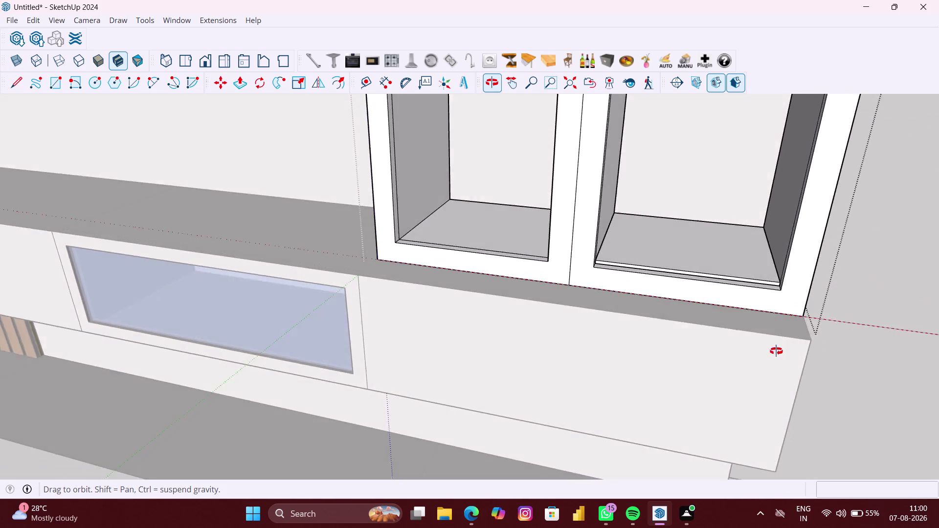
middle_drag(777, 351, 777, 352)
scroll(up, 3)
middle_drag(701, 303, 717, 298)
scroll(up, 3)
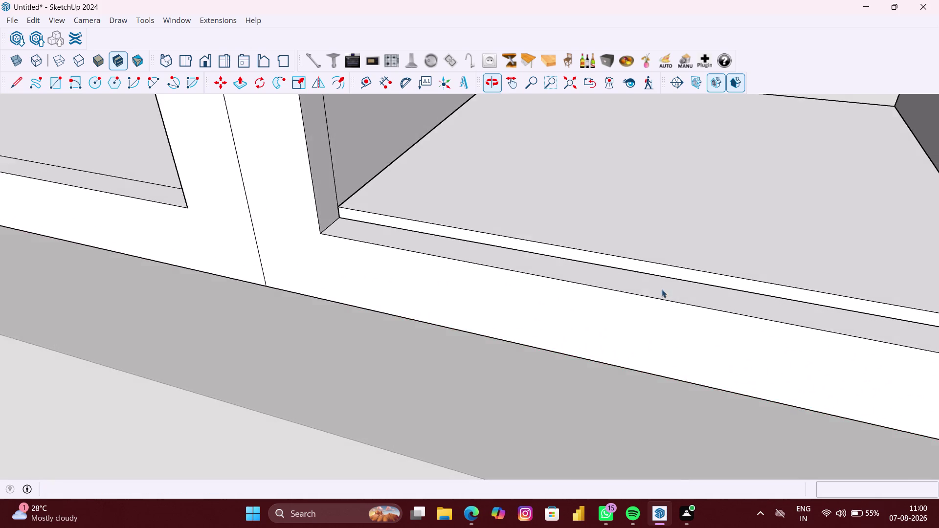
scroll(up, 3)
click(613, 255)
click(614, 257)
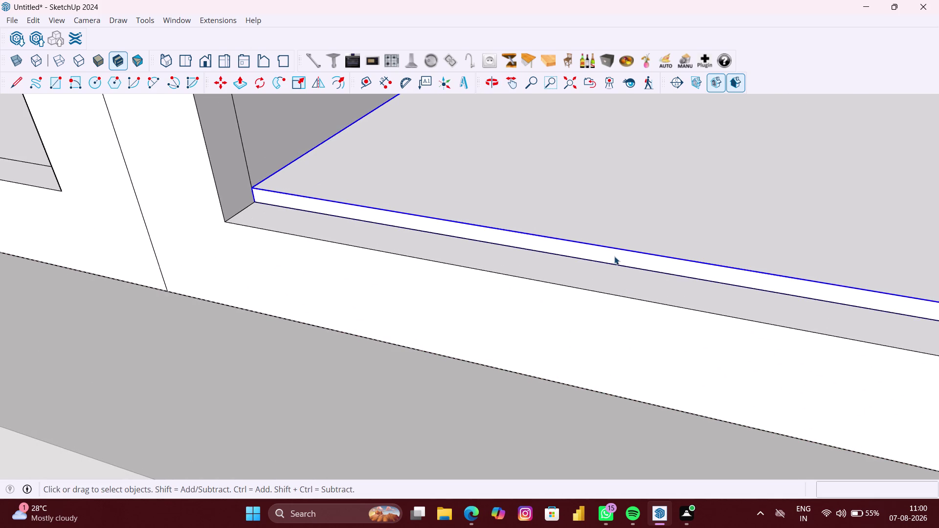
scroll(down, 3)
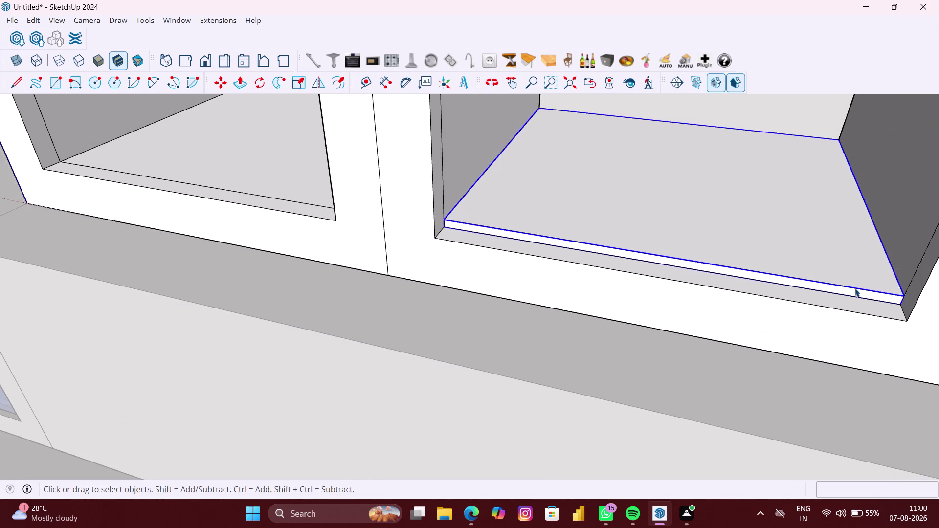
Move-copy the shelf from its corner up to the top of the compartment.
key(m)
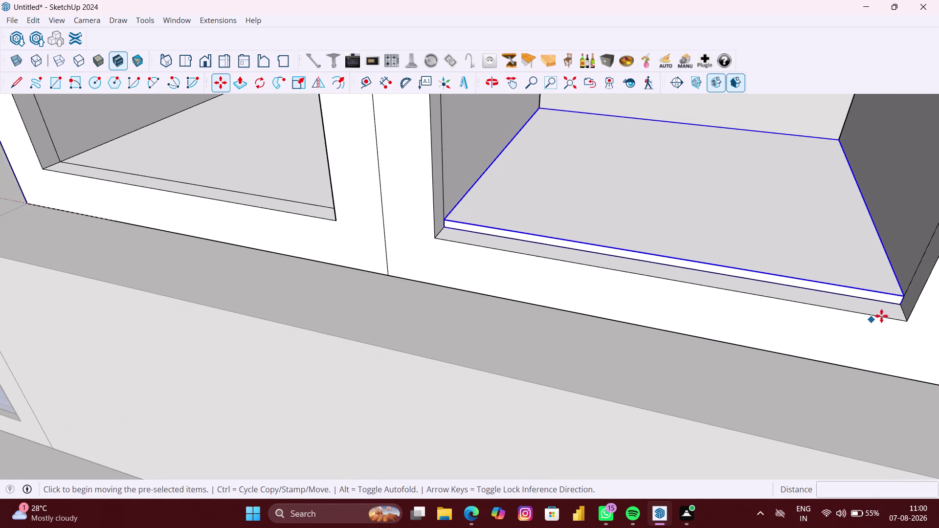
scroll(up, 3)
scroll(up, 3)
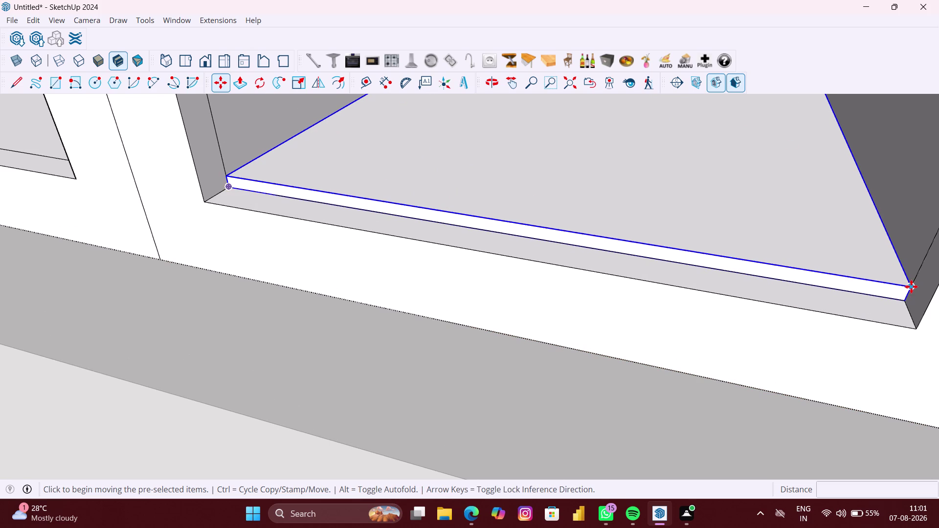
click(911, 287)
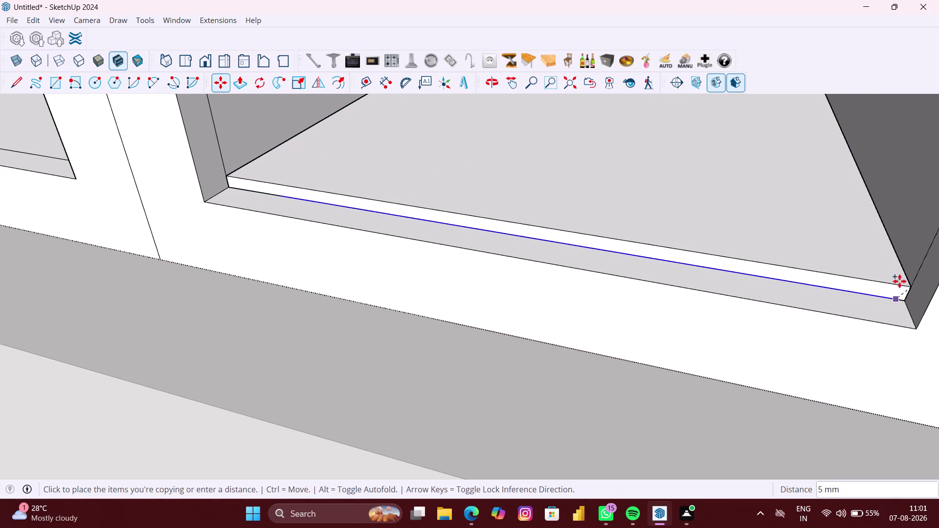
scroll(down, 3)
scroll(down, 3)
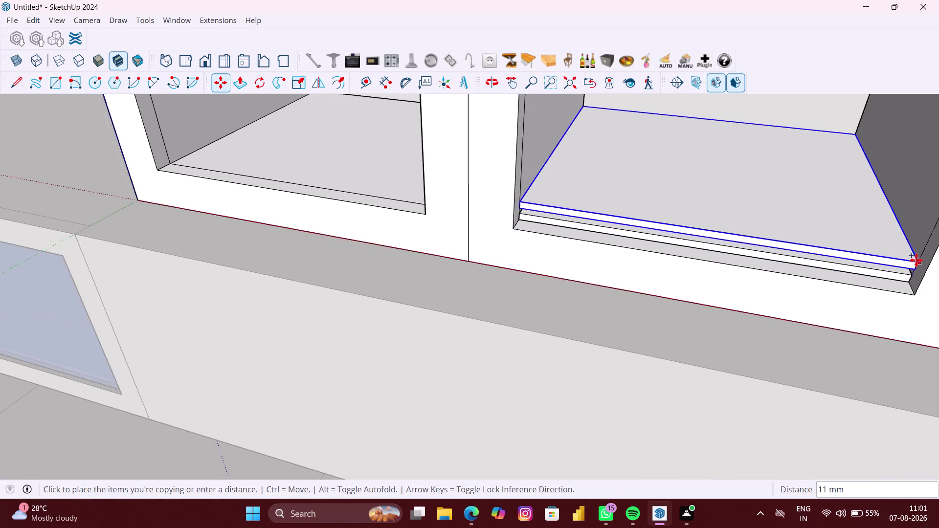
scroll(down, 3)
scroll(down, 3)
middle_drag(908, 263, 882, 266)
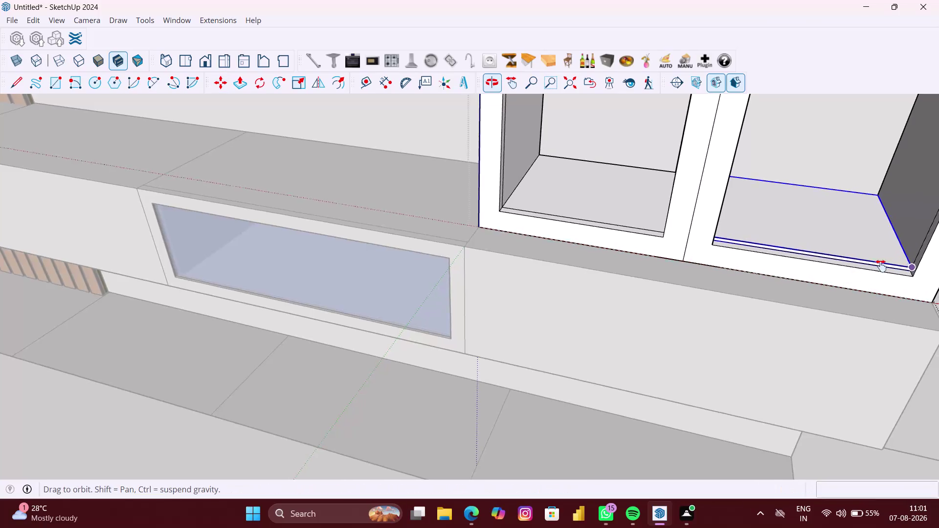
middle_drag(883, 266, 720, 376)
scroll(down, 3)
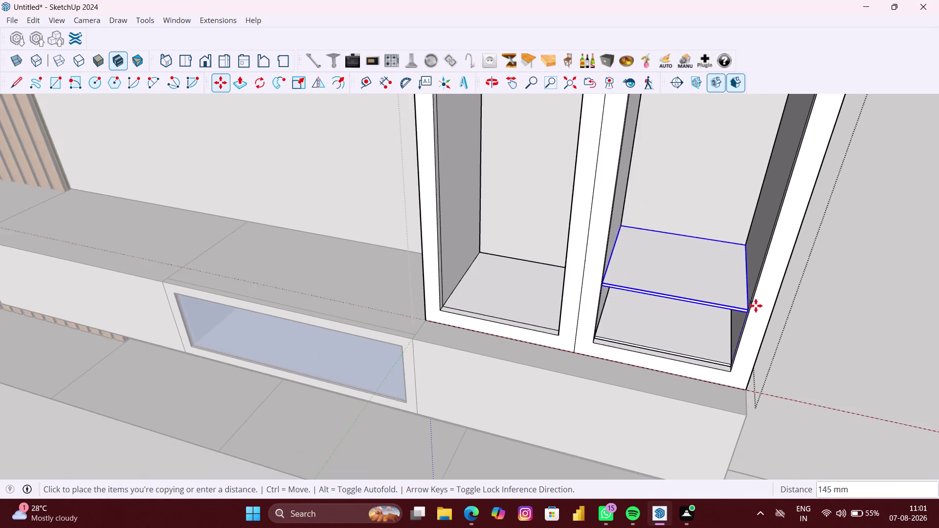
scroll(down, 3)
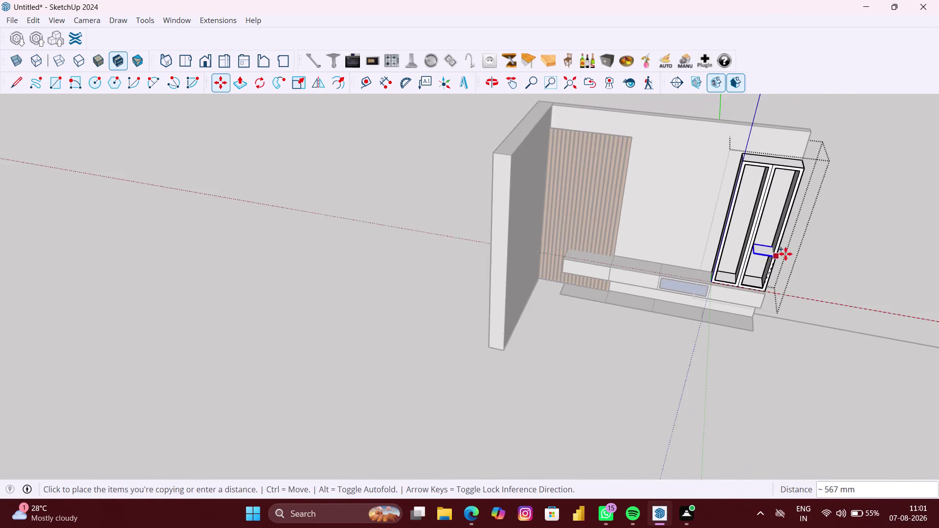
scroll(down, 3)
scroll(up, 3)
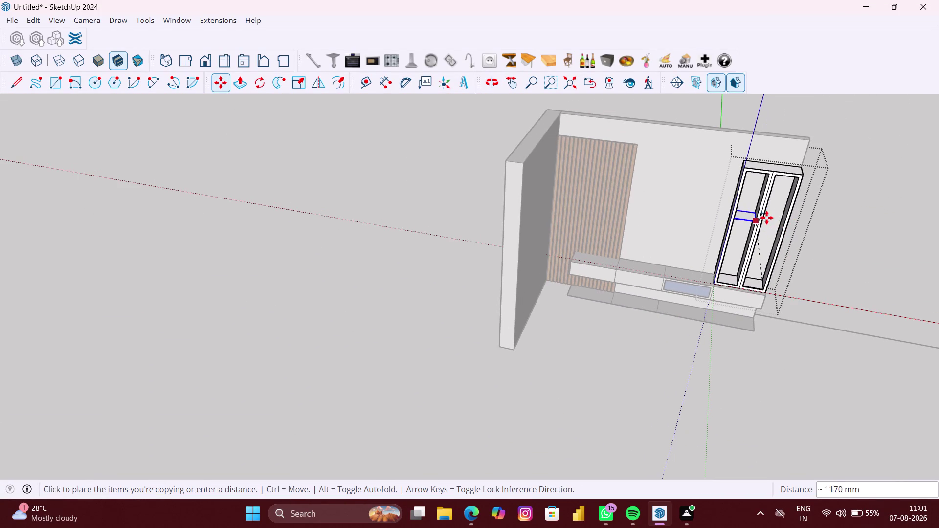
scroll(up, 3)
scroll(up, 3)
scroll(up, 3)
scroll(up, 3)
middle_drag(798, 181, 801, 162)
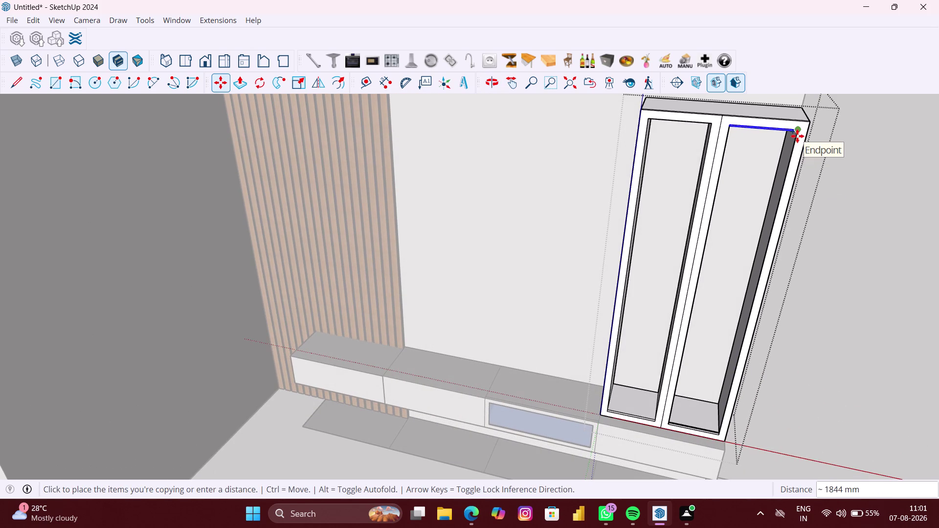
scroll(up, 3)
scroll(up, 3)
click(798, 135)
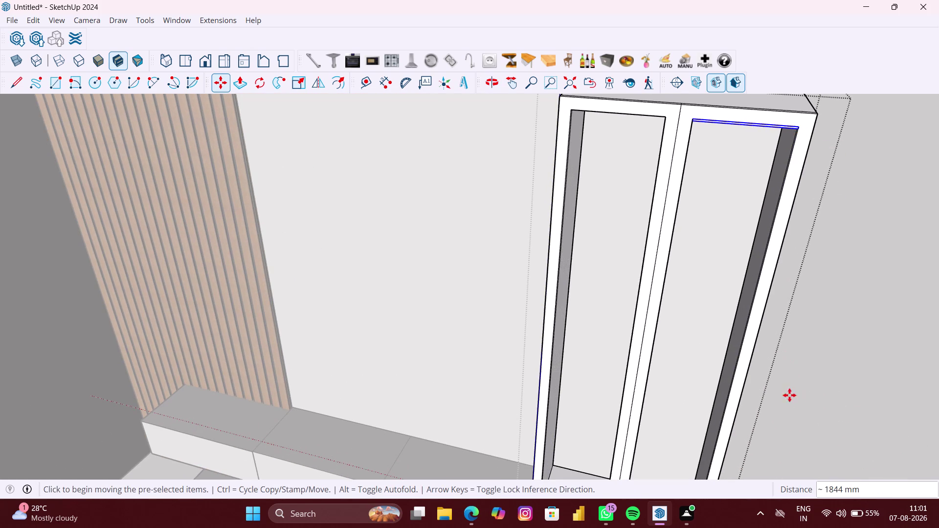
Divide the copy into 5 evenly spaced shelves with /5.
key(slash)
key(5)
key(Return)
key(space)
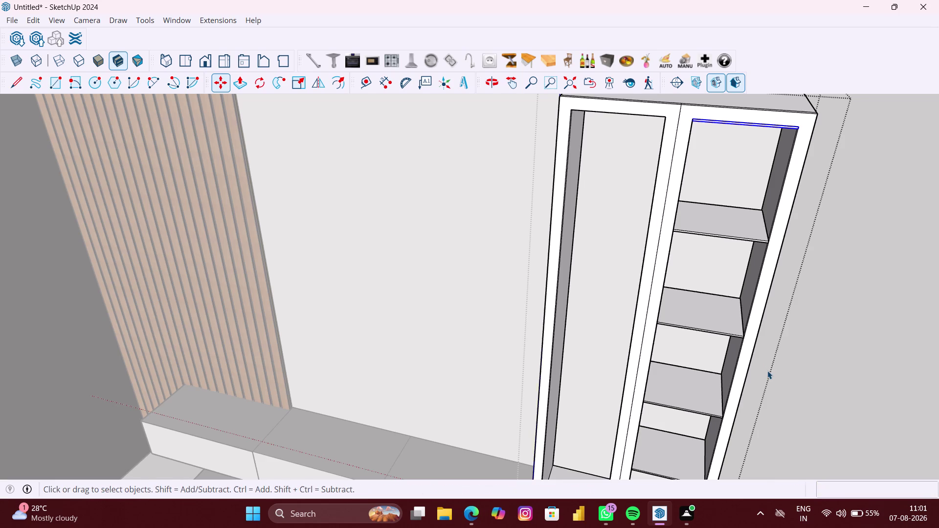
Open the glass cabinet and its inner compartment for editing.
click(777, 373)
scroll(down, 3)
middle_drag(804, 439, 771, 312)
middle_drag(851, 446, 864, 430)
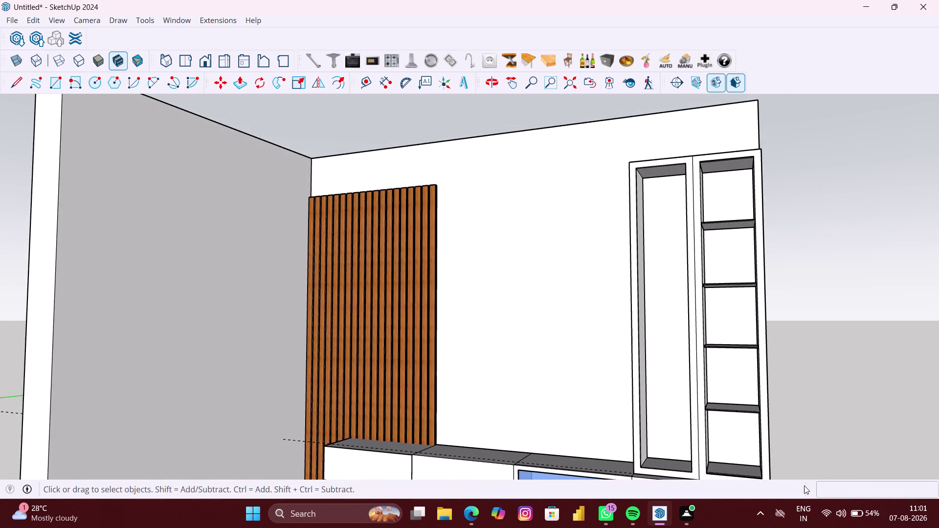
scroll(up, 3)
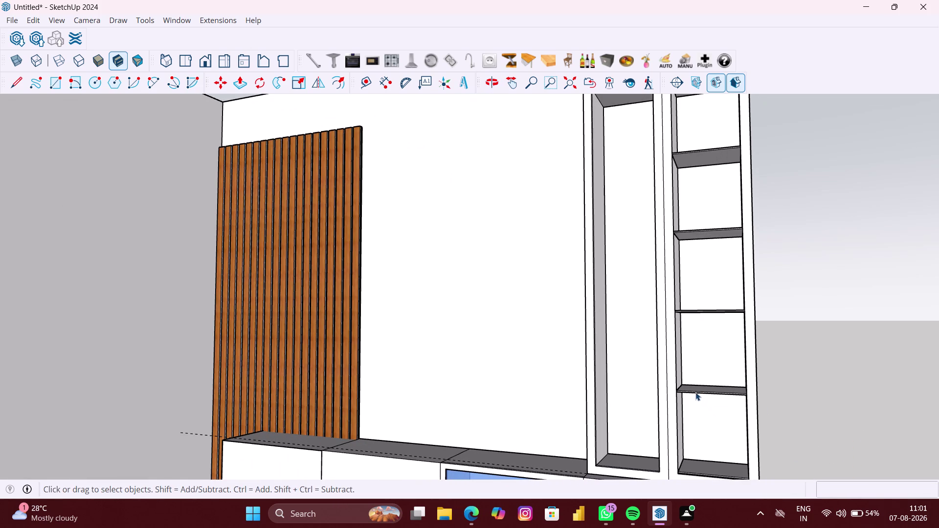
middle_drag(695, 392, 711, 395)
scroll(up, 3)
click(725, 393)
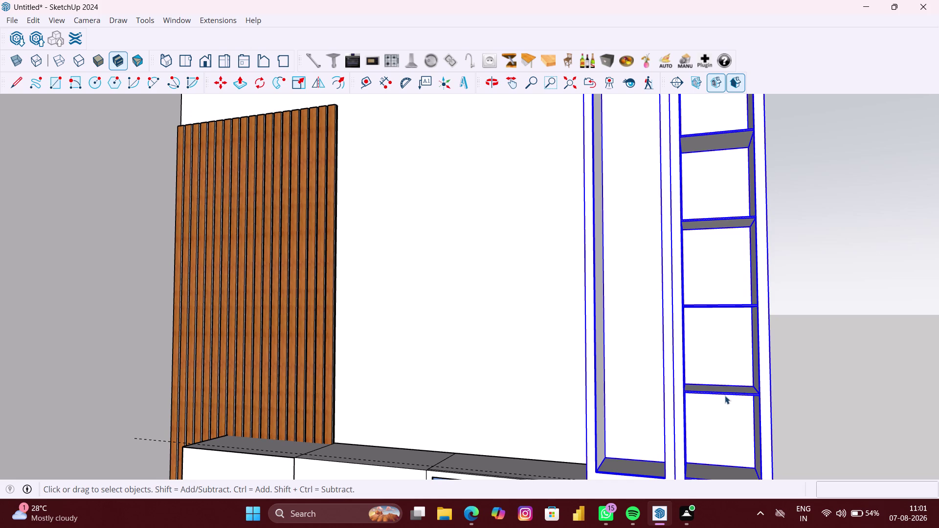
click(747, 391)
click(826, 446)
scroll(up, 3)
scroll(up, 3)
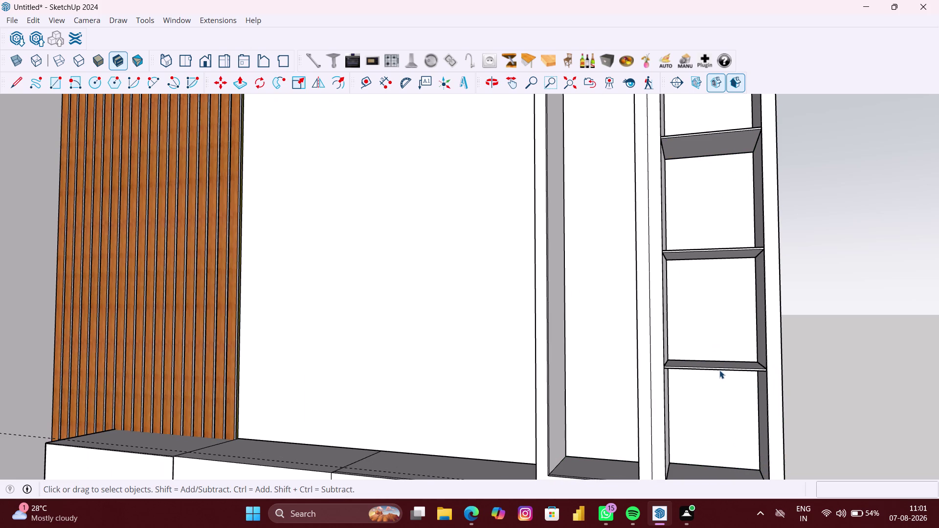
scroll(up, 3)
middle_drag(720, 370, 717, 399)
Open the shelf group, select the lower shelf, then exit and clear the selection.
click(728, 343)
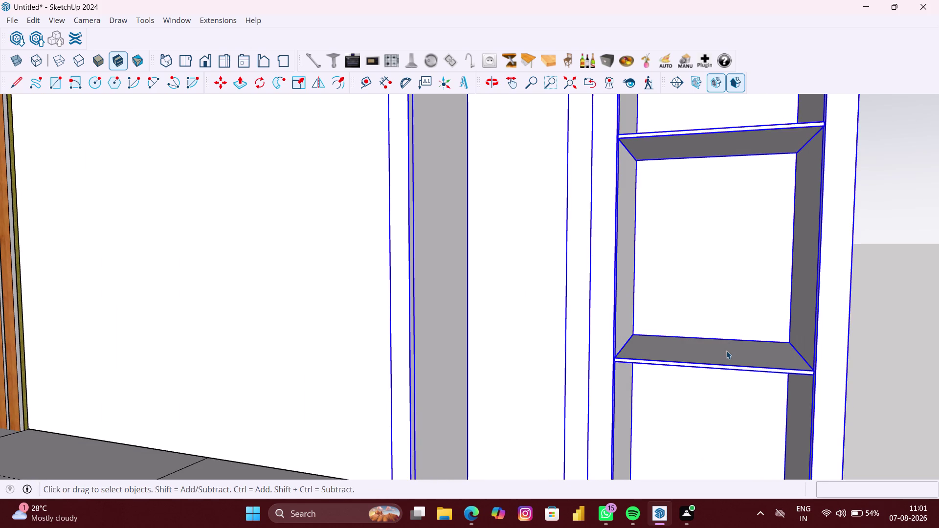
double_click(726, 356)
click(722, 356)
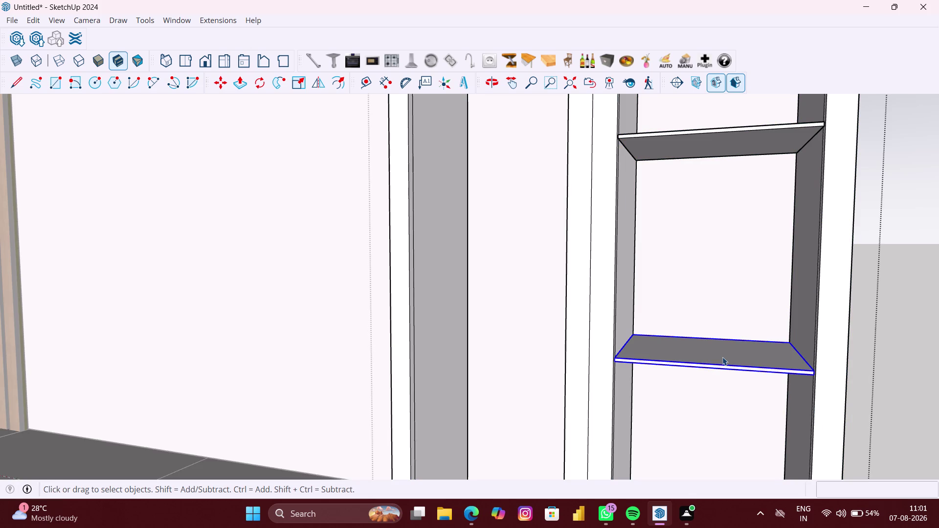
scroll(down, 3)
scroll(down, 3)
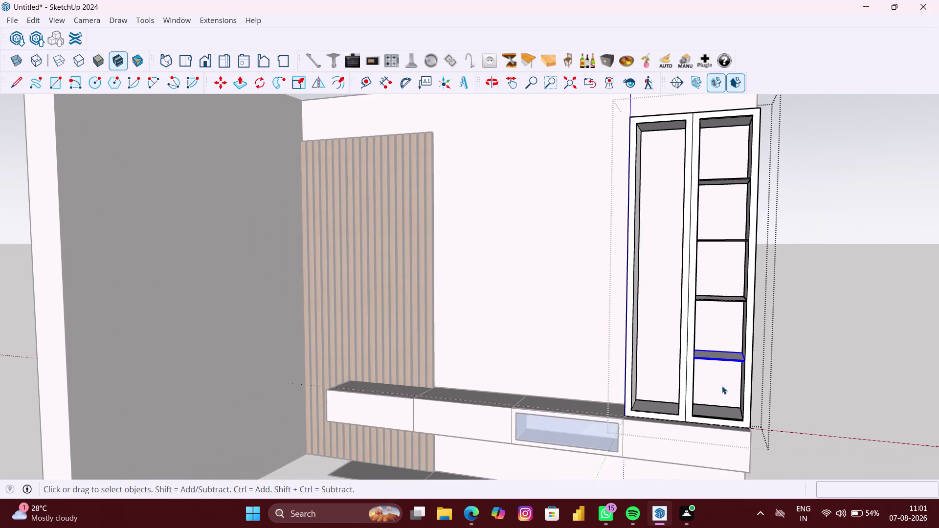
click(723, 406)
click(832, 411)
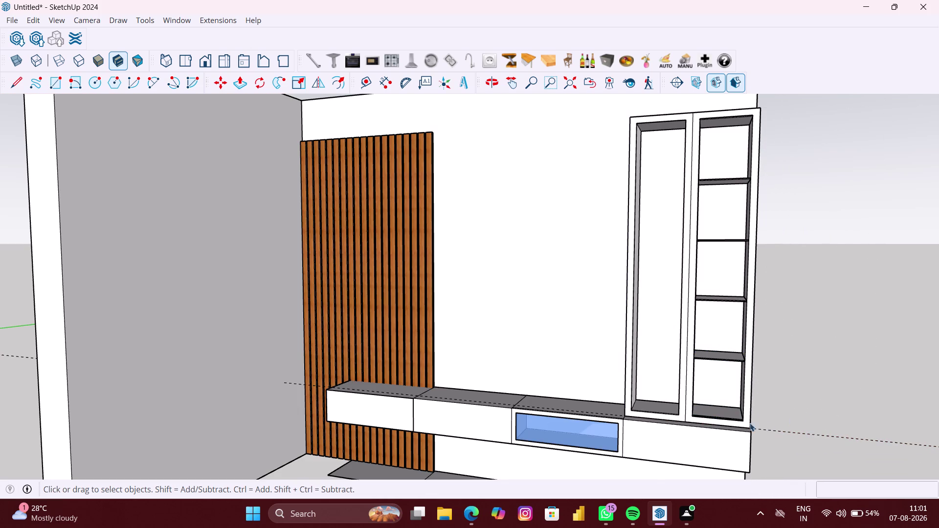
scroll(up, 3)
Check the bottom shelf, then select the whole tall cabinet again.
click(728, 414)
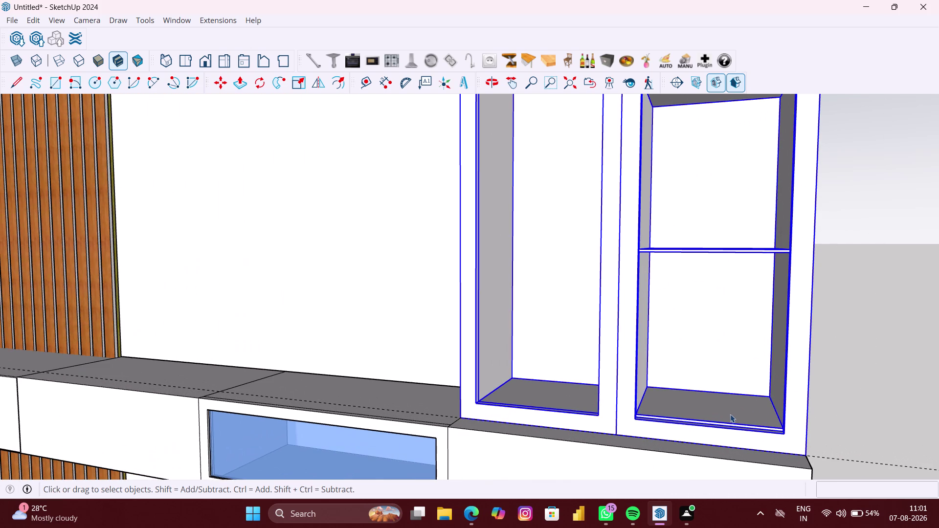
scroll(up, 3)
click(723, 412)
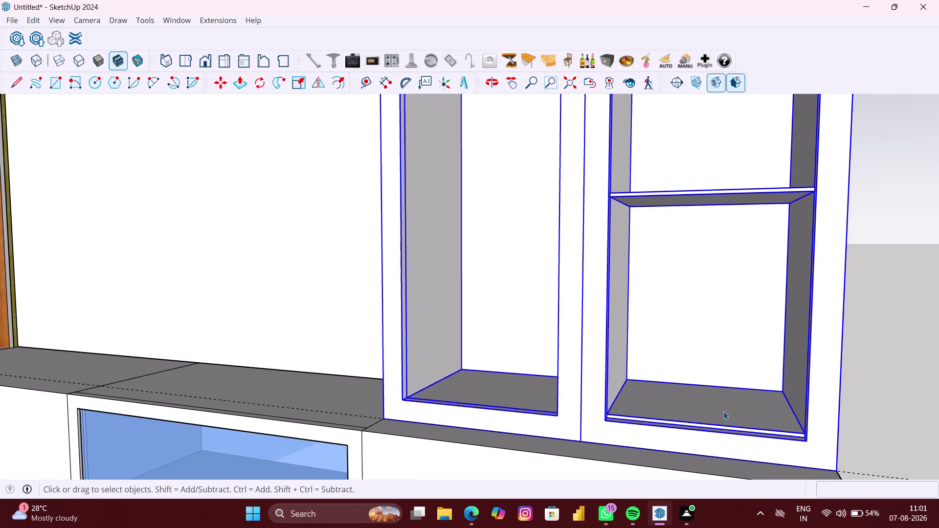
click(845, 414)
click(830, 413)
click(831, 413)
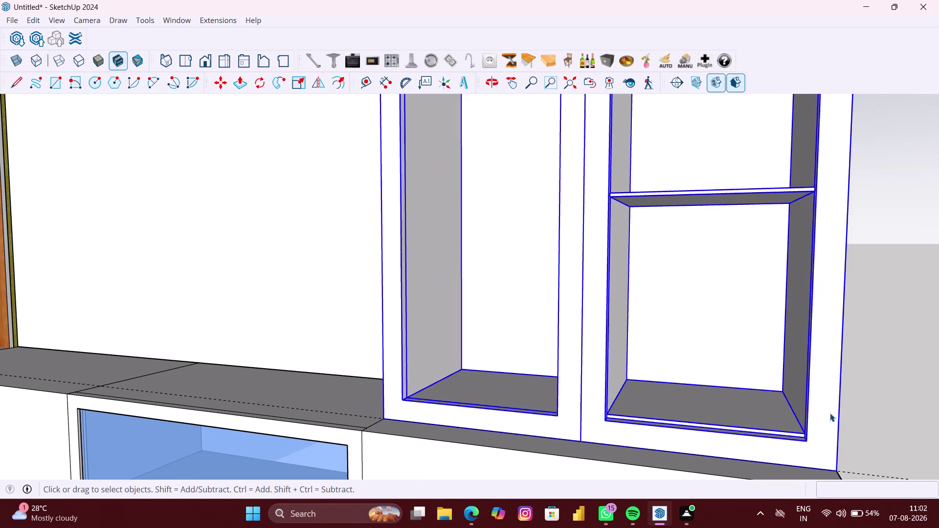
scroll(up, 3)
click(760, 416)
scroll(down, 3)
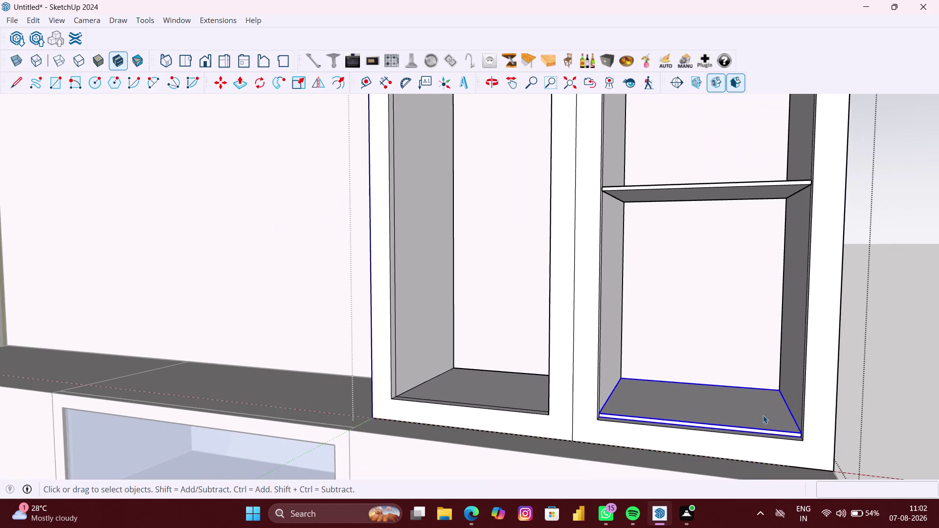
click(880, 417)
click(778, 415)
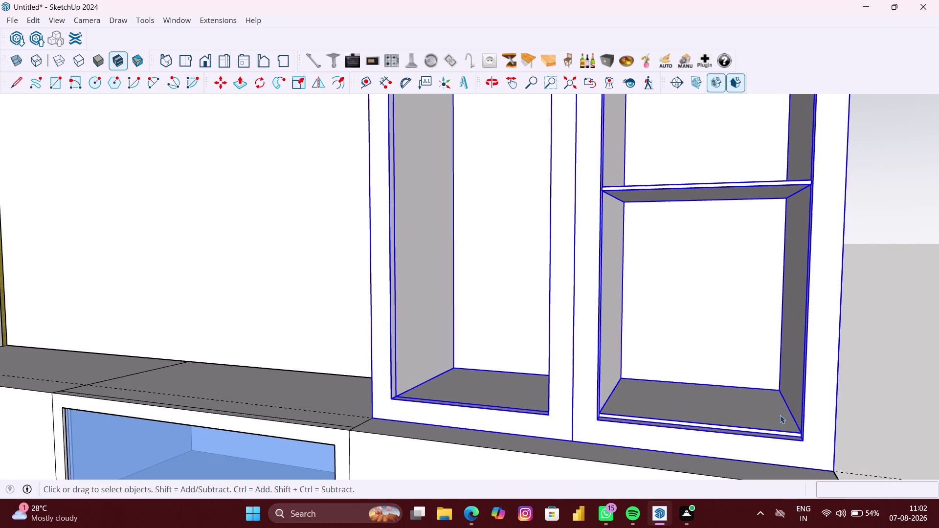
scroll(down, 3)
scroll(down, 3)
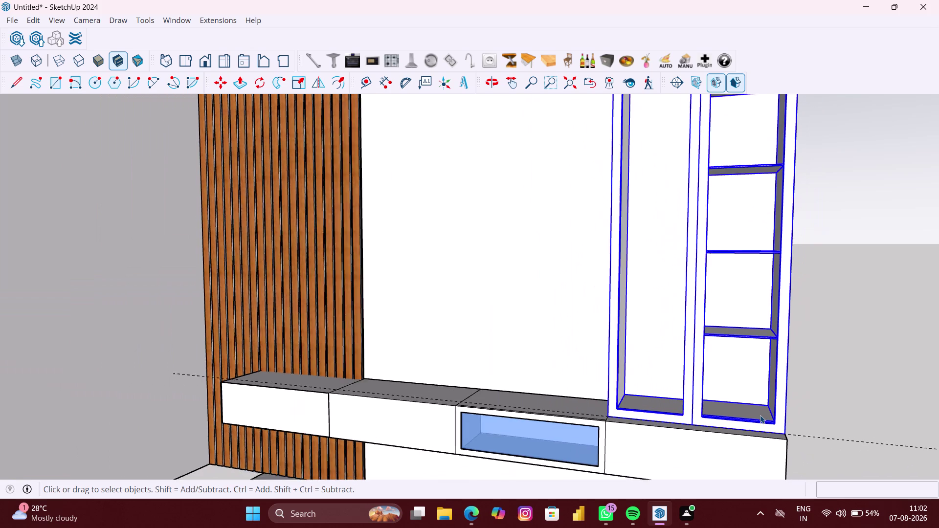
scroll(down, 3)
scroll(up, 3)
scroll(up, 3)
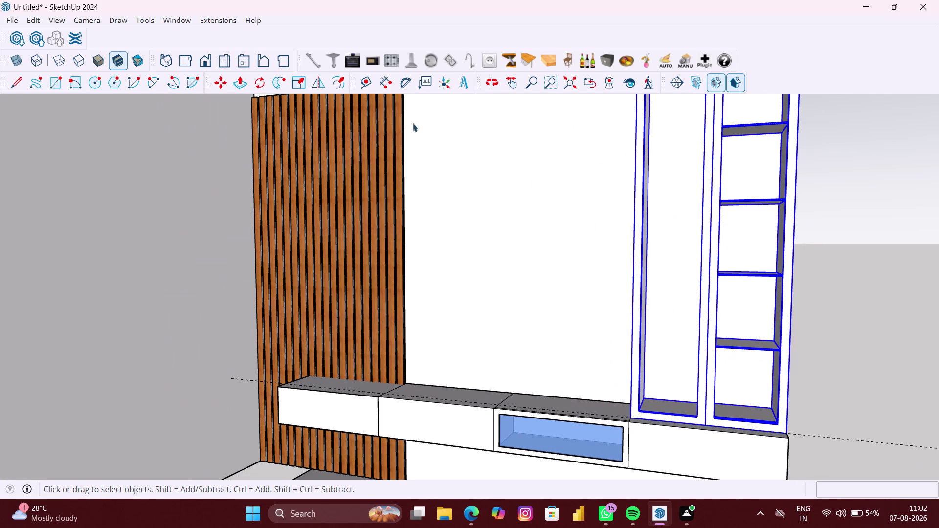
click(320, 82)
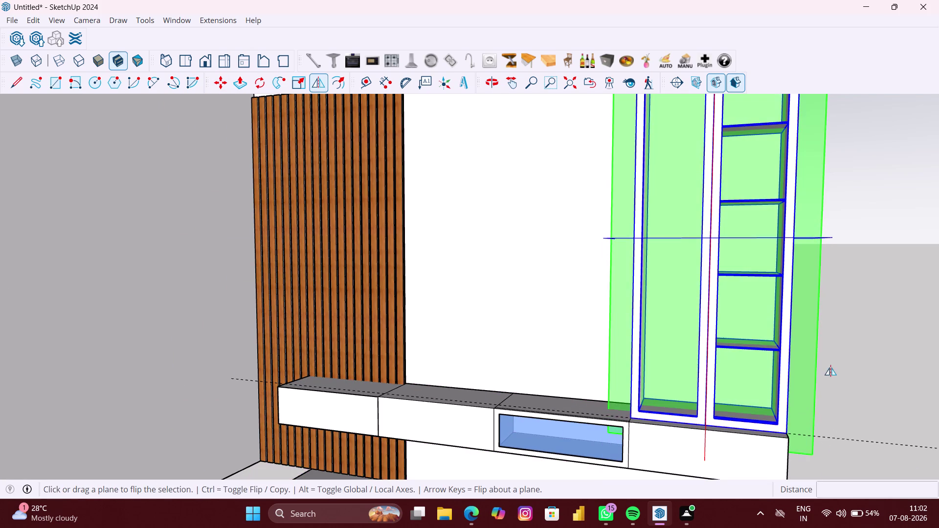
Flip-copy the shelves across the cabinet's vertical plane into the left bay, then deselect.
scroll(down, 3)
middle_drag(825, 374, 938, 399)
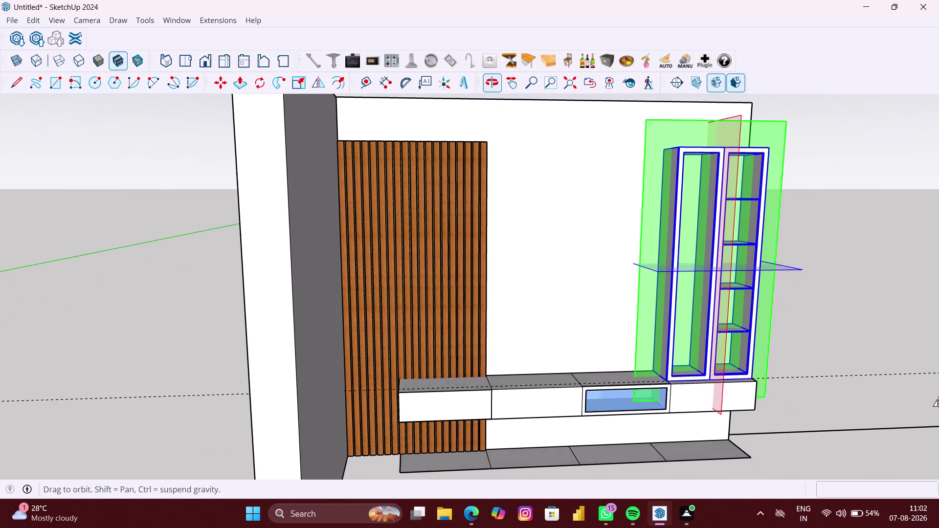
scroll(up, 3)
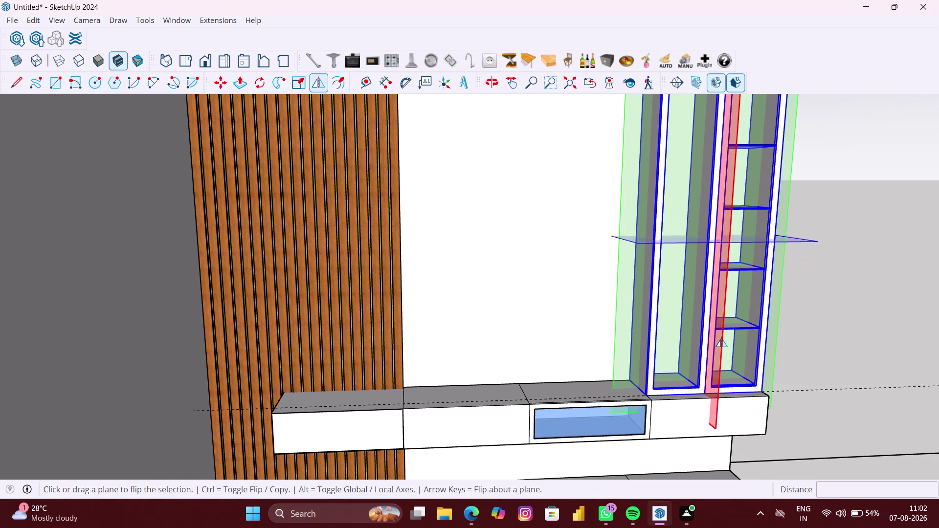
click(722, 340)
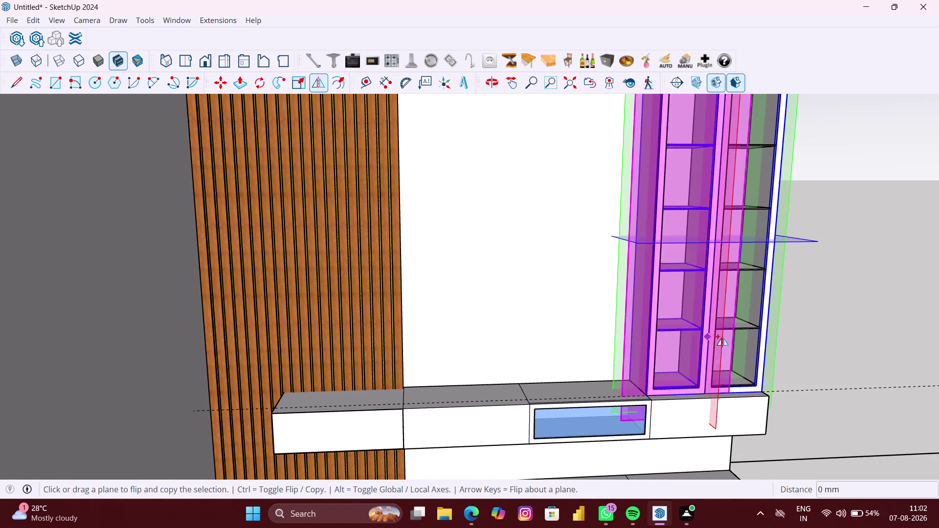
scroll(down, 3)
key(space)
scroll(down, 3)
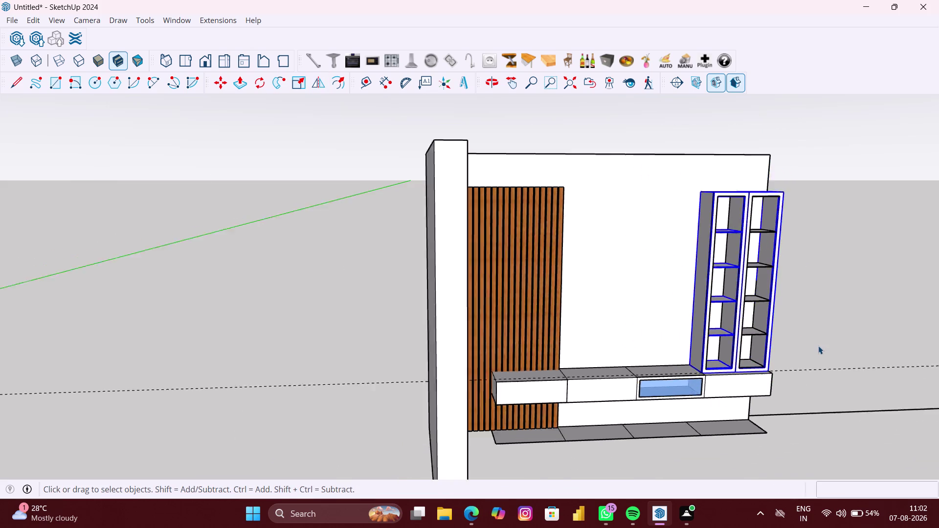
click(818, 346)
Orbit back from the wall and unhide all hidden objects from the Edit menu.
middle_drag(843, 347, 720, 337)
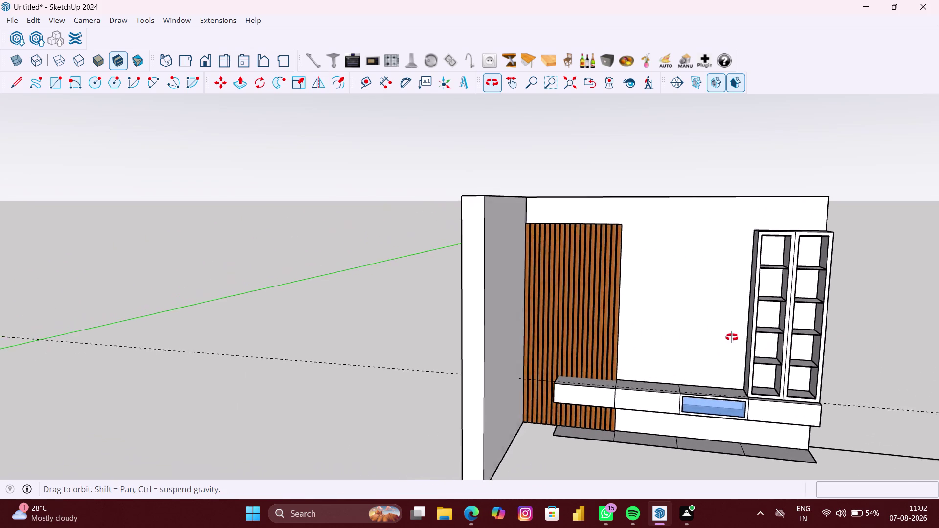
middle_drag(720, 337, 720, 337)
right_click(307, 232)
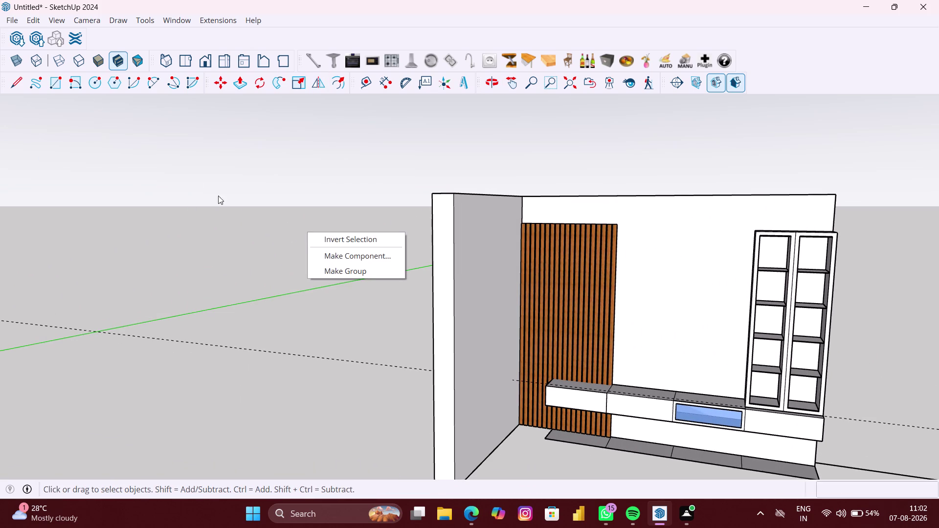
click(42, 24)
click(30, 17)
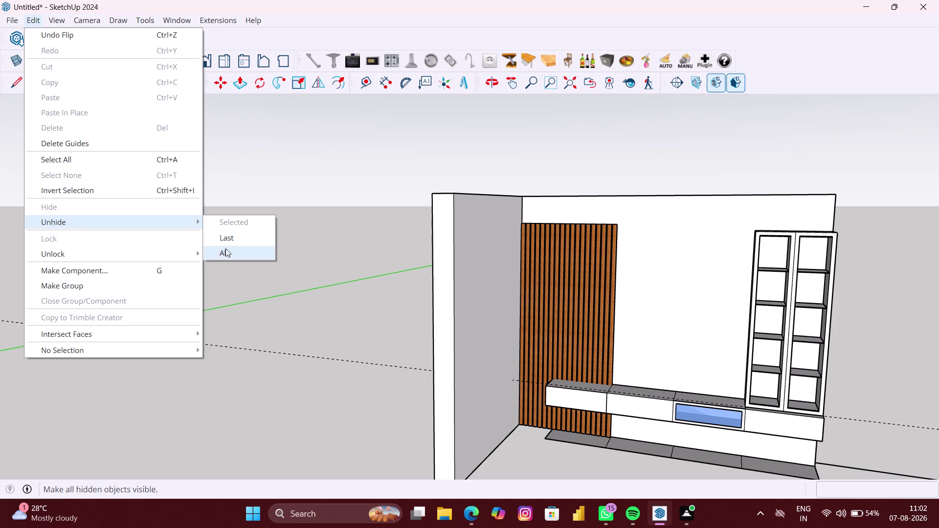
click(226, 249)
scroll(up, 3)
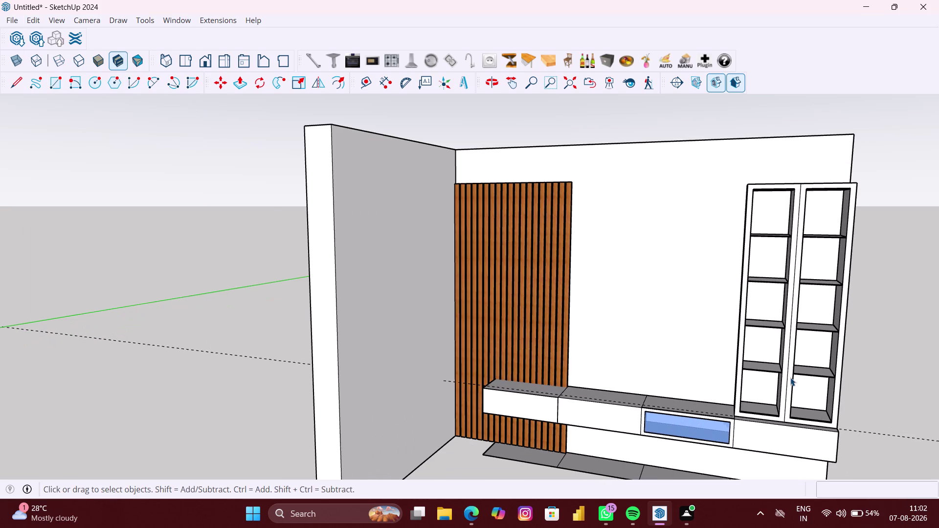
Select the tall cabinet and run Edit > Unhide > All again.
click(791, 378)
right_click(782, 380)
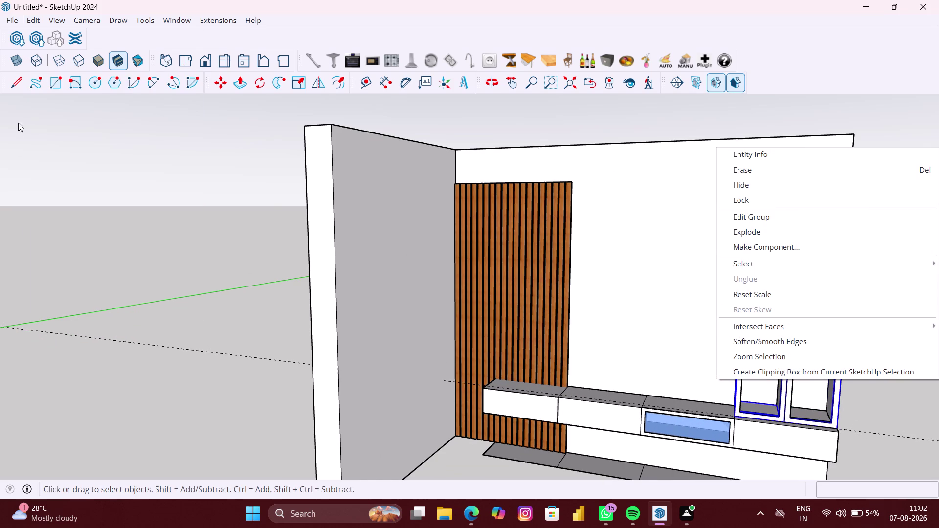
click(40, 21)
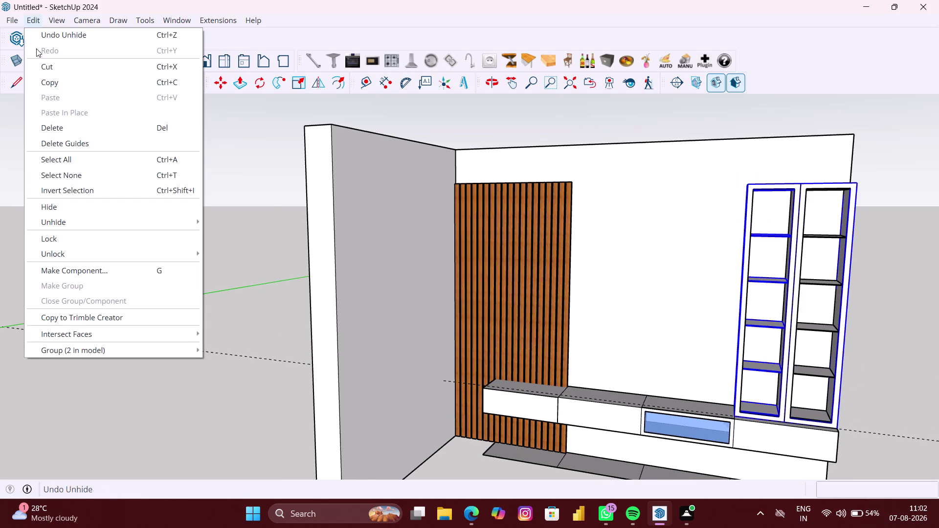
click(70, 220)
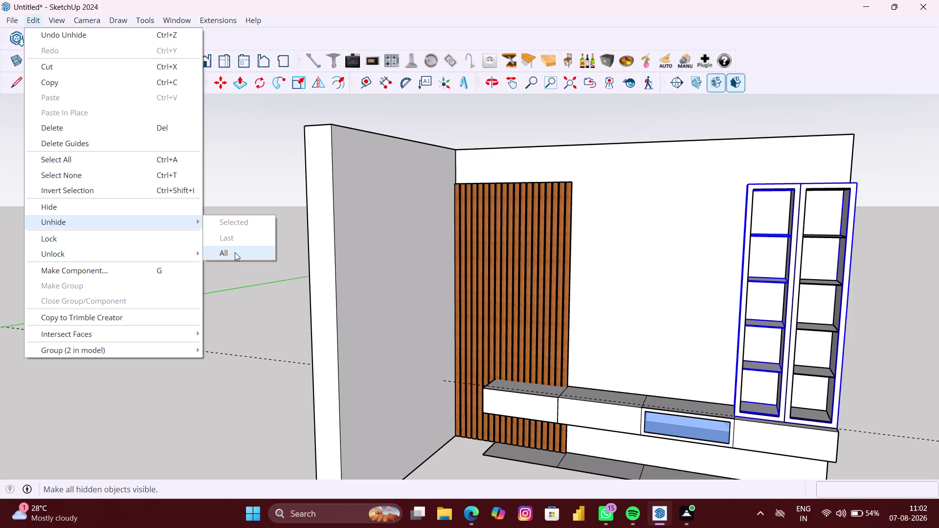
click(235, 253)
scroll(down, 3)
double_click(738, 403)
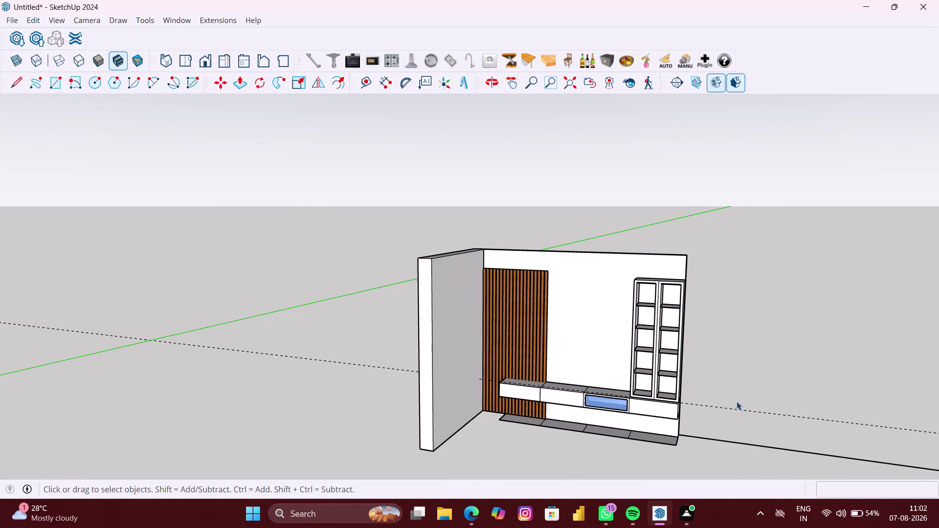
scroll(down, 3)
Orbit out and select the back wall, floating TV unit and tall cabinet.
middle_drag(731, 396, 674, 382)
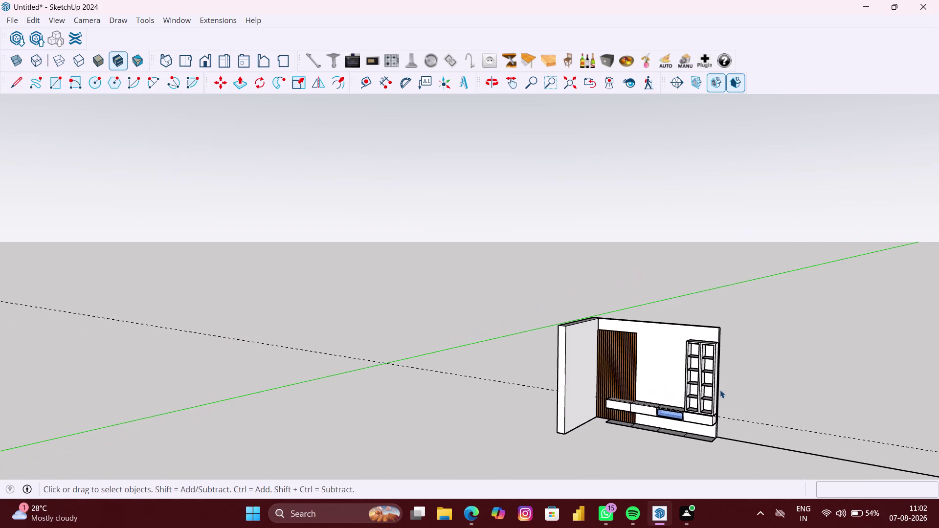
scroll(up, 3)
click(693, 400)
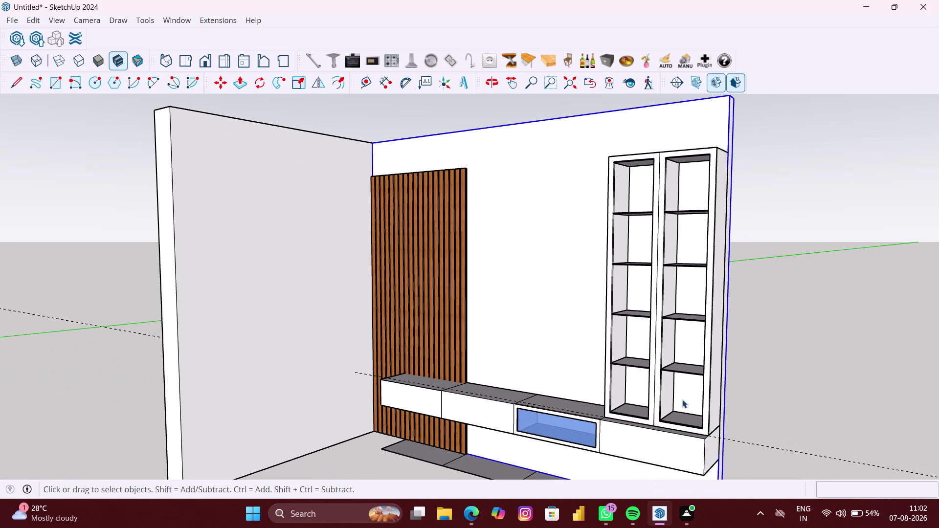
click(681, 398)
click(640, 432)
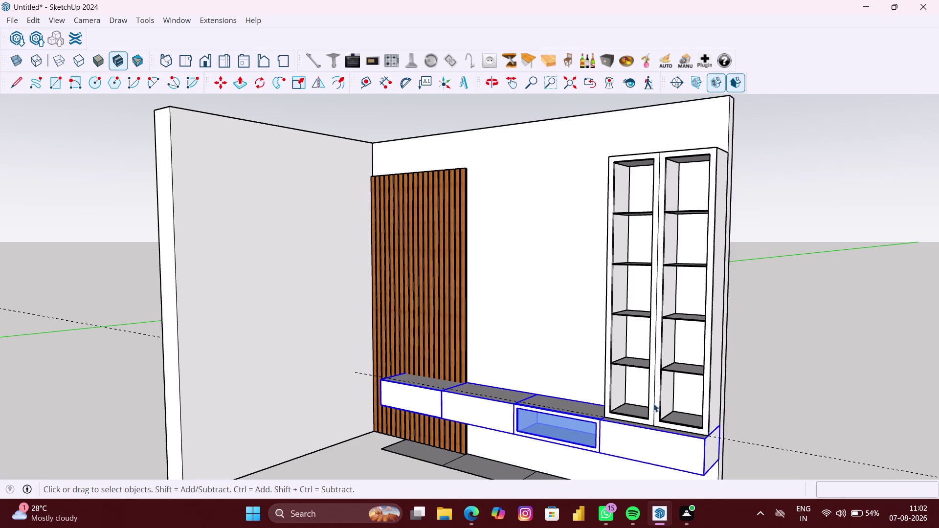
click(654, 404)
scroll(up, 3)
scroll(up, 3)
middle_drag(661, 399, 637, 396)
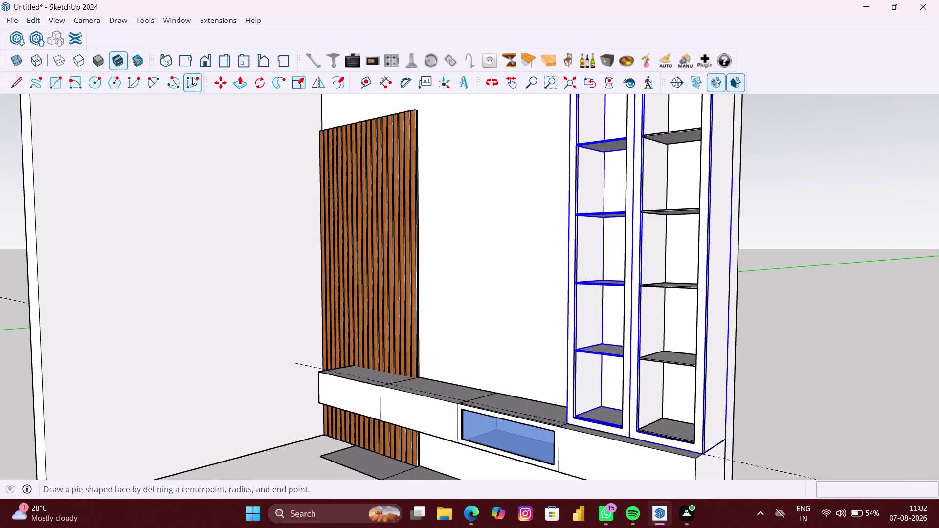
Check the Edit menu, then orbit the room from the side back to the front.
click(34, 19)
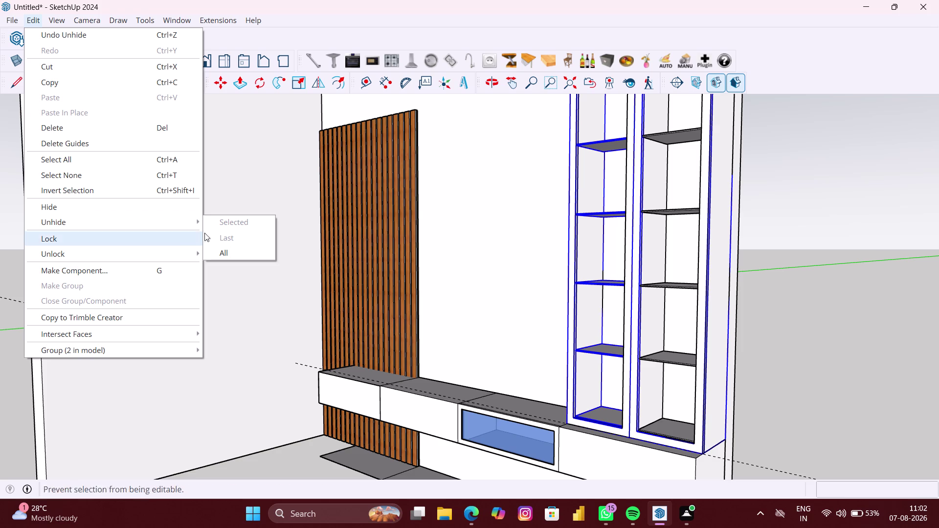
click(229, 249)
scroll(down, 3)
click(813, 388)
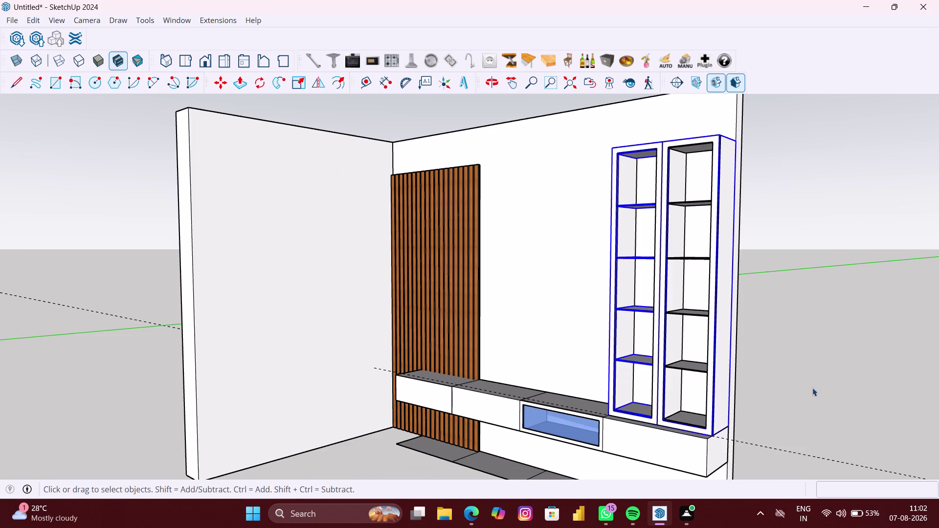
scroll(down, 3)
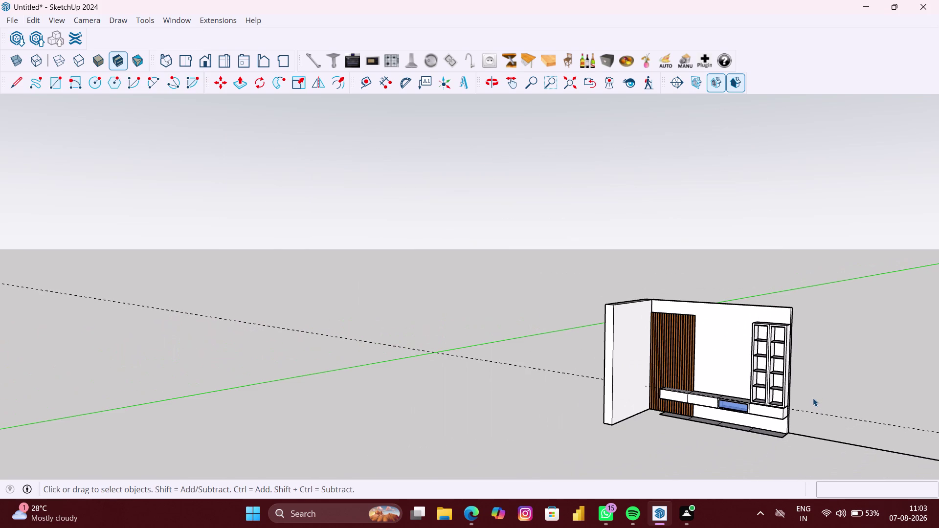
middle_drag(811, 395, 610, 374)
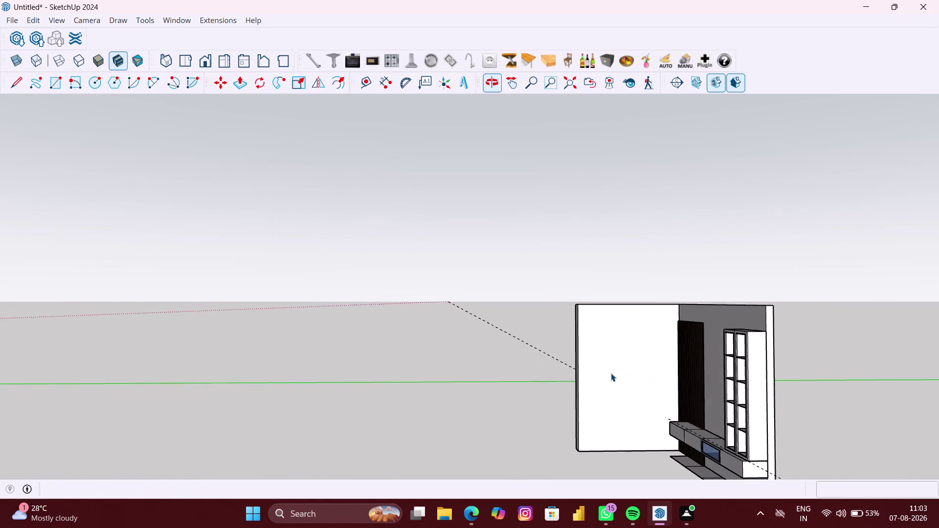
scroll(up, 3)
scroll(up, 3)
middle_drag(758, 378, 869, 418)
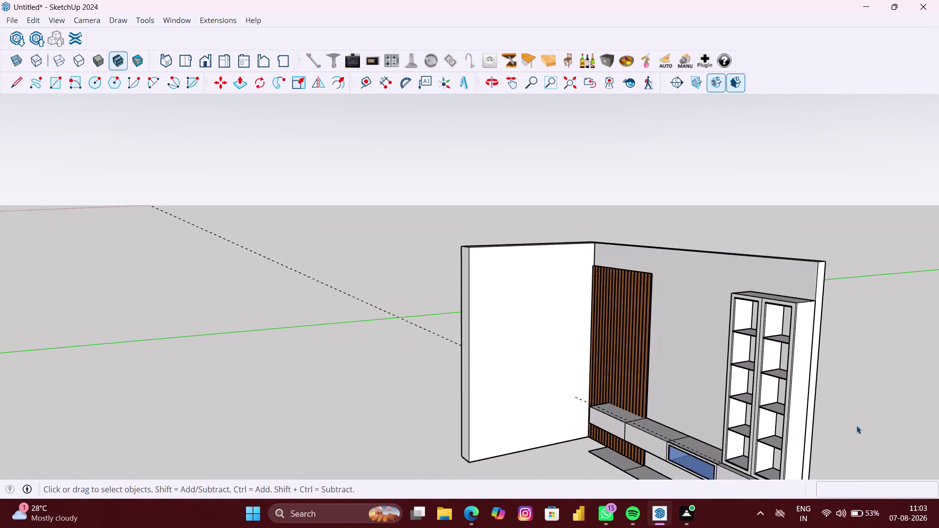
scroll(up, 3)
middle_drag(841, 434, 882, 403)
scroll(down, 3)
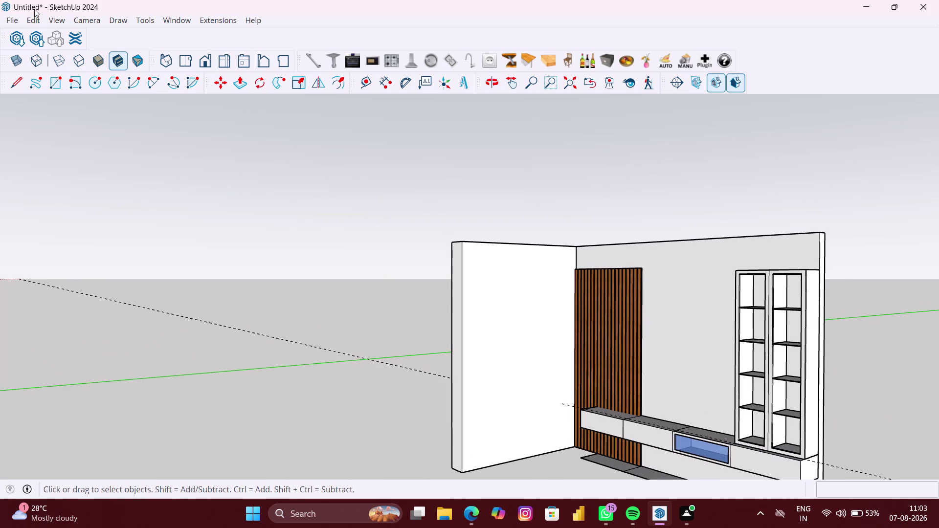
Unhide all hidden objects once more and zoom to frame the room.
click(28, 22)
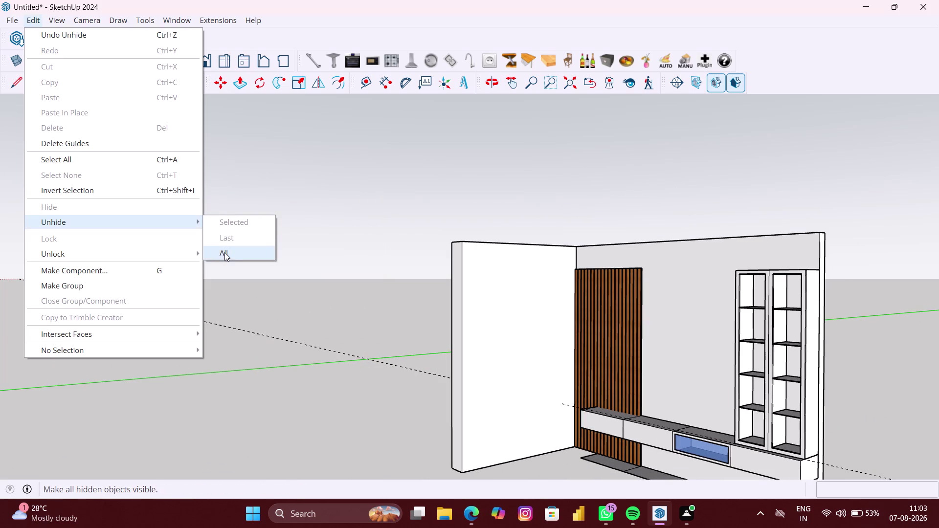
click(225, 252)
right_click(173, 218)
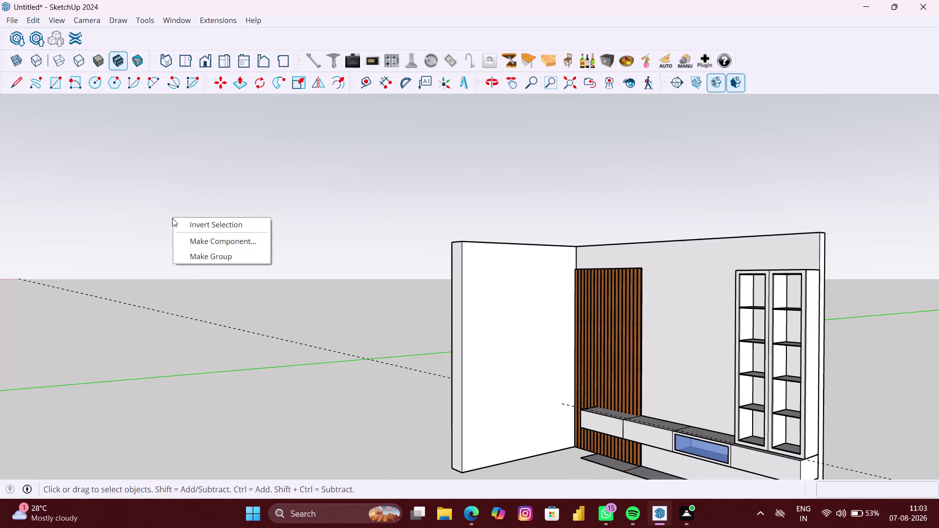
drag(105, 237, 114, 243)
scroll(down, 3)
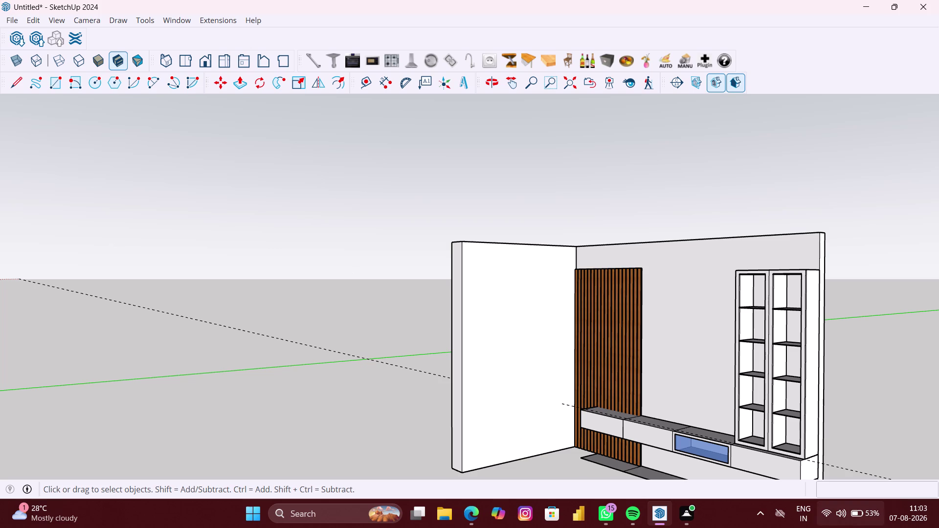
scroll(down, 3)
scroll(up, 3)
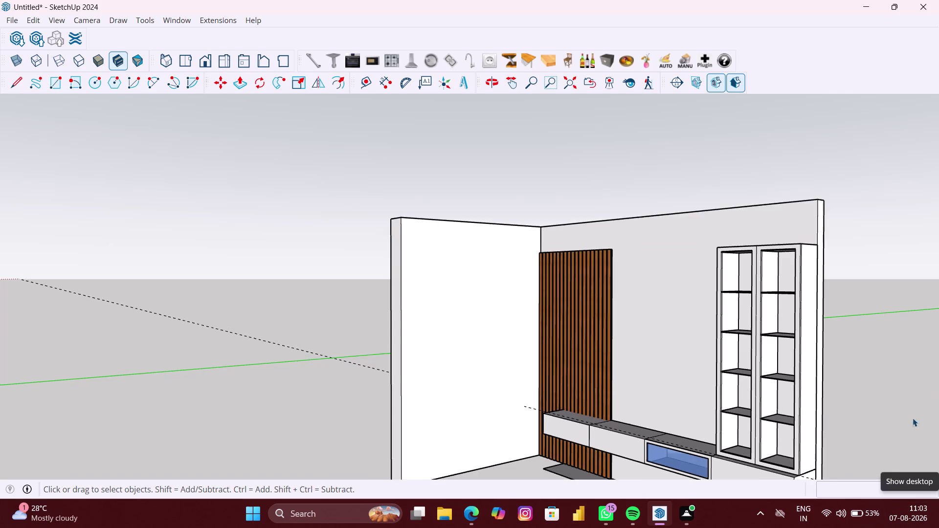
scroll(up, 3)
scroll(up, 3)
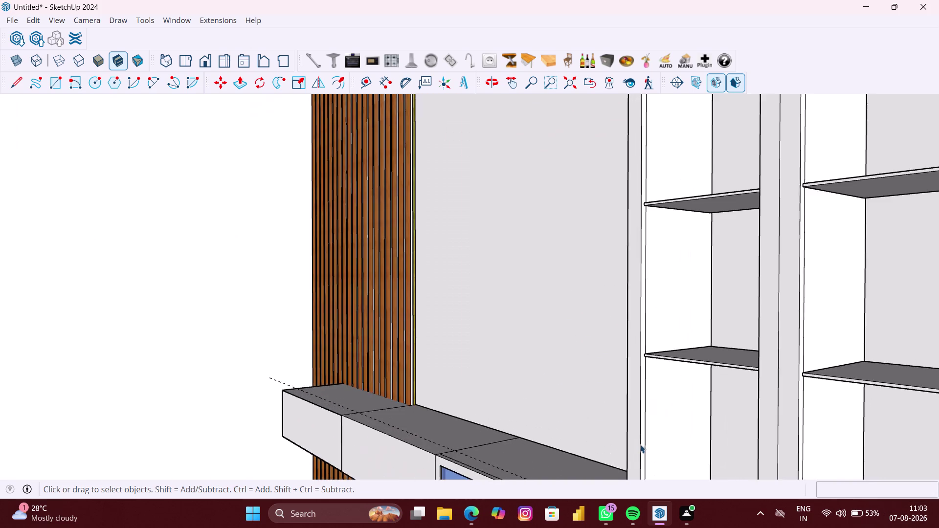
scroll(up, 3)
Select the tall cabinet, choose an Edit menu command and zoom out.
click(647, 443)
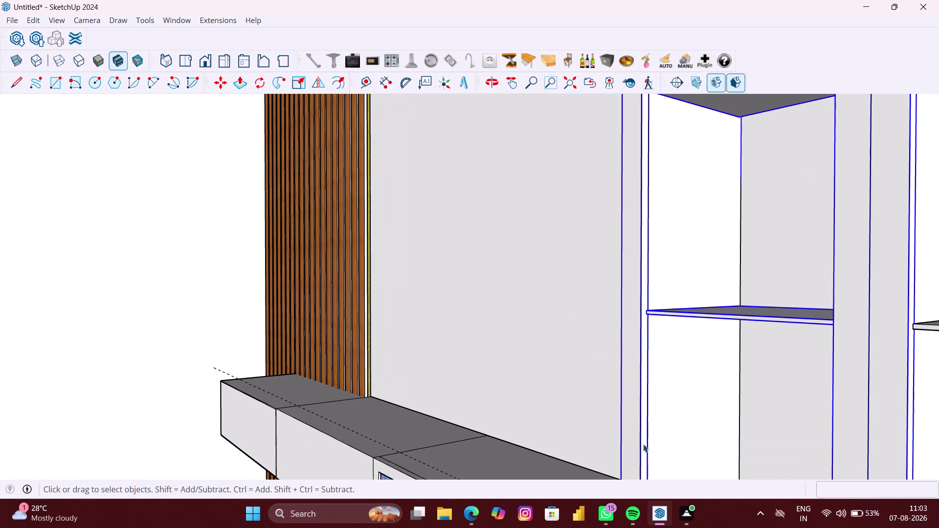
click(39, 22)
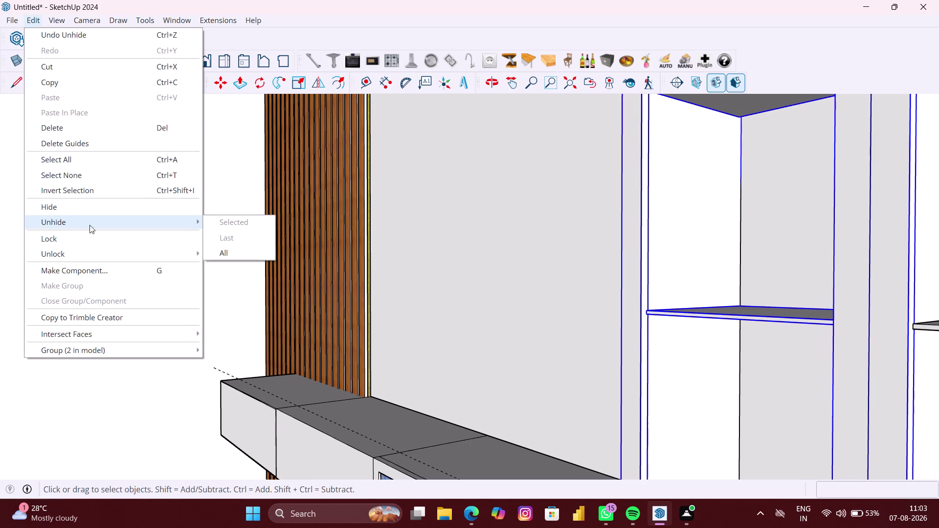
click(260, 256)
scroll(down, 3)
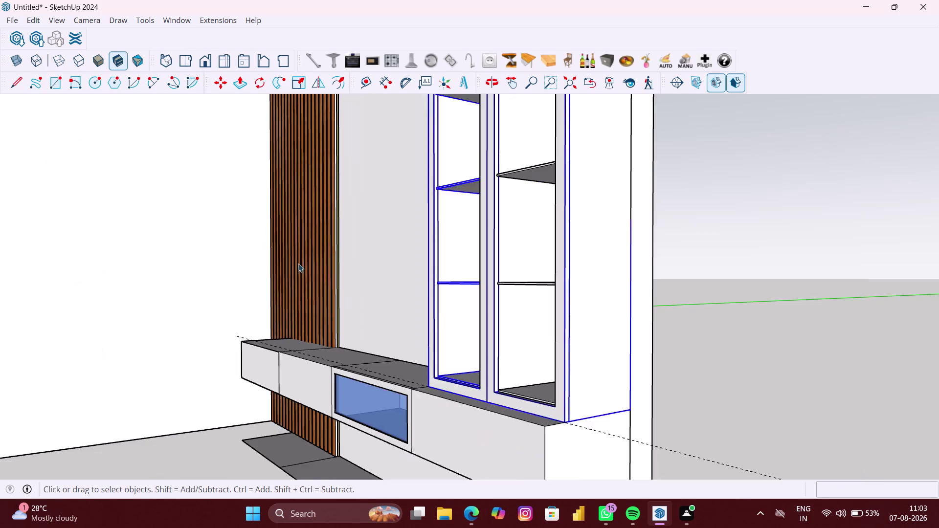
scroll(down, 3)
click(545, 287)
scroll(down, 3)
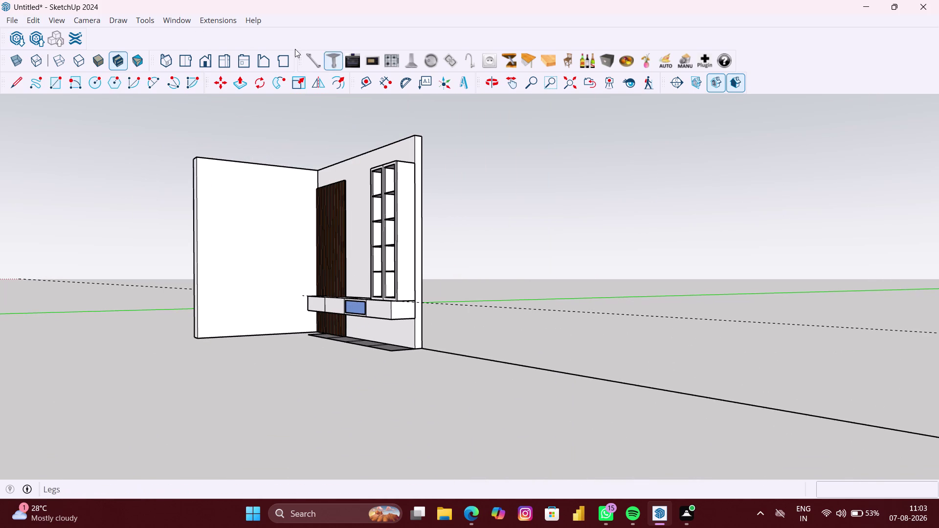
click(87, 63)
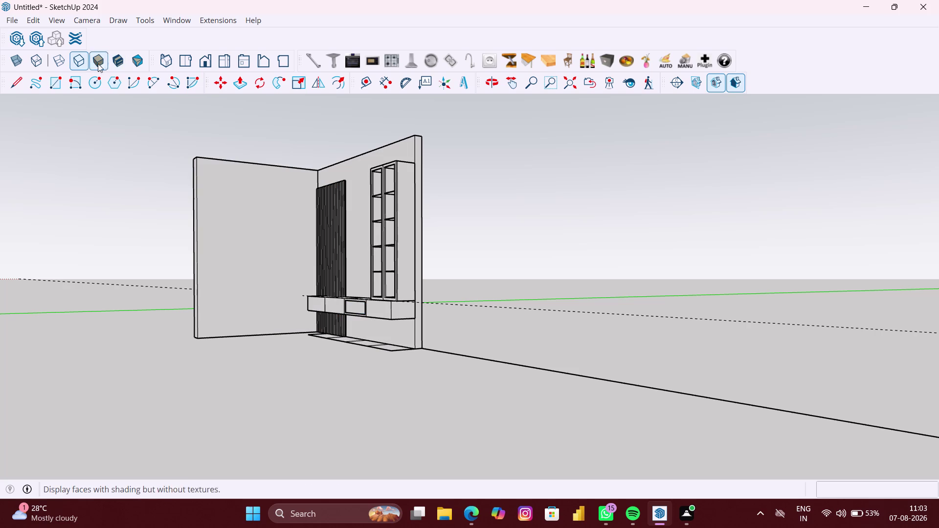
click(144, 65)
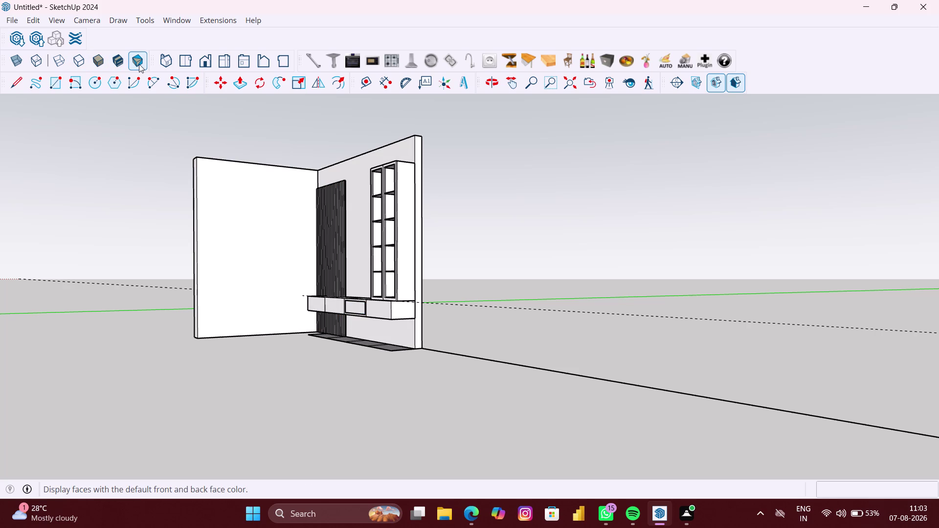
click(112, 63)
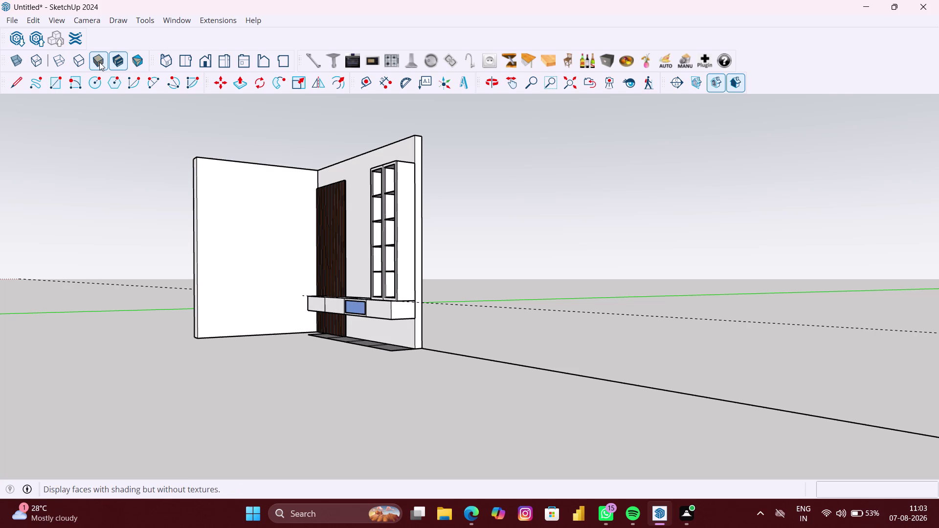
click(100, 62)
click(77, 62)
click(54, 61)
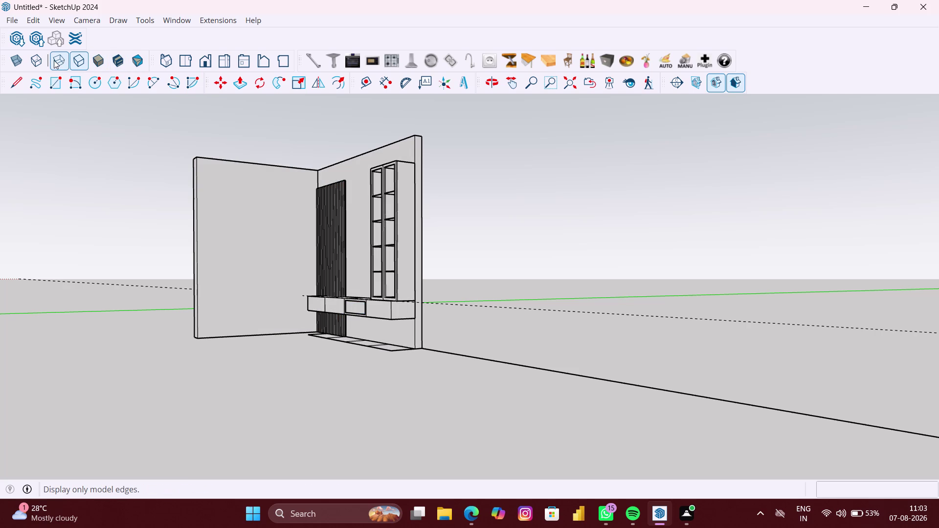
click(38, 60)
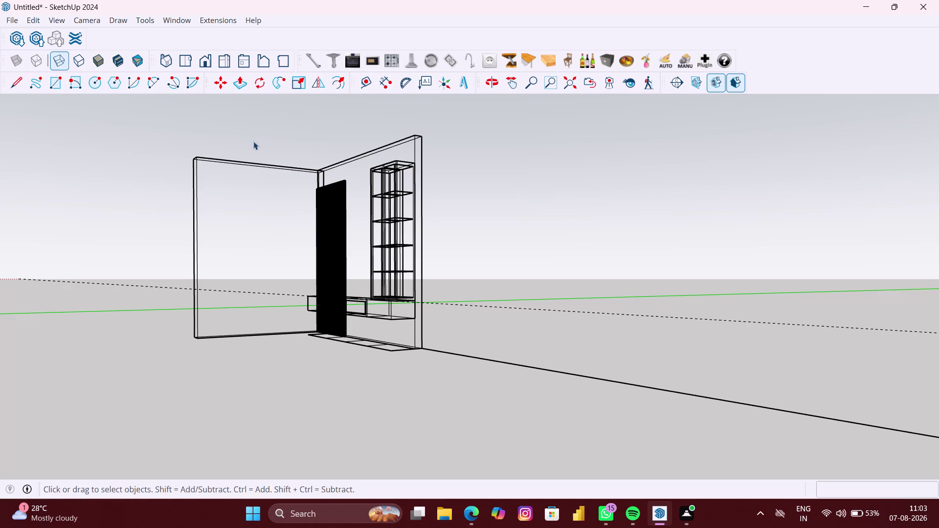
middle_drag(255, 143, 449, 196)
scroll(up, 3)
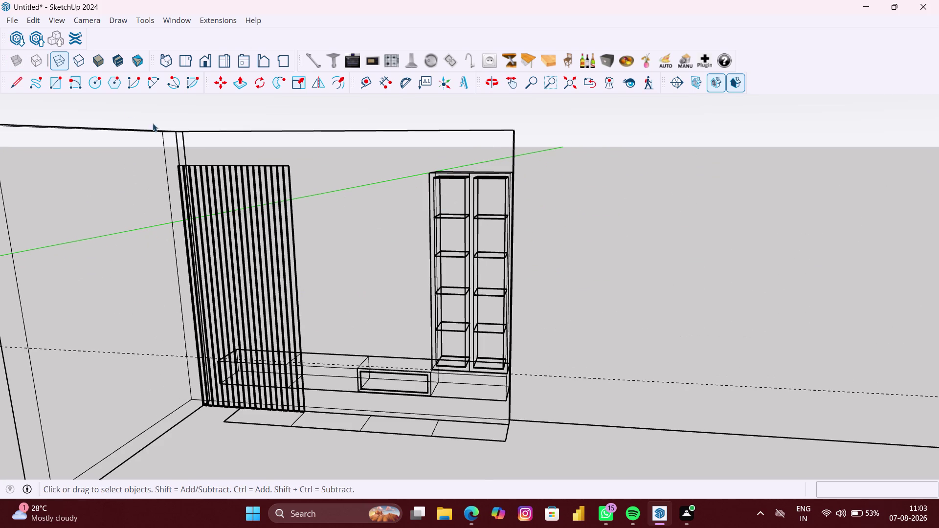
click(31, 61)
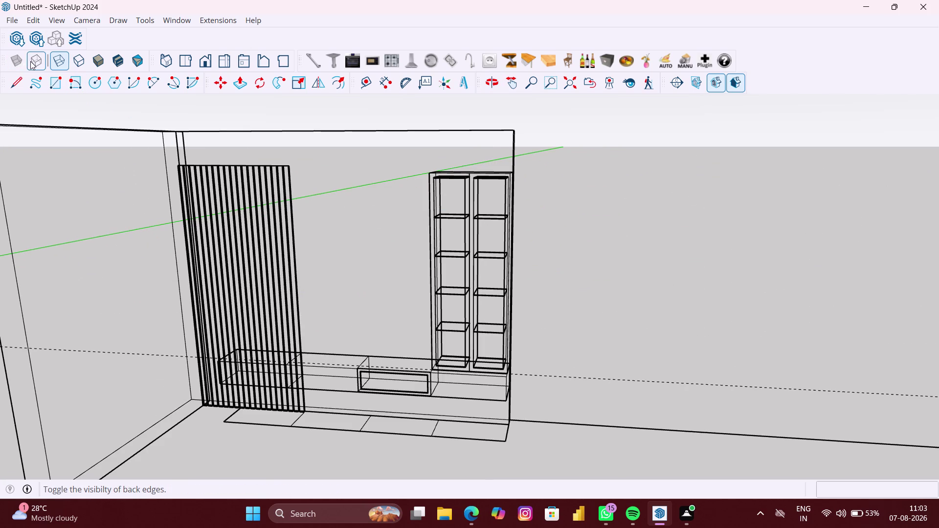
click(13, 62)
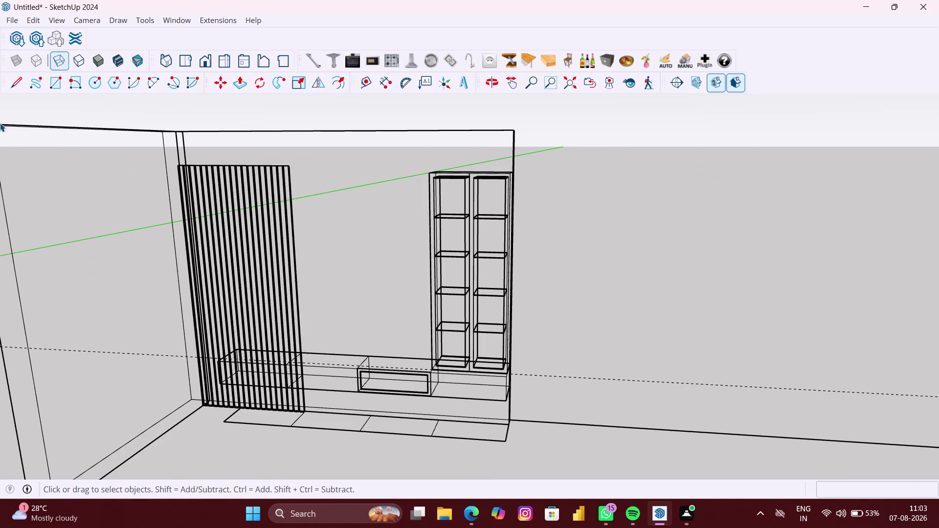
click(78, 59)
click(93, 62)
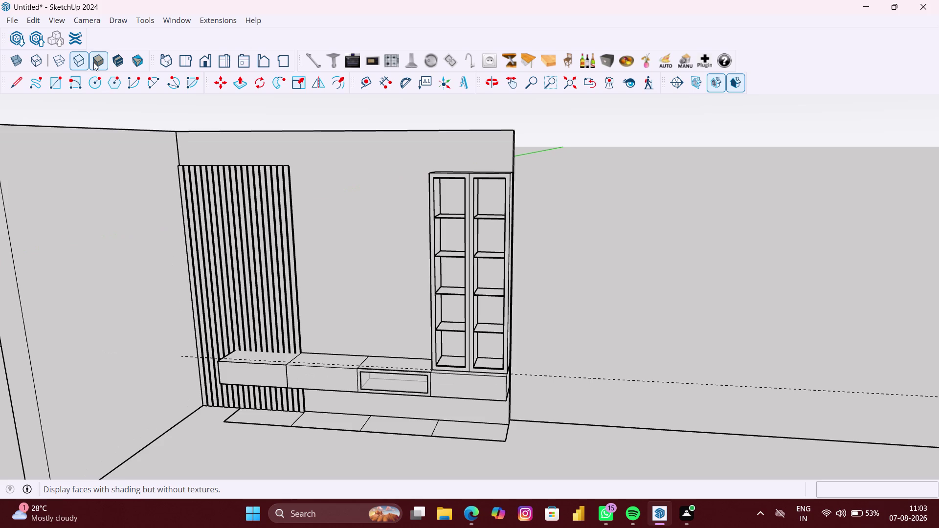
scroll(up, 3)
middle_click(485, 225)
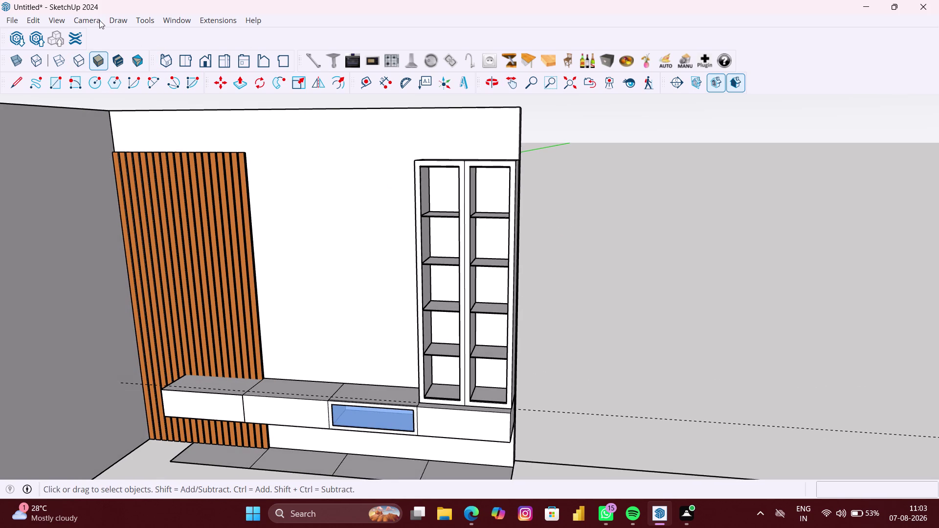
Dismiss the Edit menu and zoom in close to the cabinet's lower shelf.
click(56, 18)
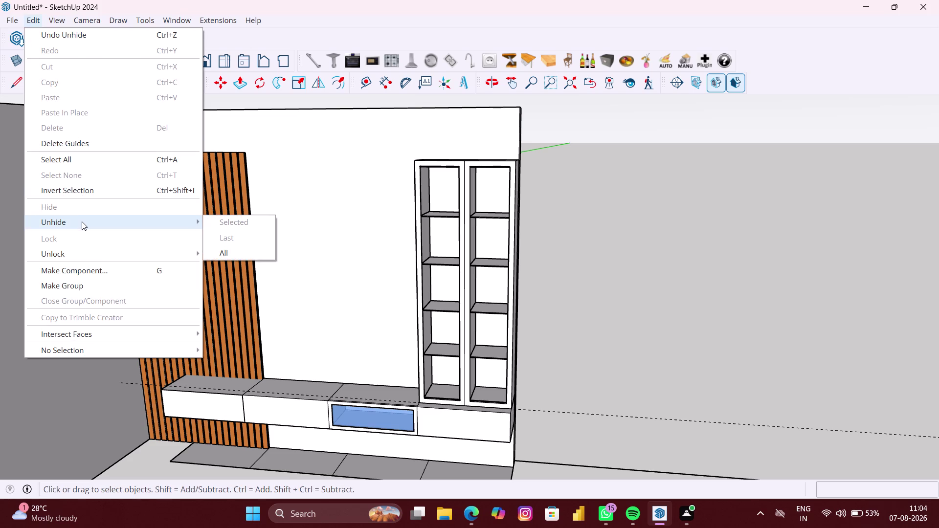
click(232, 257)
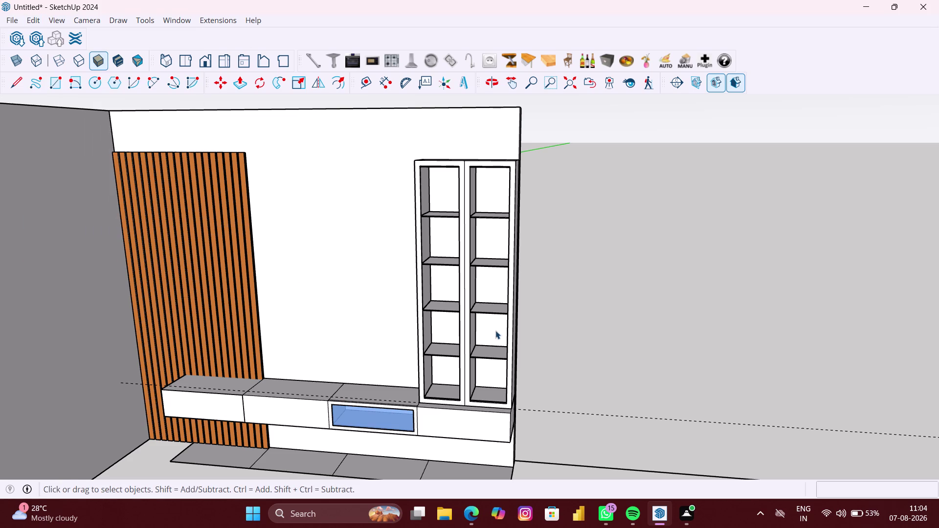
drag(663, 360, 671, 360)
scroll(up, 3)
scroll(up, 3)
middle_drag(535, 359, 505, 387)
scroll(up, 3)
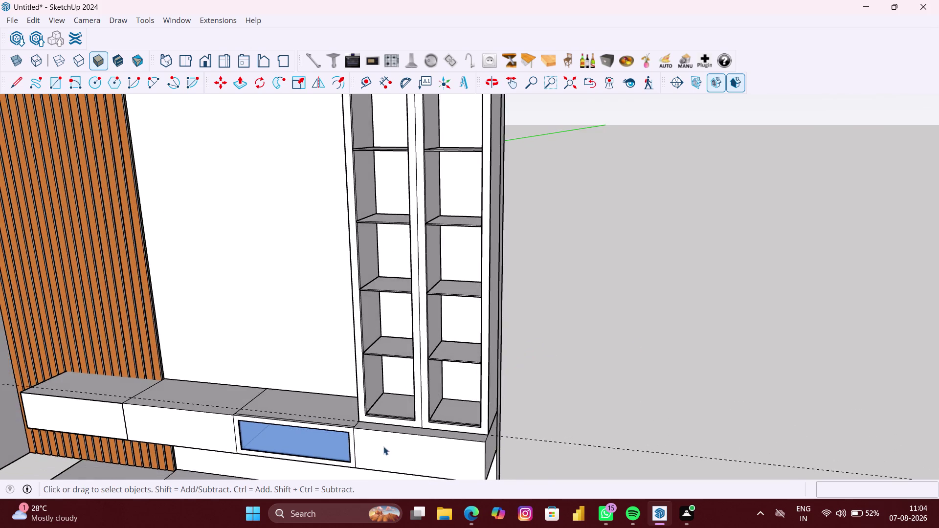
scroll(up, 3)
scroll(up, 3)
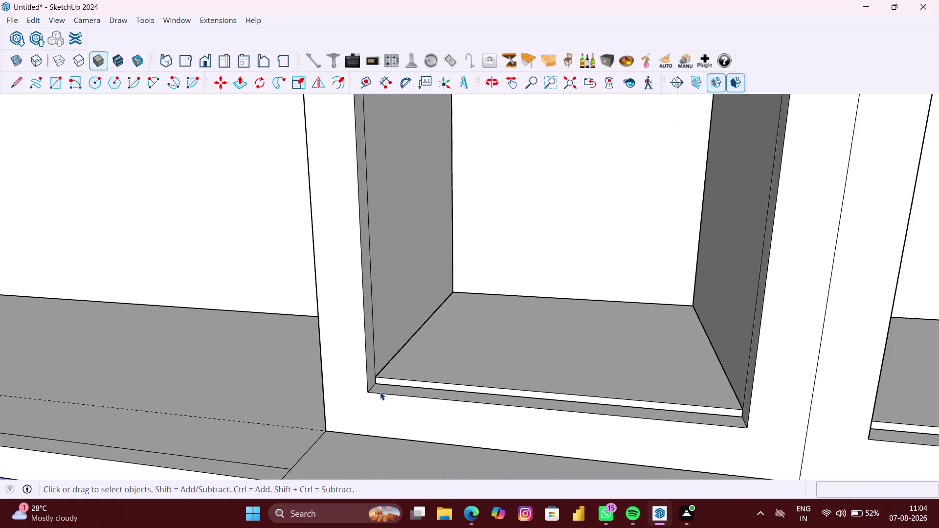
scroll(up, 3)
Open the tall cabinet group and unhide all its hidden glass panels.
click(366, 386)
double_click(369, 386)
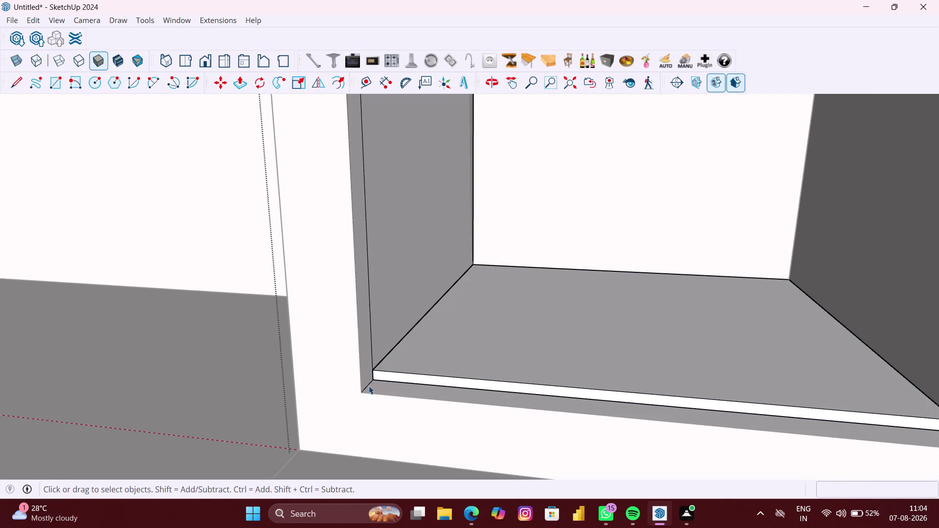
scroll(up, 3)
click(369, 387)
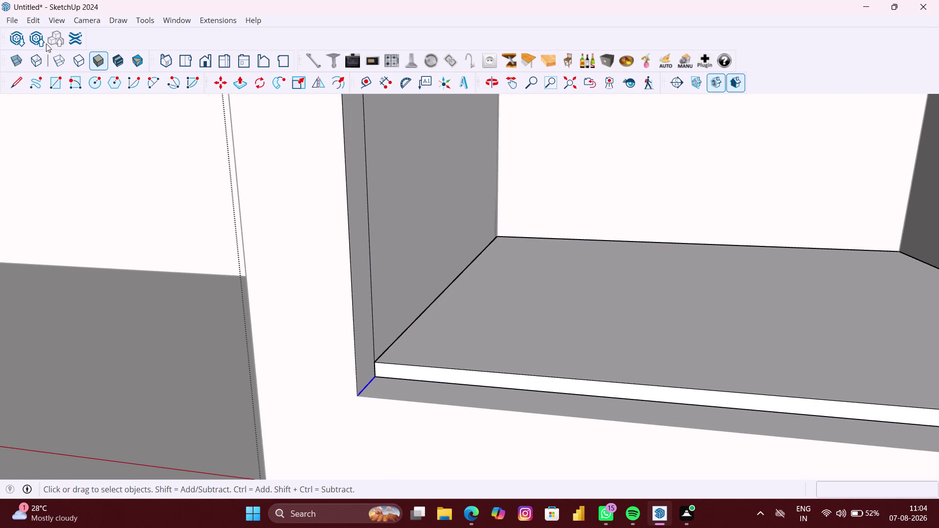
click(35, 19)
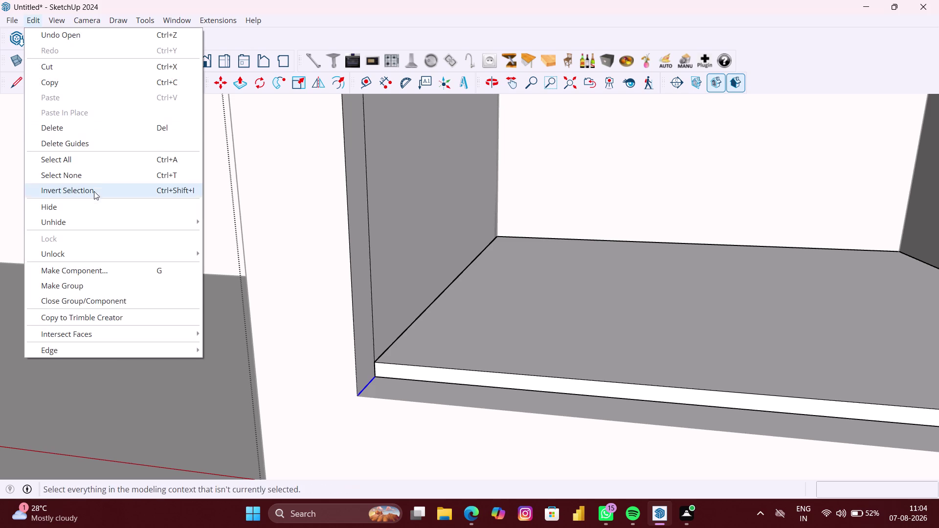
click(86, 221)
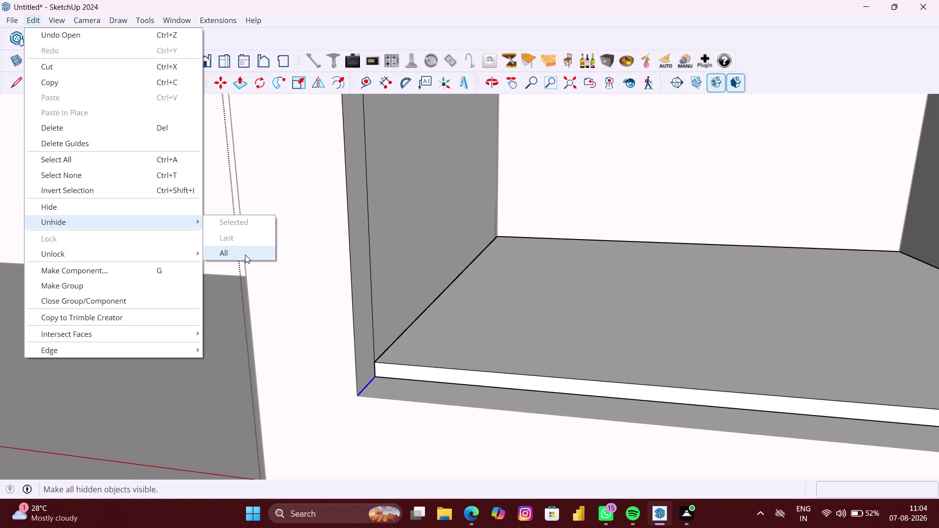
click(245, 254)
Close the cabinet group and orbit out to see the whole room.
scroll(down, 3)
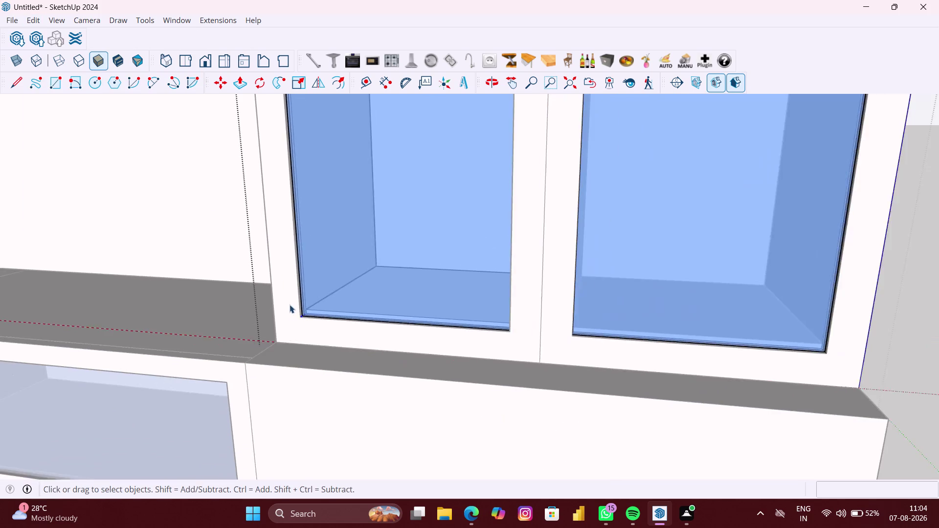
scroll(down, 3)
key(space)
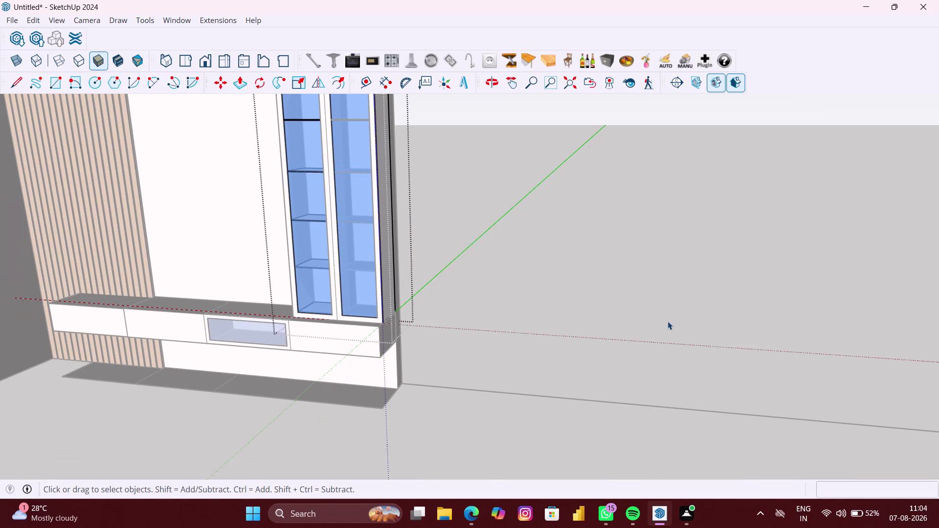
click(668, 322)
scroll(down, 3)
middle_drag(579, 308, 627, 303)
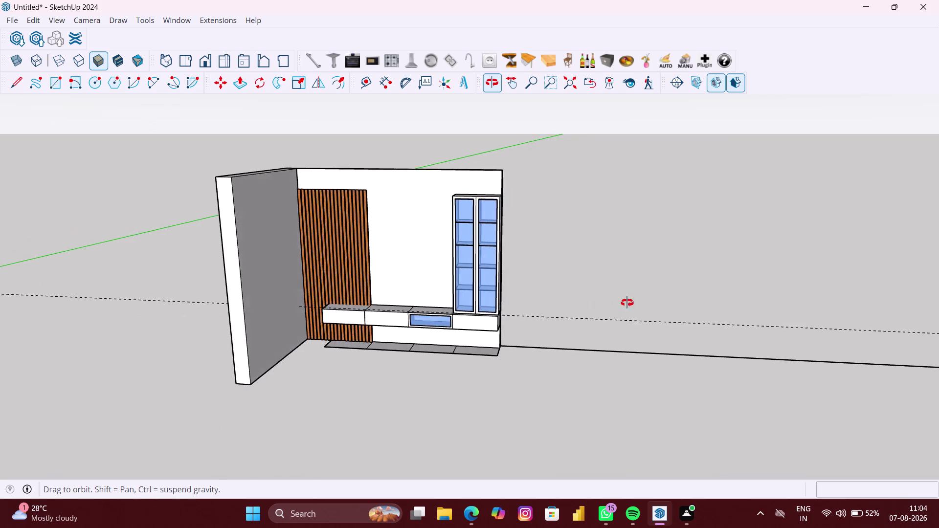
middle_drag(627, 303, 628, 302)
scroll(up, 3)
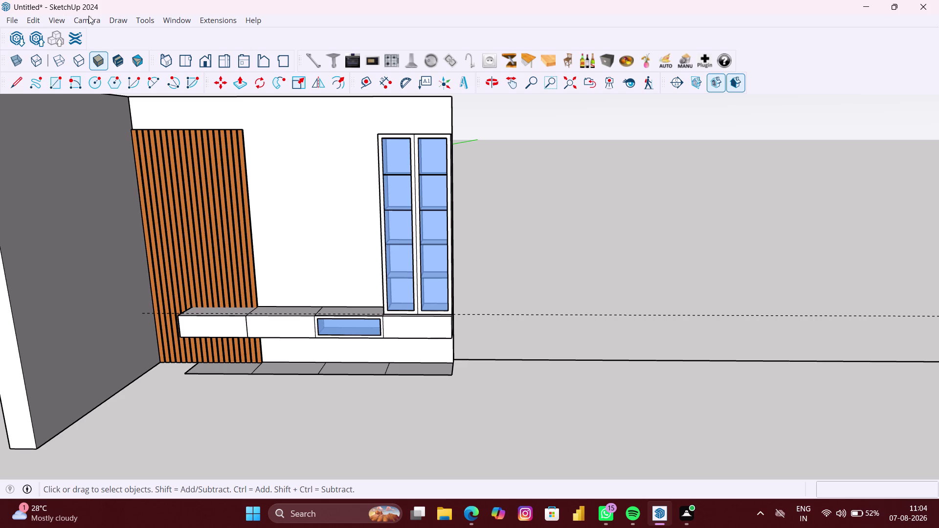
scroll(down, 3)
scroll(down, 3)
scroll(down, 3)
drag(648, 311, 572, 281)
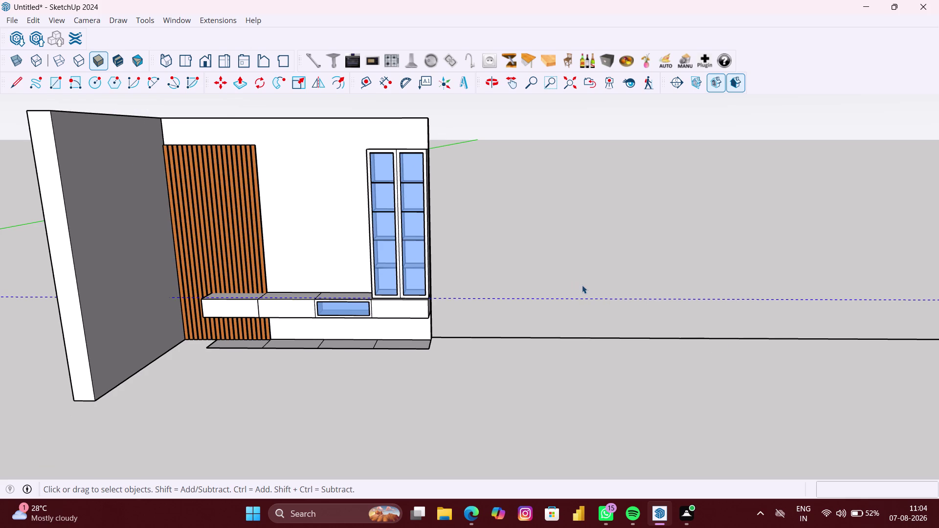
key(Delete)
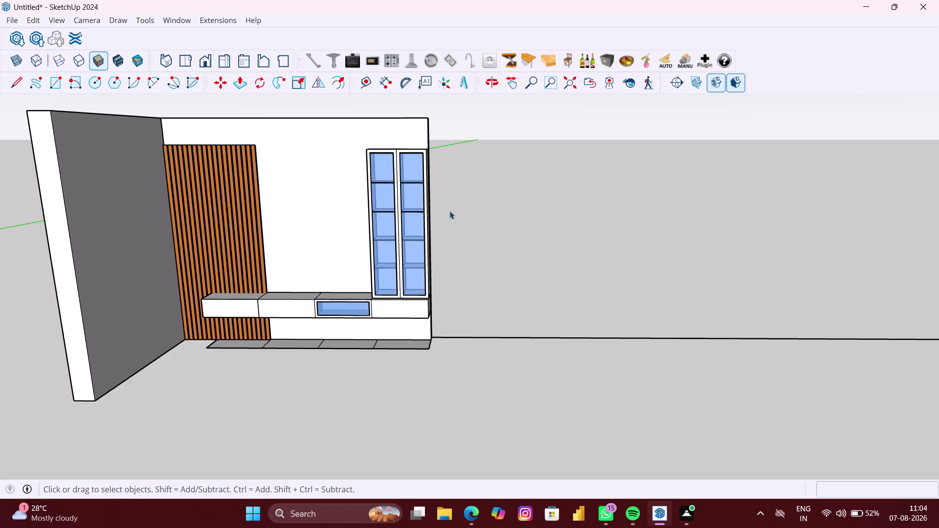
click(8, 41)
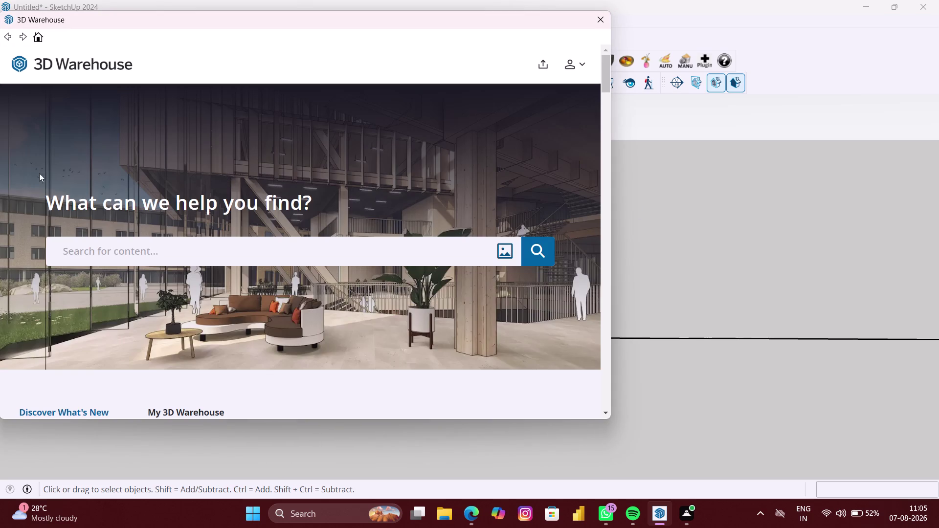
Search 3D Warehouse for 'TV'.
click(113, 260)
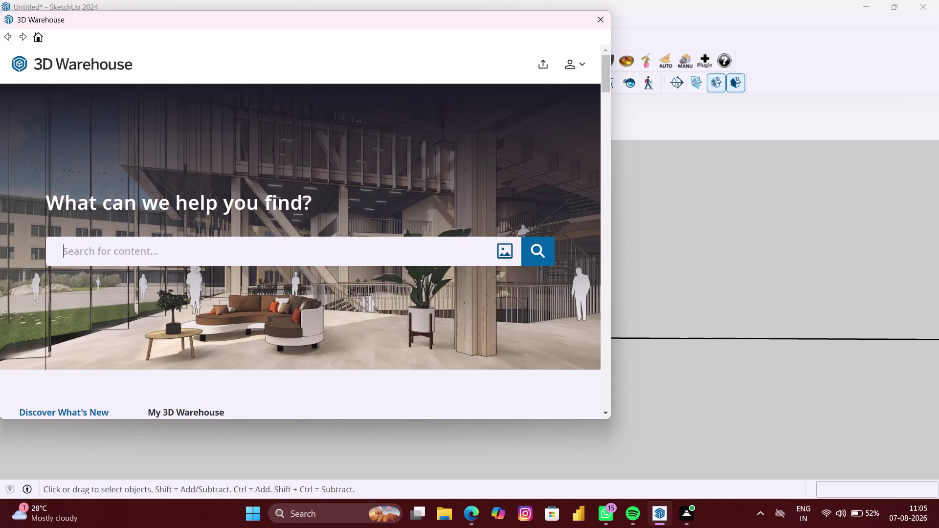
text(TV)
key(Return)
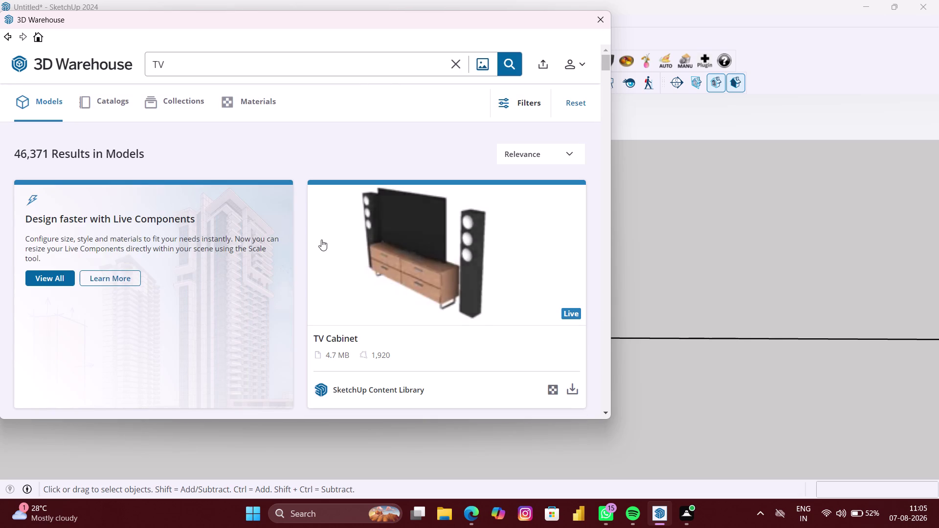
Scroll to the LG 65G1 television and load it directly into the model.
scroll(down, 3)
scroll(down, 3)
scroll(down, 3)
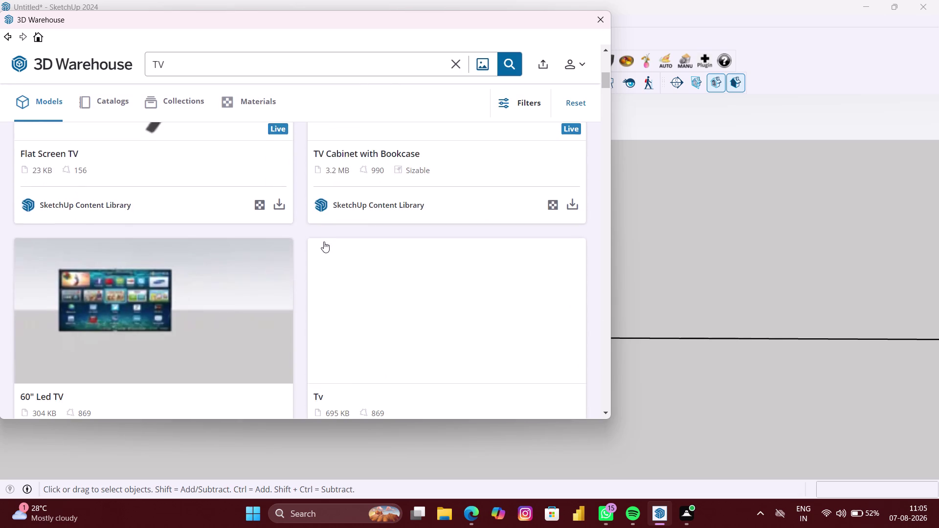
scroll(down, 3)
scroll(down, 3)
scroll(down, 3)
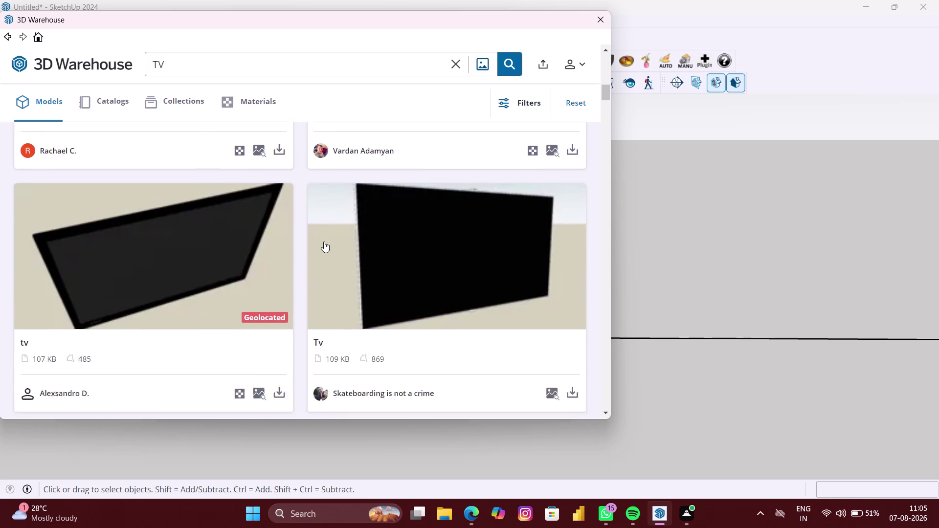
scroll(down, 3)
scroll(down, 3)
scroll(down, 3)
scroll(down, 3)
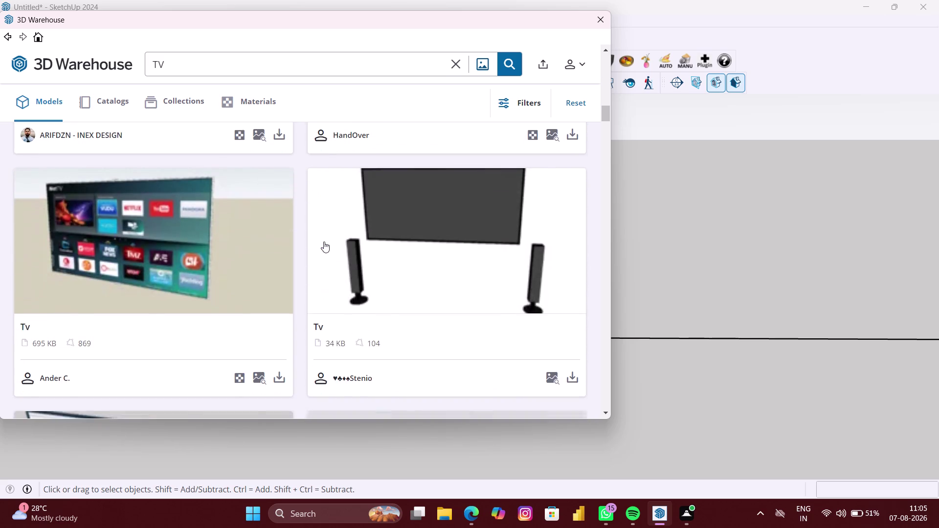
scroll(down, 3)
scroll(down, 3)
scroll(down, 3)
scroll(down, 3)
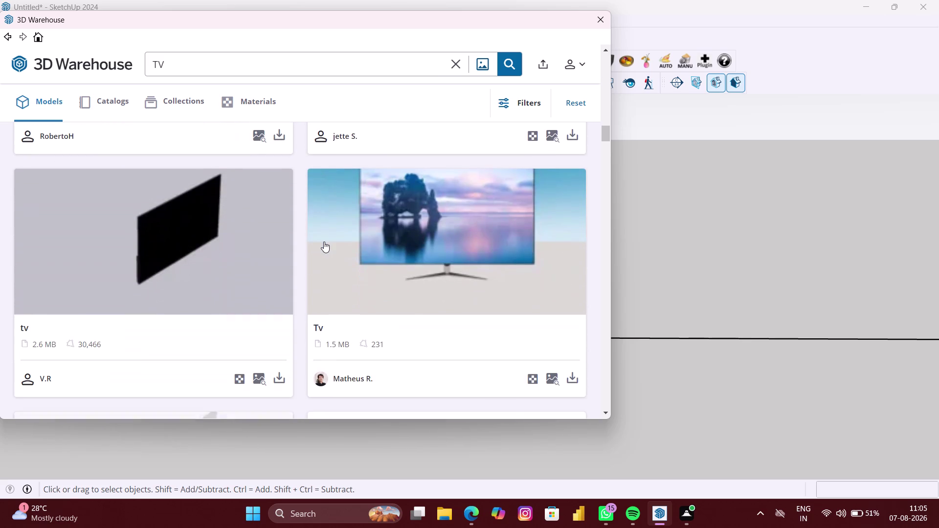
scroll(down, 3)
scroll(down, 3)
scroll(down, 3)
scroll(down, 3)
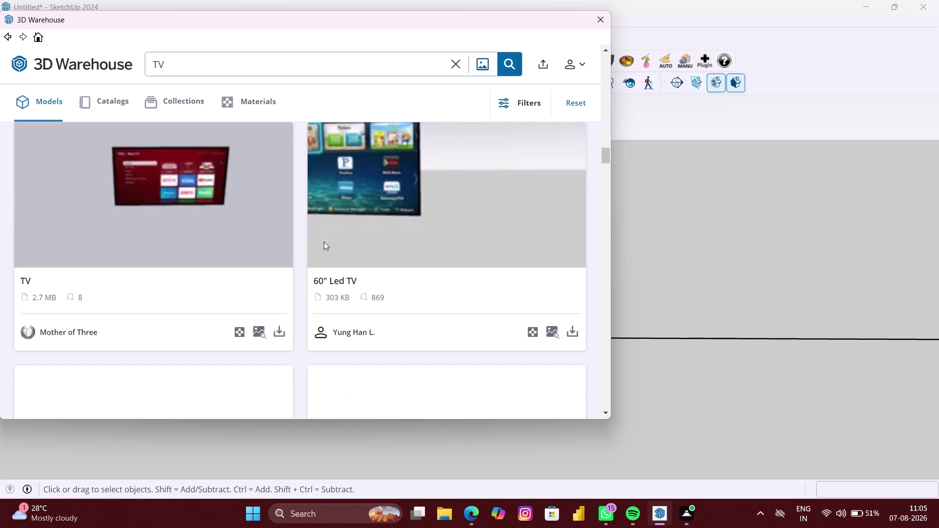
scroll(down, 3)
scroll(down, 3)
scroll(down, 3)
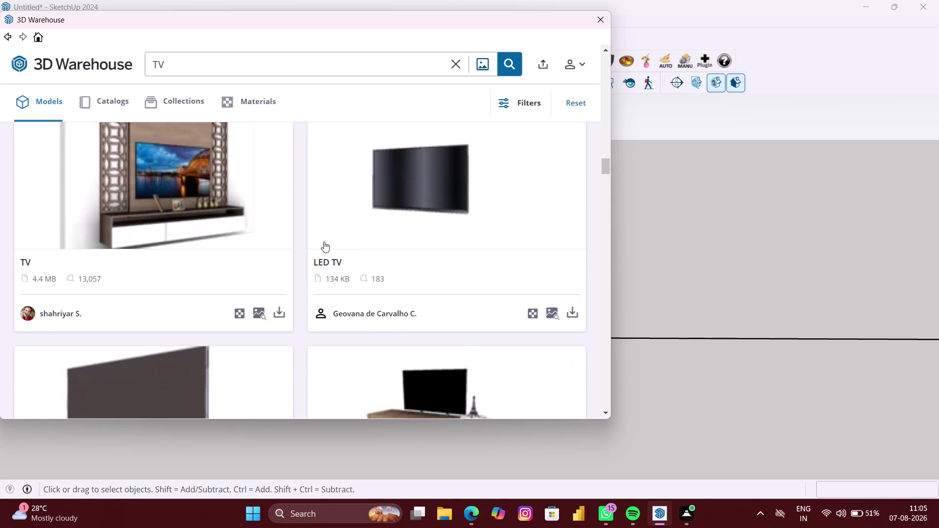
scroll(down, 3)
scroll(down, 3)
scroll(down, 3)
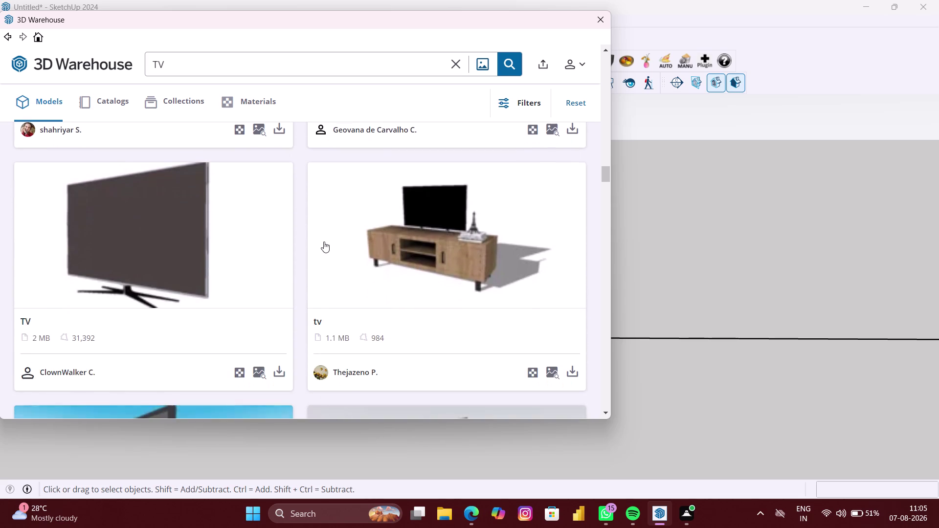
scroll(down, 3)
scroll(down, 3)
scroll(down, 3)
scroll(down, 3)
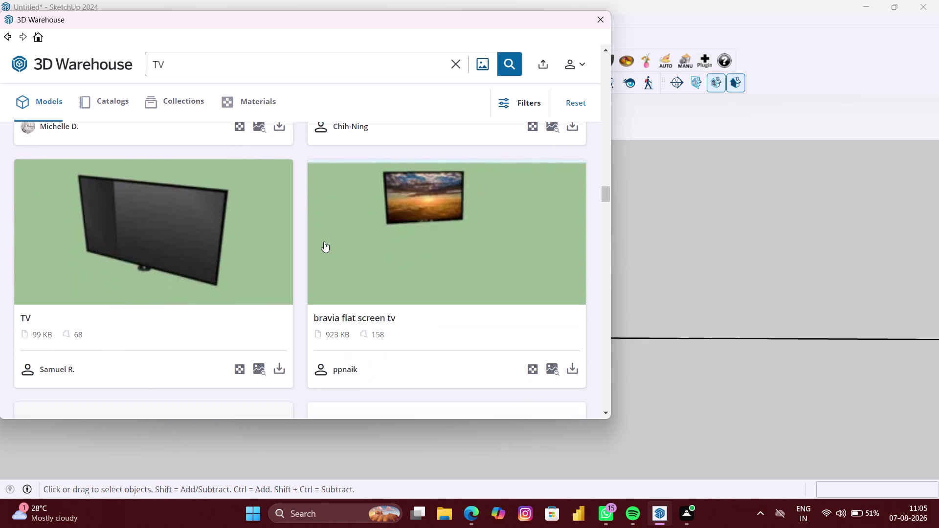
scroll(down, 3)
scroll(down, 3)
scroll(down, 3)
scroll(down, 3)
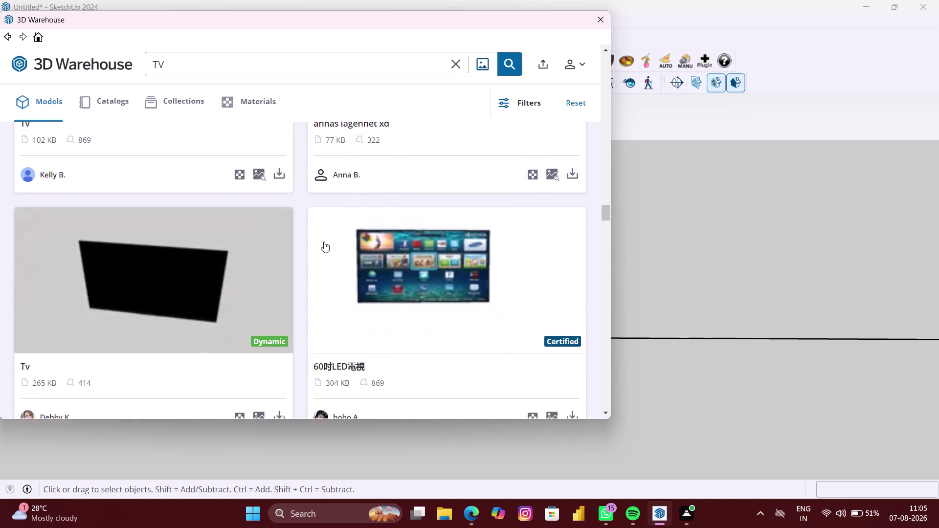
scroll(down, 3)
scroll(down, 3)
scroll(down, 3)
scroll(down, 3)
scroll(down, 3)
scroll(down, 3)
scroll(down, 3)
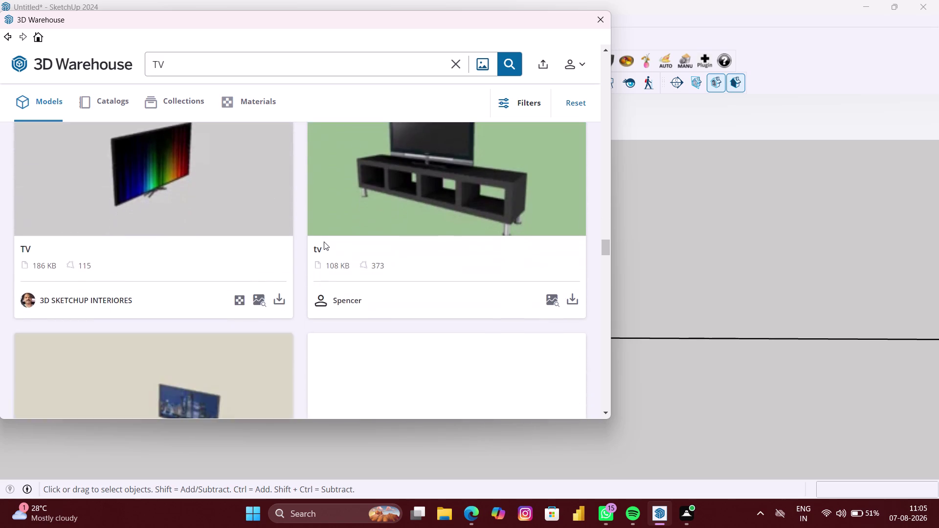
scroll(down, 3)
scroll(down, 3)
scroll(down, 3)
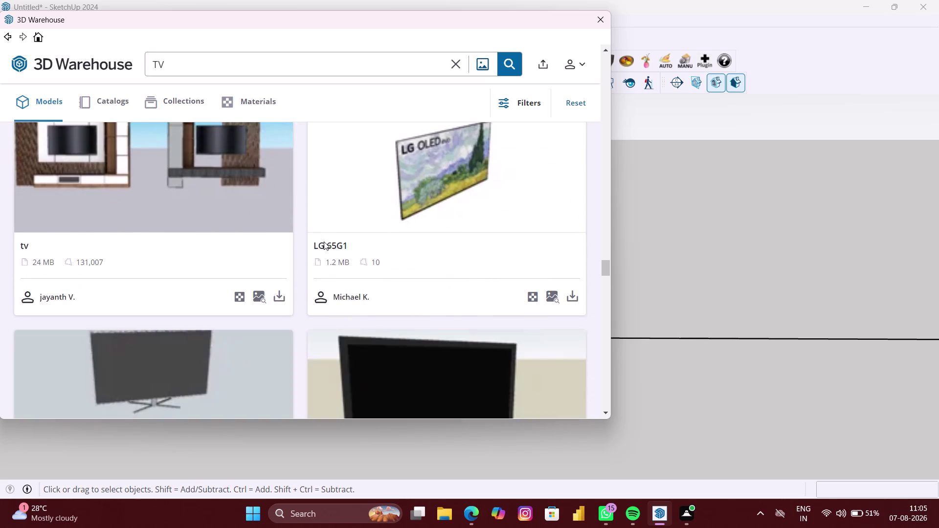
scroll(down, 3)
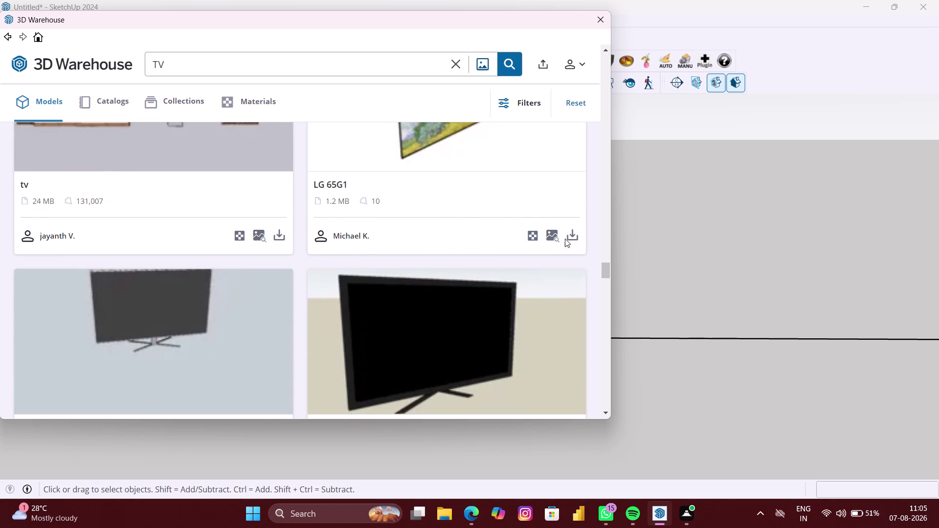
click(568, 238)
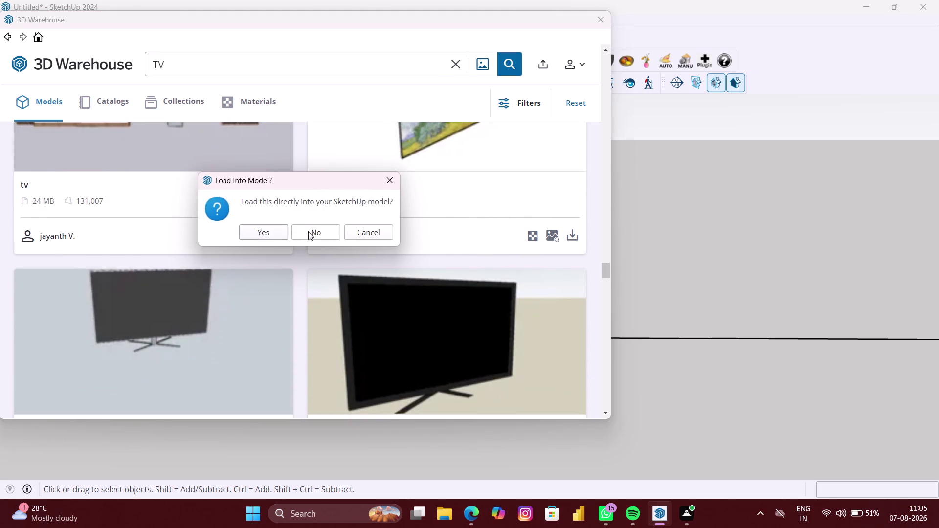
click(256, 232)
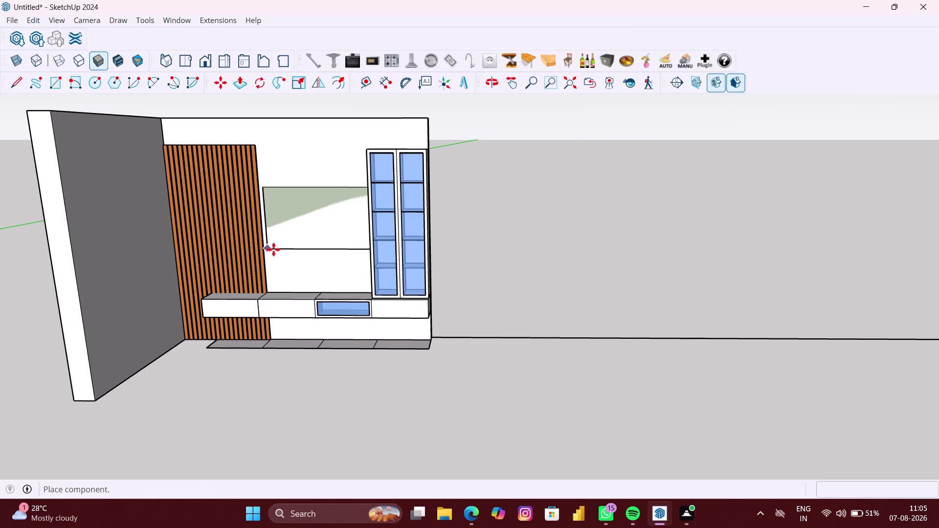
Drop the LG TV onto the back wall above the floating TV unit.
scroll(up, 3)
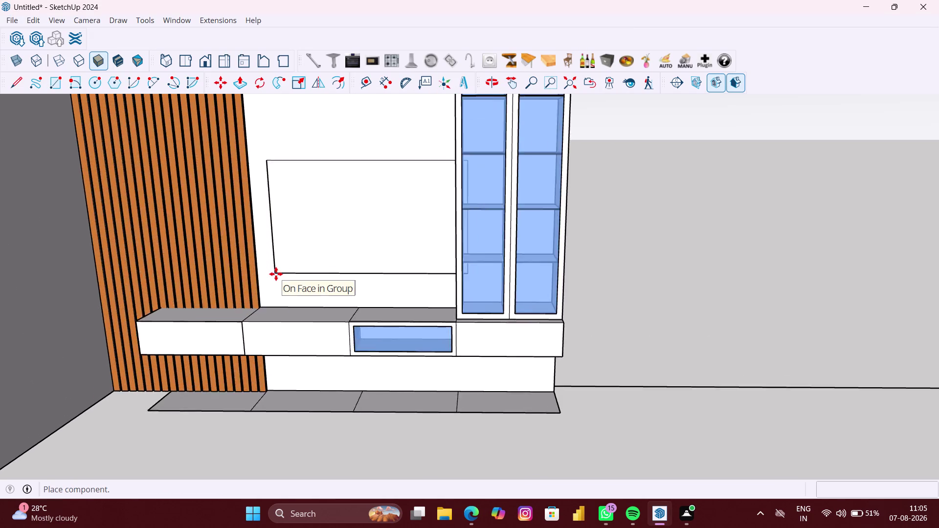
scroll(up, 3)
scroll(down, 3)
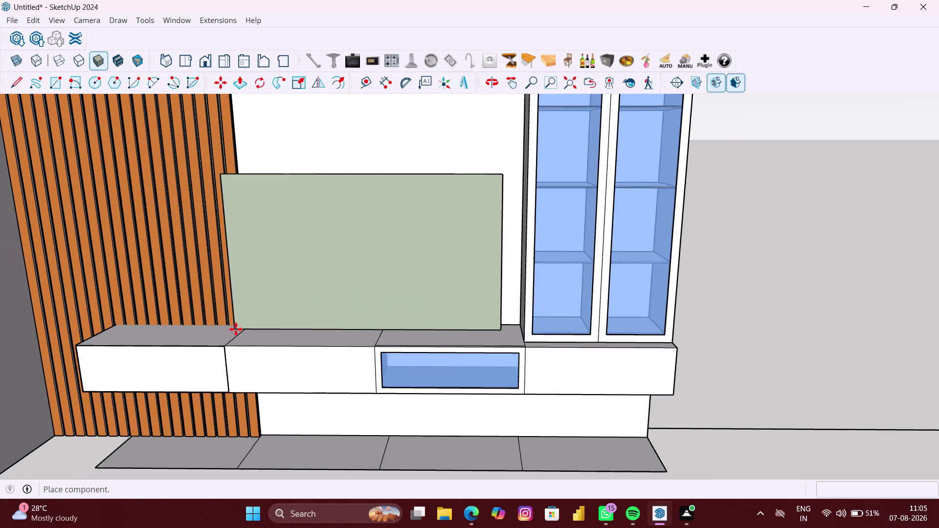
scroll(down, 3)
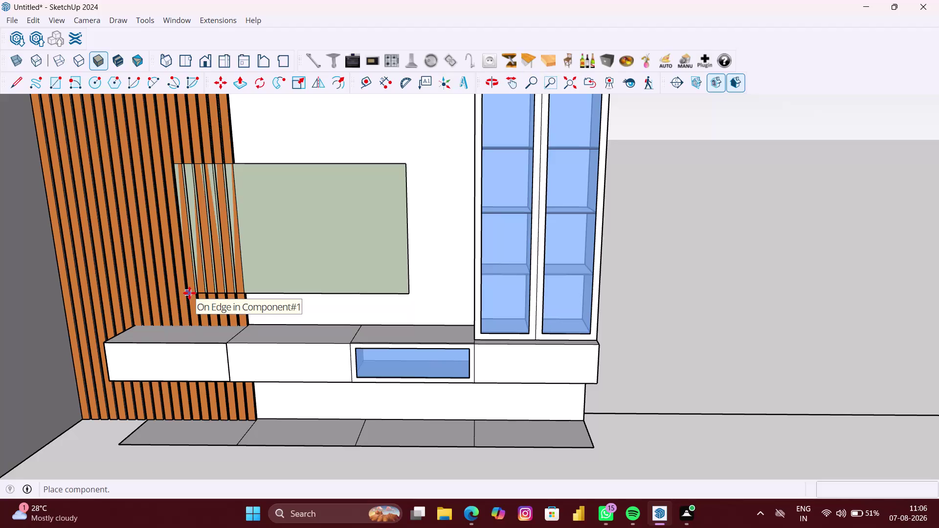
middle_drag(189, 293, 200, 289)
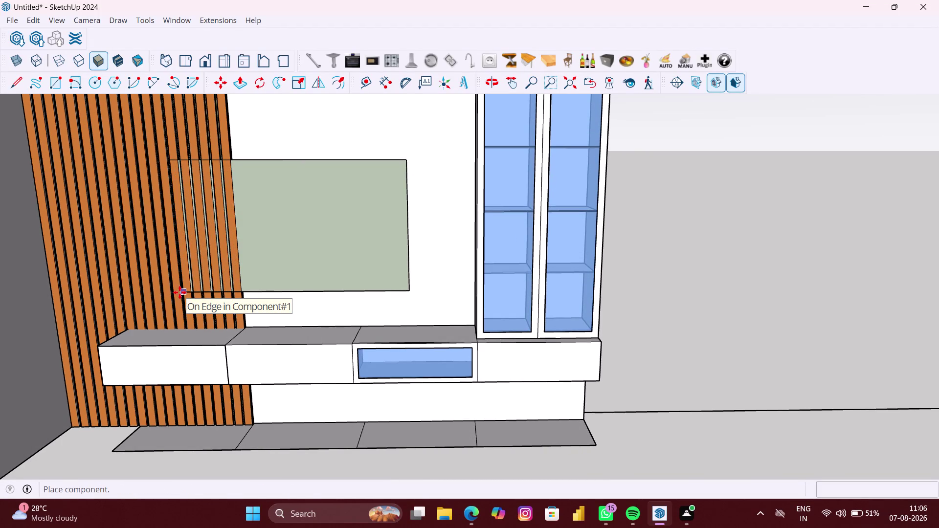
click(179, 293)
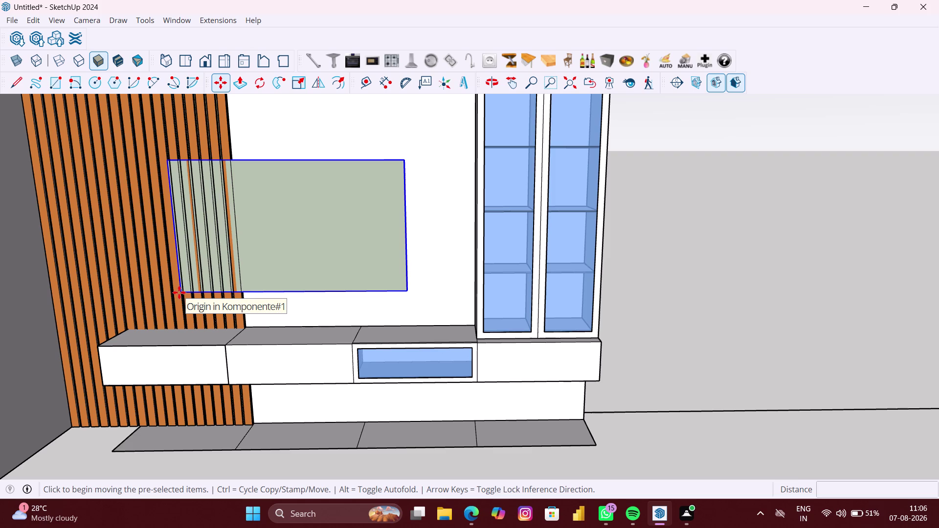
Start moving the wall-mounted TV panel from its bottom corner.
key(m)
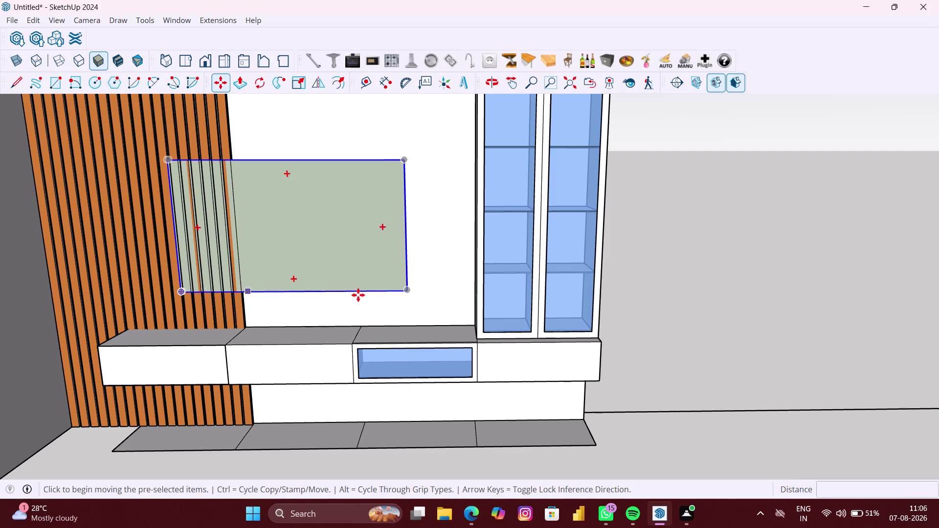
middle_drag(362, 290, 207, 289)
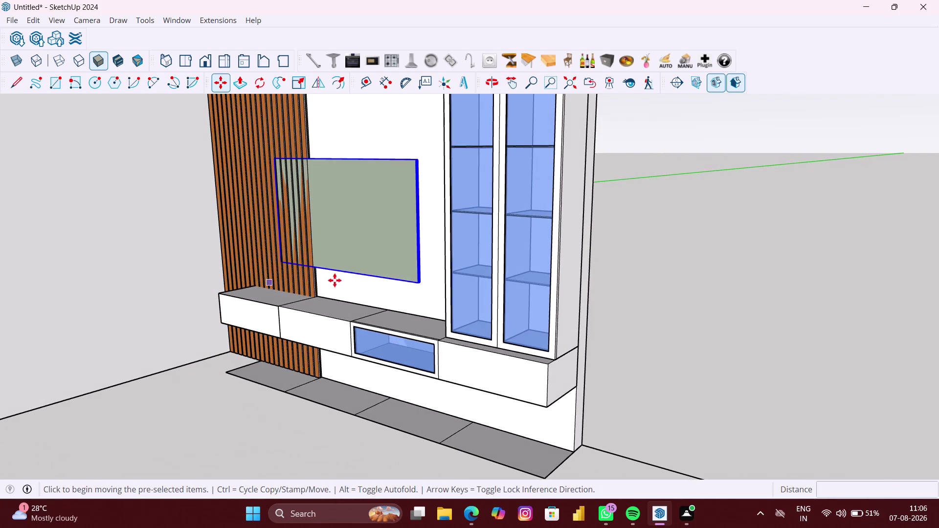
scroll(up, 3)
scroll(up, 3)
middle_drag(430, 286, 357, 296)
scroll(up, 3)
middle_drag(383, 294, 417, 294)
scroll(up, 3)
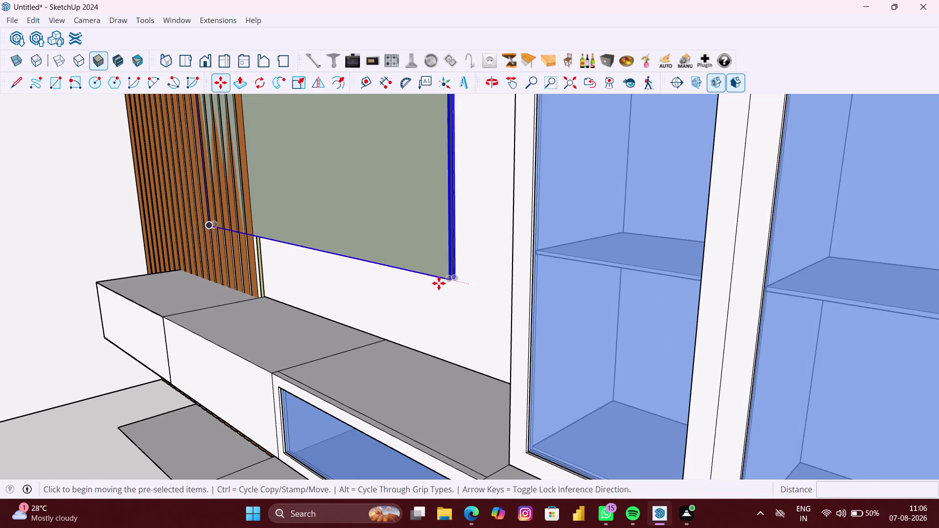
scroll(up, 3)
scroll(up, 3)
scroll(up, 3)
scroll(up, 3)
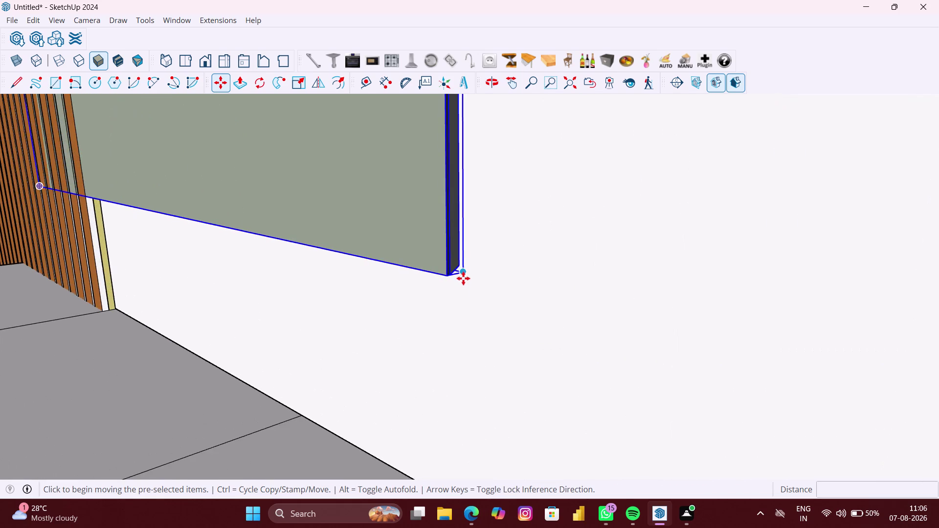
click(466, 272)
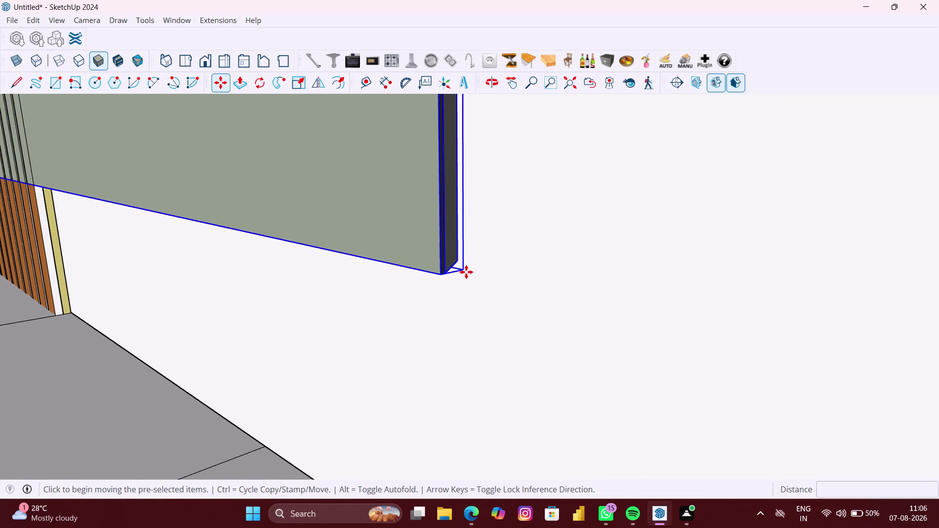
Lock the TV move to an axis and enter a 36 mm distance.
key(Up)
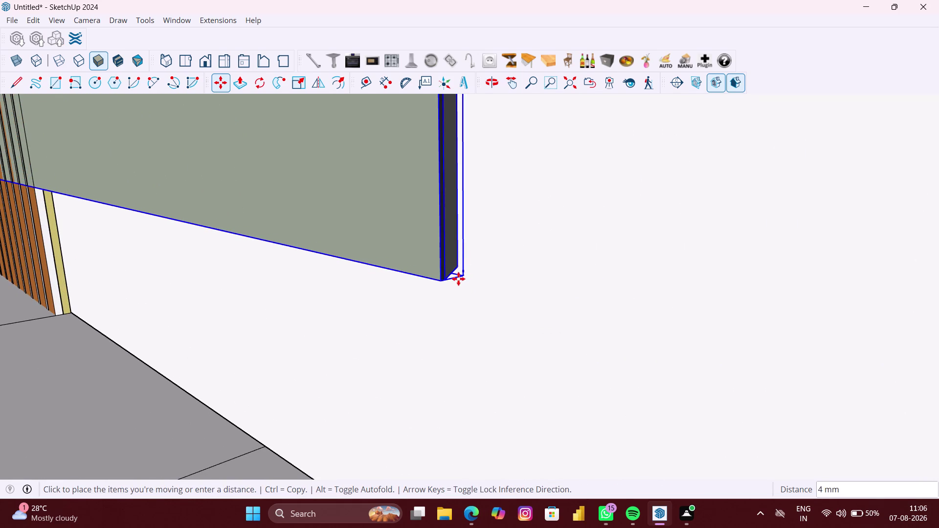
key(Left)
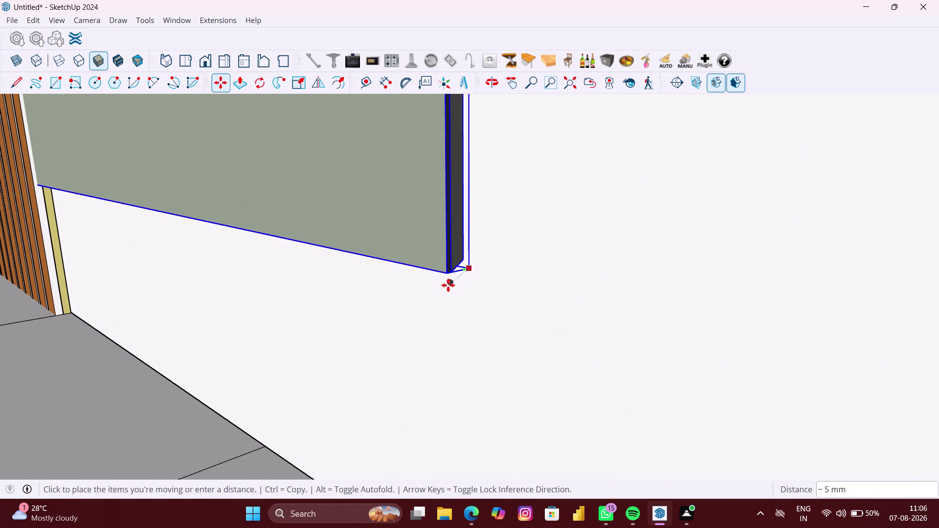
key(Right)
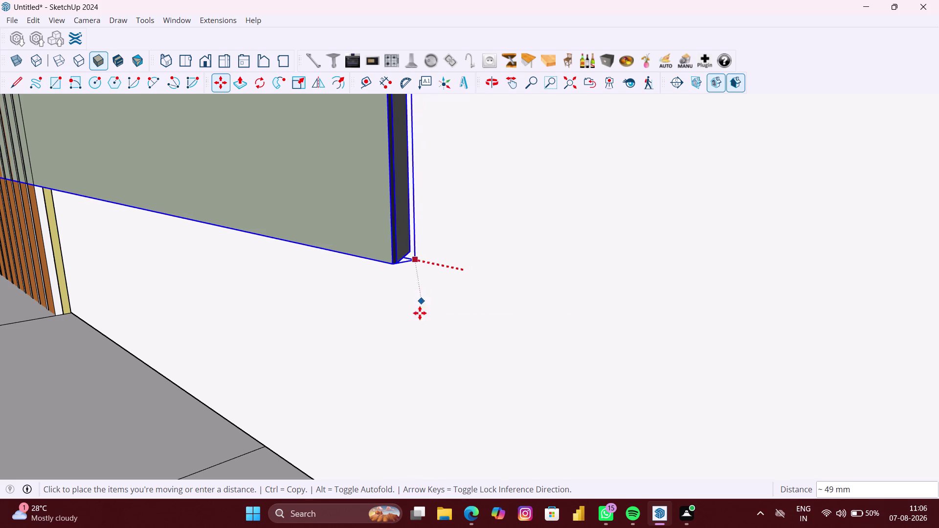
key(1)
key(Up)
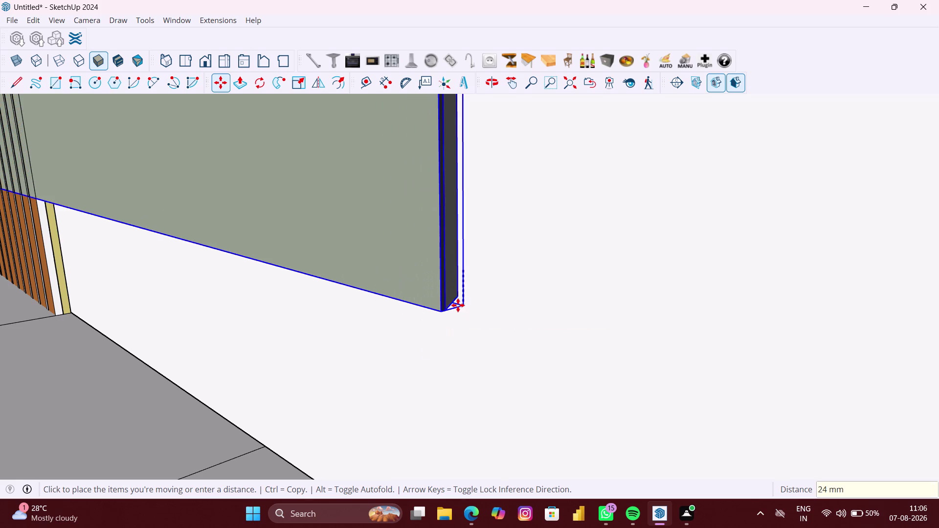
scroll(down, 3)
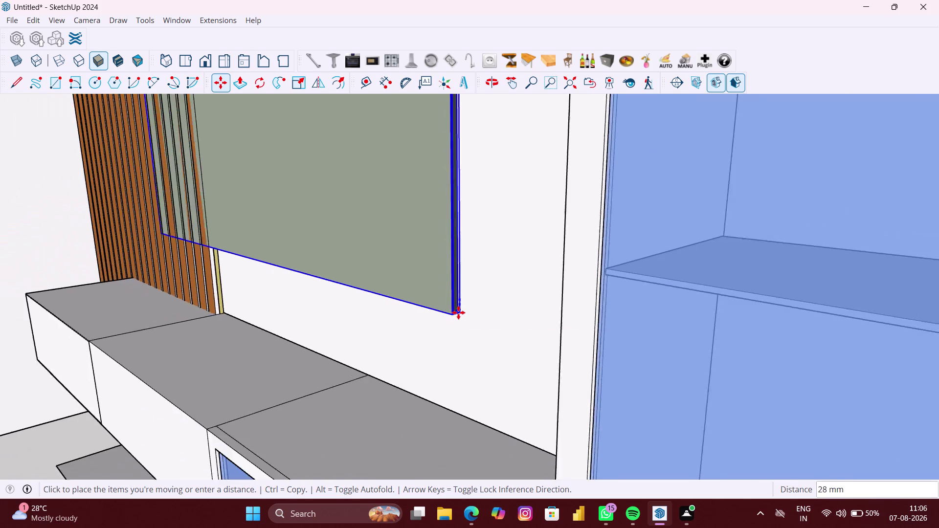
scroll(down, 3)
key(Left)
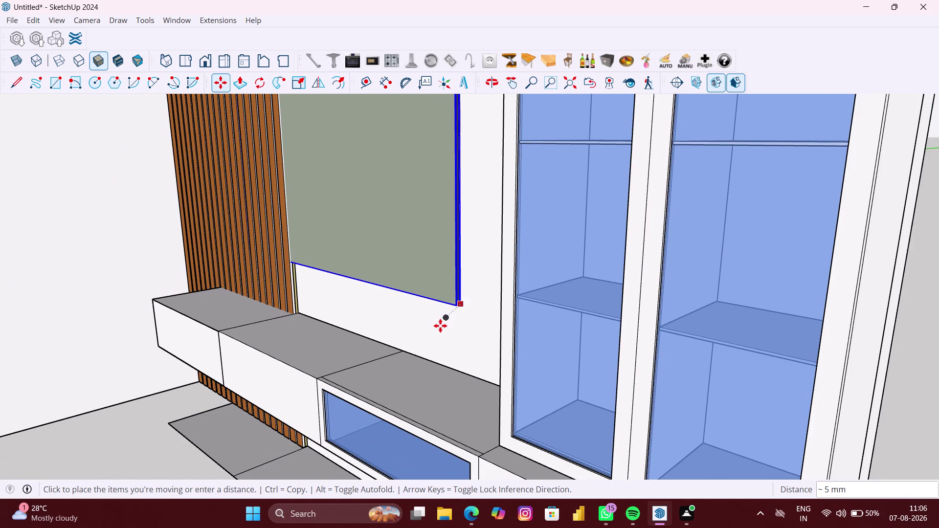
key(Down)
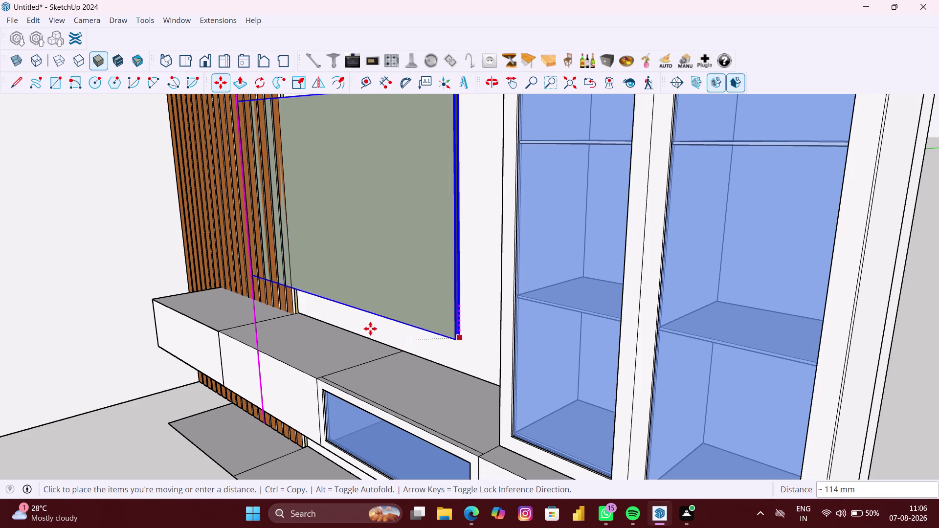
key(Left)
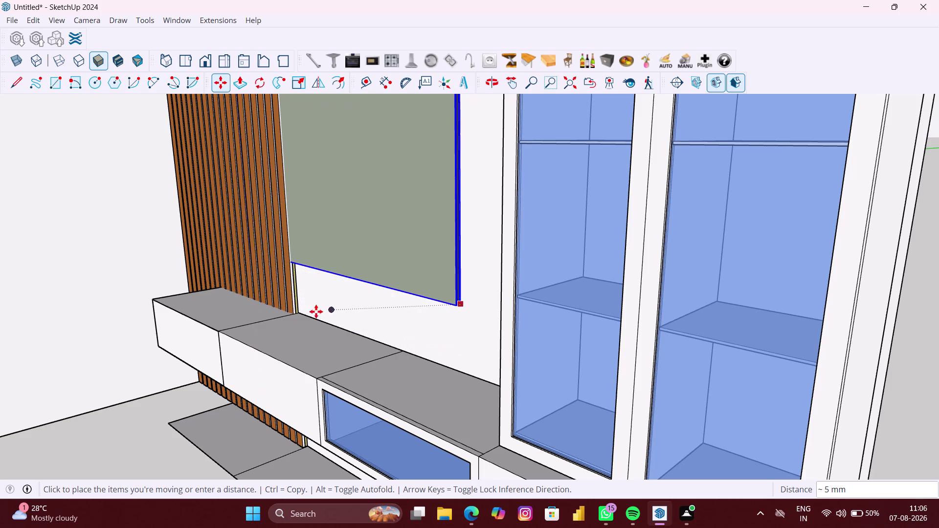
key(Up)
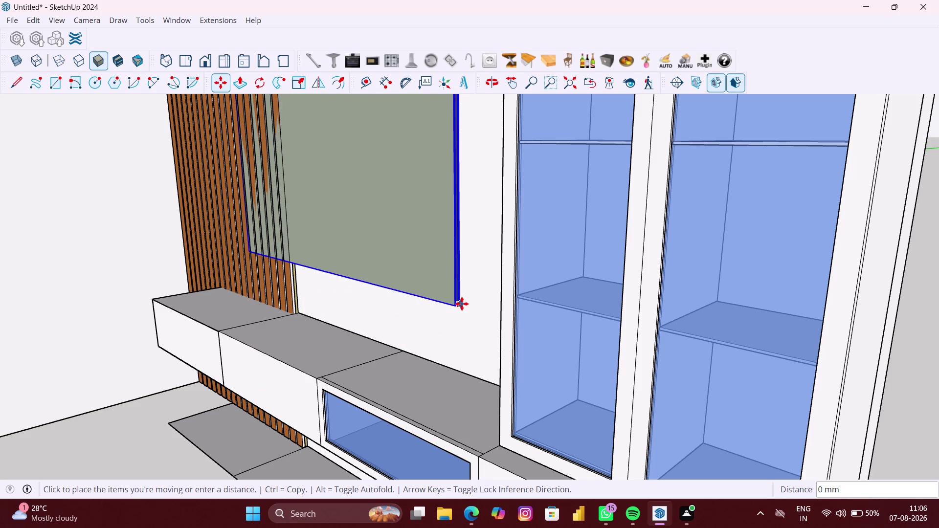
scroll(up, 3)
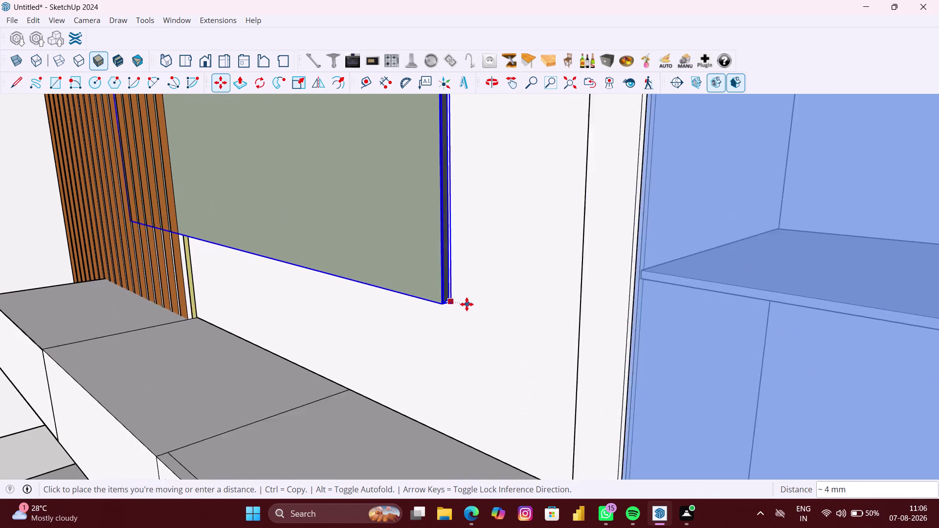
scroll(up, 3)
key(Up)
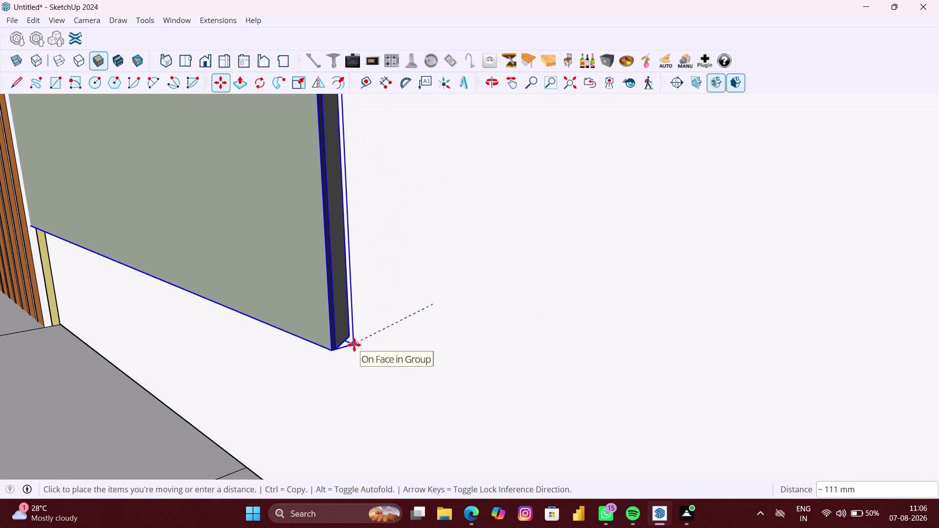
key(Up)
key(Left)
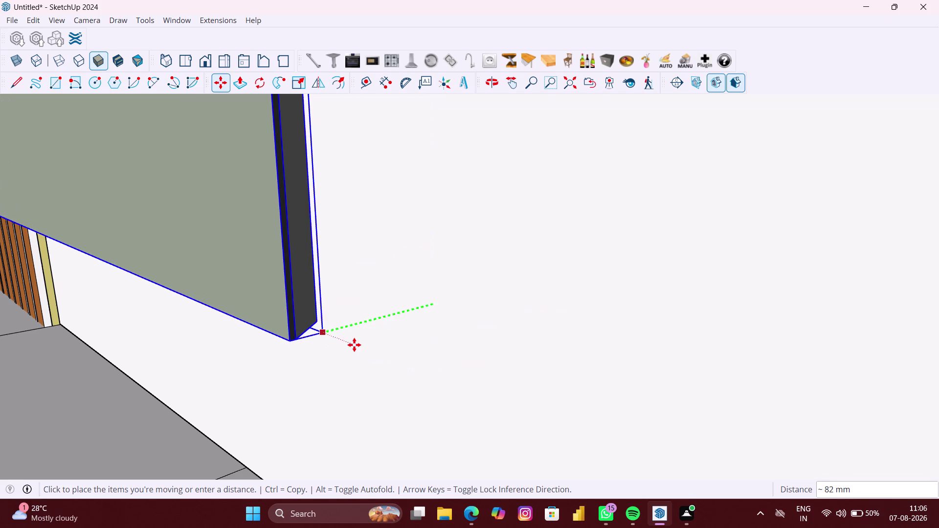
key(Down)
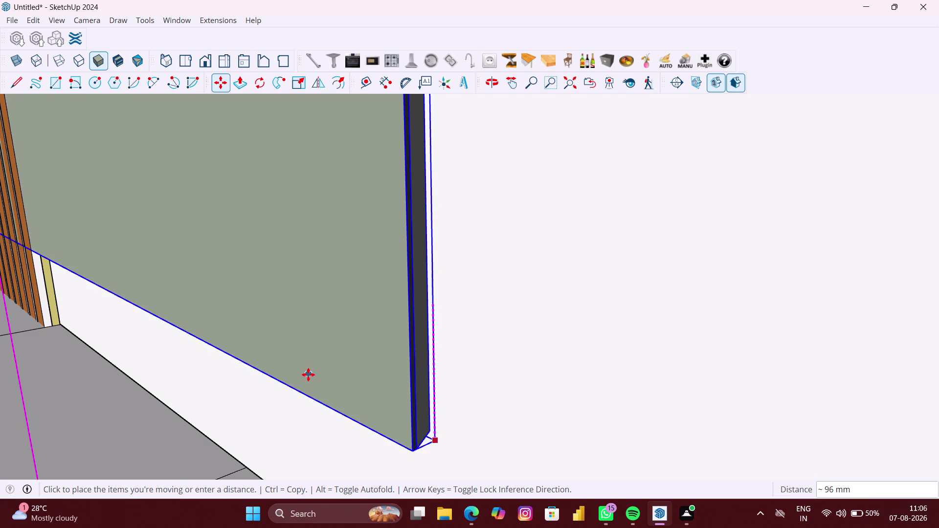
key(Right)
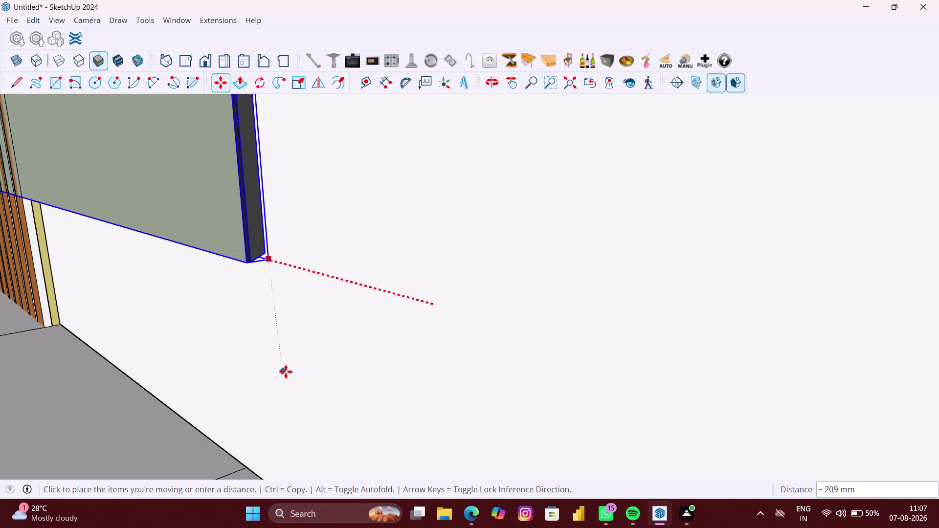
key(Right)
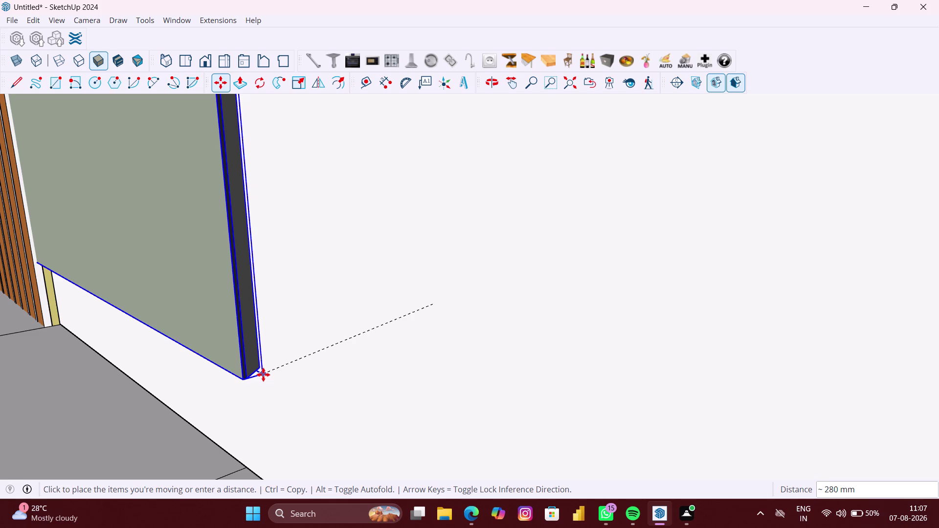
text(36)
text(MM)
key(Return)
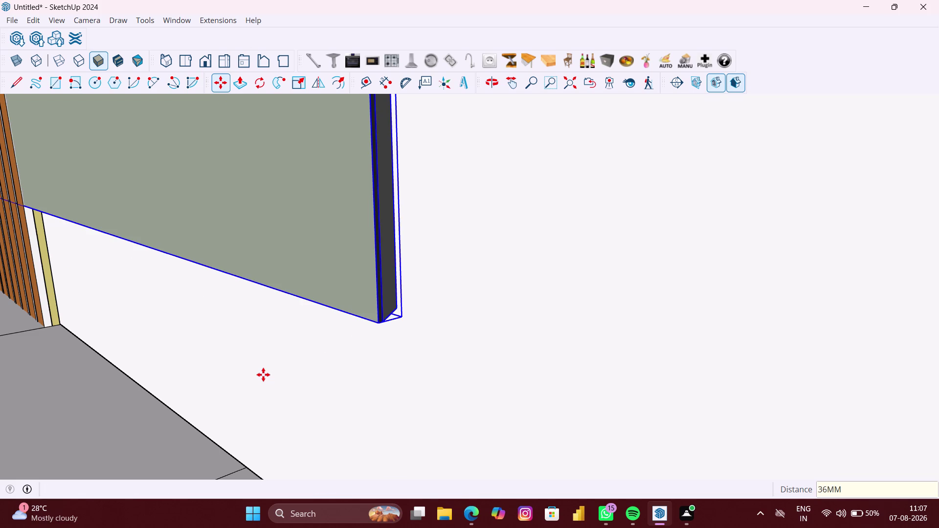
Pick the TV panel's corner as the start point of the move.
scroll(down, 3)
middle_drag(268, 354, 209, 350)
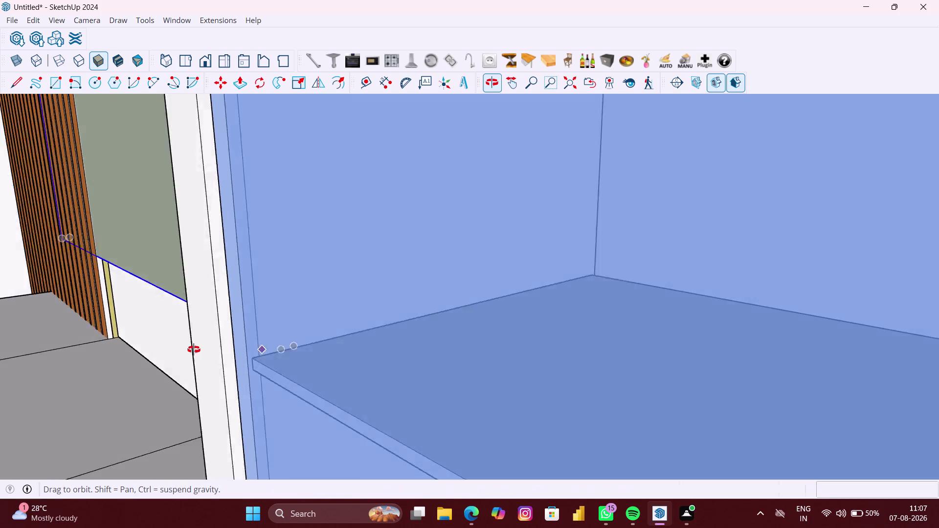
middle_drag(209, 349, 317, 350)
scroll(up, 3)
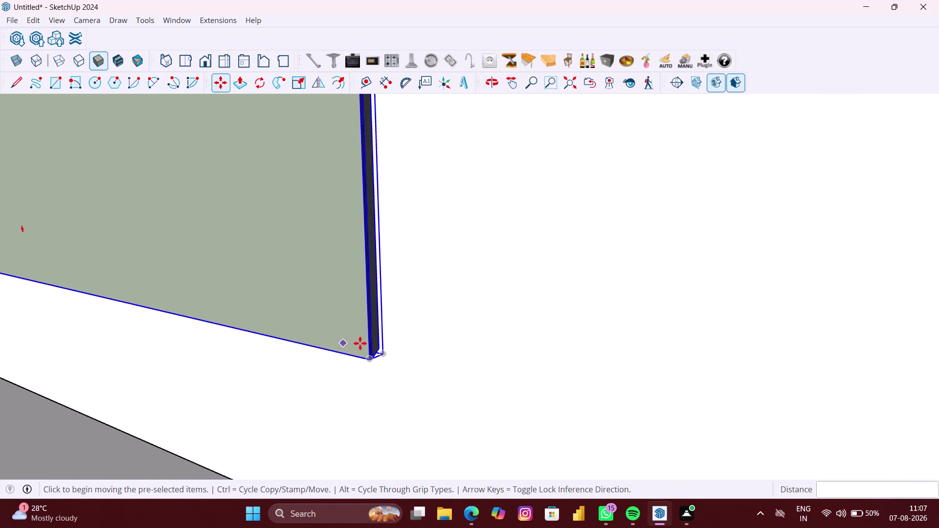
scroll(up, 3)
middle_drag(385, 355, 359, 361)
scroll(up, 3)
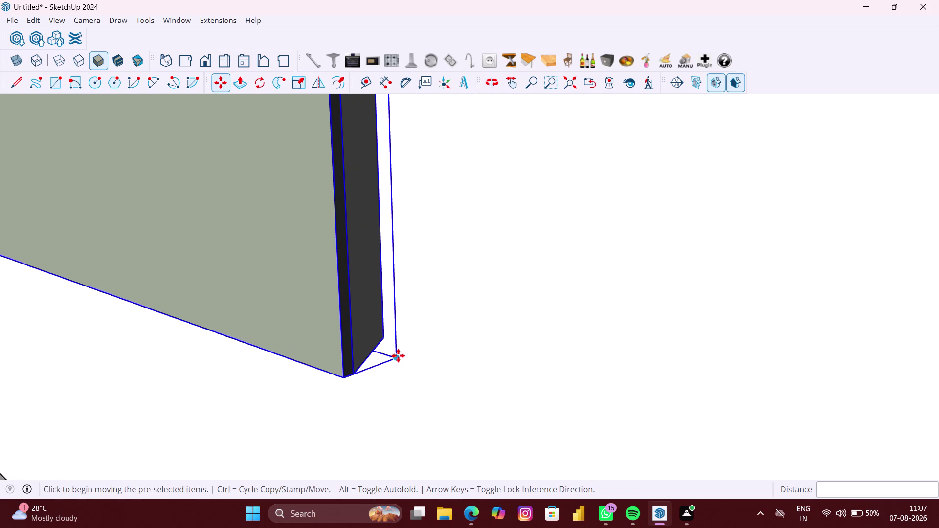
click(395, 358)
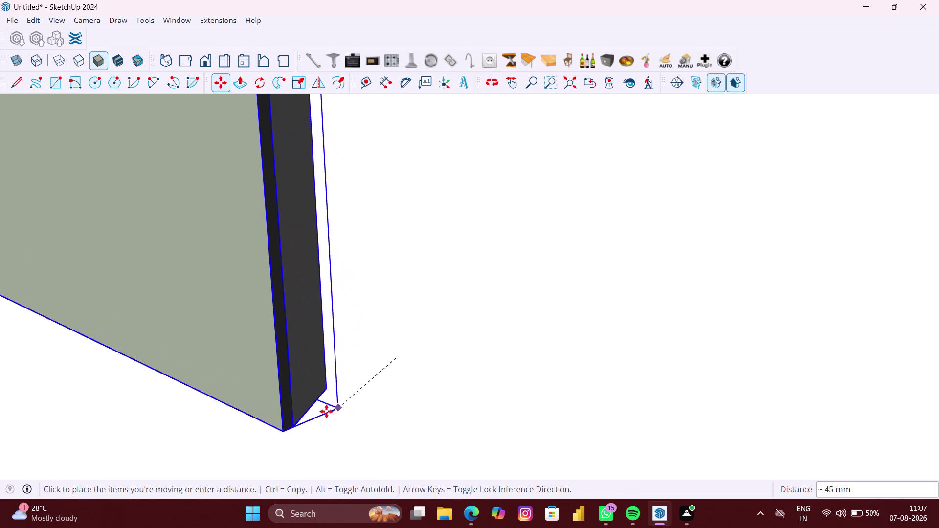
Shift the panel 36 mm along the green axis and view it beside the cabinet.
scroll(down, 3)
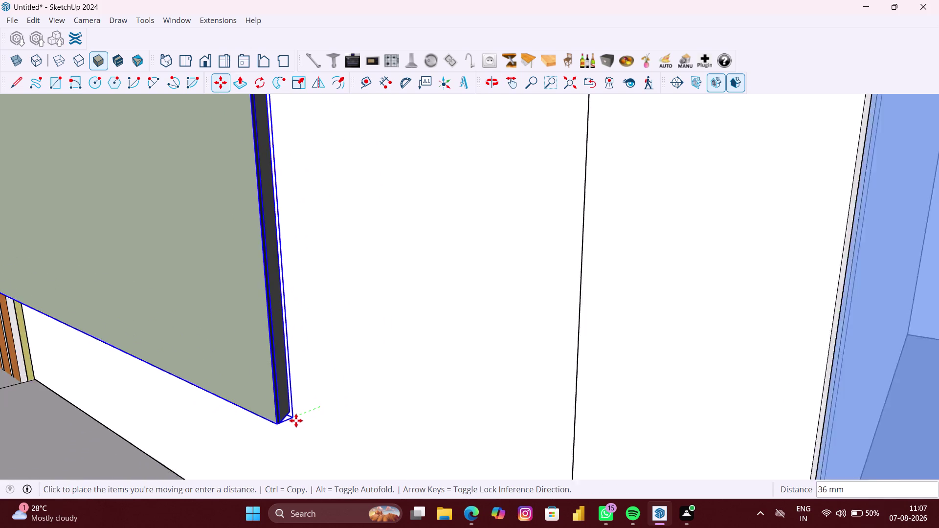
scroll(down, 3)
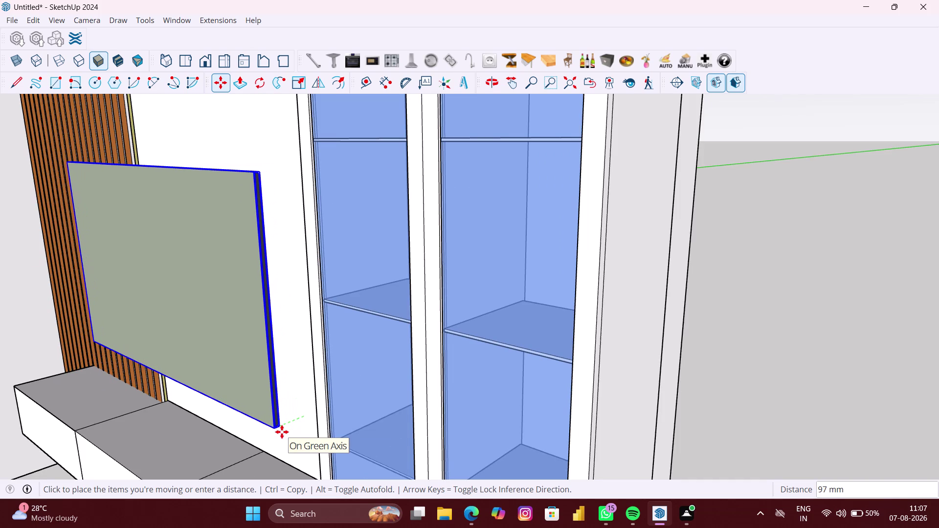
text(36MM)
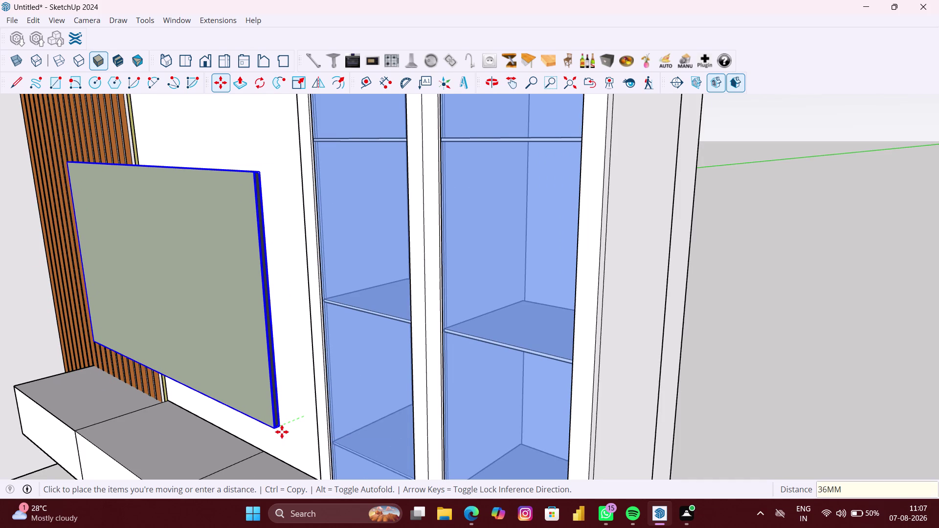
key(Return)
scroll(down, 3)
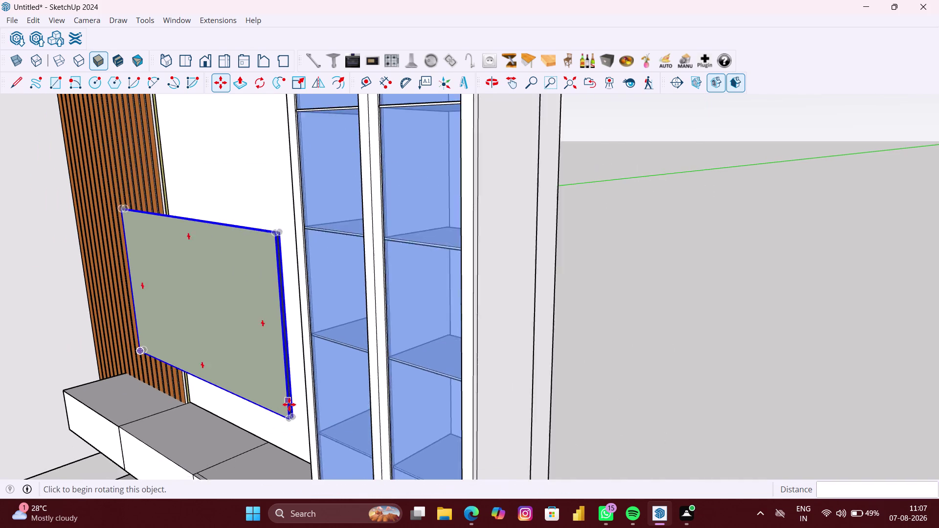
scroll(down, 3)
middle_drag(297, 401, 326, 385)
scroll(down, 3)
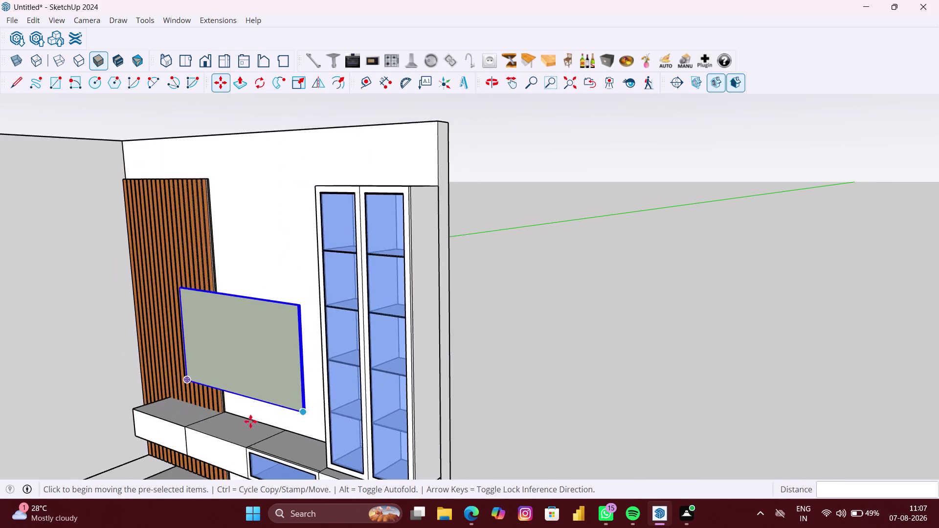
Clear the selection and bring the TV wall and unit base into view.
middle_drag(237, 422, 301, 422)
scroll(down, 3)
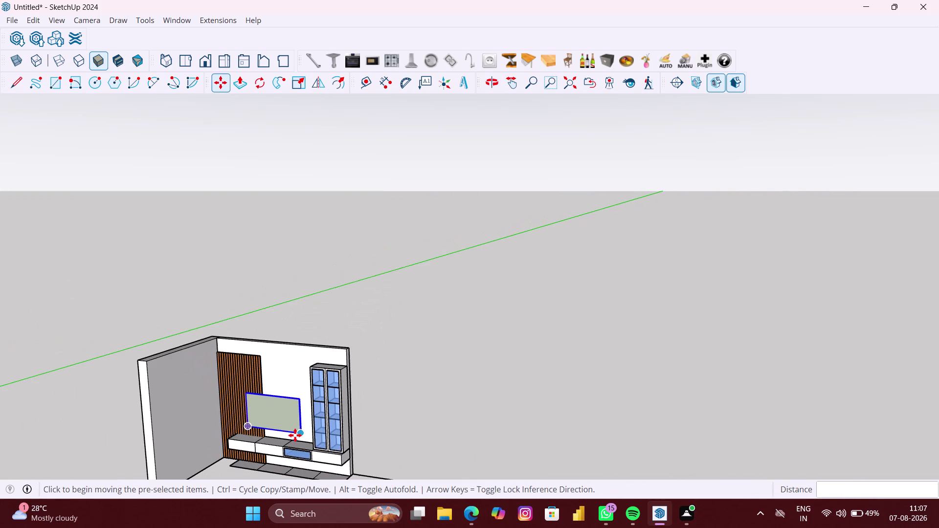
key(space)
click(425, 420)
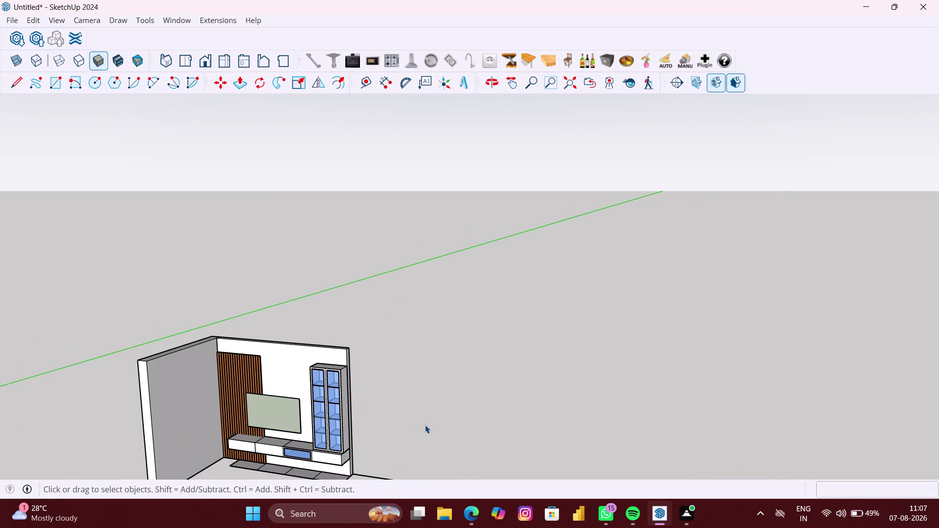
middle_drag(425, 426, 570, 343)
scroll(up, 3)
middle_drag(442, 396, 442, 396)
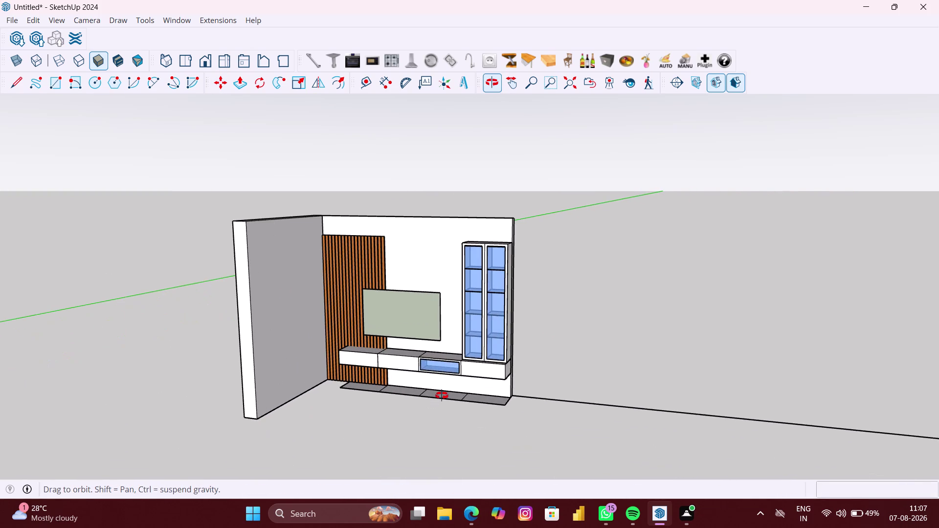
middle_drag(442, 395, 499, 398)
scroll(up, 3)
scroll(up, 3)
middle_drag(329, 411, 352, 411)
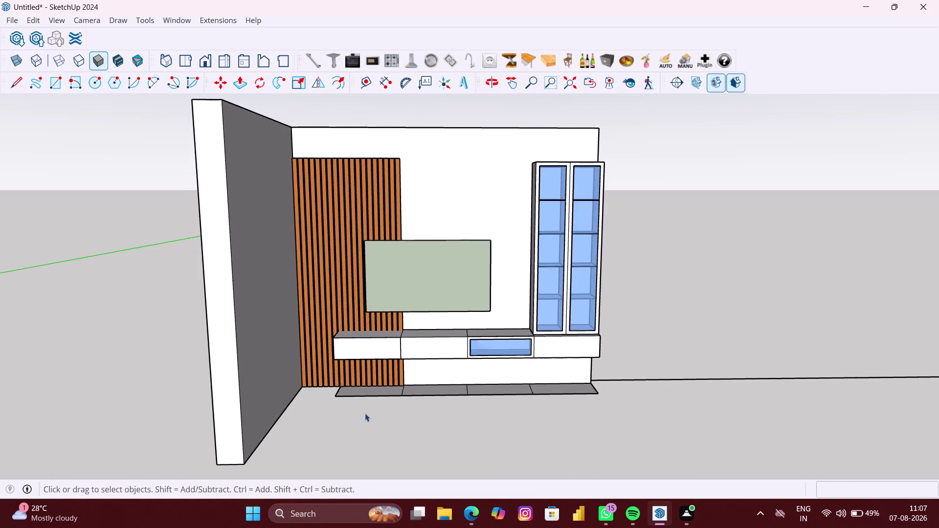
scroll(up, 3)
middle_drag(367, 418, 366, 436)
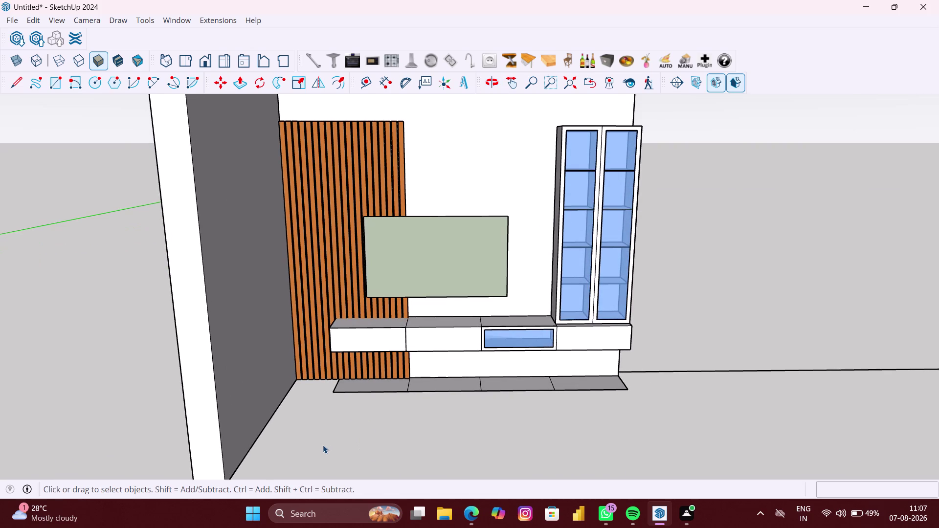
Erase the grey floor strips and leftover edges below the floating TV unit.
key(e)
scroll(up, 3)
drag(346, 378, 383, 383)
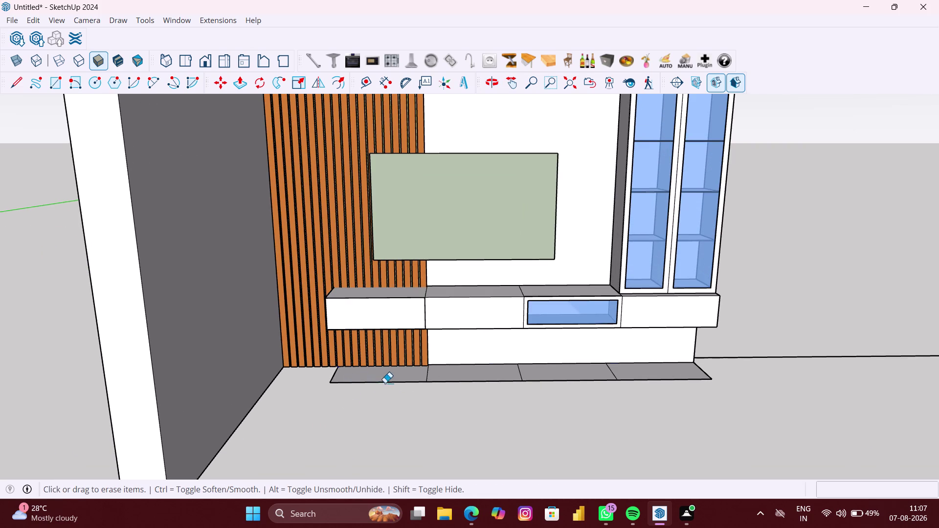
drag(383, 383, 595, 379)
scroll(down, 3)
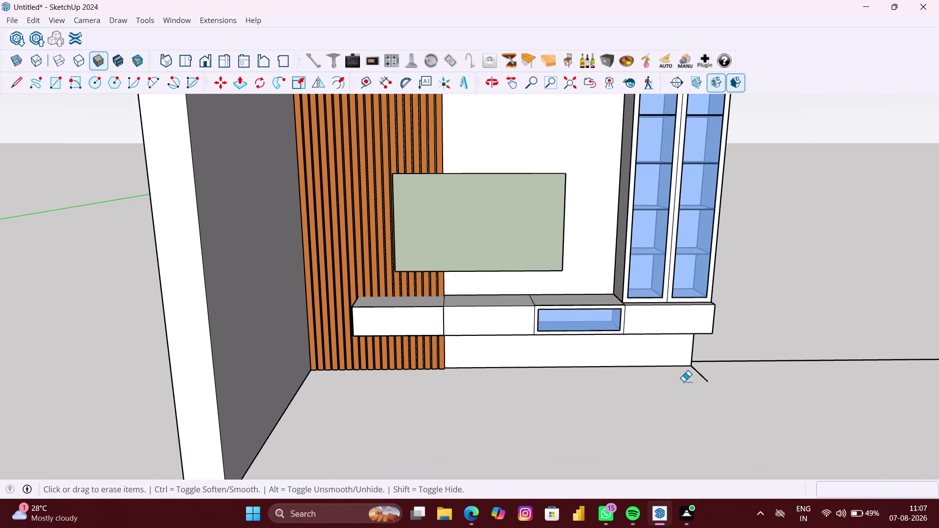
drag(684, 381, 727, 368)
scroll(down, 3)
middle_drag(728, 419, 694, 412)
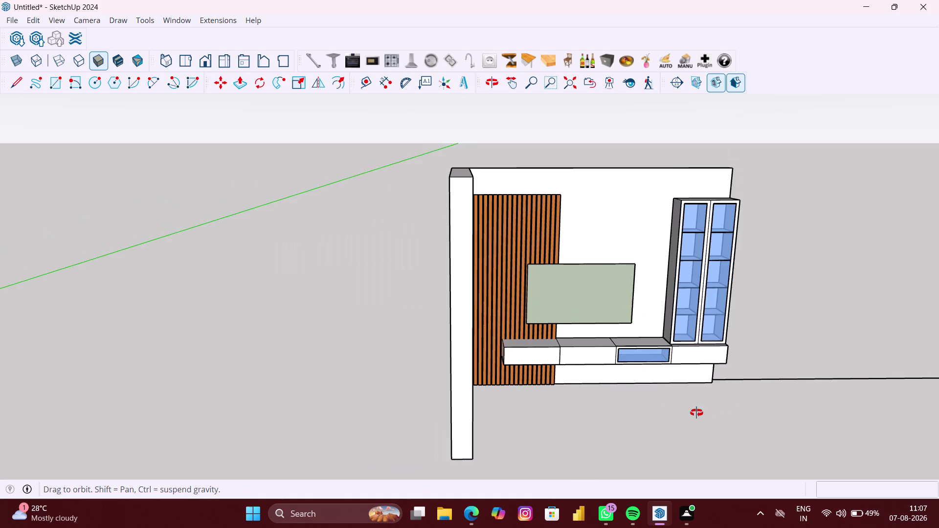
middle_drag(694, 412, 665, 411)
key(space)
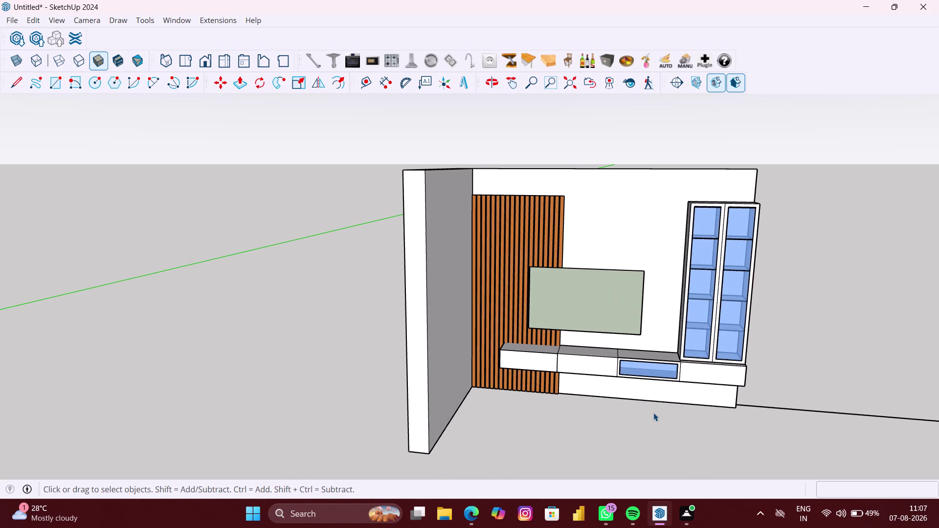
key(r)
middle_drag(578, 305, 574, 364)
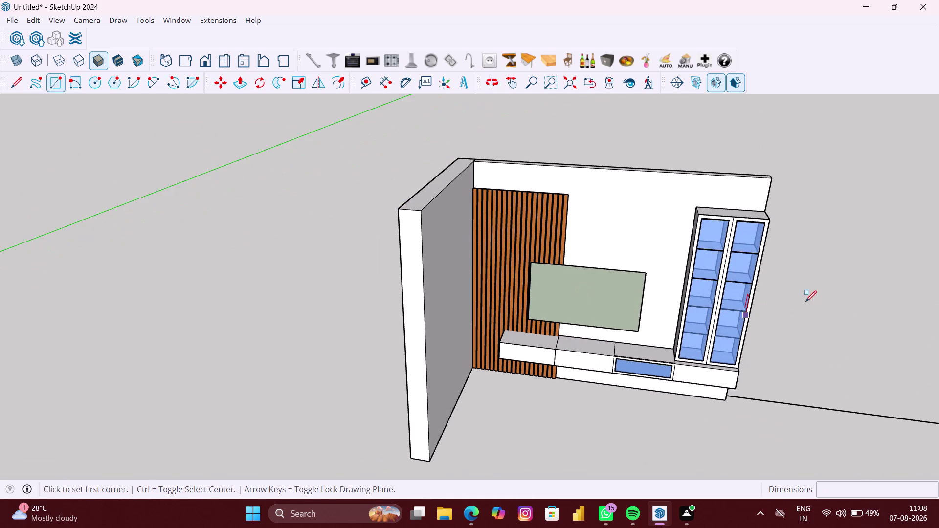
Draw a horizontal rectangle across the room's top from the wall corner.
key(space)
right_click(806, 301)
click(832, 335)
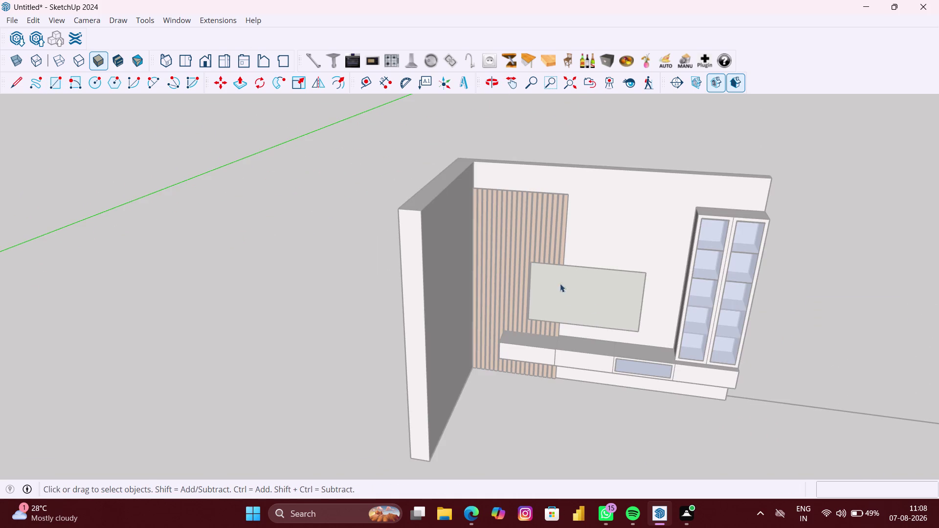
middle_drag(537, 252, 539, 361)
key(r)
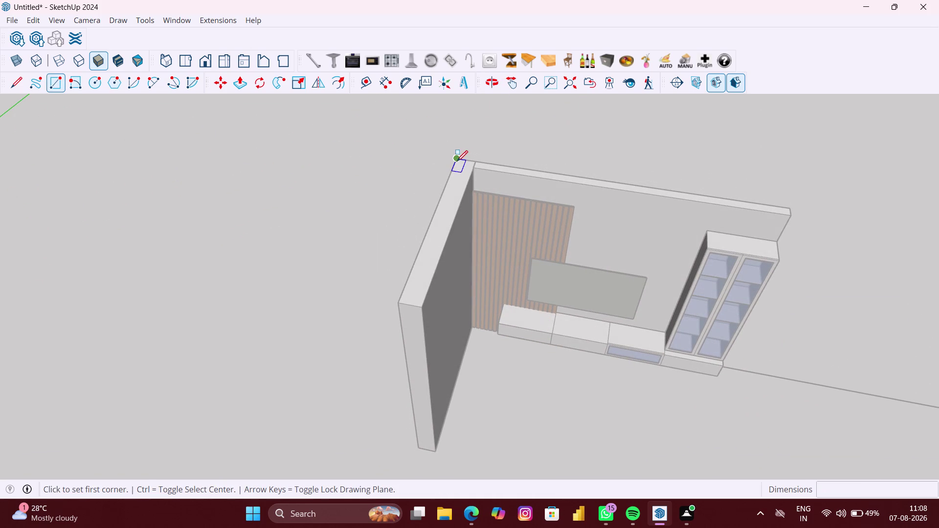
click(457, 160)
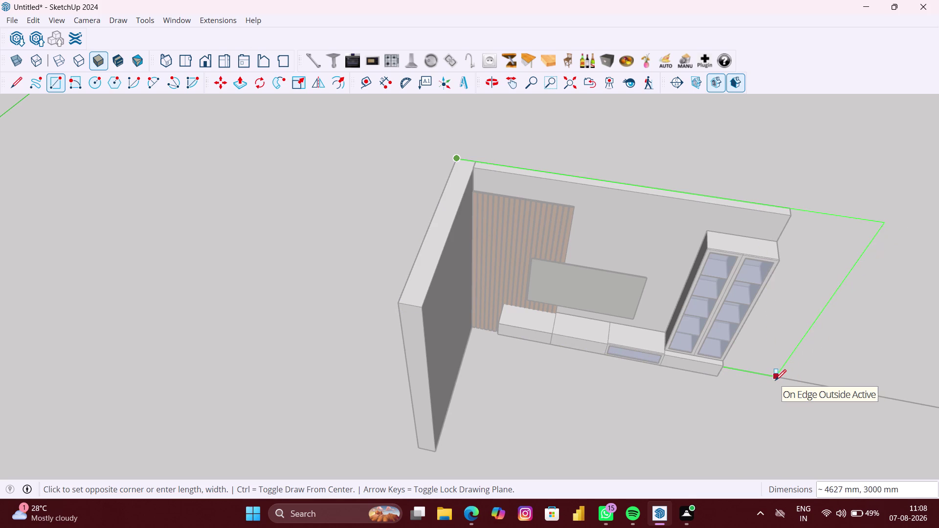
key(Up)
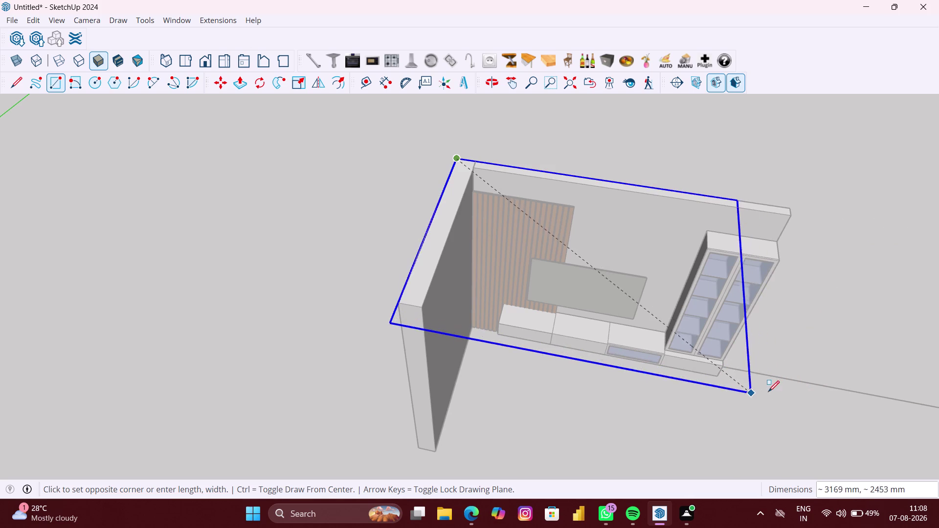
click(808, 398)
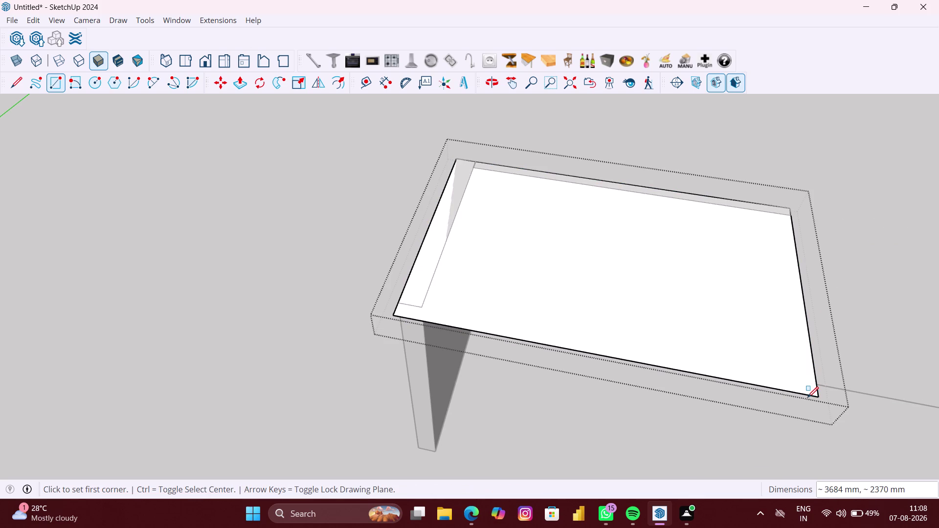
key(space)
Pull the ceiling rectangle 6" (about 152 mm) thick and check the slab.
scroll(up, 3)
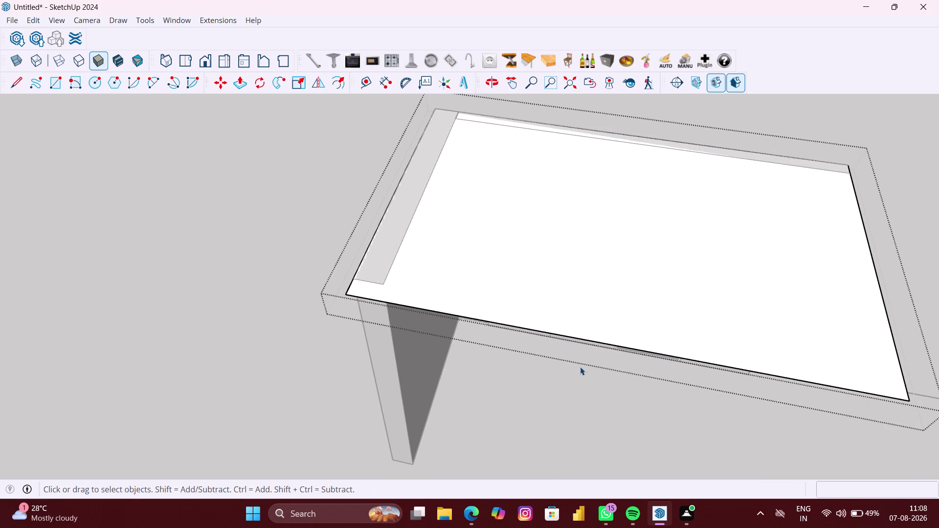
key(p)
click(615, 314)
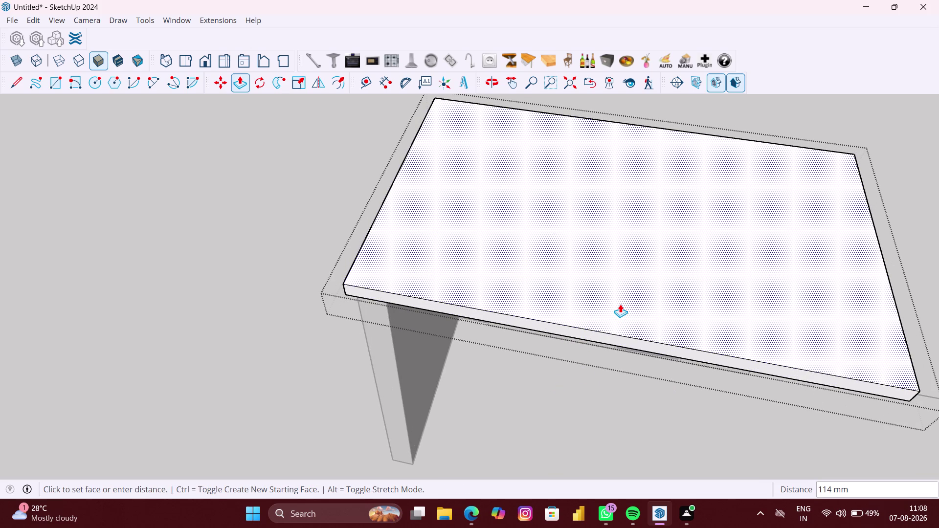
key(6)
key(shift+quotedbl)
key(Return)
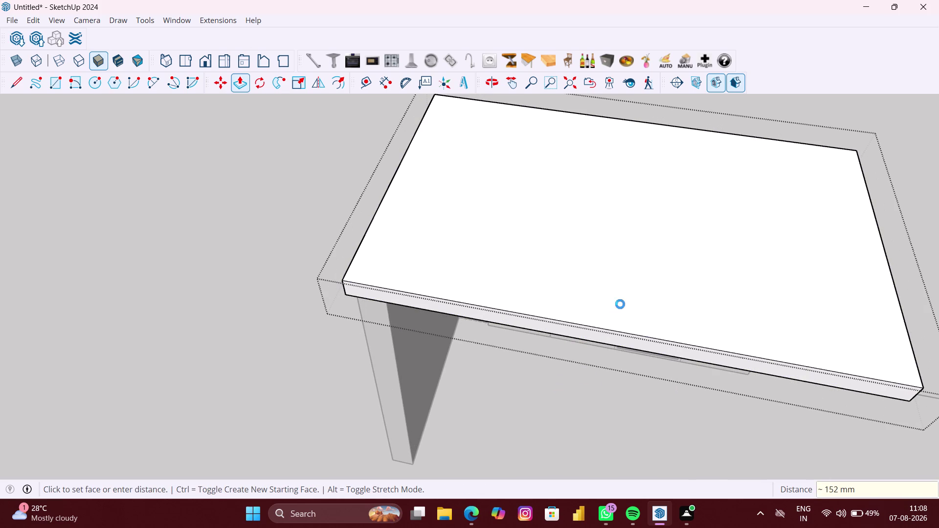
scroll(down, 3)
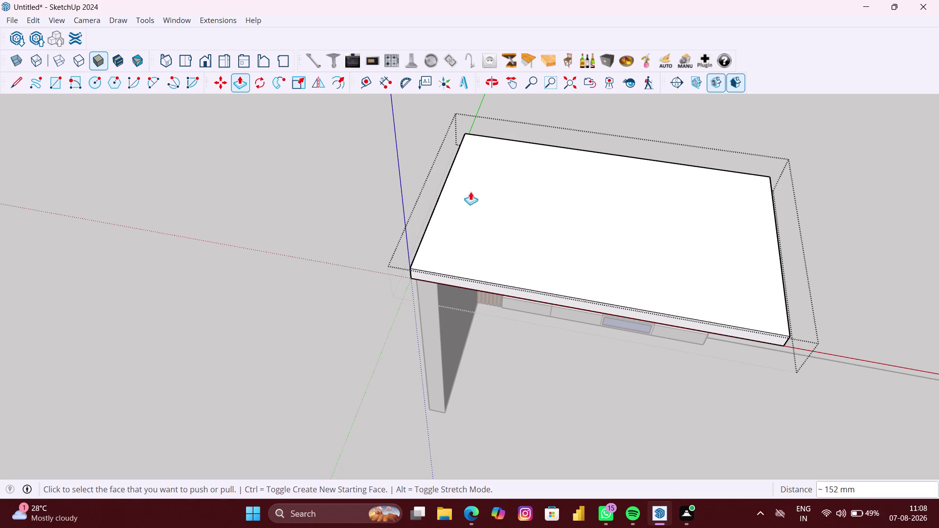
middle_drag(494, 194, 506, 142)
middle_drag(740, 307, 739, 306)
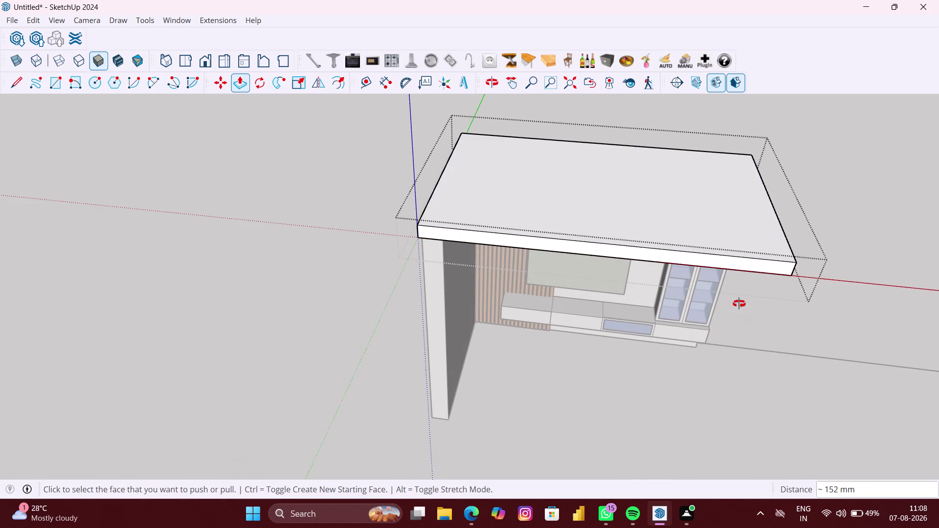
middle_drag(740, 306, 706, 249)
key(space)
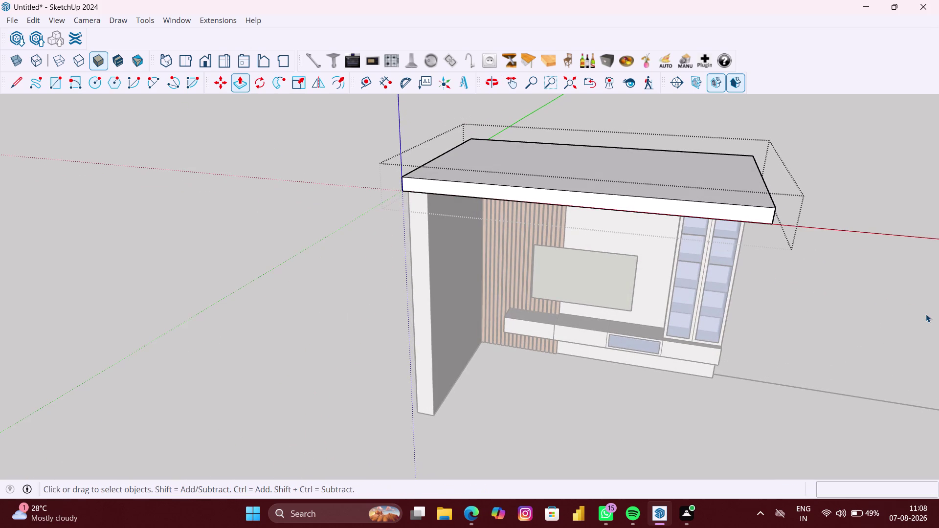
Select the ceiling slab and pick its corner as the copy base point.
drag(926, 314, 927, 319)
click(878, 305)
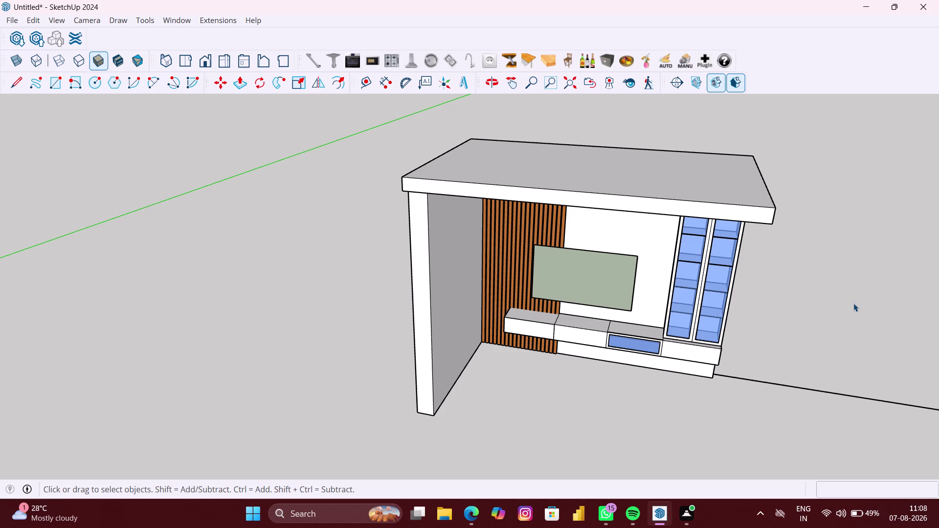
click(662, 195)
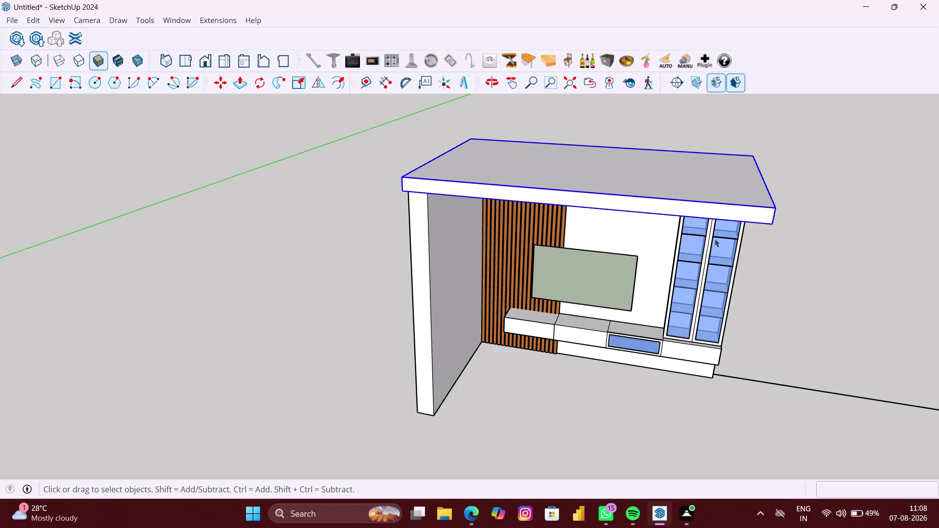
key(m)
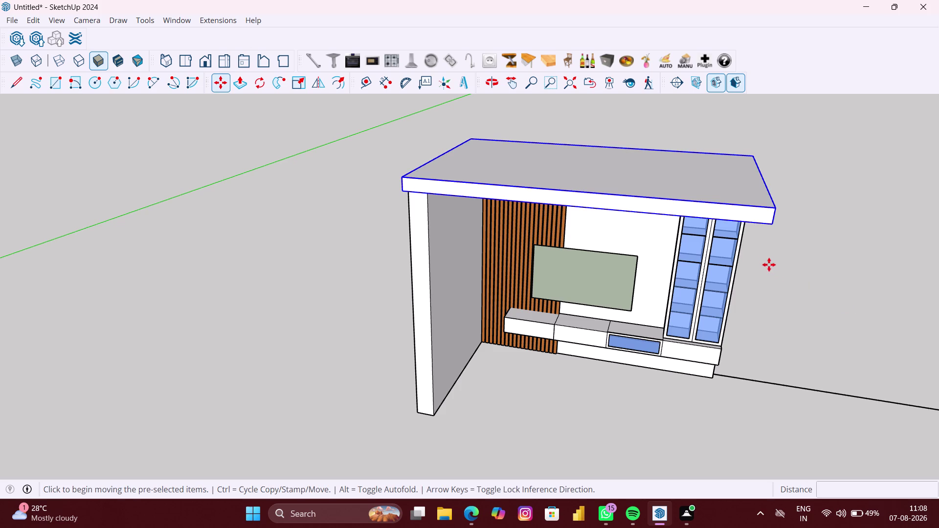
middle_drag(790, 285, 626, 281)
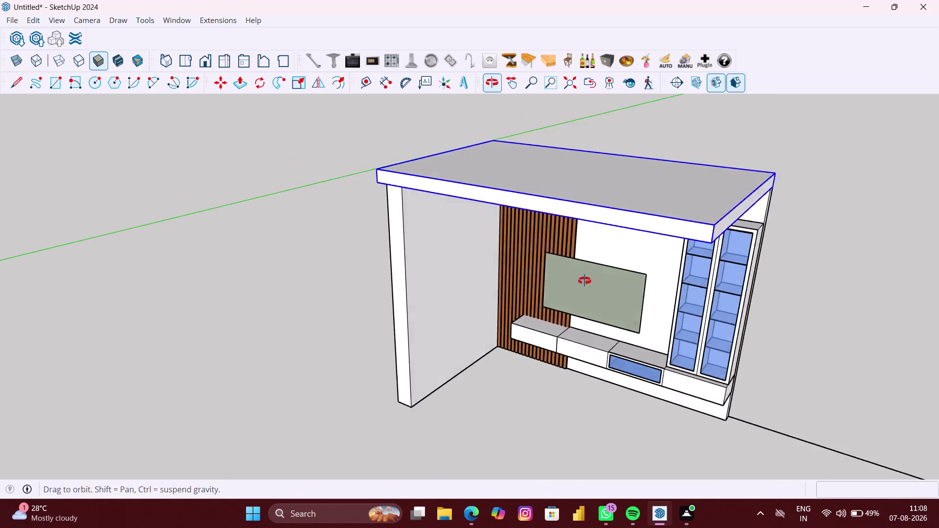
middle_drag(626, 281, 438, 277)
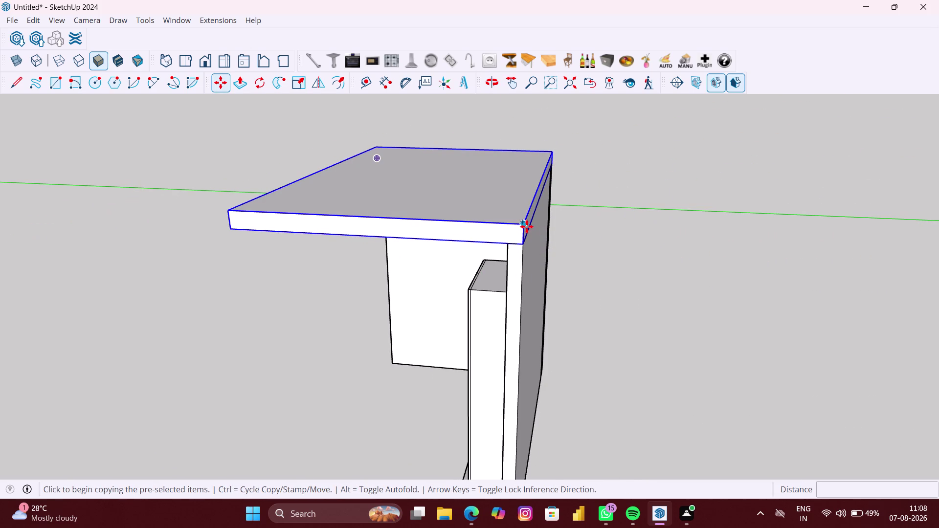
click(527, 225)
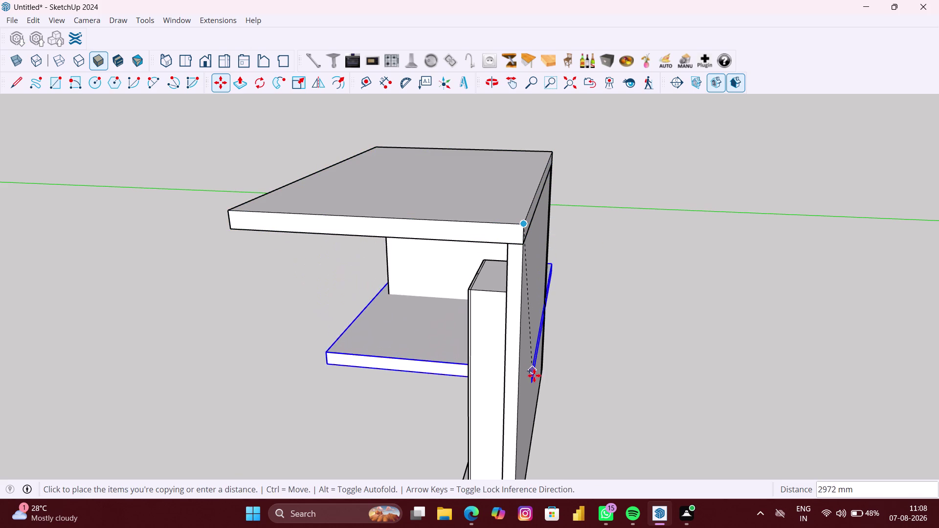
Drop the slab copy at the wall's bottom corner as the floor slab.
scroll(down, 3)
middle_drag(534, 380, 555, 246)
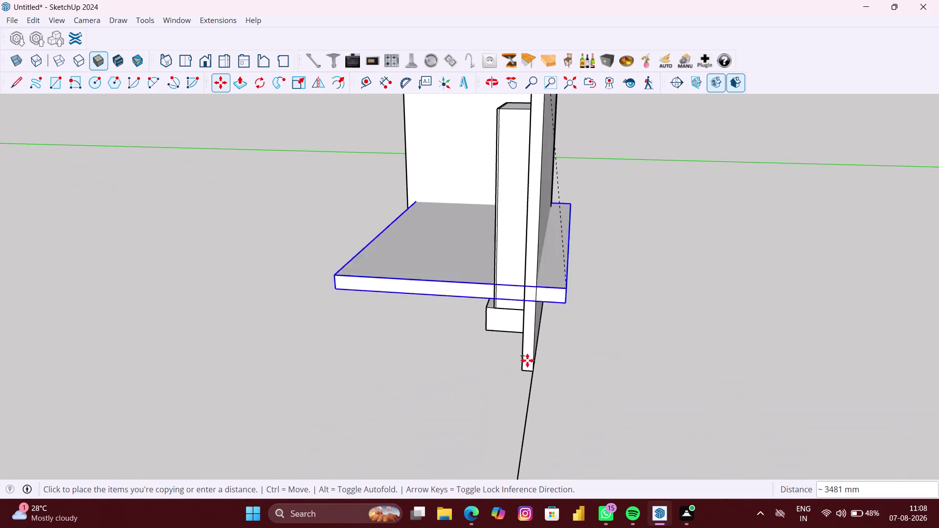
scroll(up, 3)
scroll(up, 3)
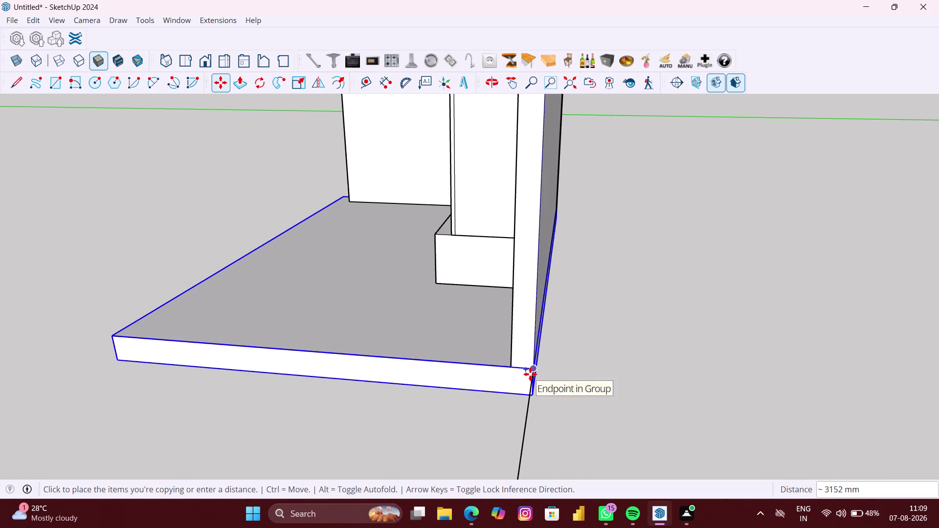
click(531, 375)
scroll(down, 3)
key(space)
click(606, 407)
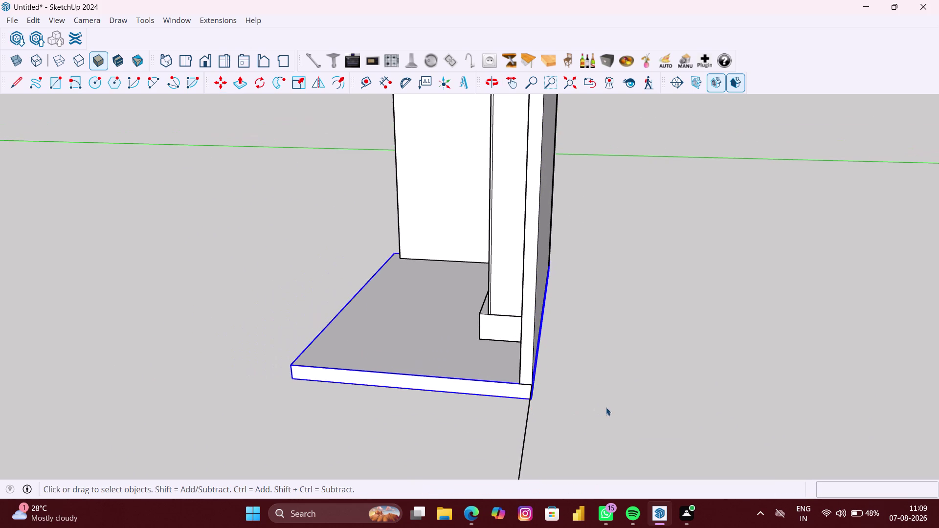
middle_drag(486, 411, 839, 401)
scroll(up, 3)
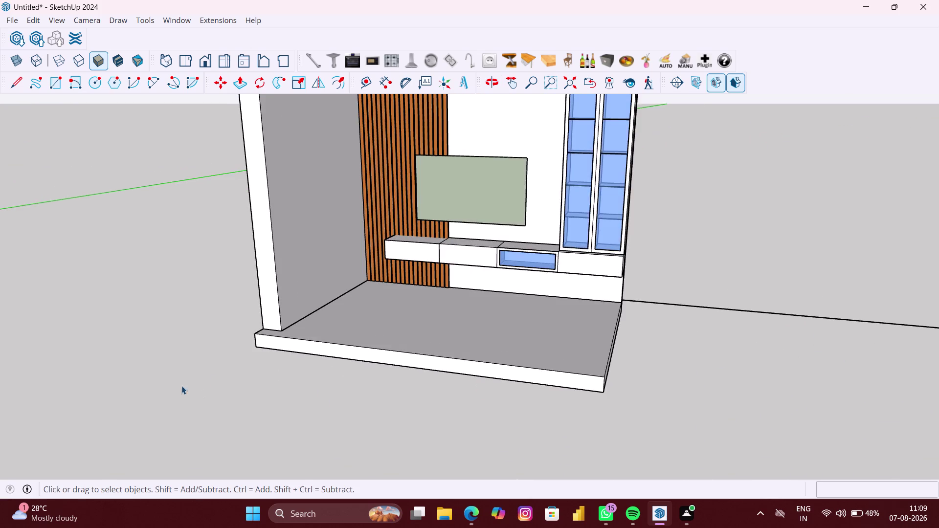
Inside the floor slab group, push its front face about 153 mm to align with the walls.
key(p)
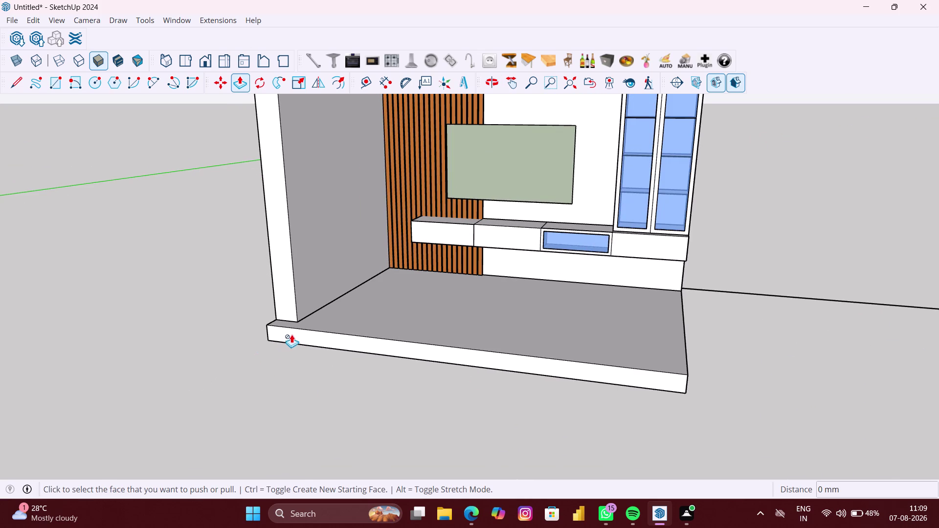
key(space)
double_click(285, 332)
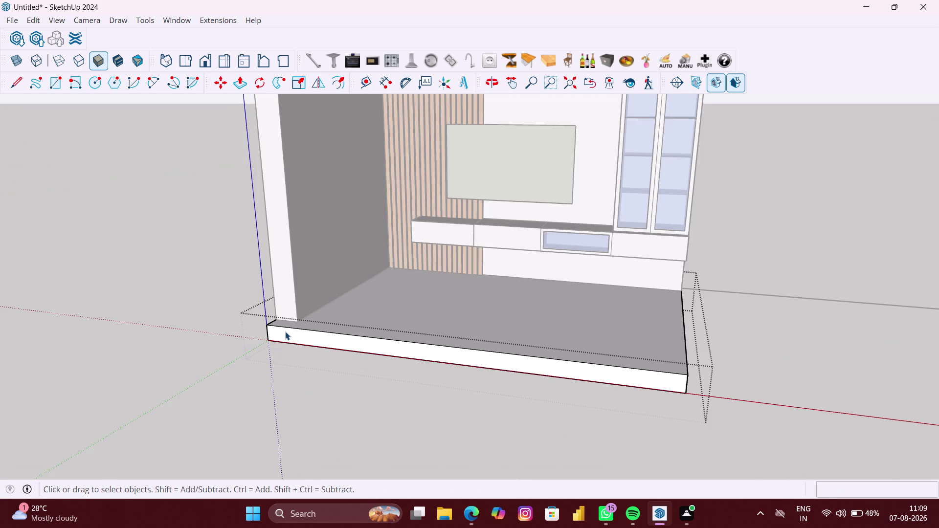
scroll(up, 3)
key(p)
click(288, 332)
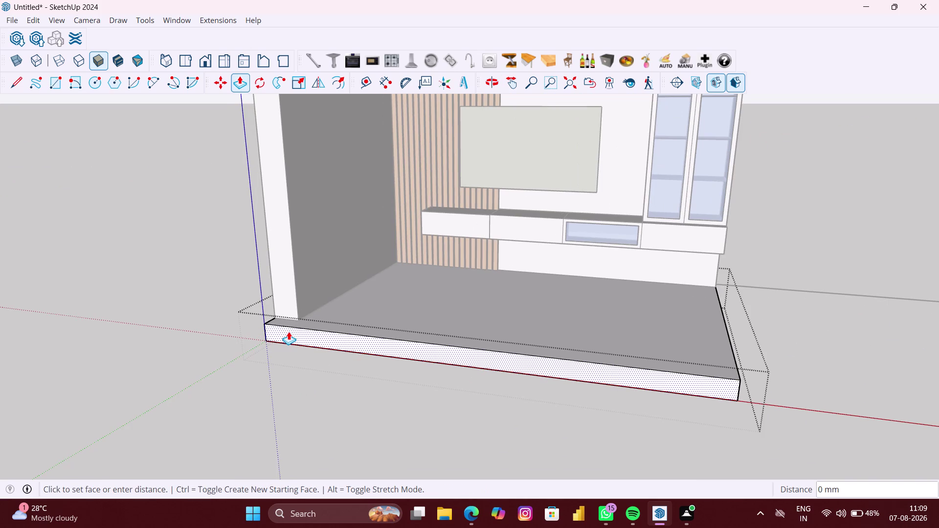
click(296, 314)
scroll(down, 3)
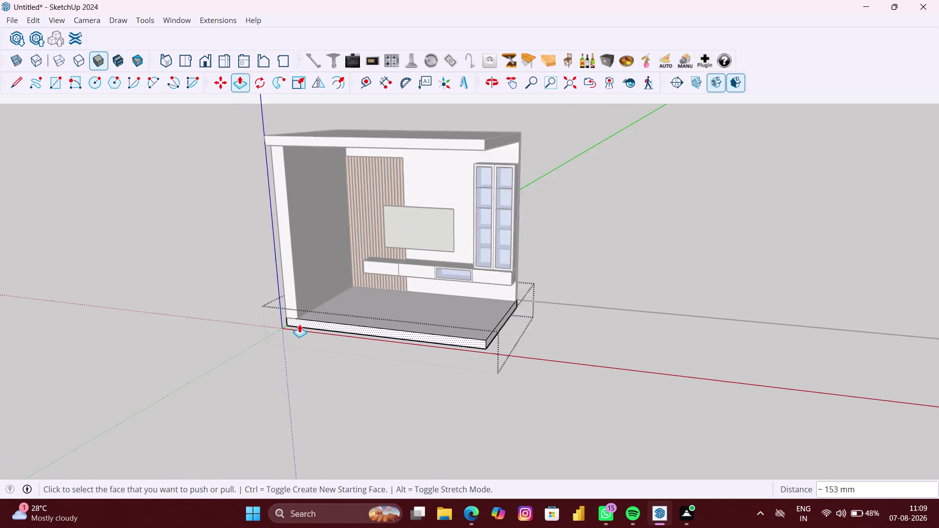
scroll(down, 3)
key(space)
click(232, 329)
scroll(up, 3)
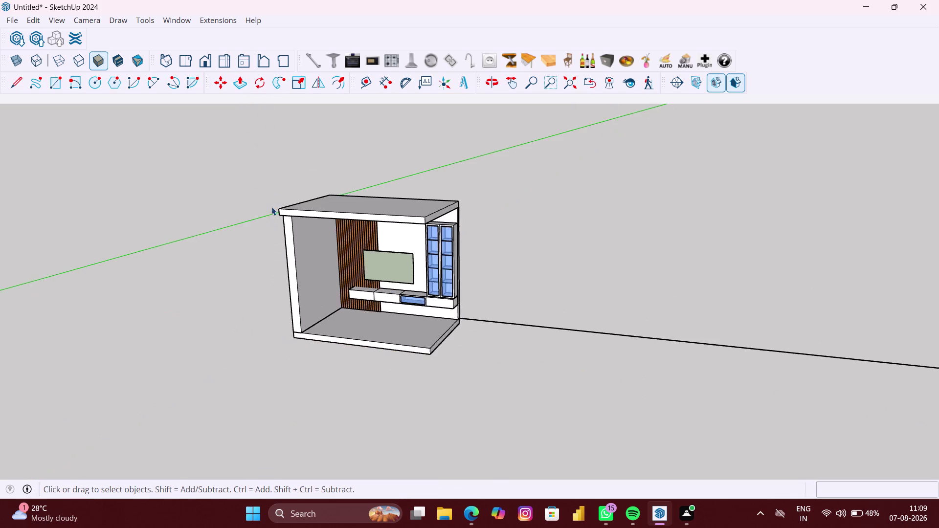
Push the ceiling slab's front face about 153 mm back, flush with the wall edge.
scroll(up, 3)
click(297, 217)
double_click(296, 220)
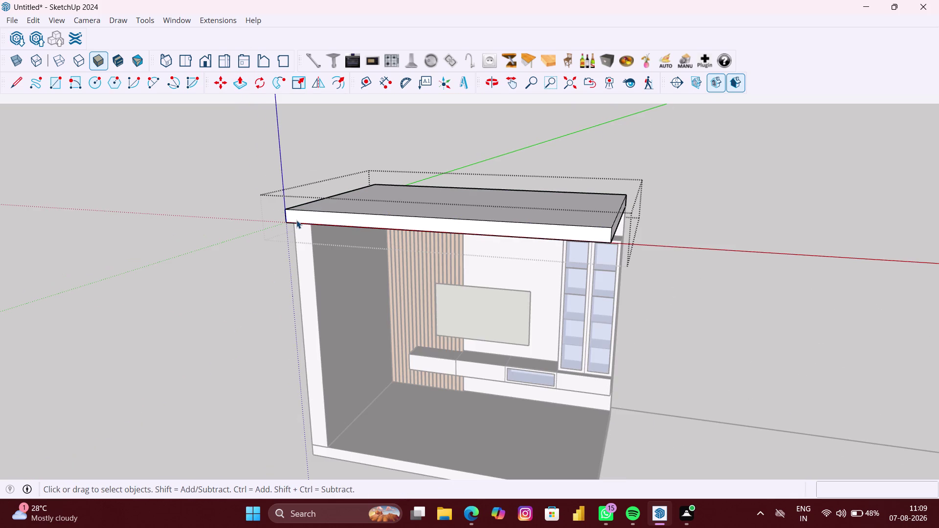
key(p)
click(297, 216)
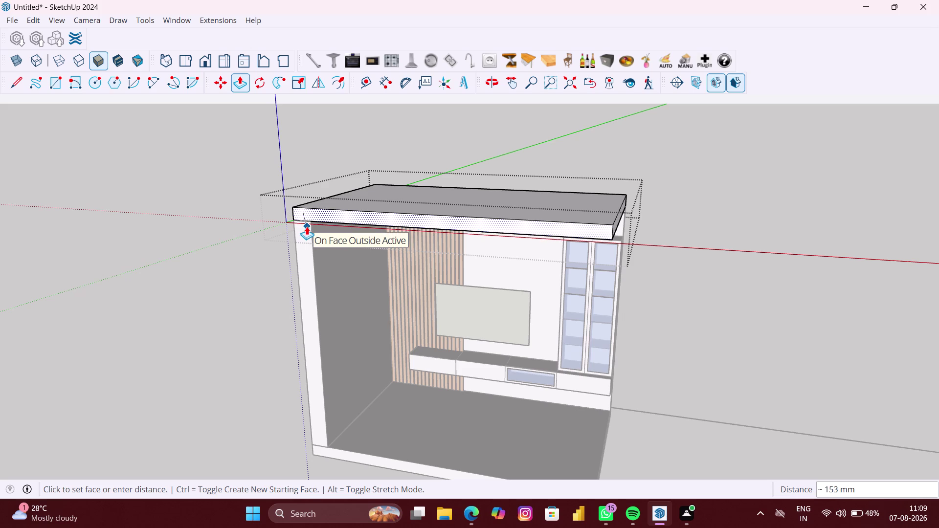
scroll(up, 3)
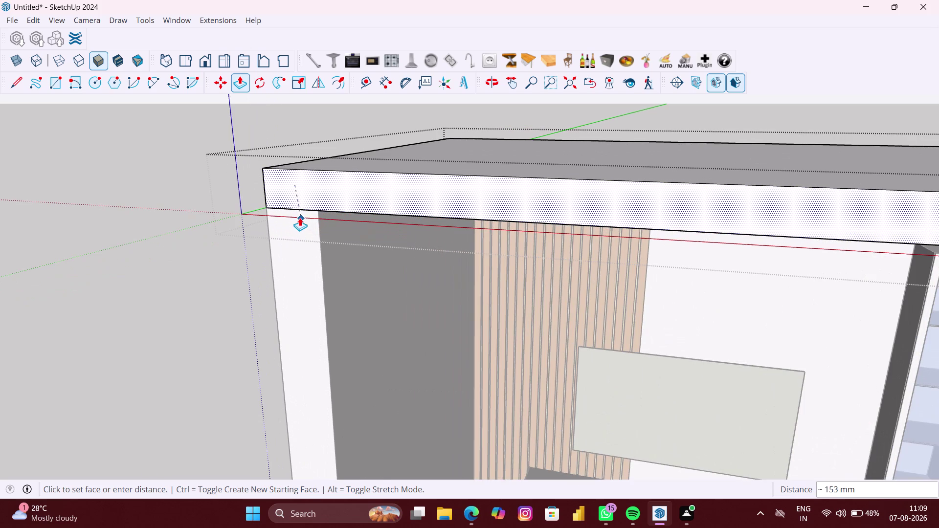
click(300, 218)
scroll(down, 3)
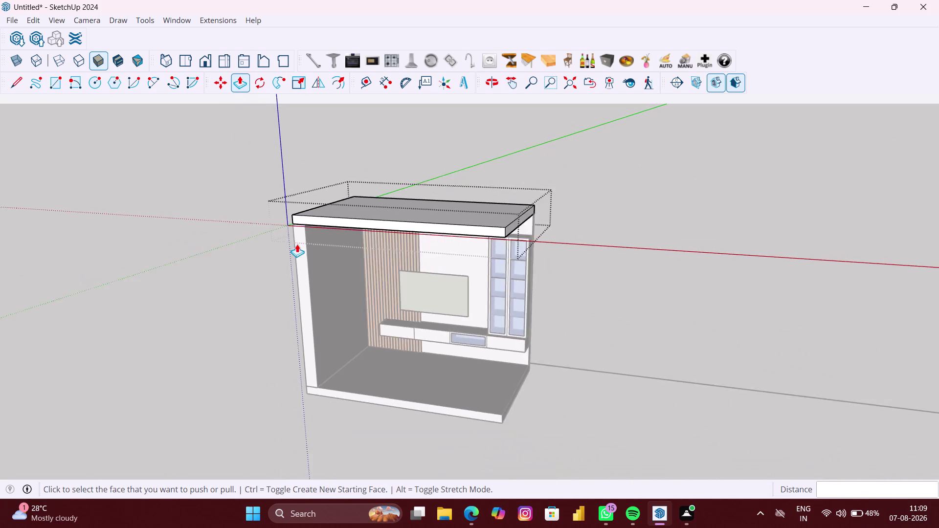
scroll(down, 3)
key(space)
click(474, 295)
Orbit to view the finished room box from the front.
scroll(up, 3)
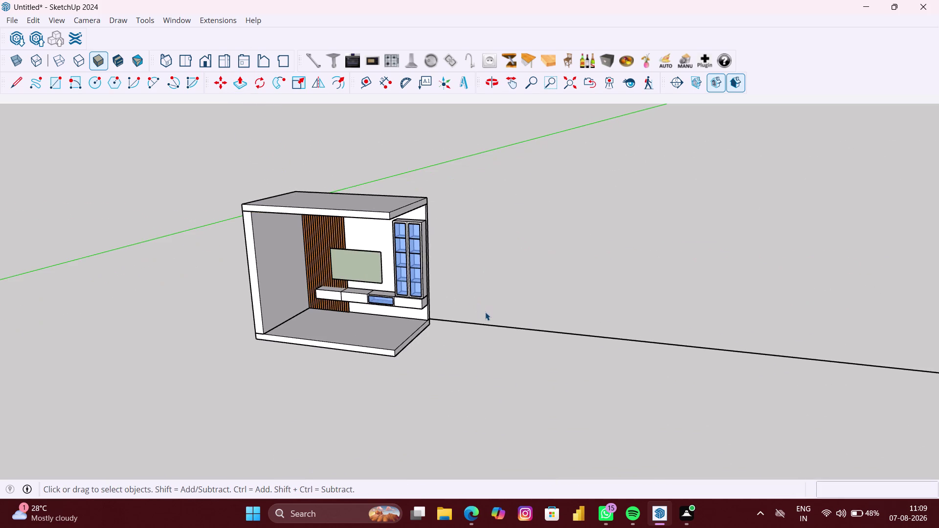
middle_drag(485, 312, 520, 293)
scroll(up, 3)
middle_click(422, 331)
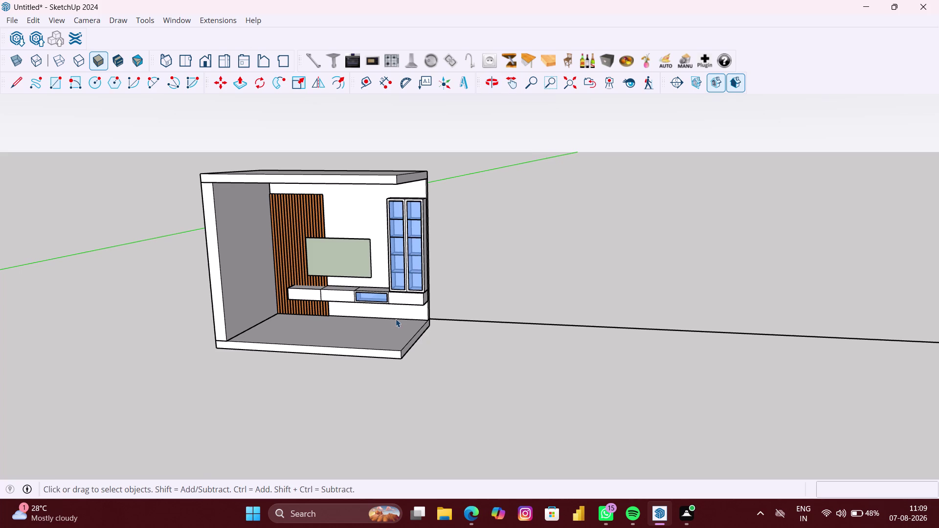
scroll(up, 3)
middle_drag(378, 295, 388, 271)
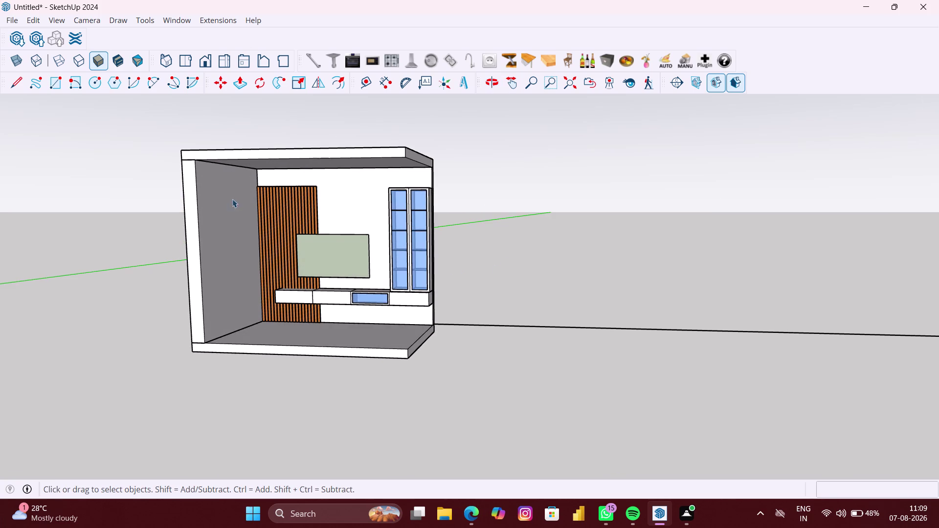